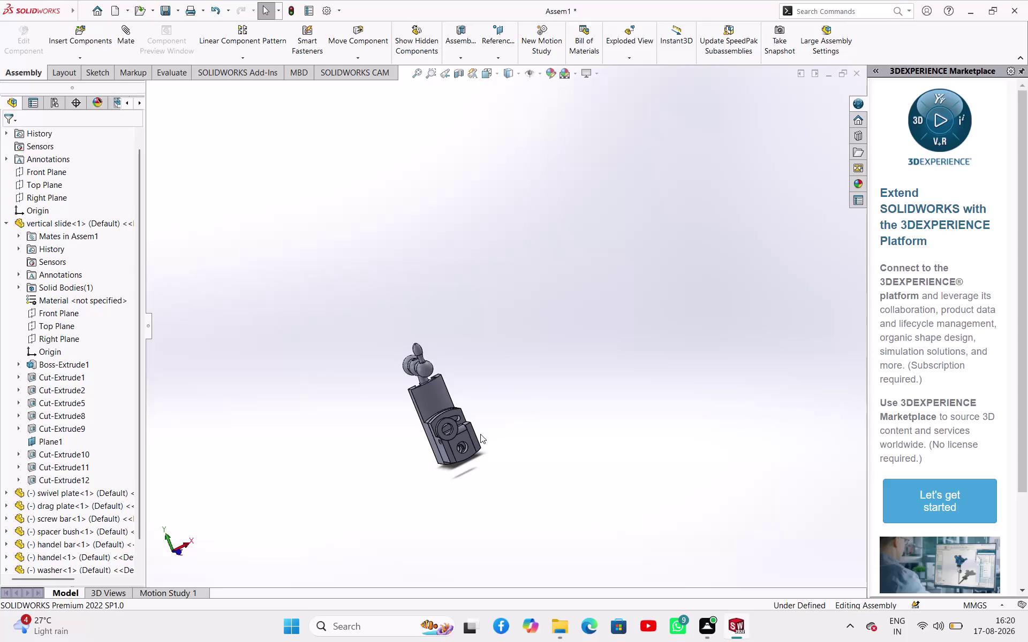
Delete the washer component, confirming the removal, then start a new document with Ctrl+N.
scroll(down, 3)
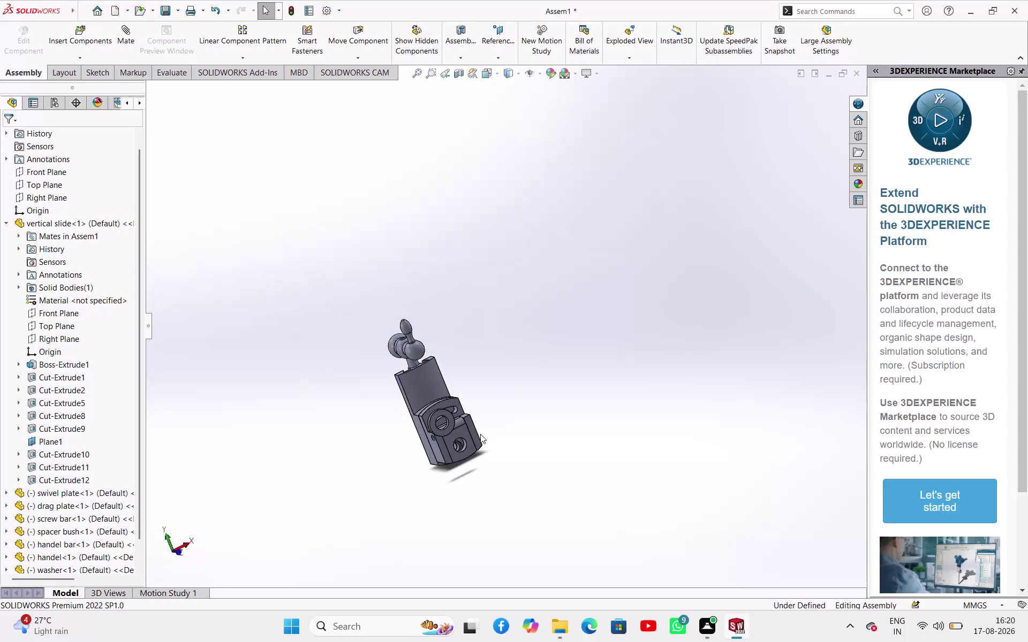
scroll(down, 3)
scroll(up, 3)
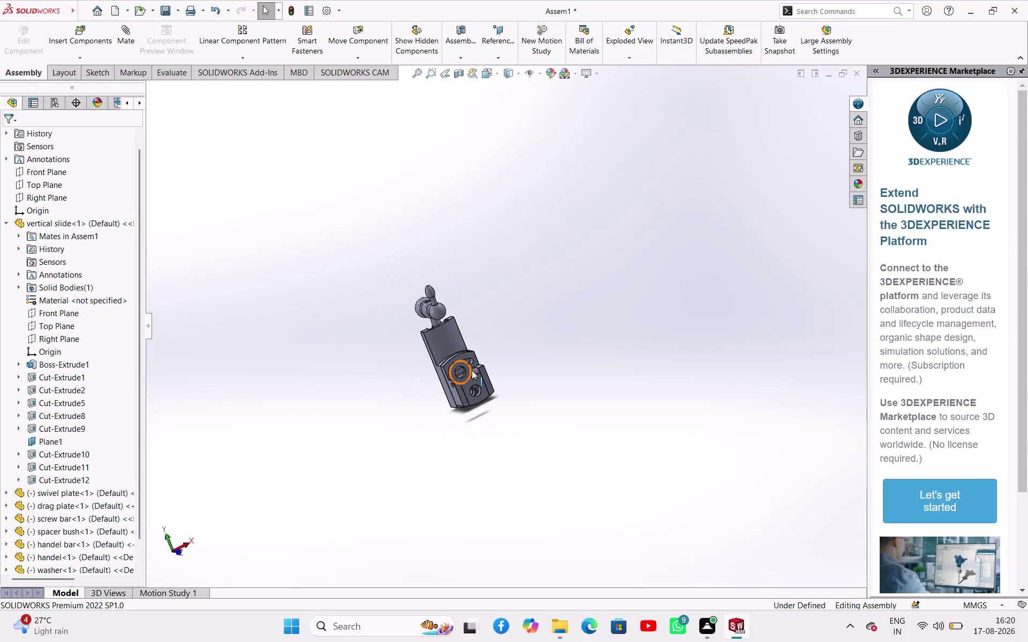
click(471, 370)
key(Delete)
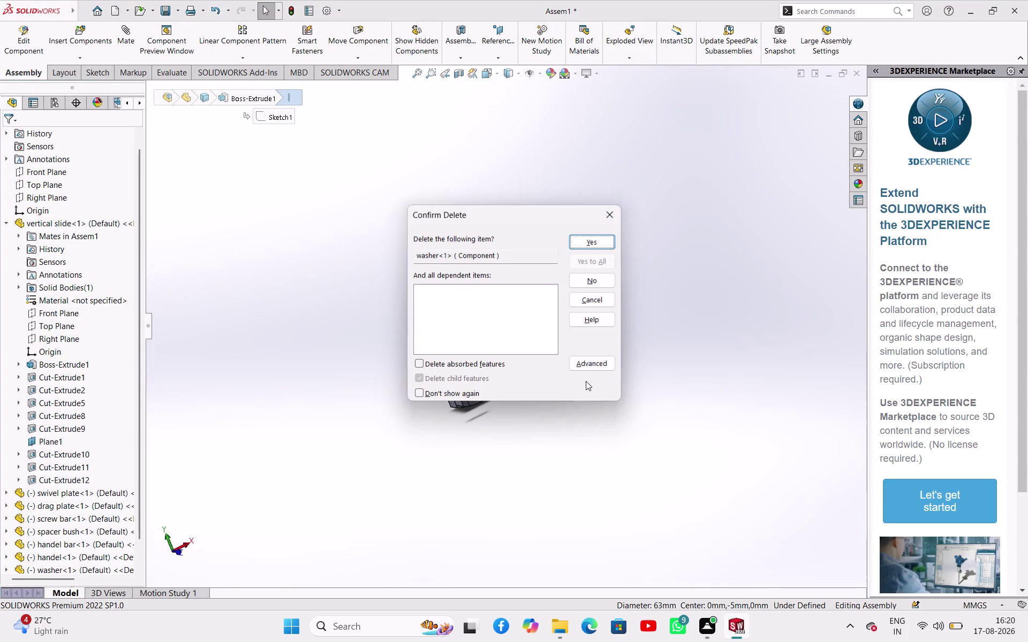
click(584, 241)
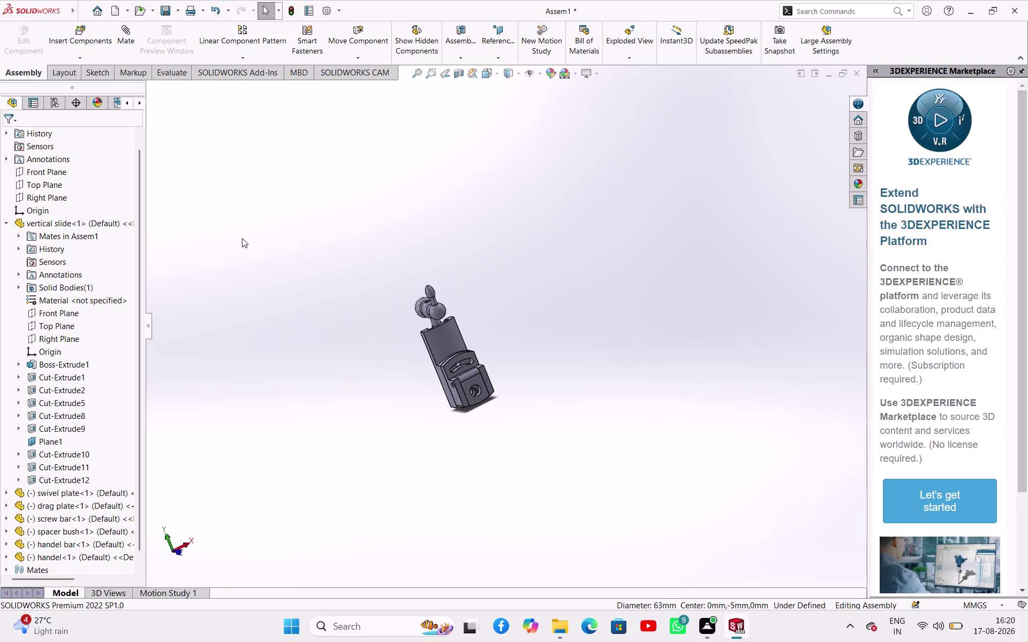
key(ctrl+n)
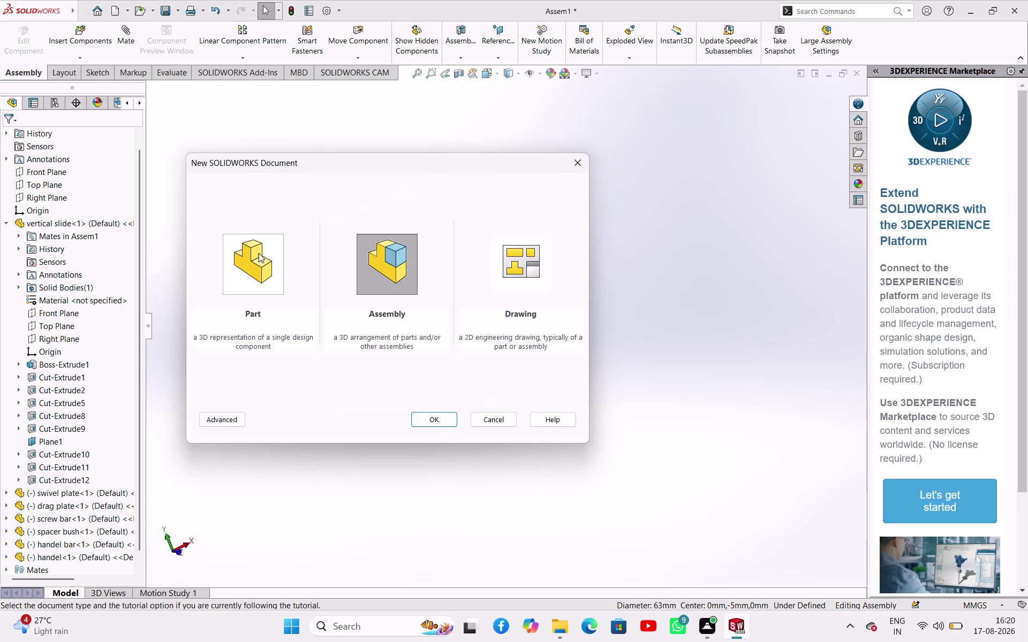
Create a new Part document (Part18) and begin a sketch on its Front Plane.
click(264, 262)
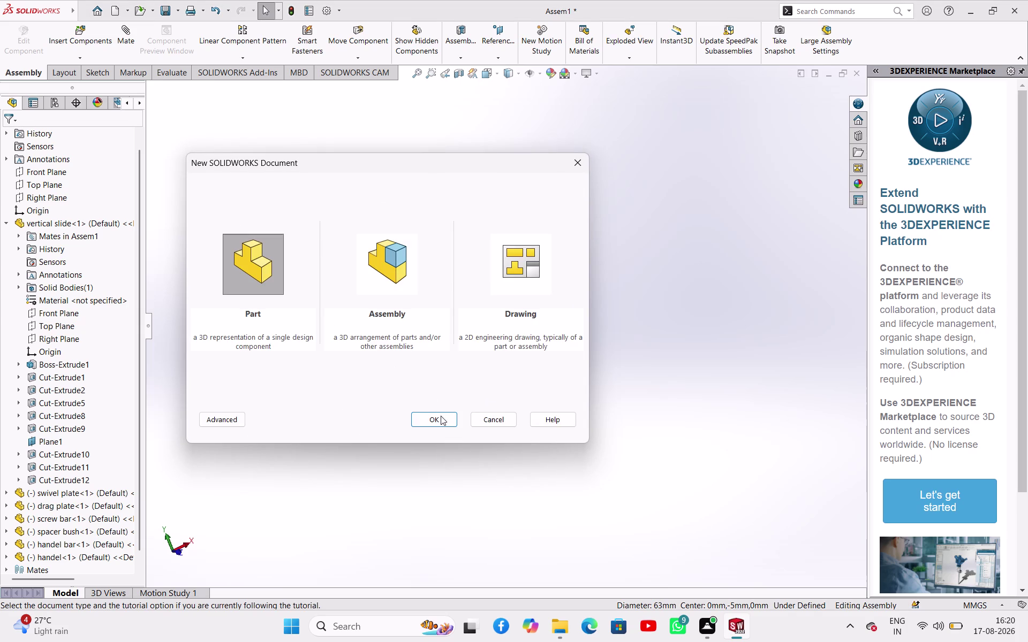
click(441, 416)
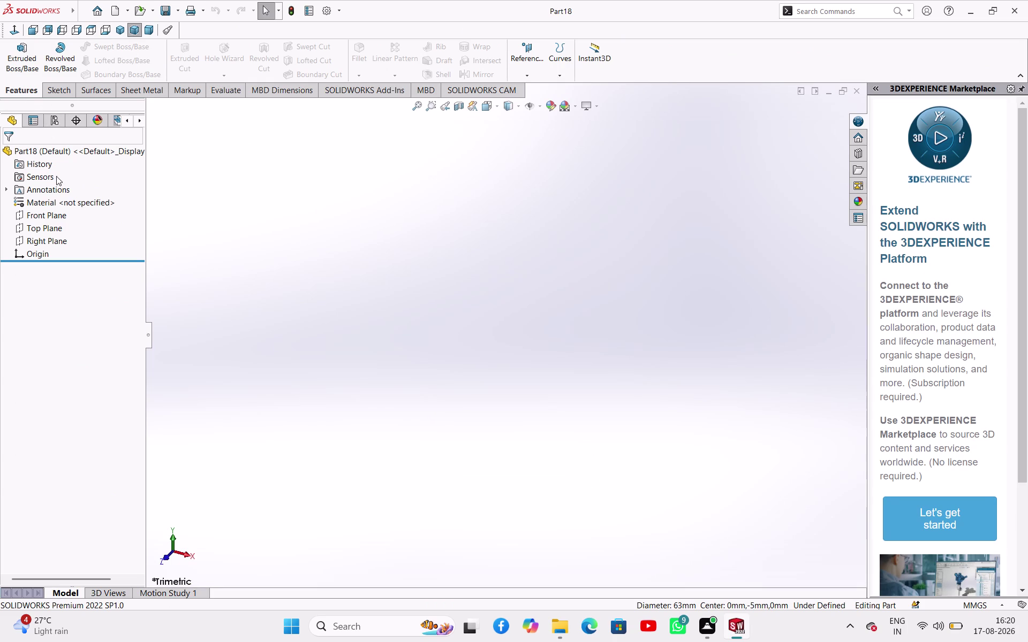
click(48, 219)
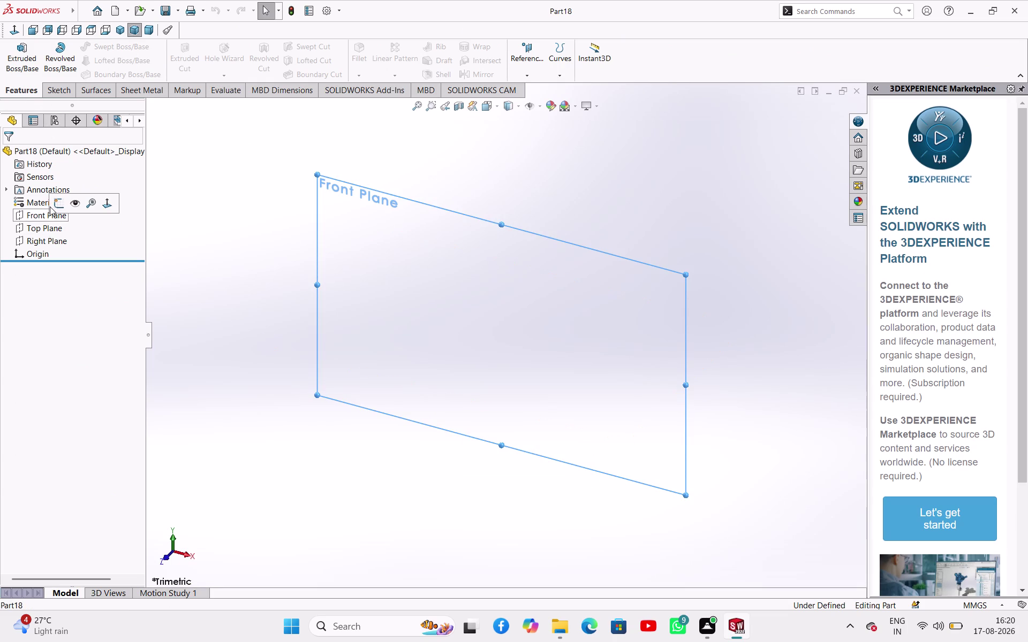
click(52, 205)
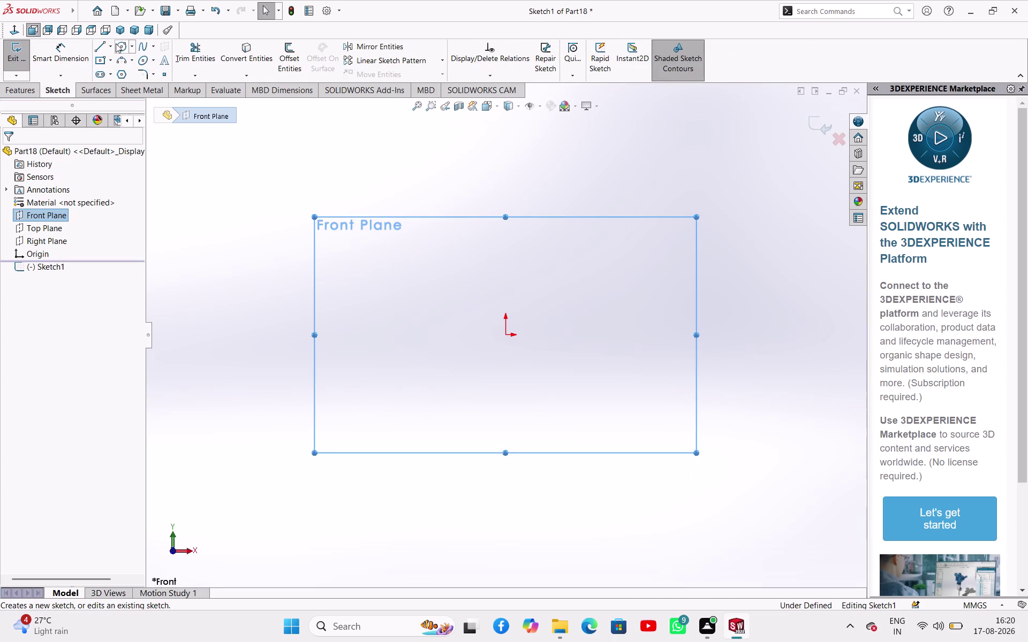
Draw a horizontal construction centreline with its midpoint on the origin.
click(112, 43)
click(108, 76)
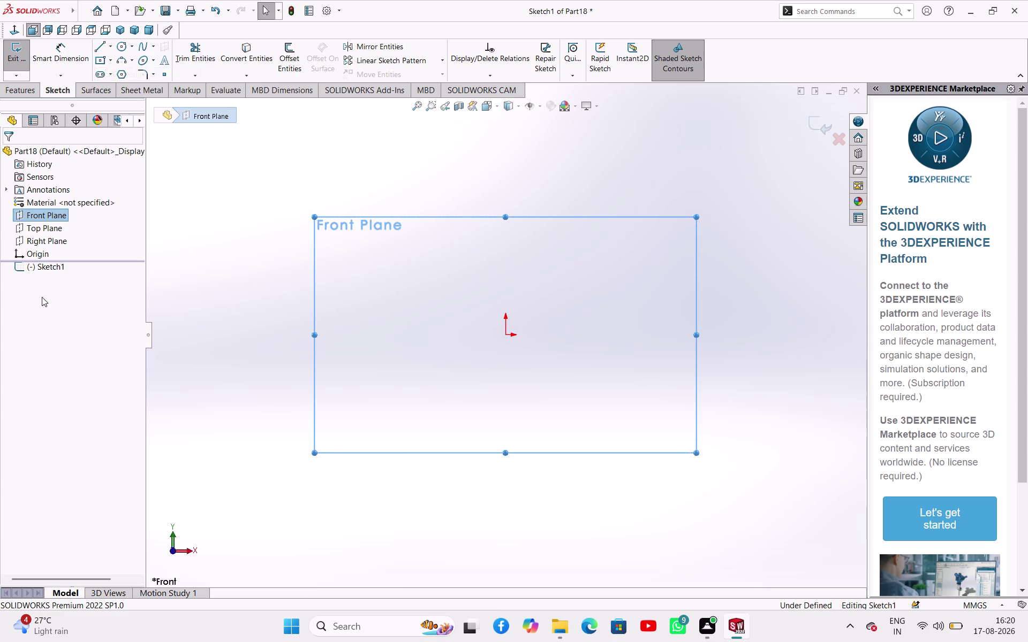
click(28, 328)
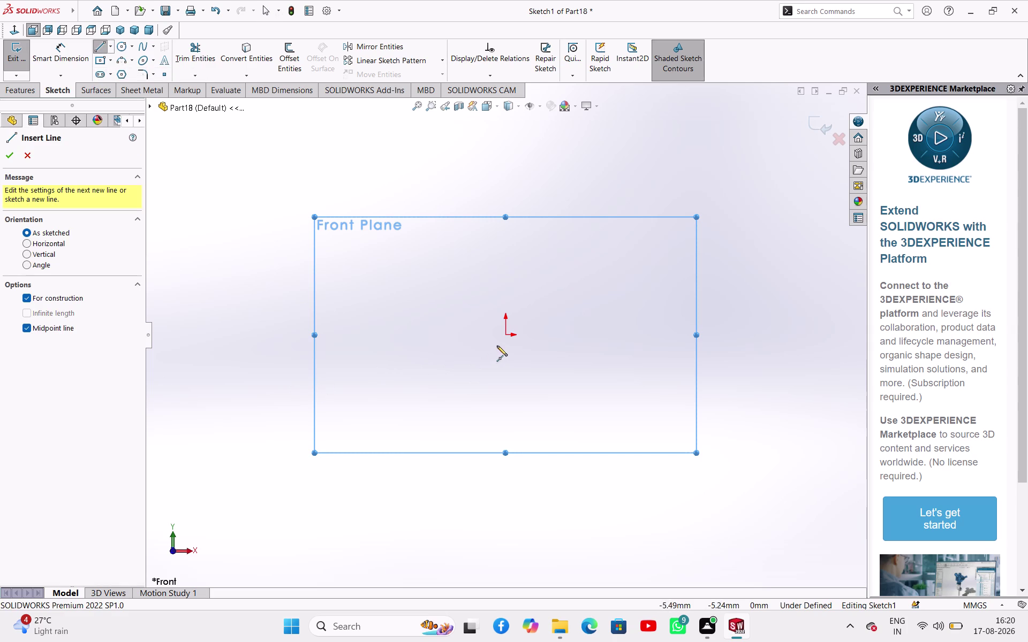
click(506, 338)
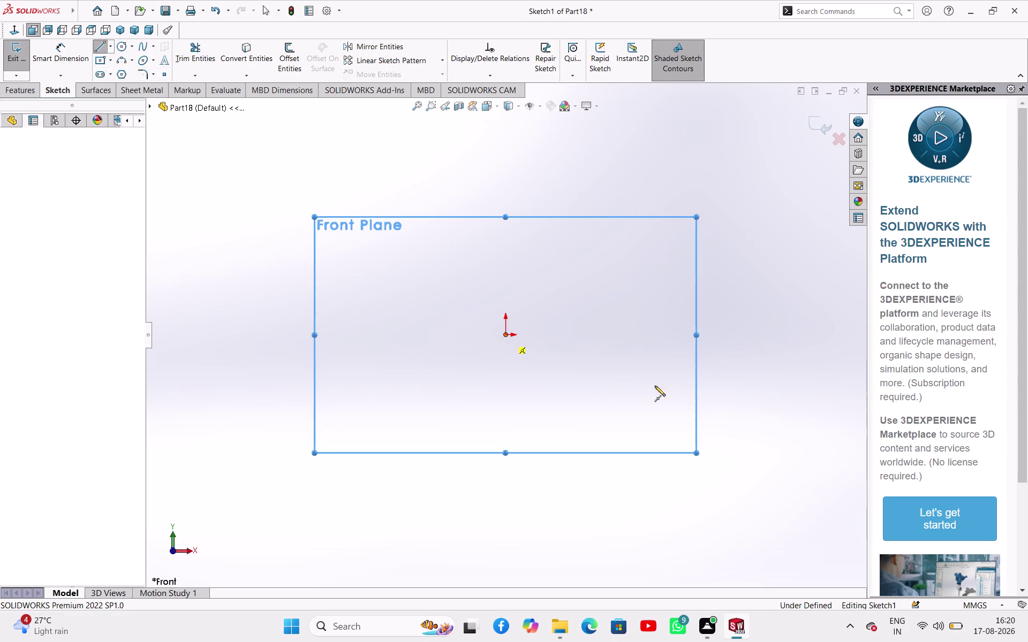
click(685, 333)
right_click(655, 355)
click(673, 367)
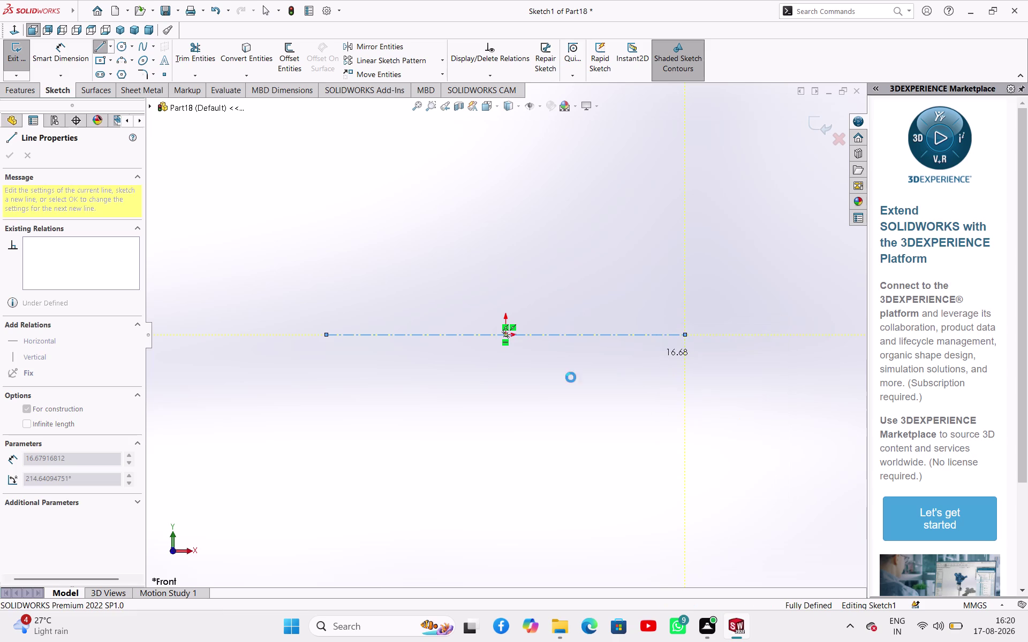
scroll(down, 3)
scroll(up, 3)
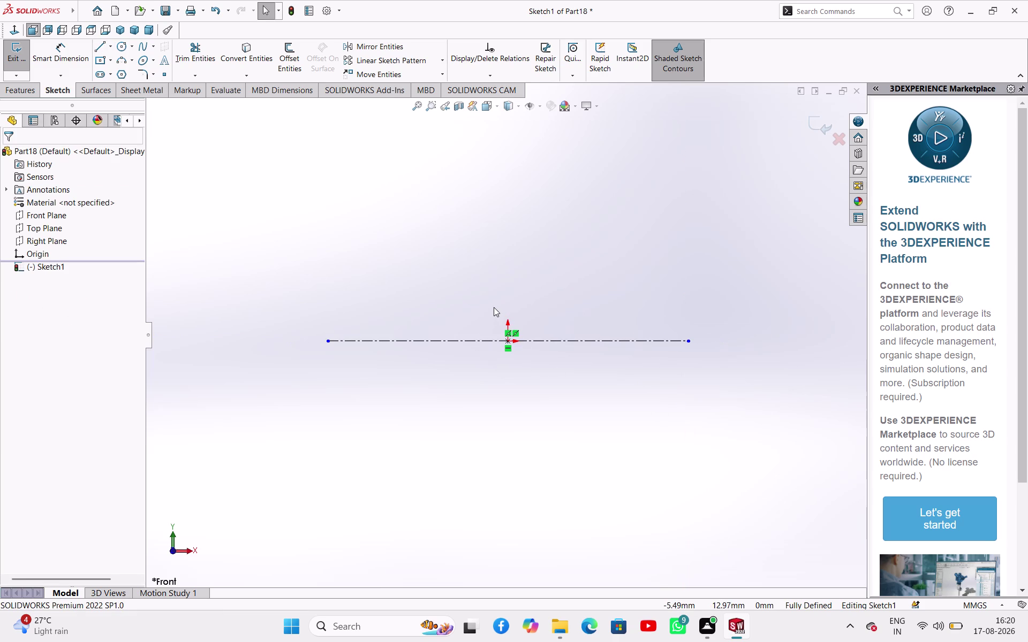
click(100, 50)
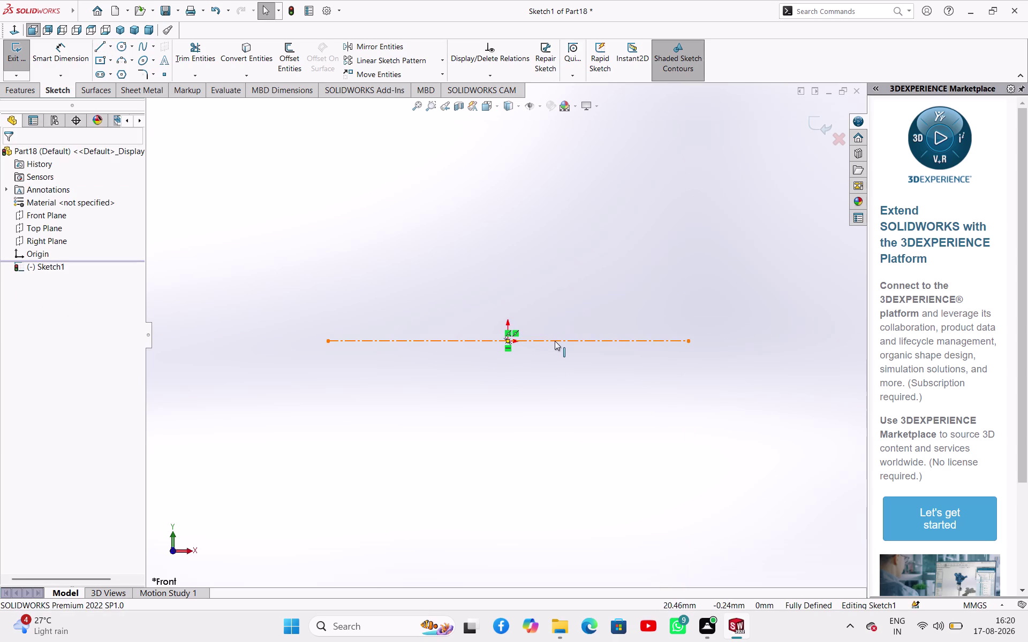
click(511, 339)
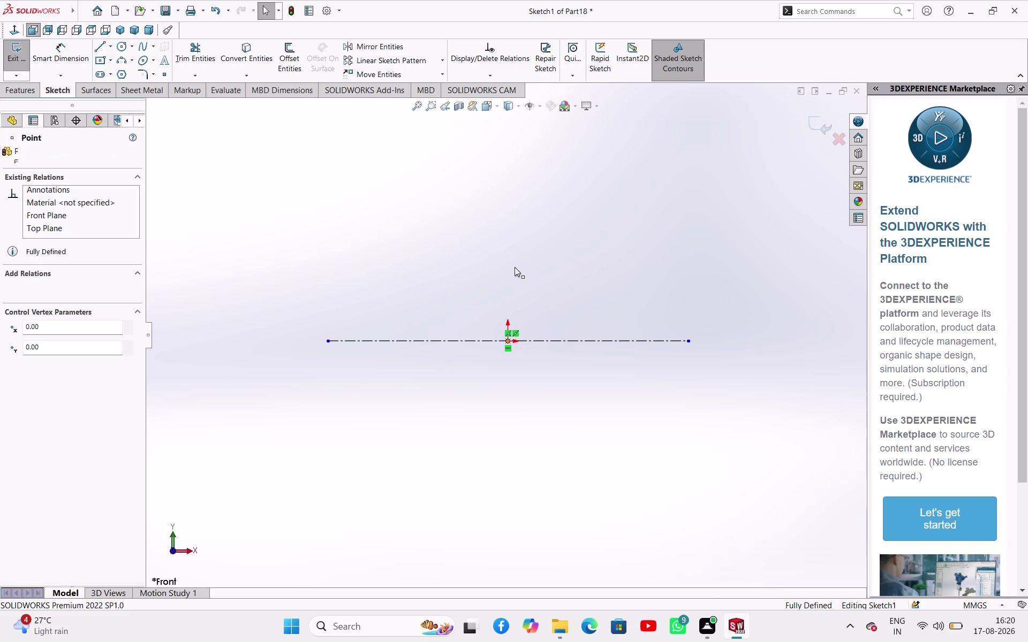
Start the outline at the origin with an upright edge, top edge and first down-step.
click(95, 46)
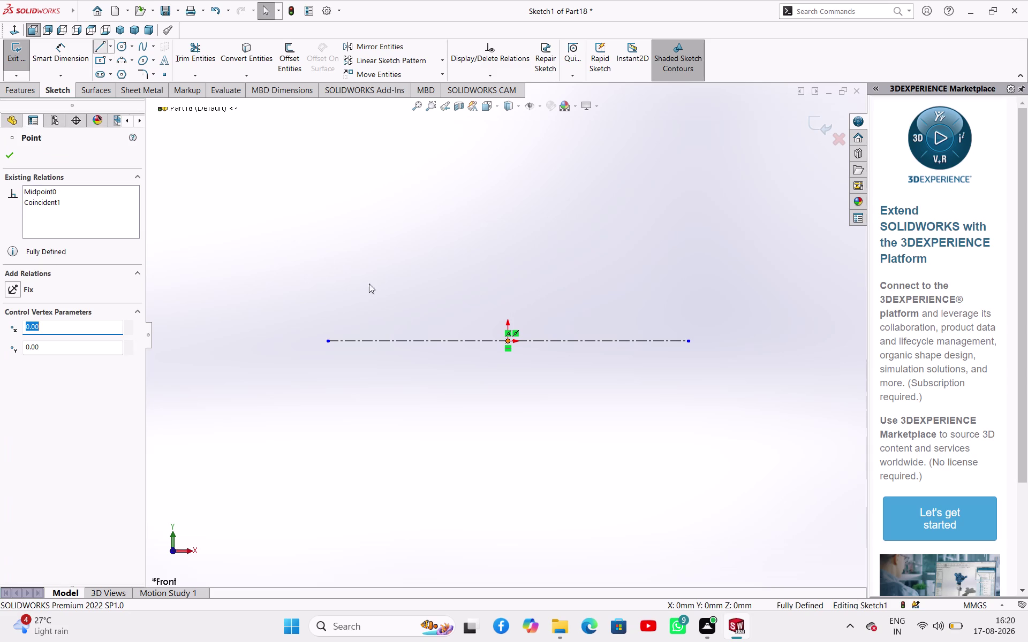
click(509, 341)
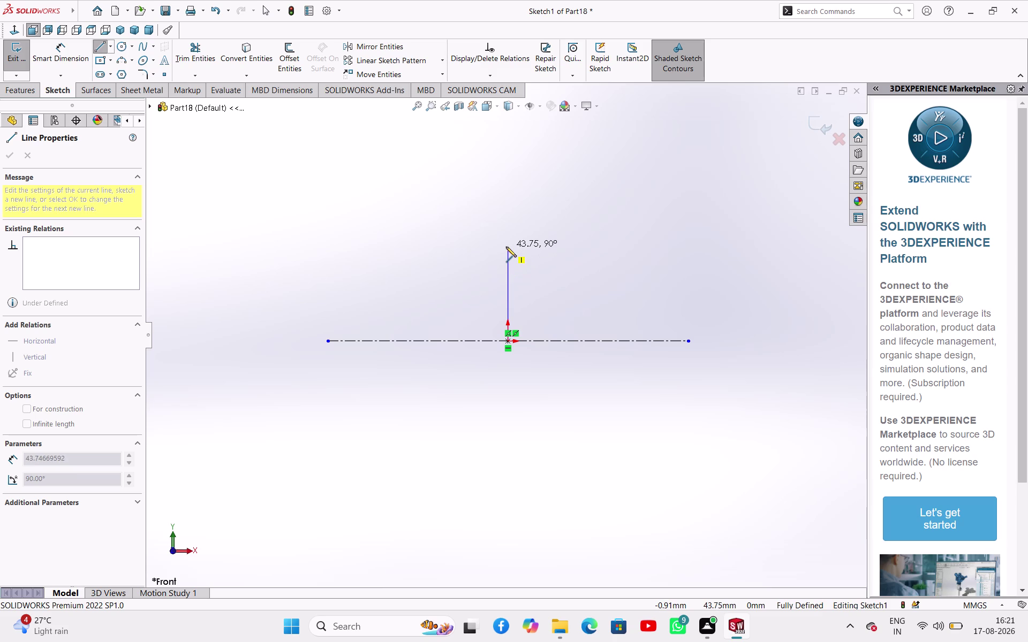
click(506, 246)
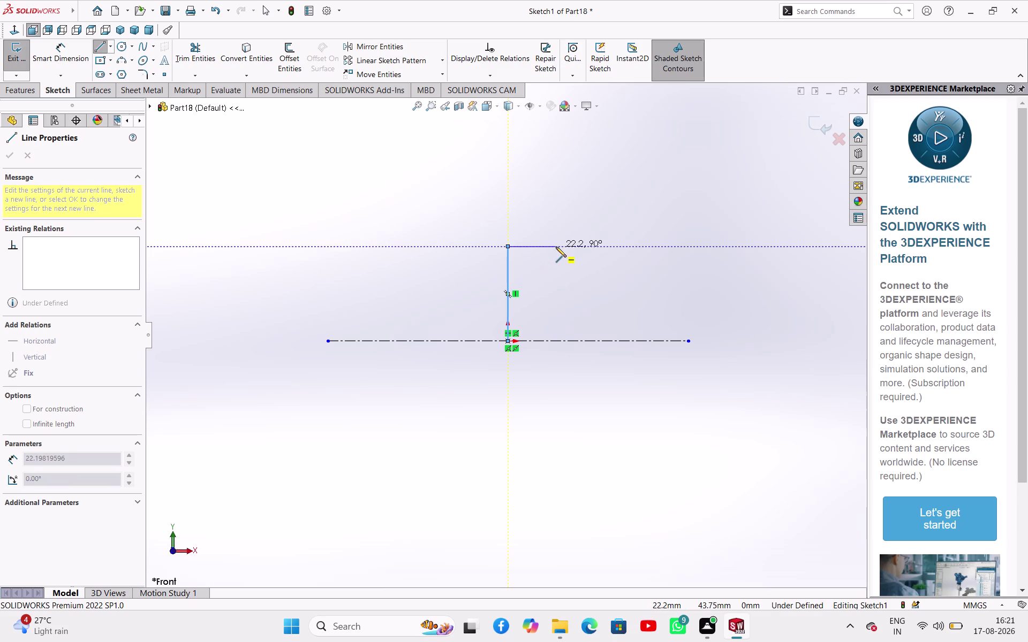
click(556, 247)
click(556, 274)
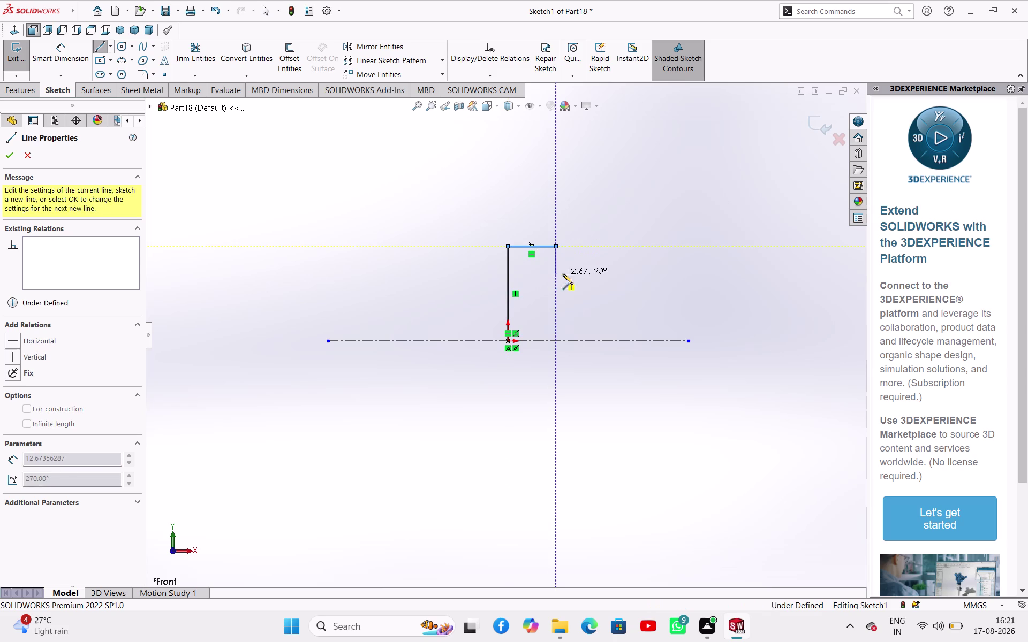
click(586, 275)
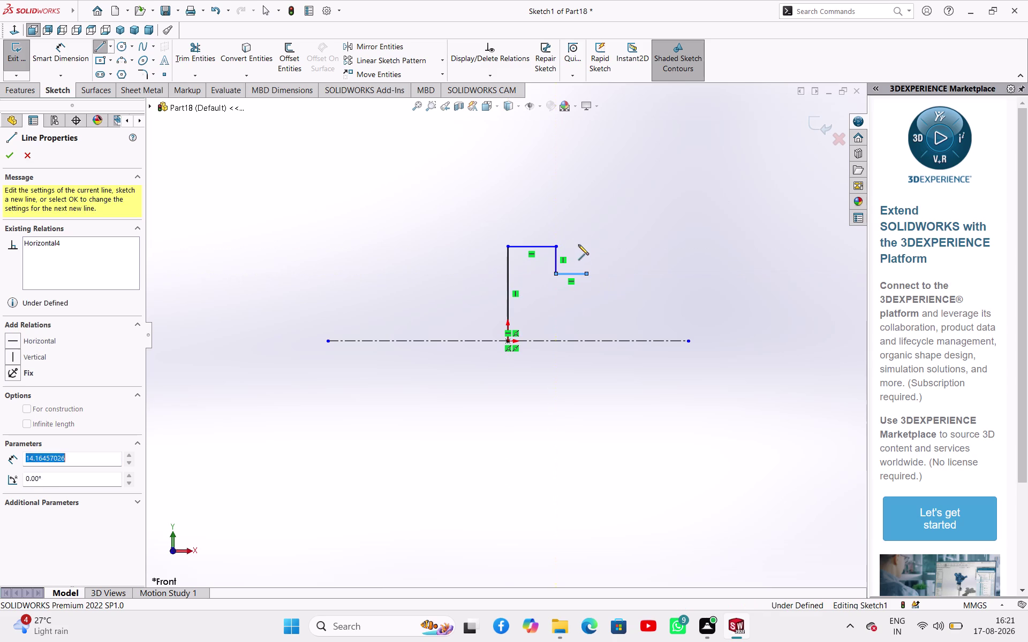
click(586, 233)
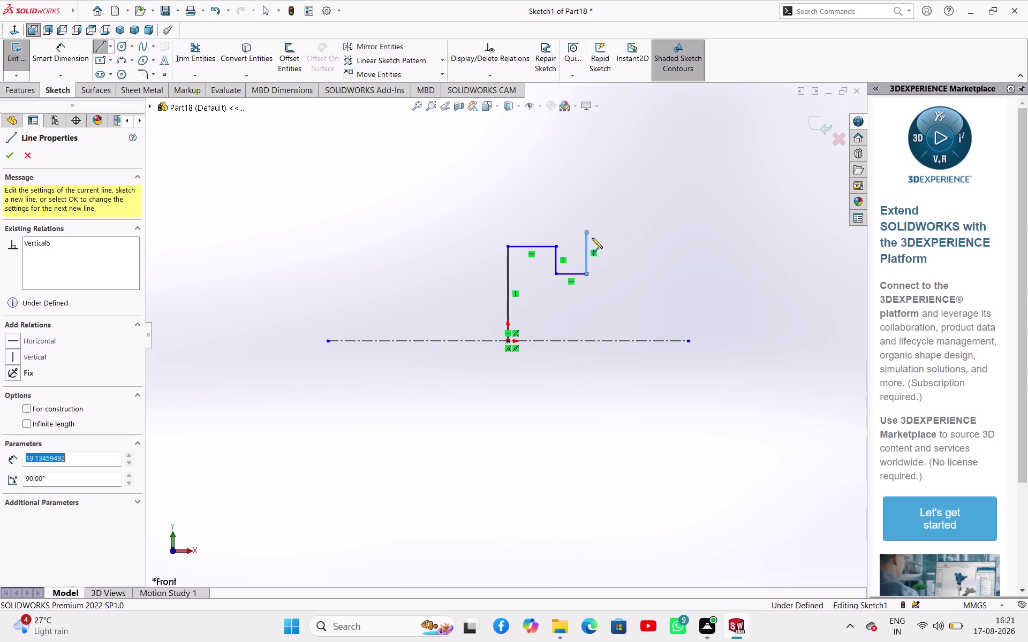
Add the higher steps and bring the last edge down to close the outline.
click(623, 233)
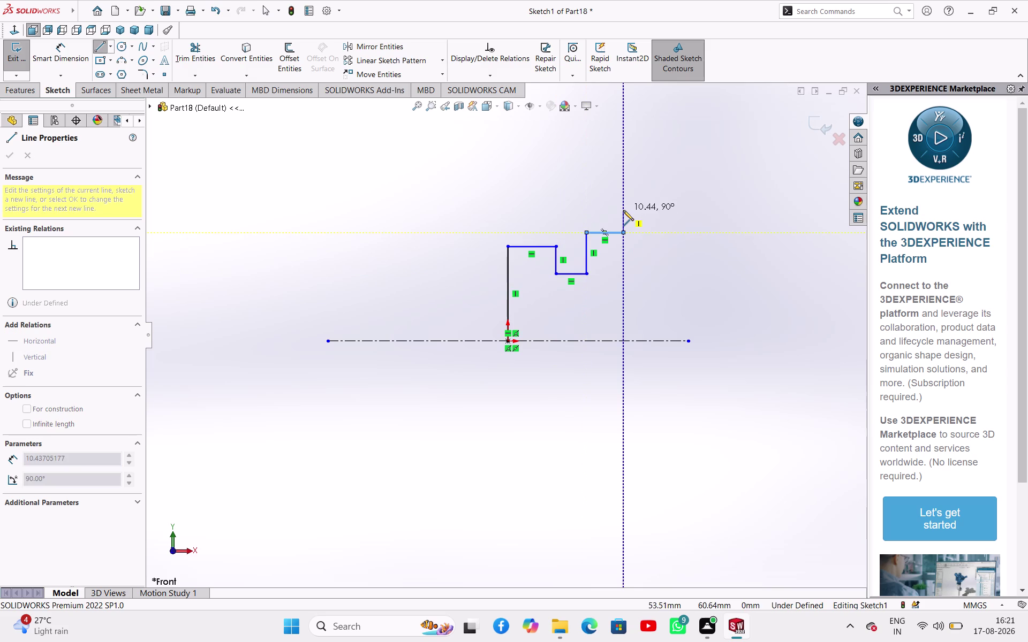
click(623, 210)
click(640, 210)
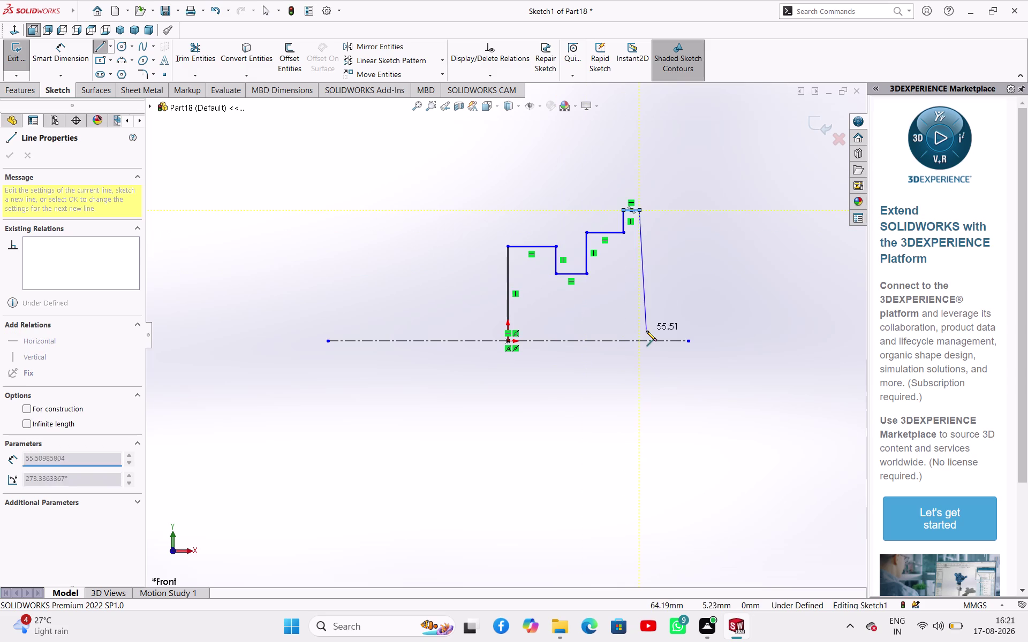
click(642, 340)
right_click(642, 355)
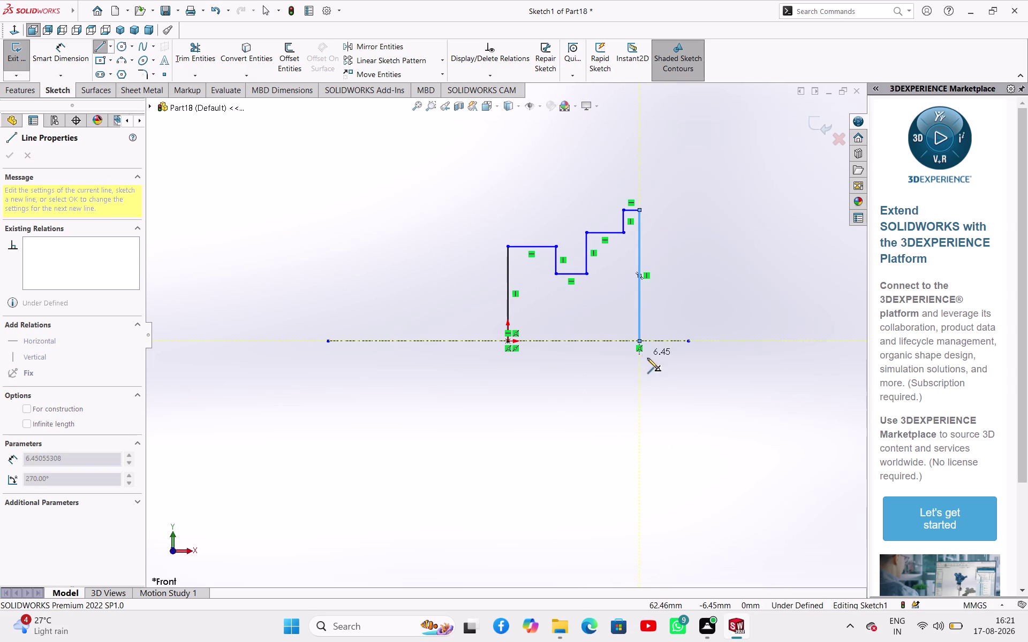
click(650, 359)
click(689, 207)
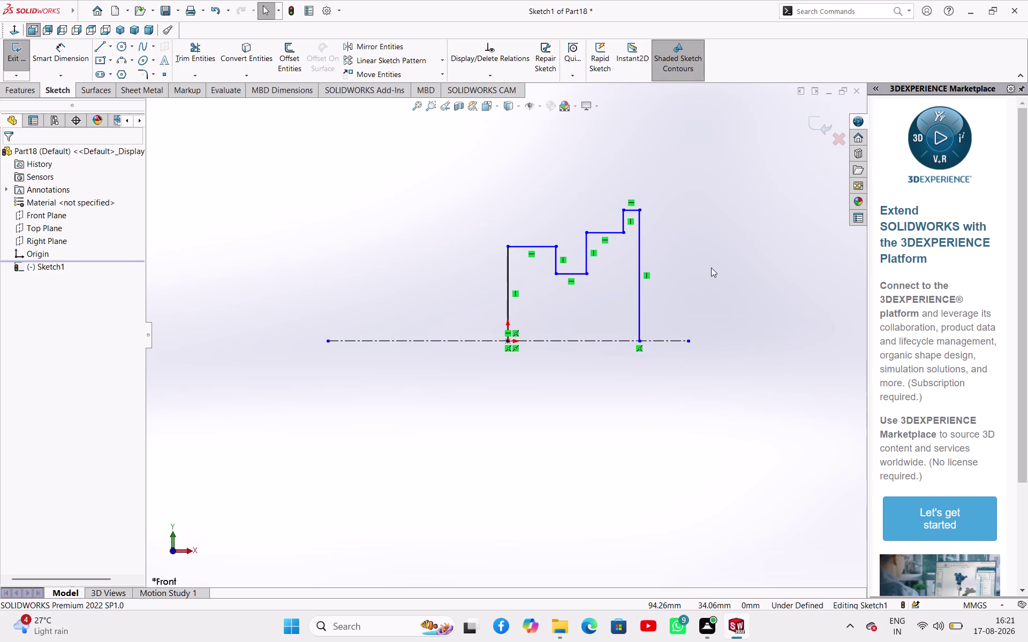
right_drag(711, 267, 720, 208)
Dimension the topmost short edge to 6 and the tall right-hand edge to 15.
click(635, 210)
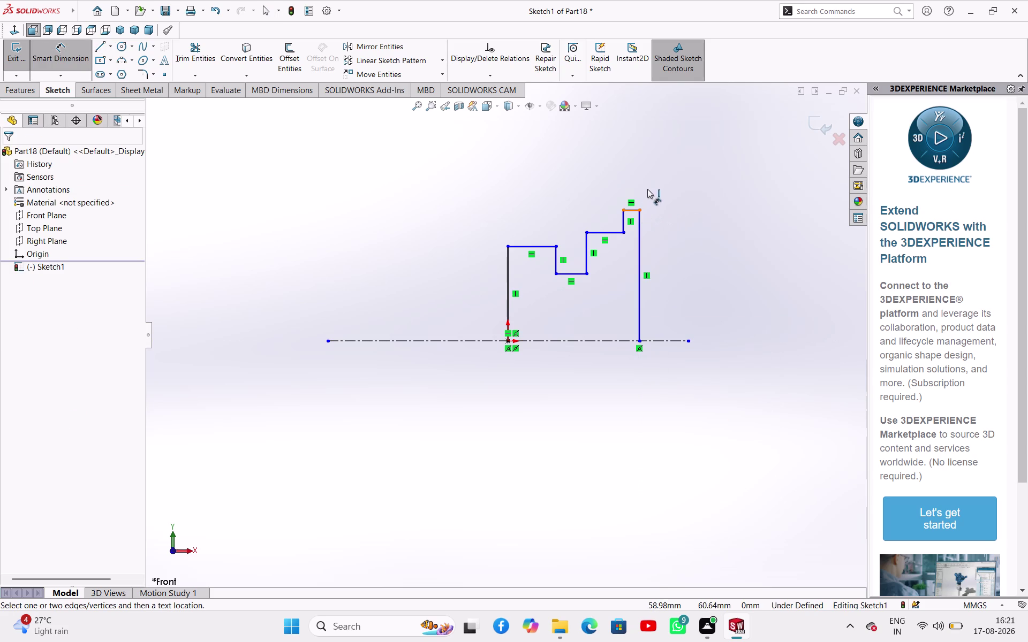
click(647, 187)
key(6)
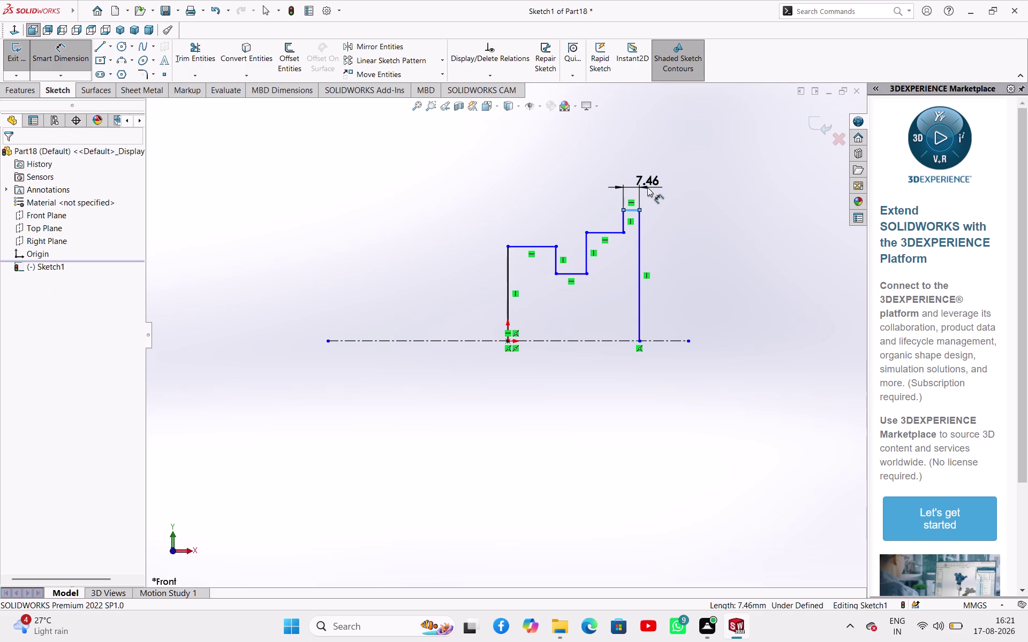
key(Return)
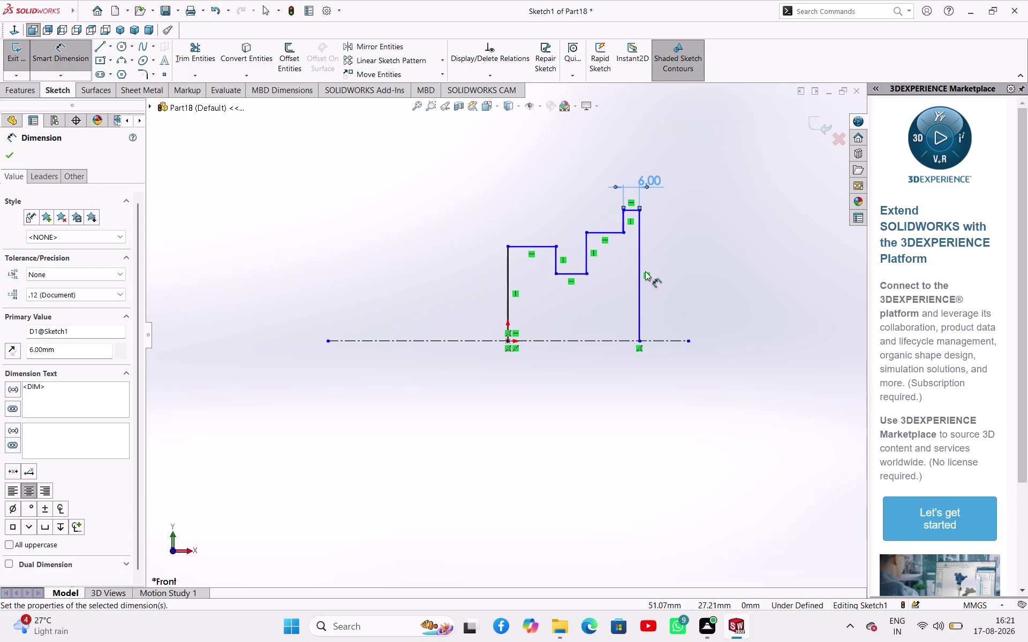
click(640, 254)
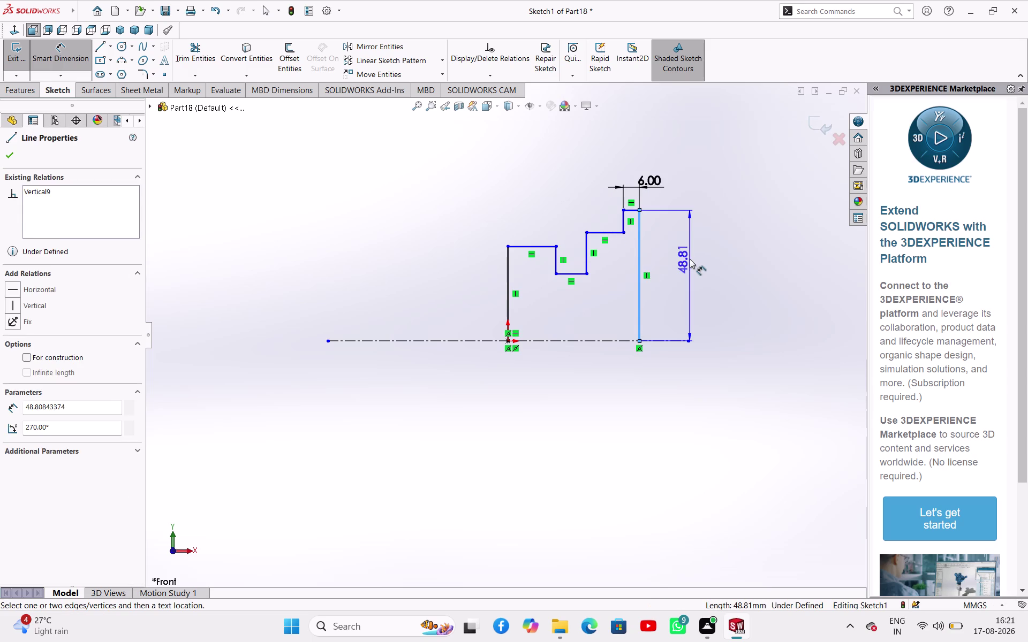
click(690, 259)
text(15)
key(Return)
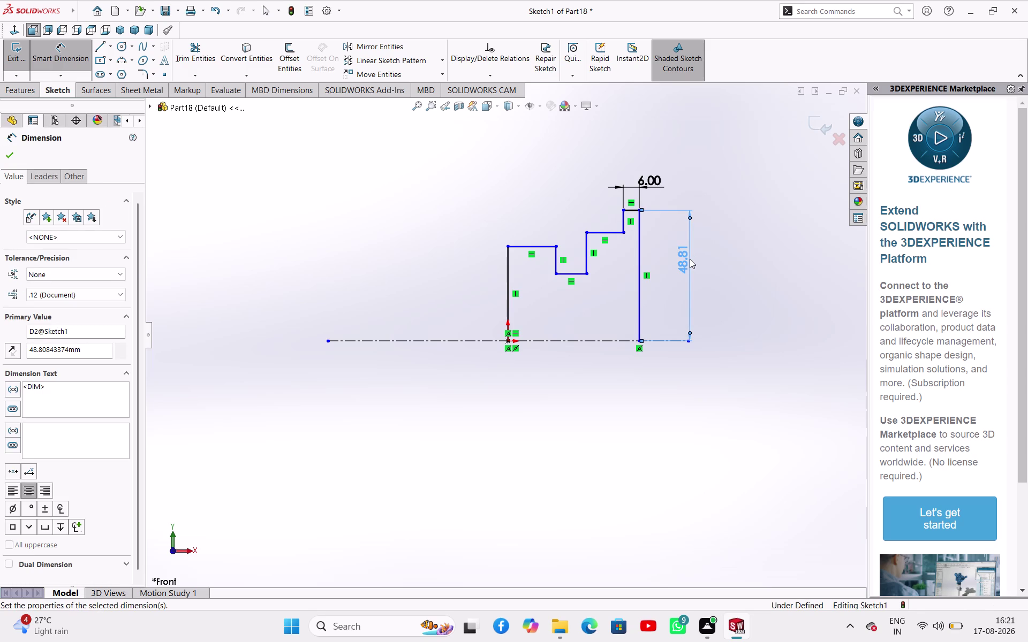
Drag the top, middle and top-left step lines downward to lower the outline.
right_click(670, 216)
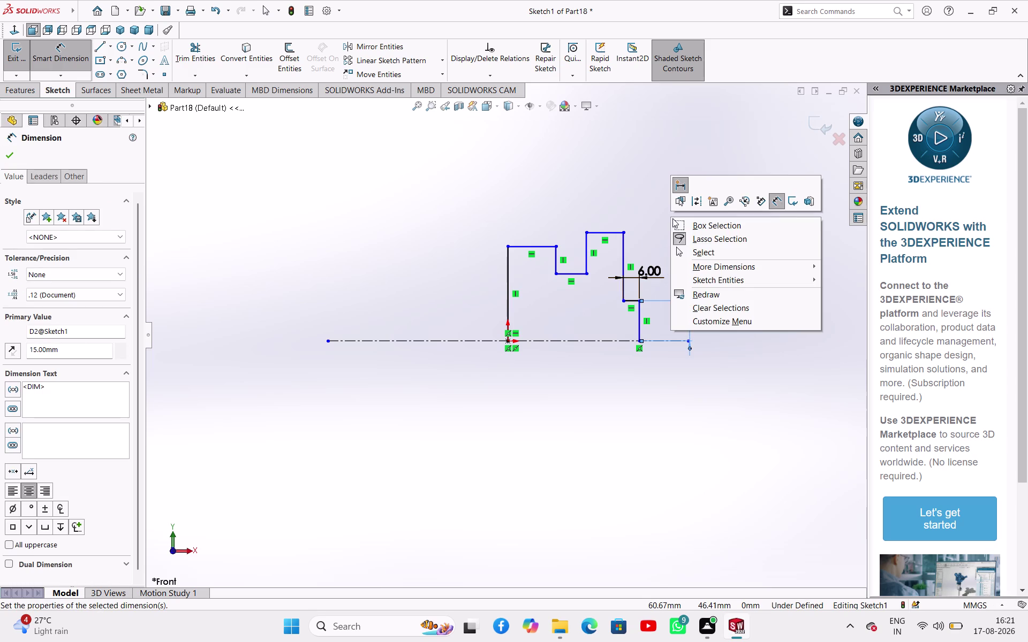
click(689, 248)
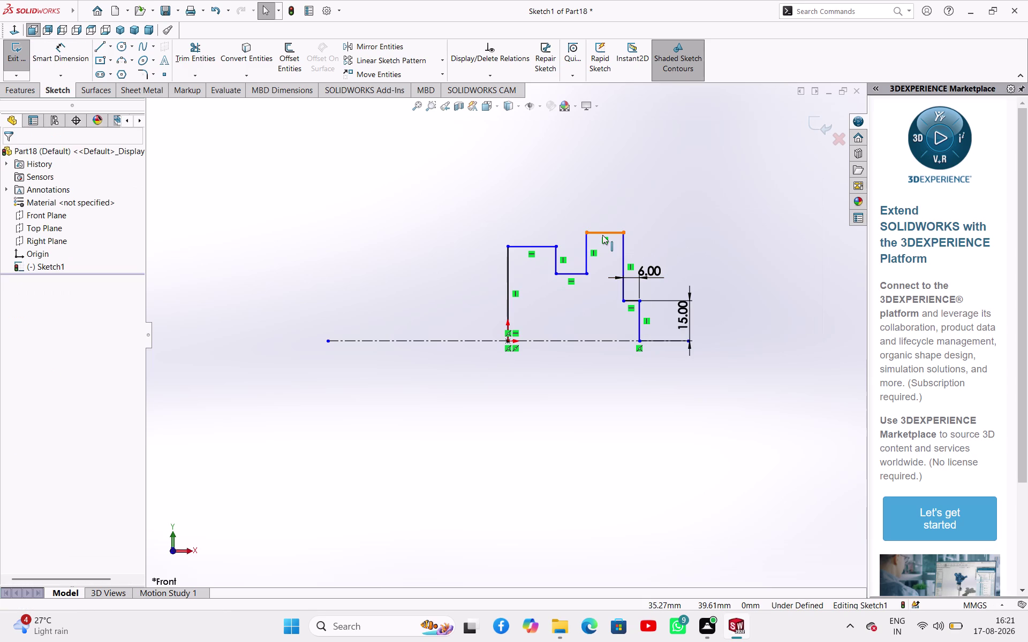
drag(602, 236, 605, 304)
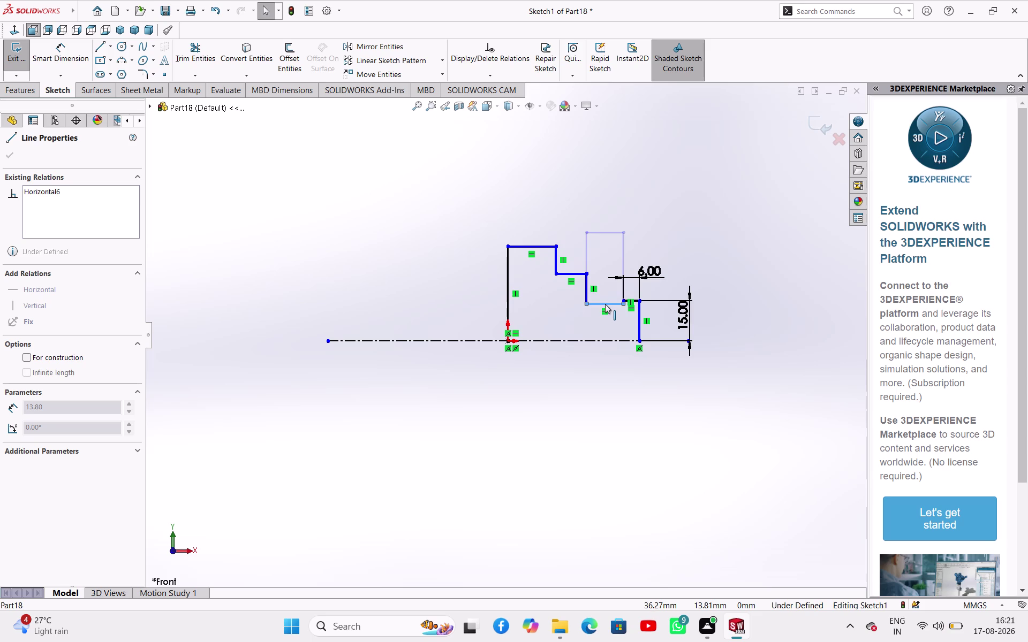
drag(605, 304, 608, 312)
drag(572, 275, 578, 323)
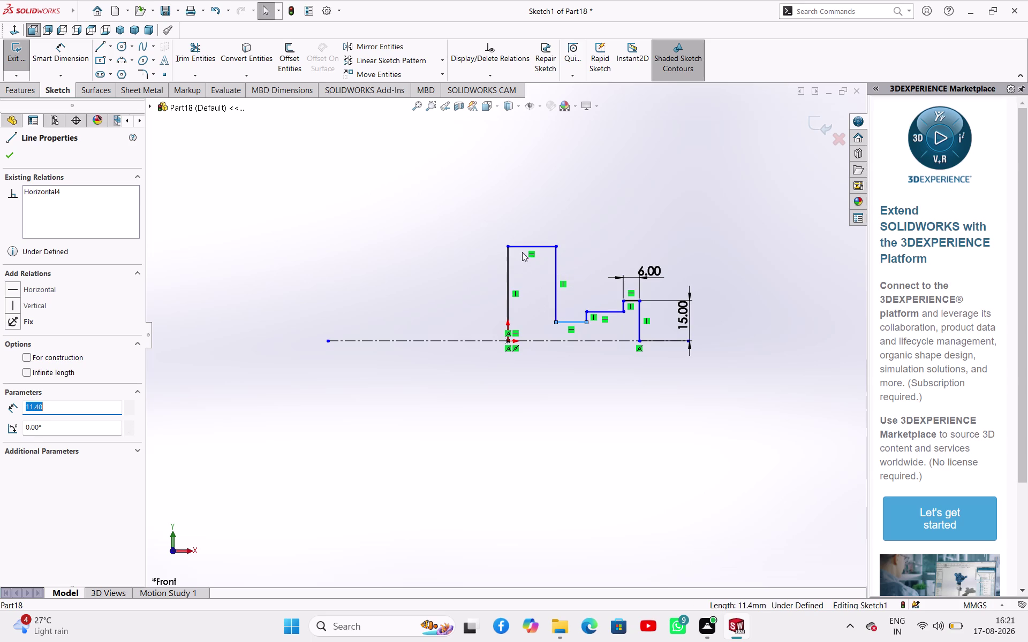
drag(524, 243, 530, 294)
click(441, 220)
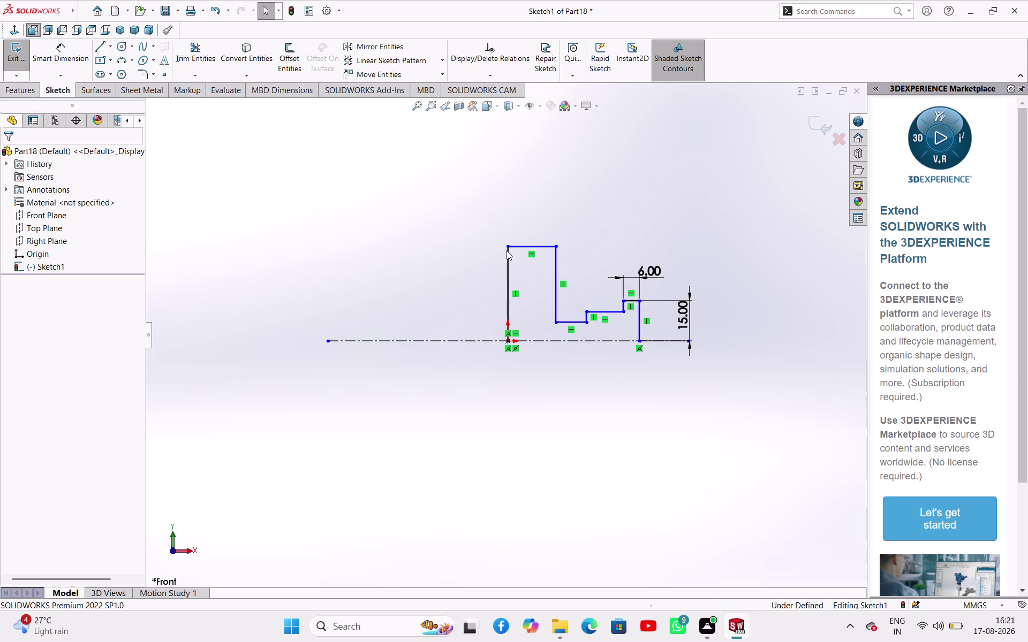
drag(522, 244, 525, 268)
drag(522, 249, 525, 303)
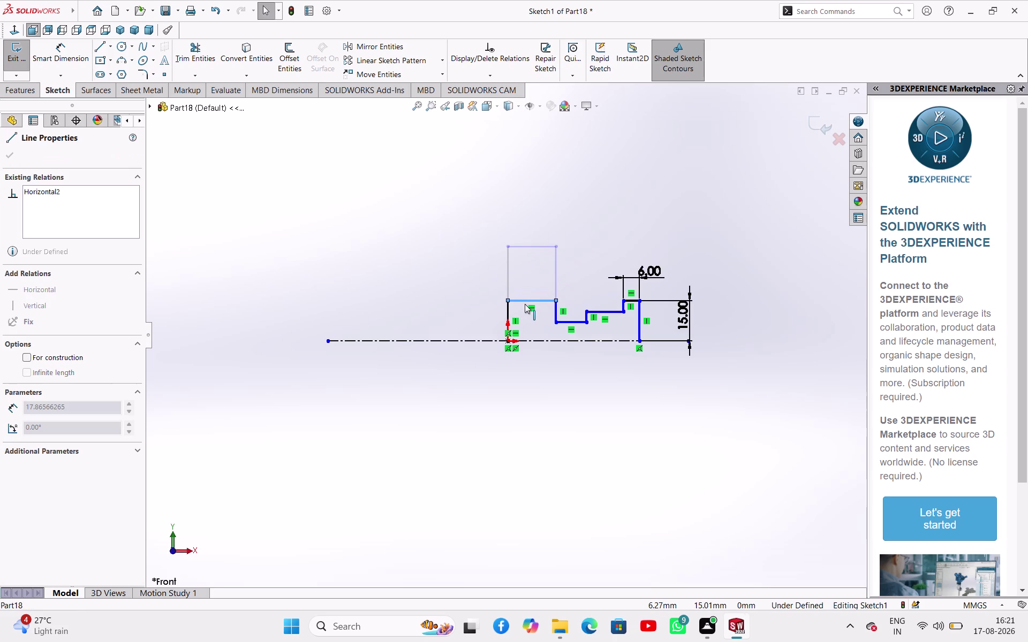
drag(525, 303, 523, 304)
click(458, 252)
Dimension the profile's top-left edge to a width of 17.
scroll(up, 3)
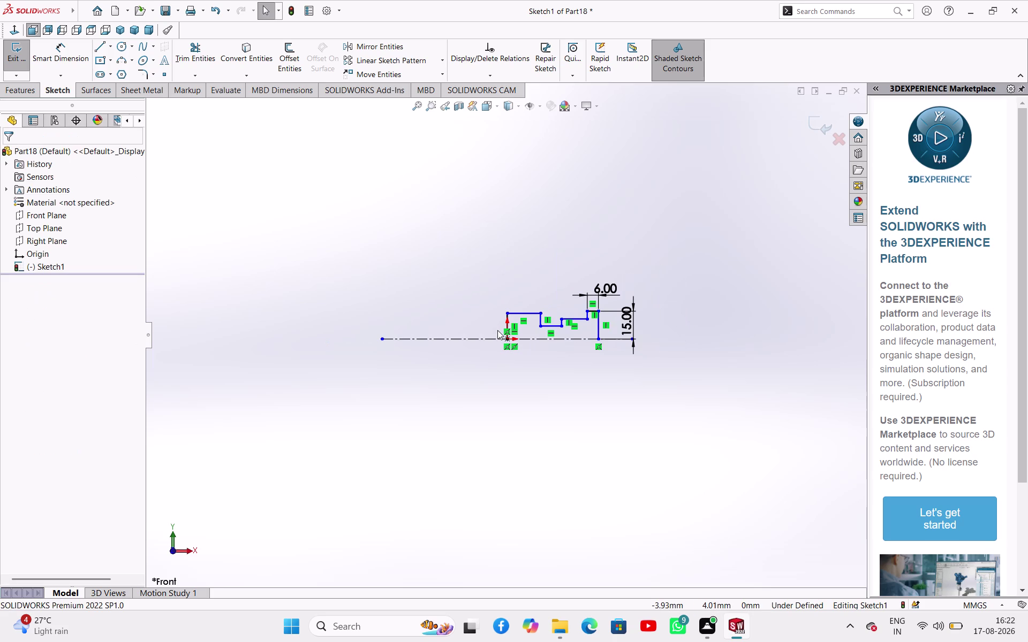
right_drag(455, 279, 459, 219)
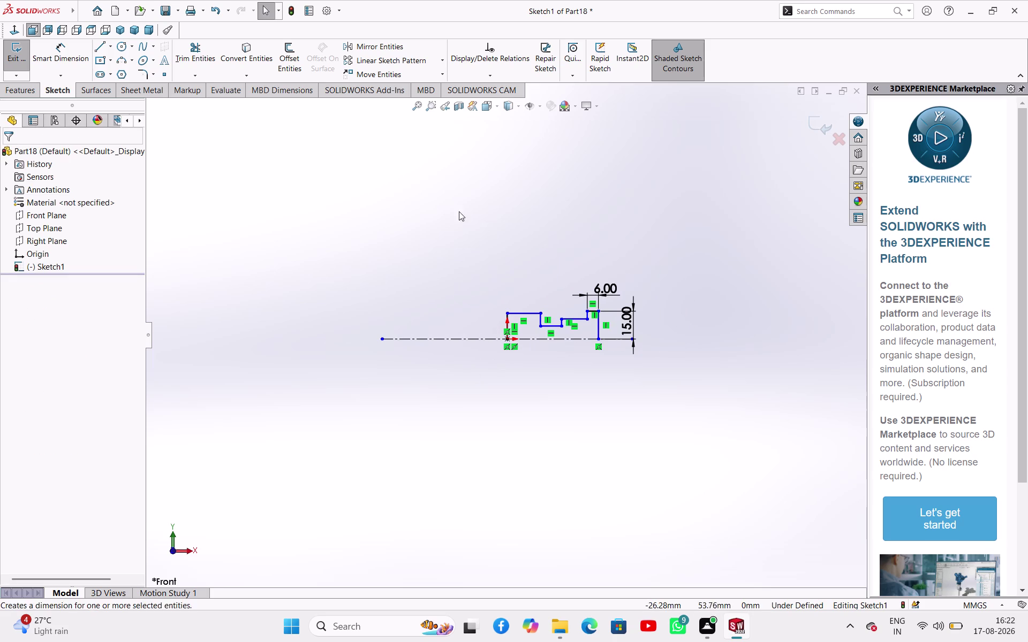
right_drag(459, 219, 459, 197)
click(525, 317)
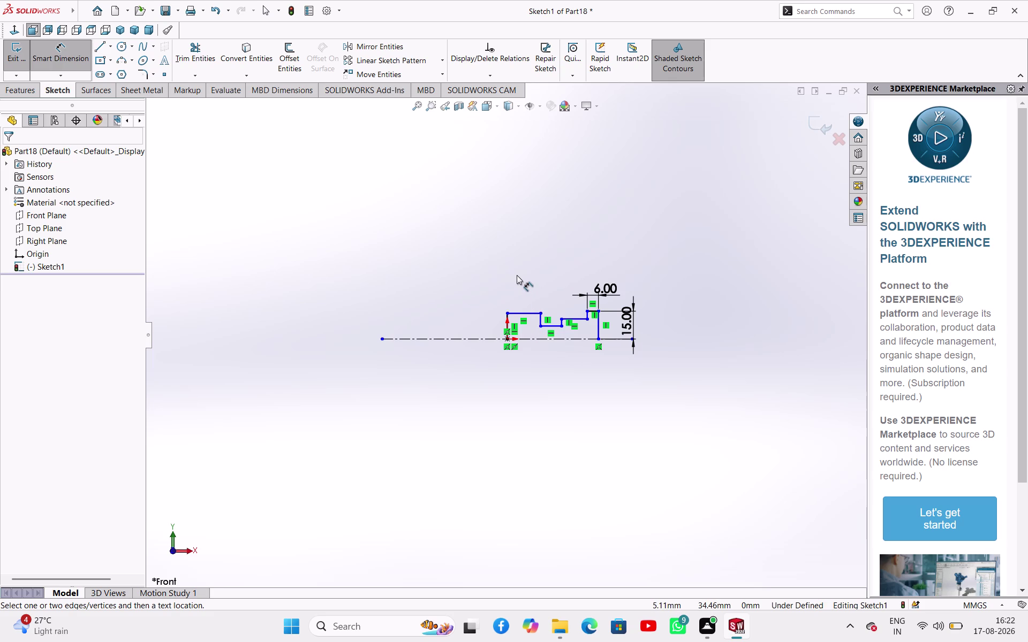
click(517, 275)
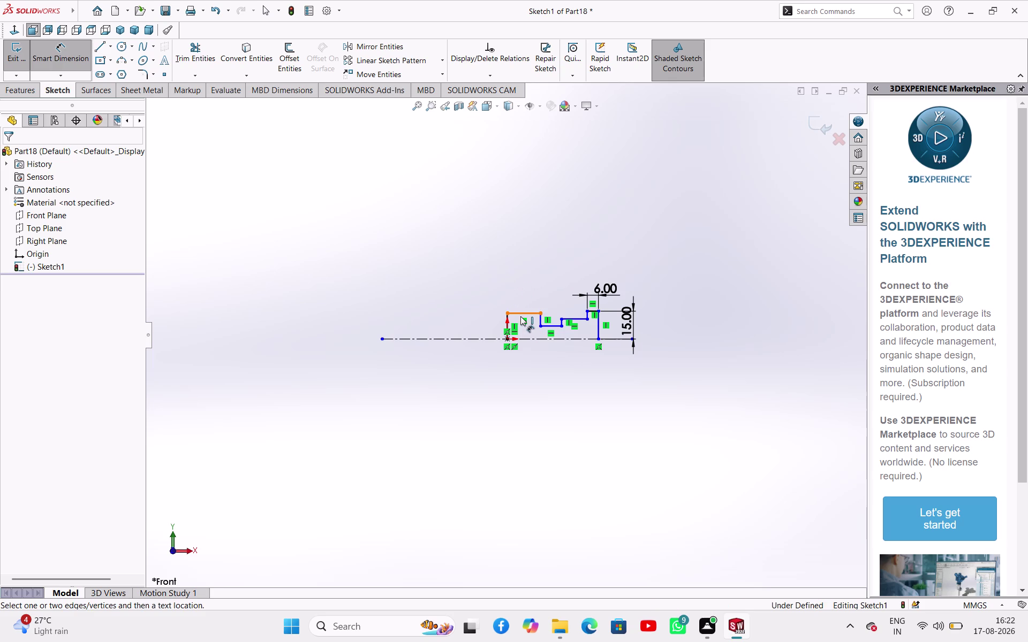
click(522, 312)
click(519, 280)
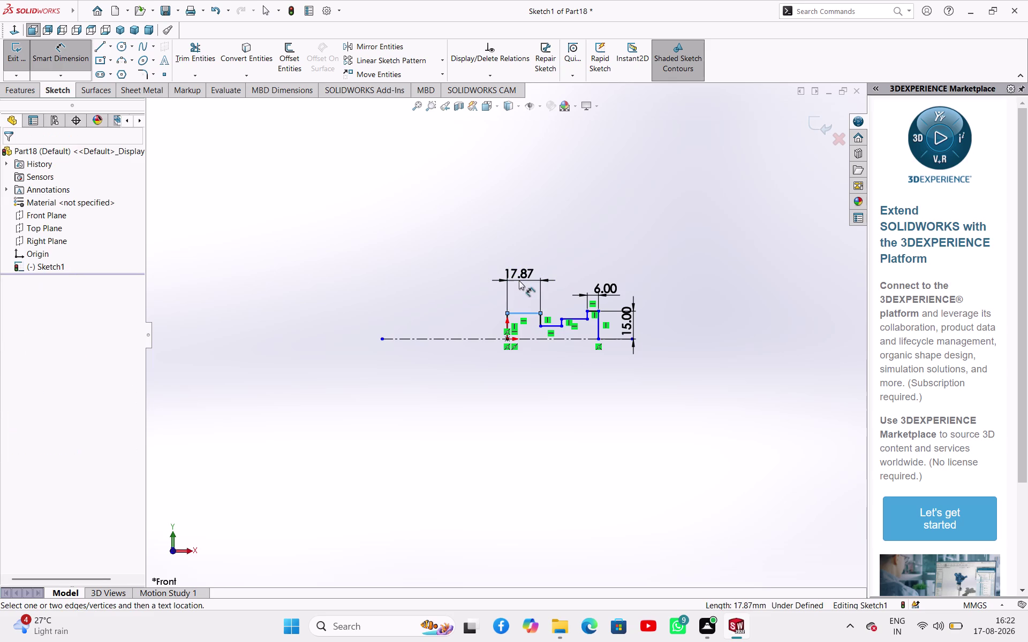
text(17)
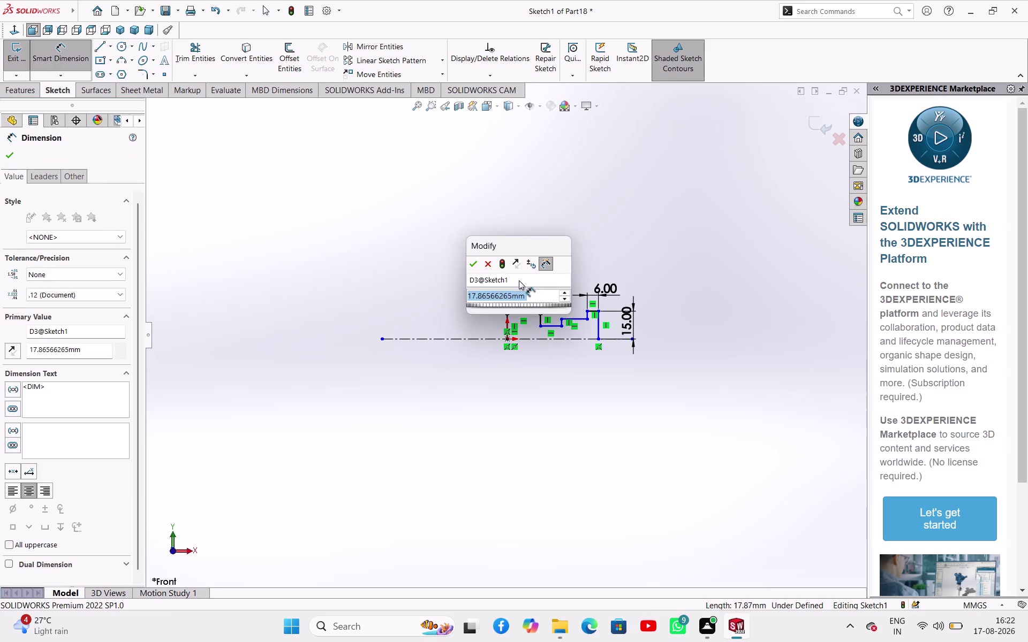
key(Return)
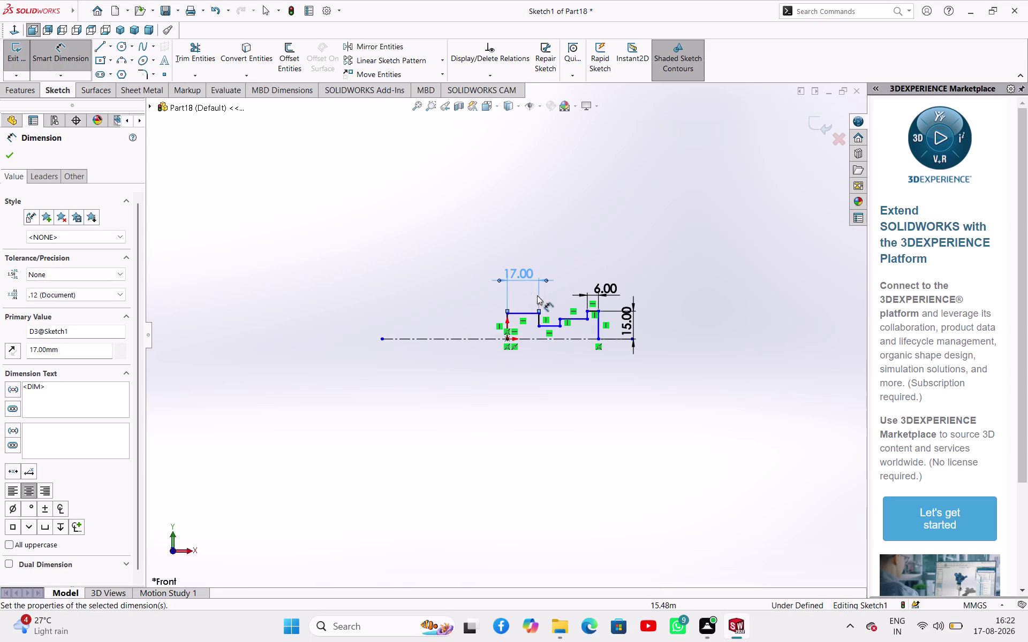
Pick a profile point and the centreline for a vertical distance dimension.
click(549, 327)
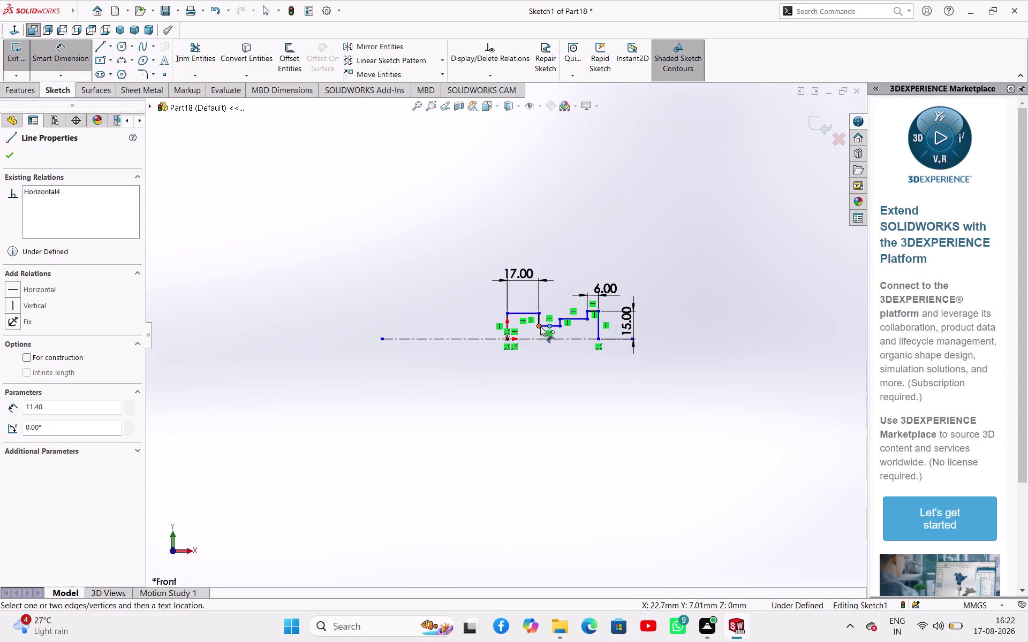
click(543, 326)
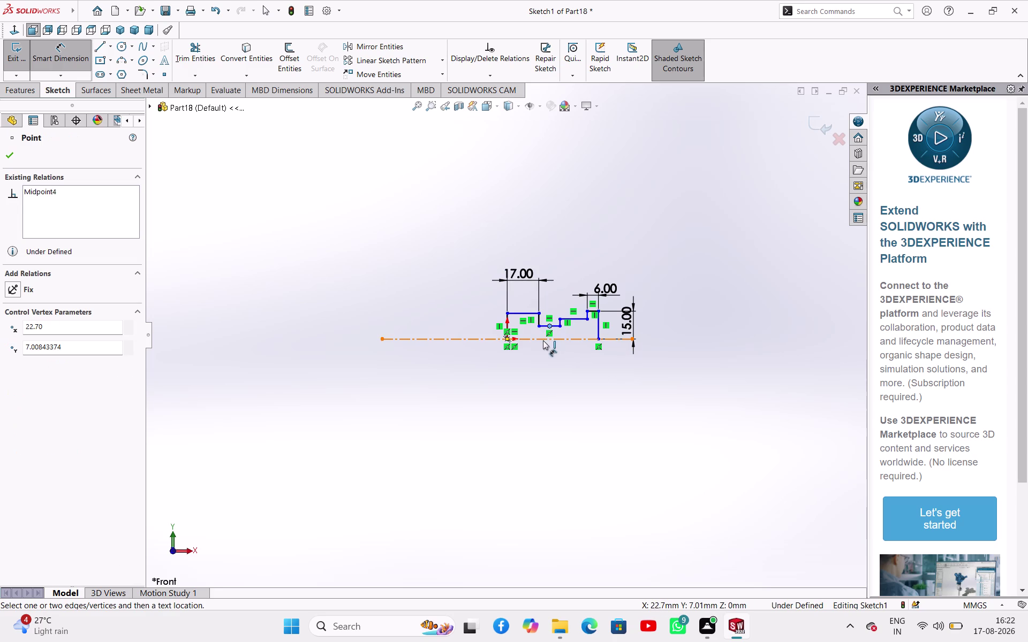
click(543, 340)
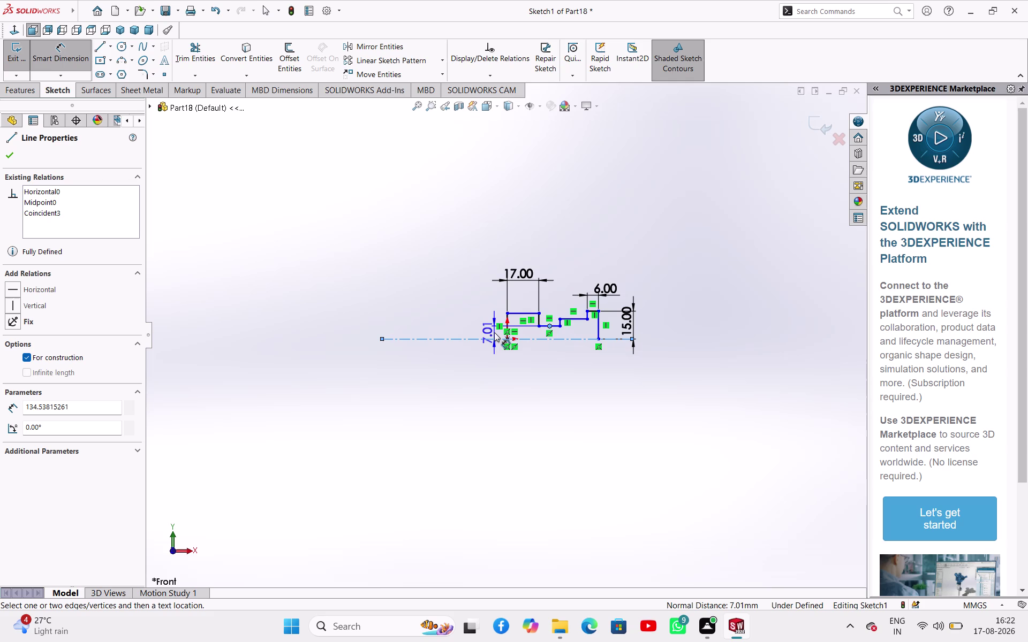
Place the centreline distance dimension to the left and set it to 8.
click(494, 332)
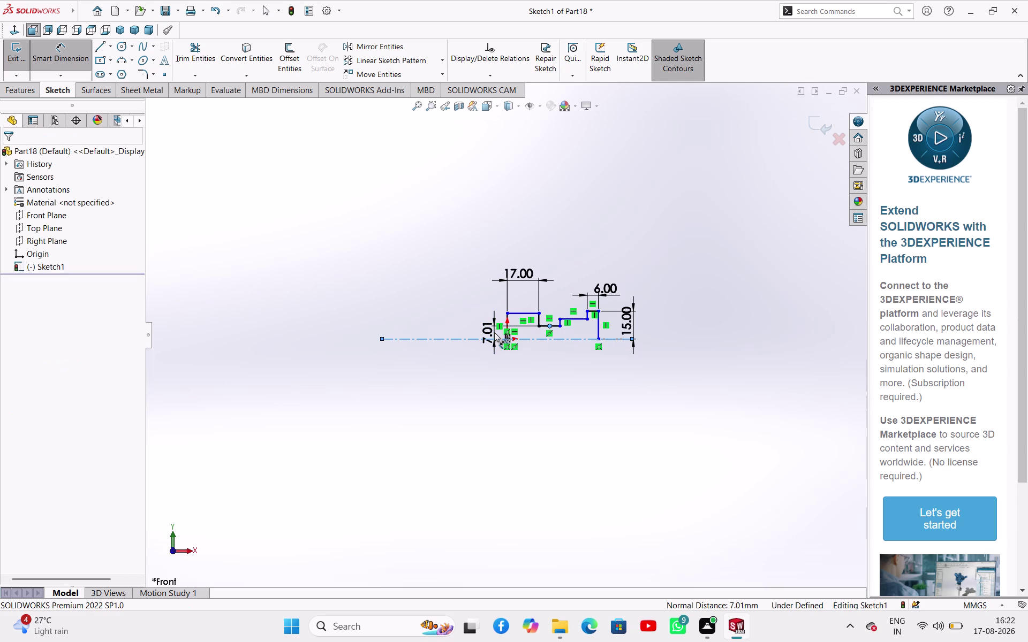
key(8)
key(Return)
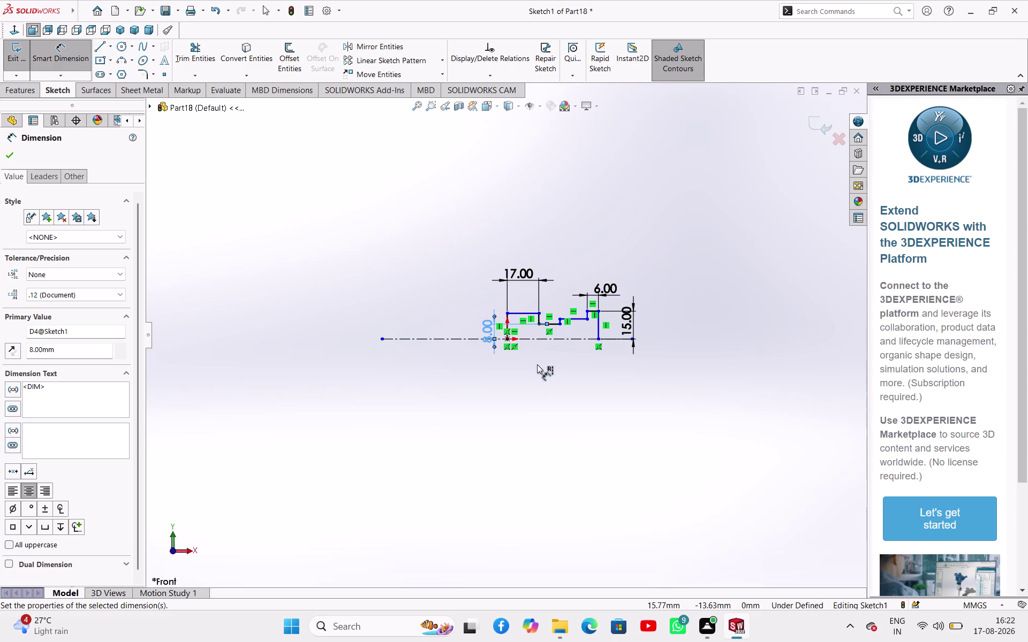
Dimension another edge's distance to the centreline as 10.
click(519, 313)
click(527, 339)
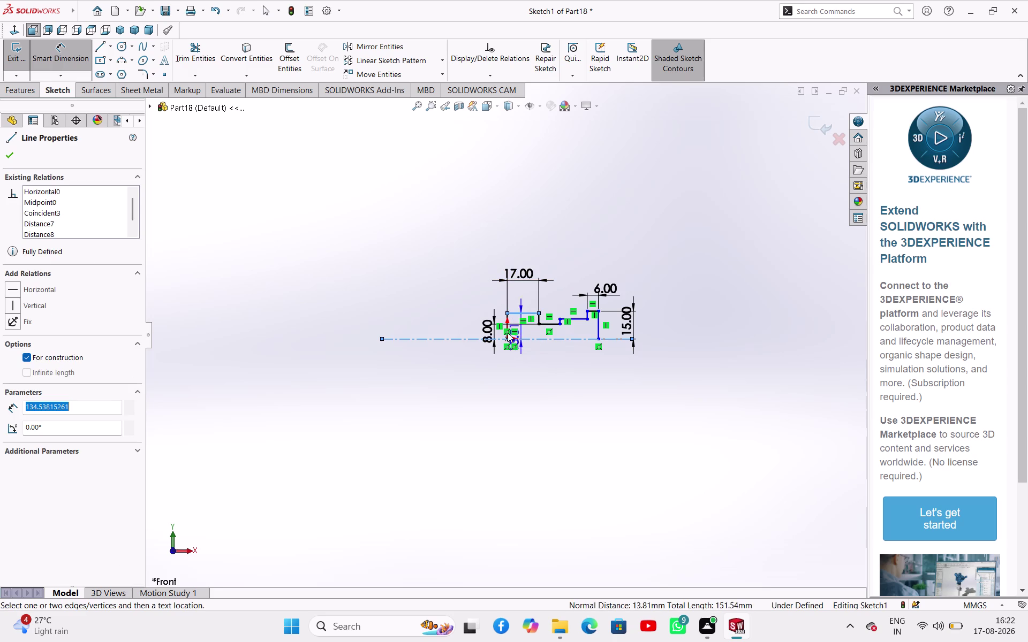
click(460, 331)
text(10)
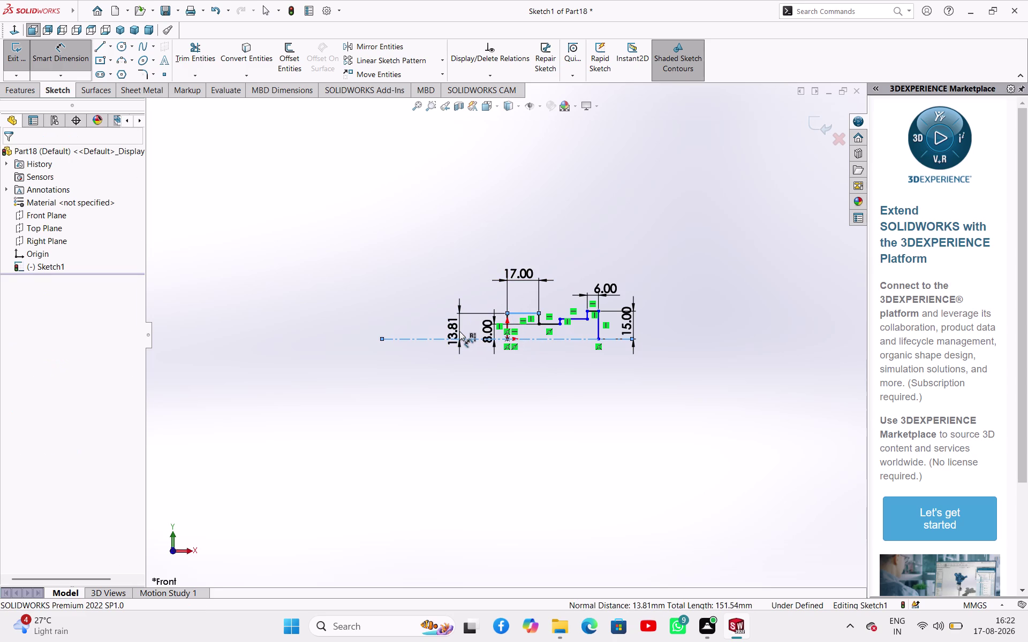
key(Return)
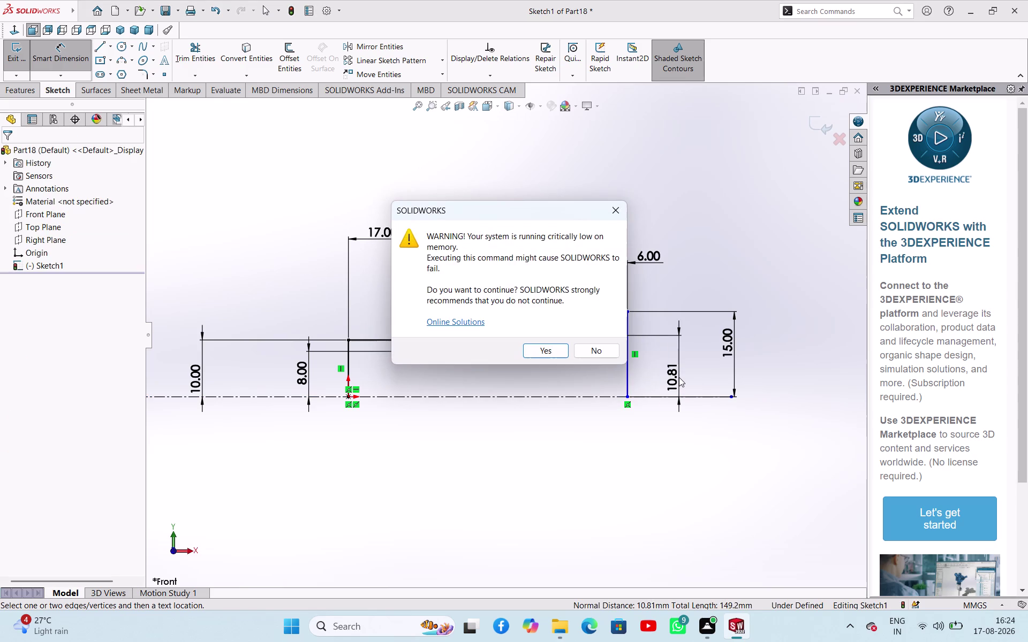
Dimension the raised step's height from the centreline to 11 mm.
click(544, 346)
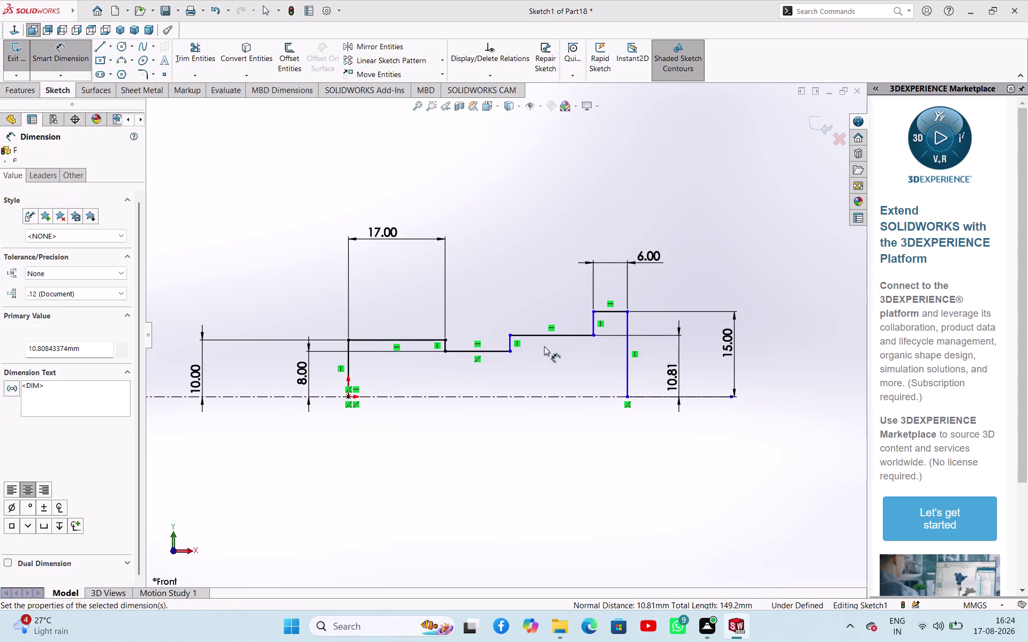
text(11)
key(Return)
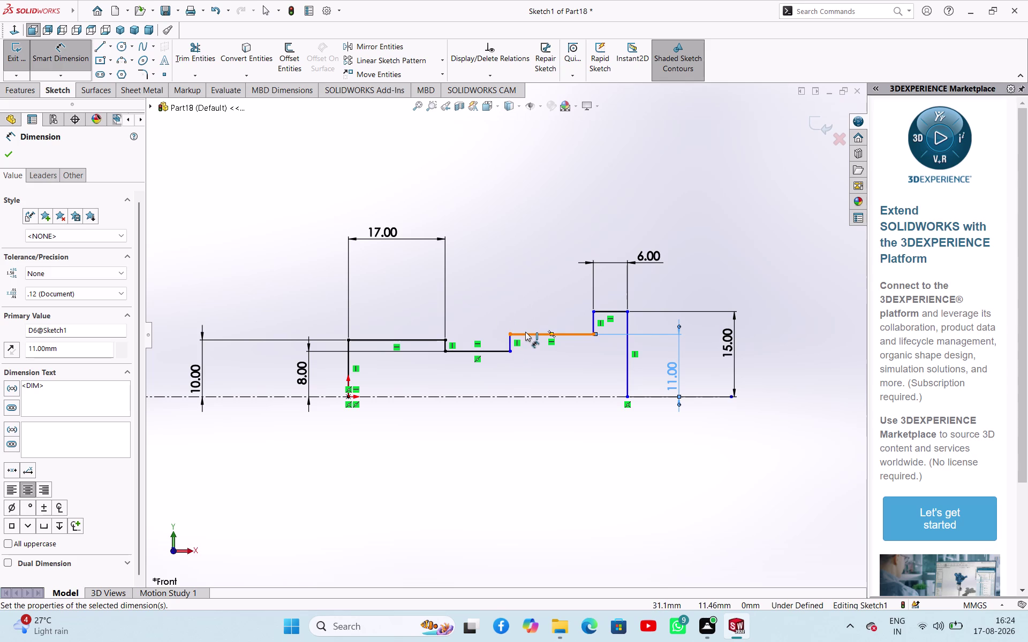
Set the overall length between the left and right vertical edges to 38 mm.
click(350, 363)
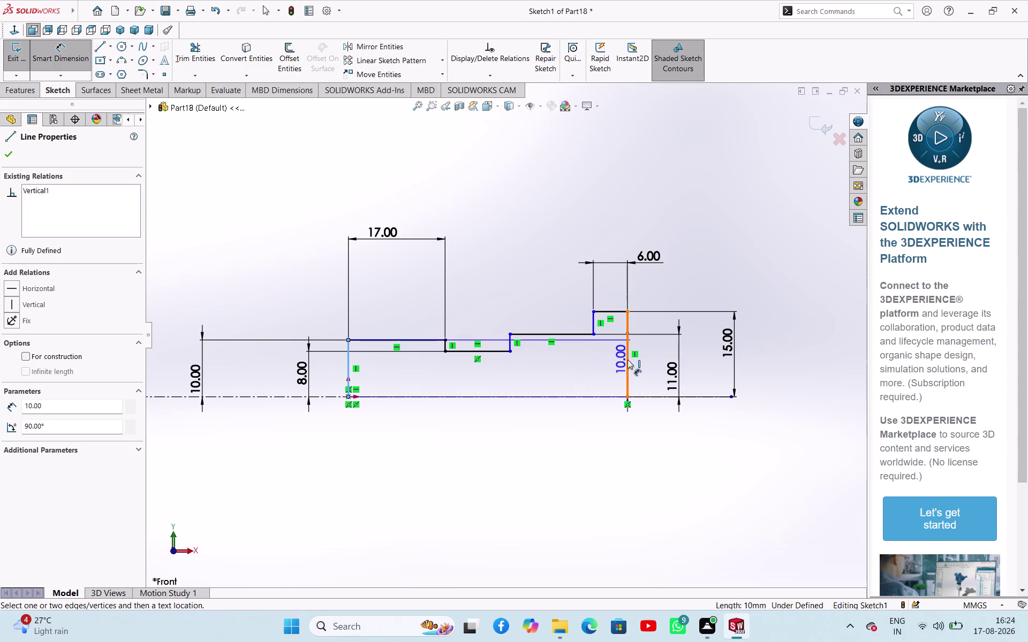
click(628, 359)
click(595, 206)
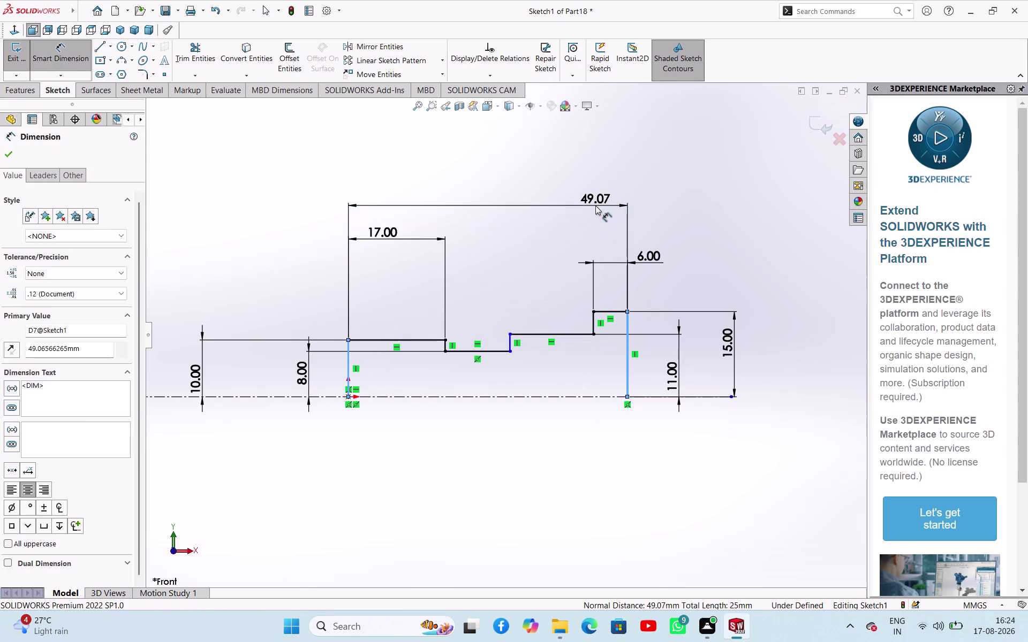
text(38)
key(Return)
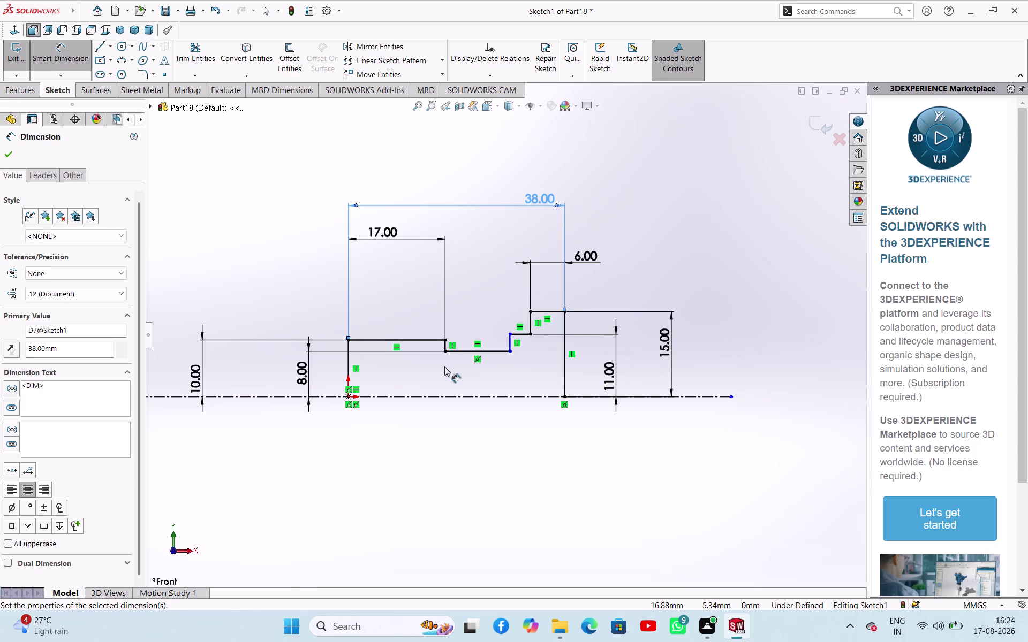
Change the groove width dimension to 3 mm and end dimensioning.
click(491, 352)
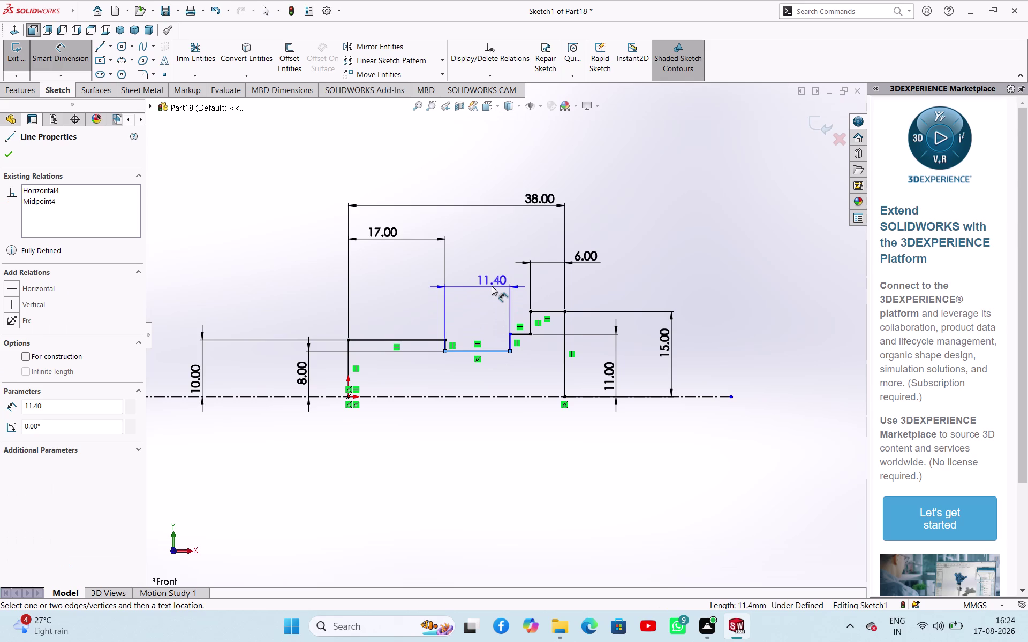
click(492, 286)
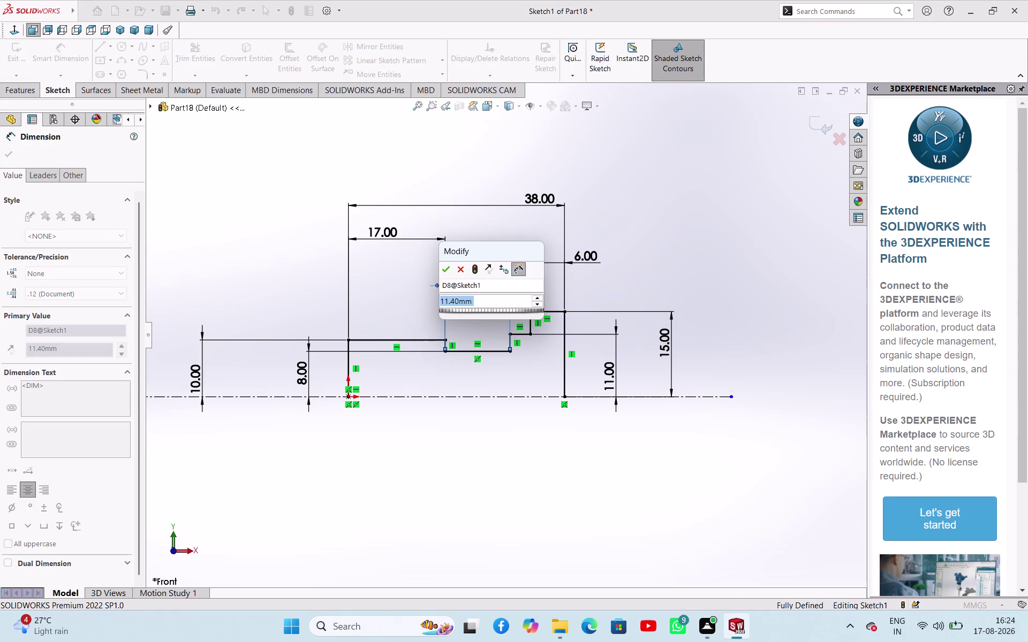
key(3)
key(Return)
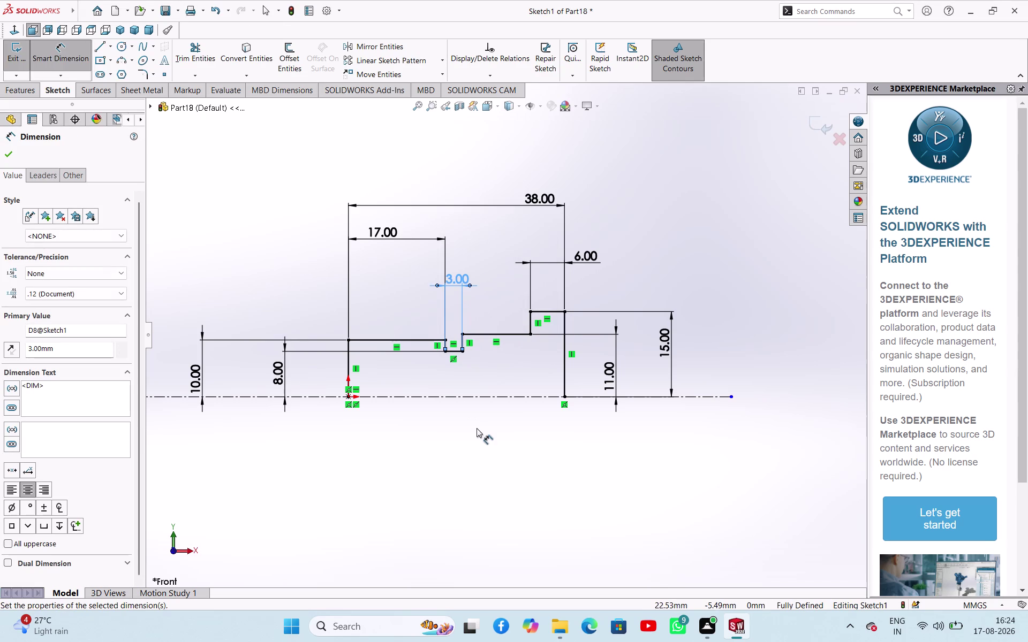
click(7, 153)
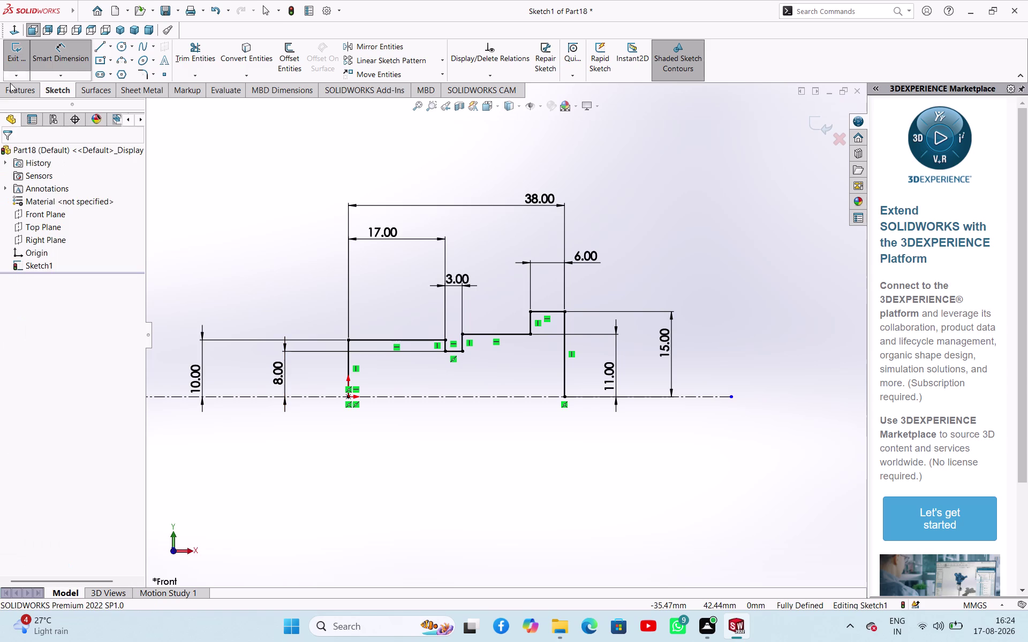
Revolve the profile 360° with Revolved Boss/Base, letting the sketch close automatically.
click(17, 59)
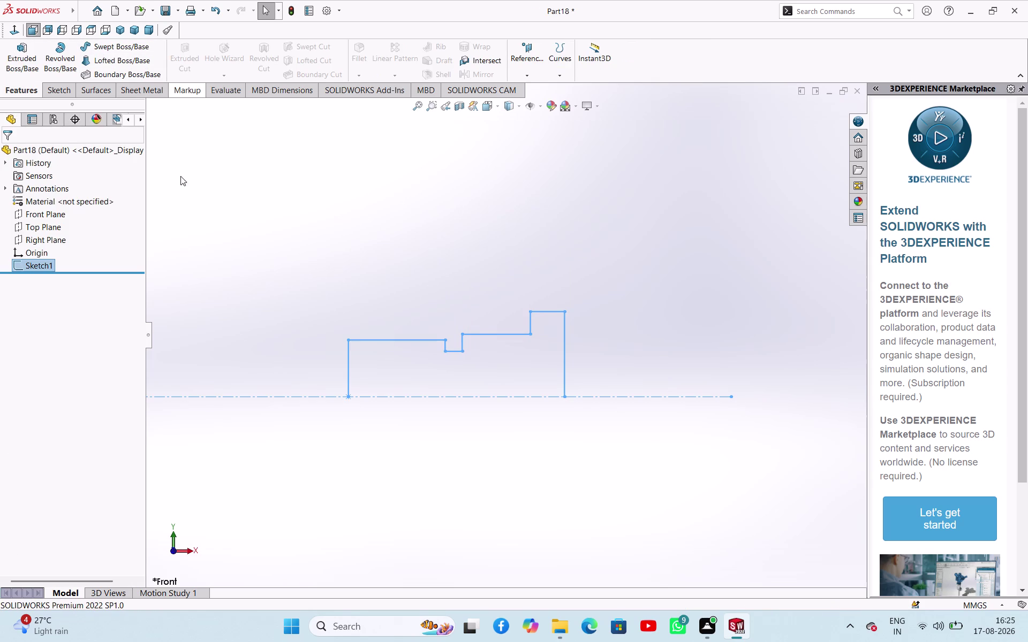
click(77, 60)
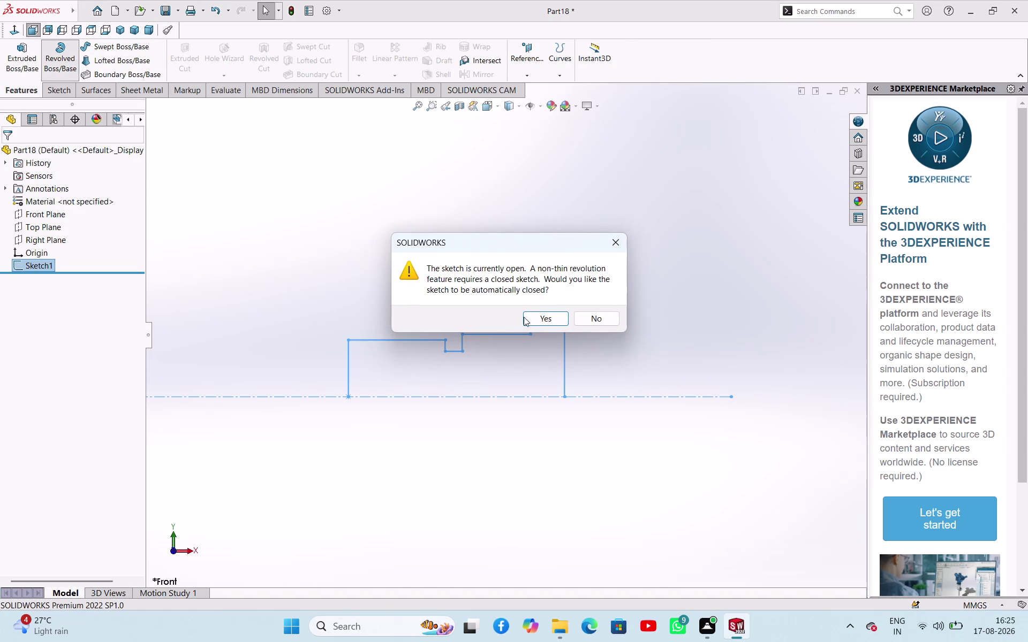
click(553, 324)
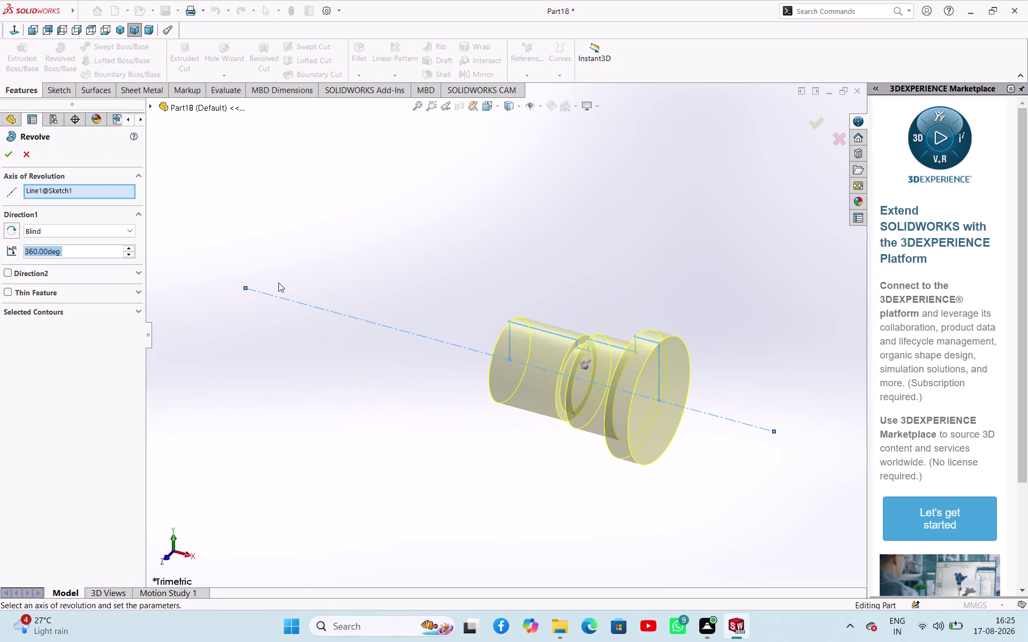
click(14, 152)
click(421, 223)
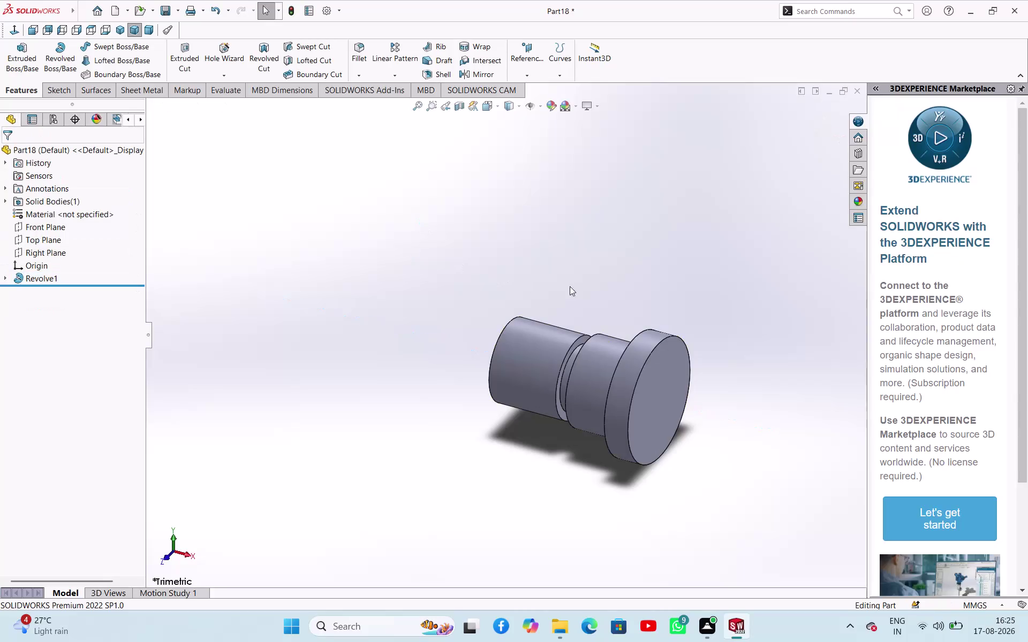
click(660, 373)
Start a sketch on the end face with a vertical centreline through its centre.
click(713, 344)
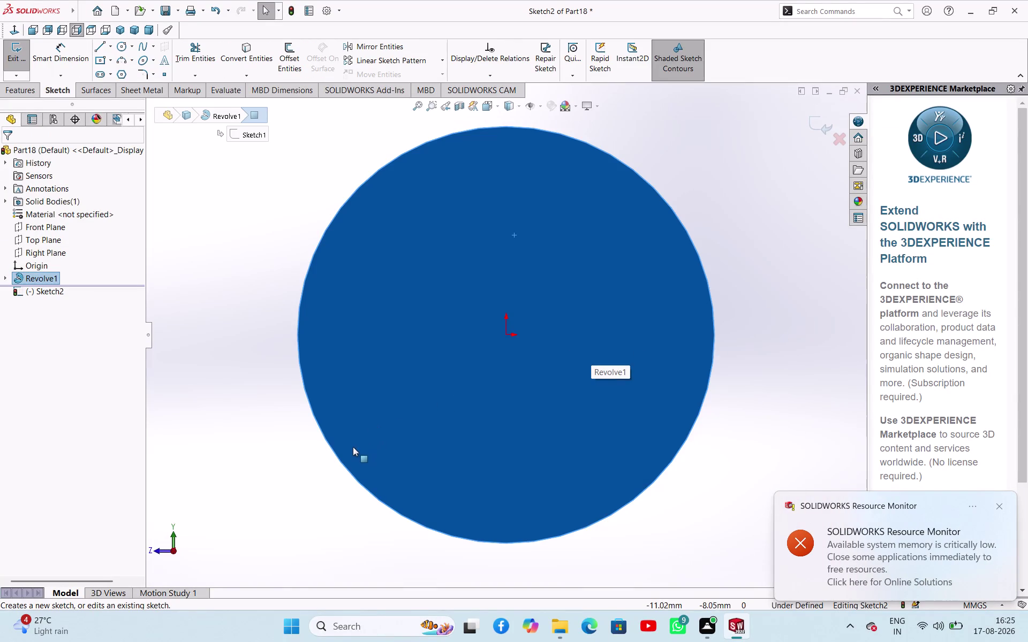
drag(266, 352, 260, 341)
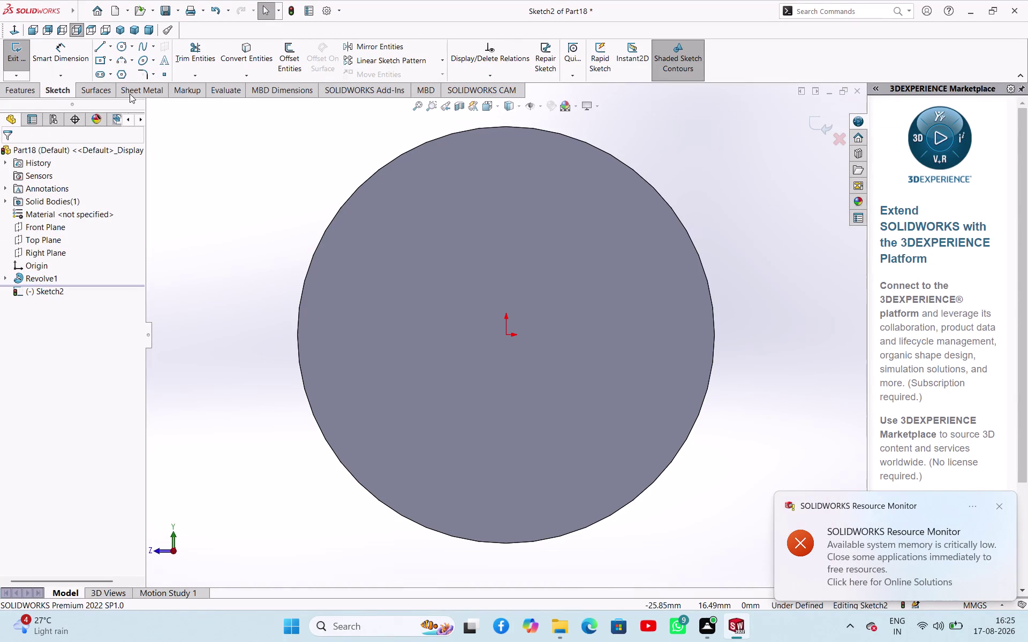
click(110, 45)
click(110, 72)
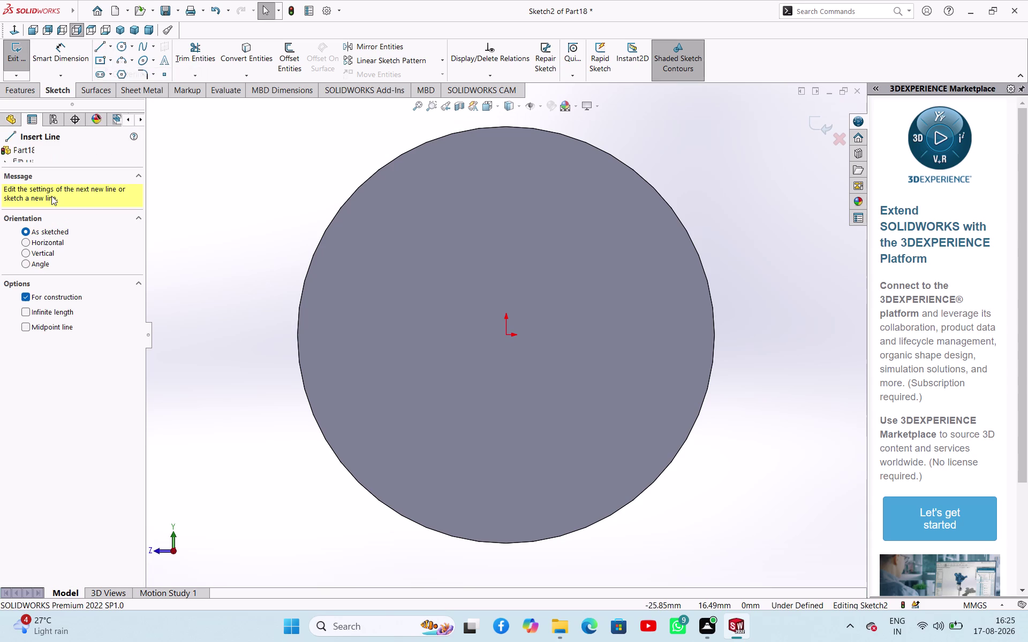
click(26, 325)
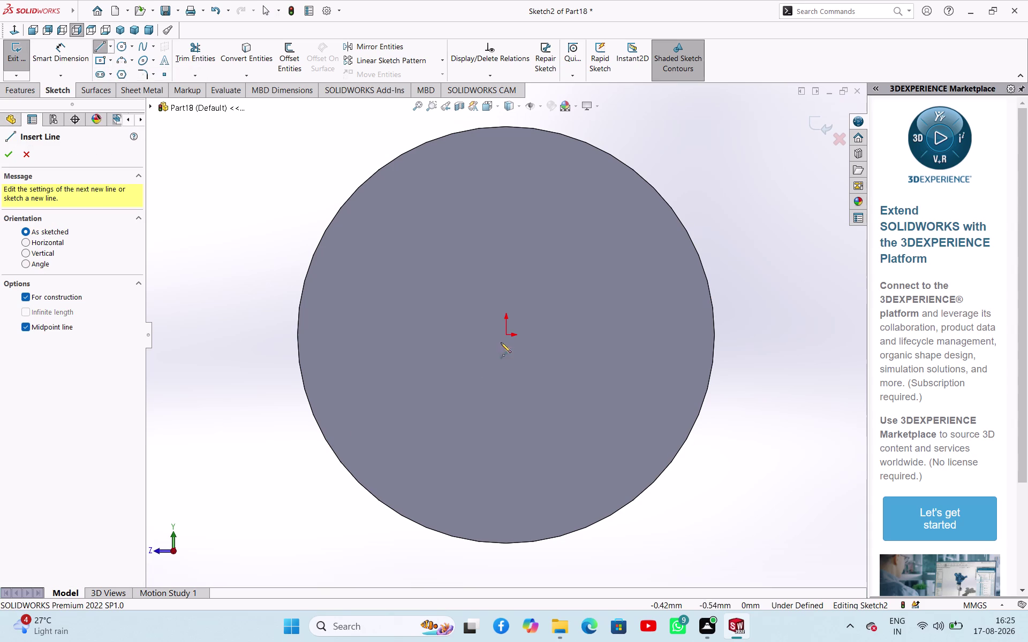
click(509, 339)
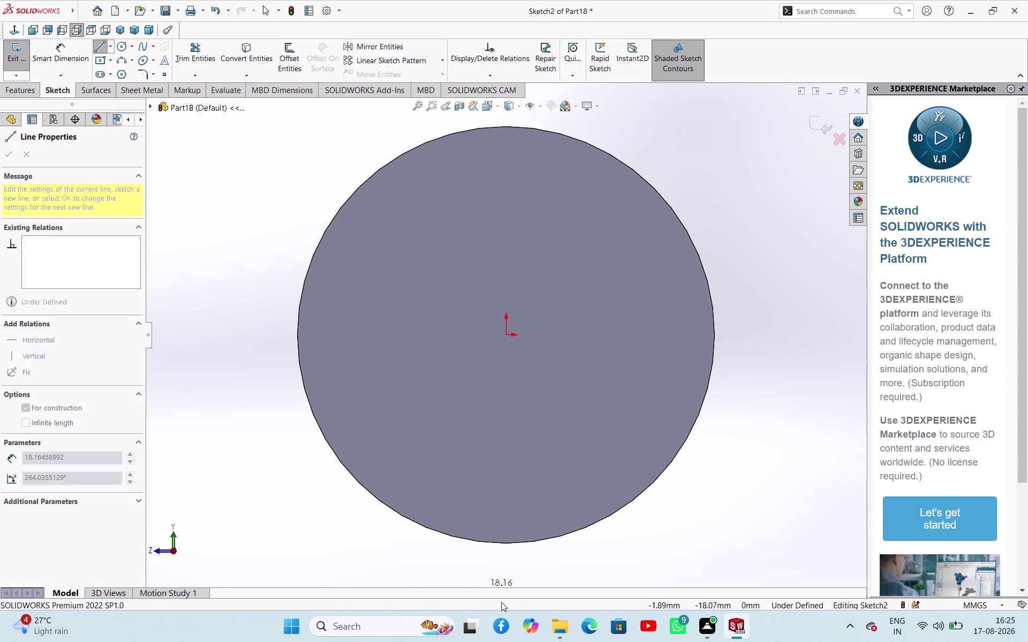
click(505, 568)
right_click(678, 534)
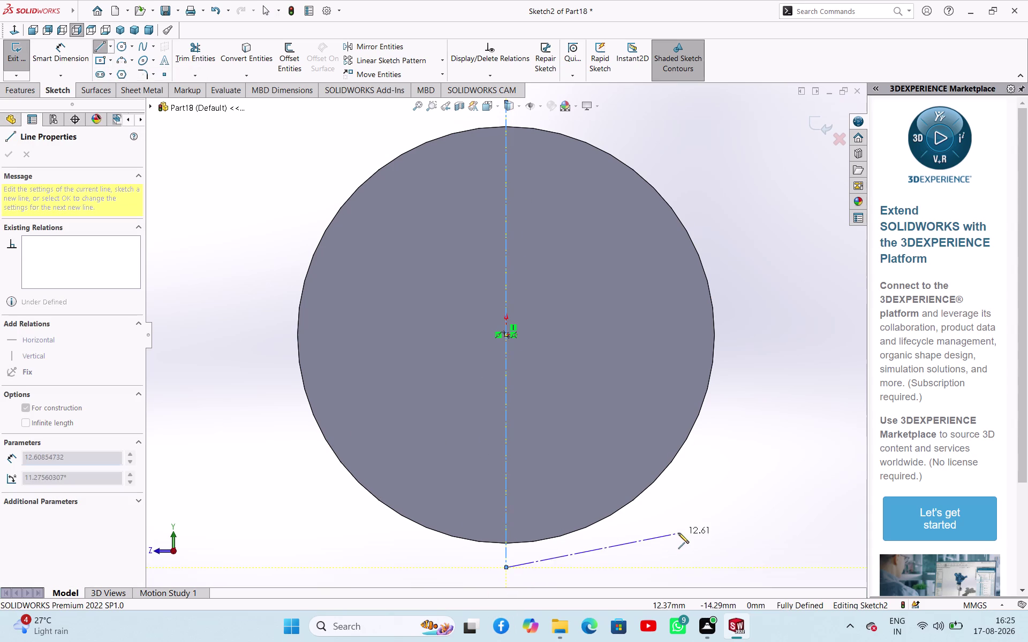
click(711, 510)
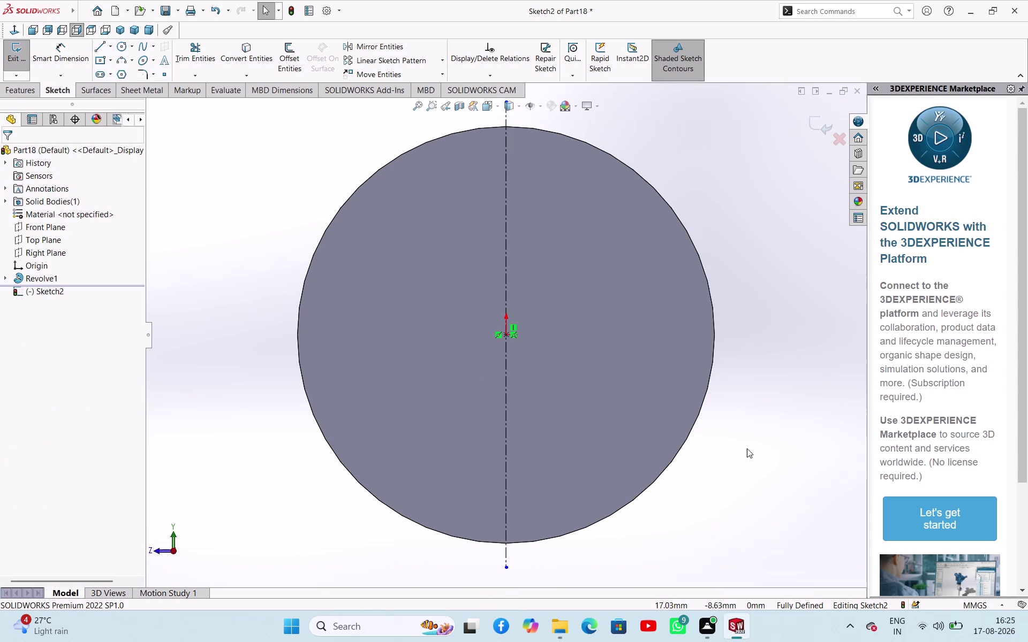
scroll(up, 3)
scroll(down, 3)
scroll(down, 3)
scroll(up, 3)
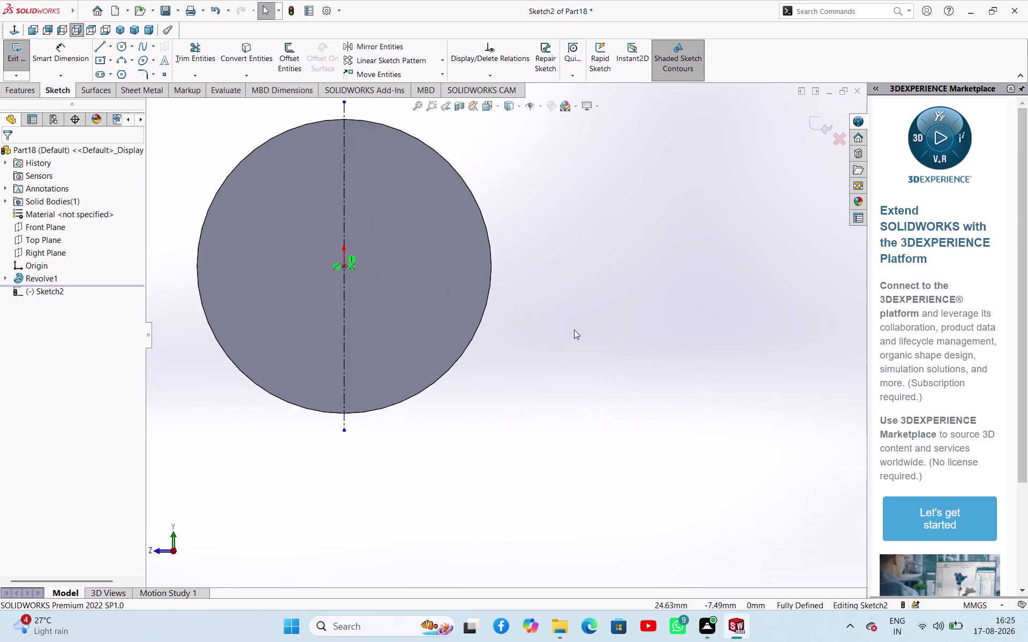
scroll(up, 3)
scroll(down, 3)
drag(99, 51, 99, 57)
click(435, 196)
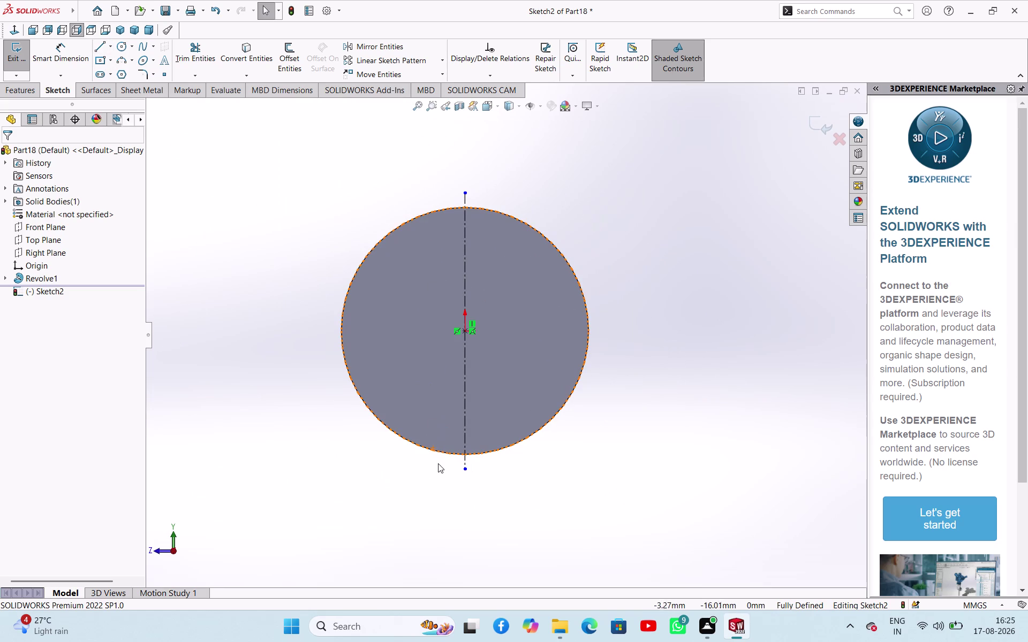
Draw a vertical line across the circle, left of the centreline.
click(101, 51)
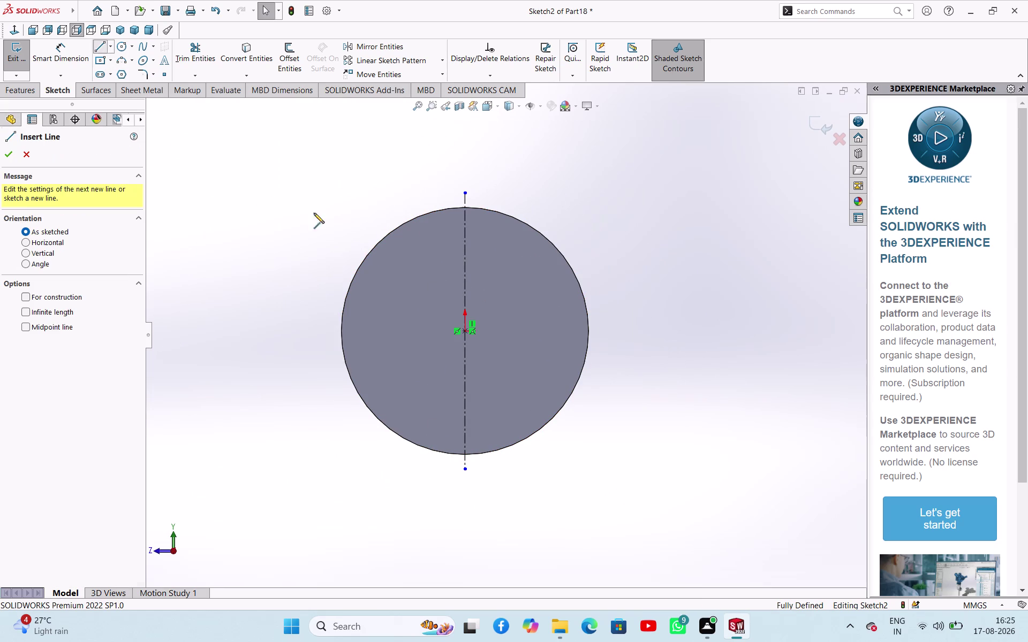
click(439, 190)
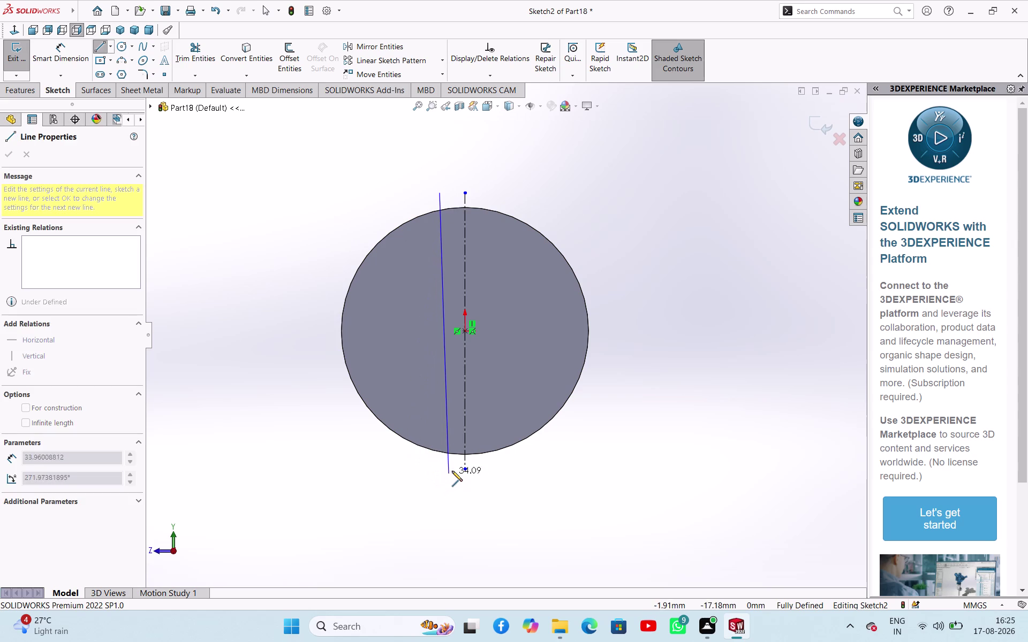
click(441, 470)
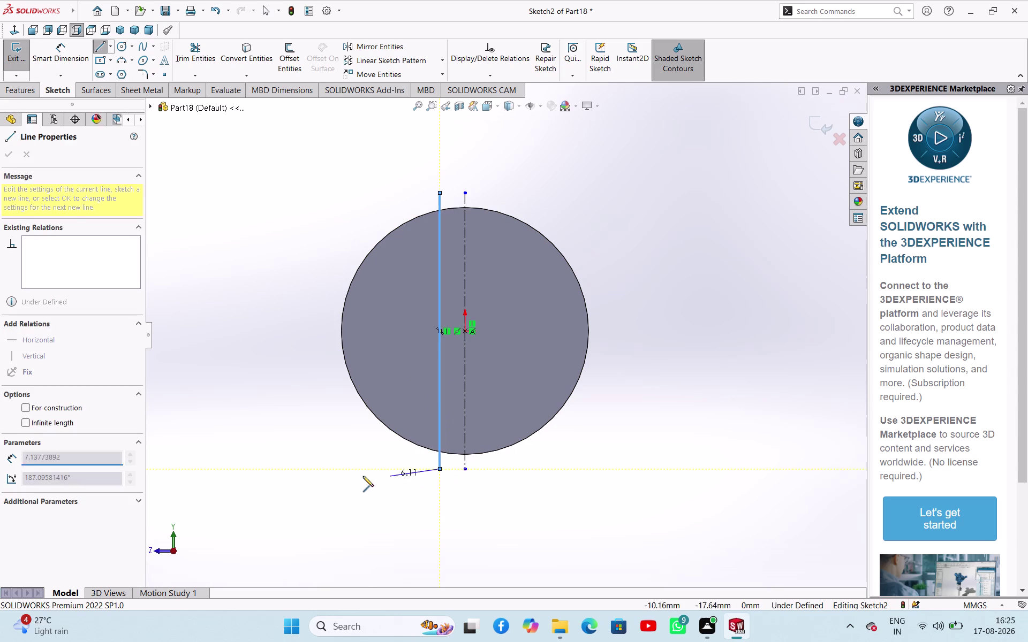
right_click(357, 476)
click(388, 485)
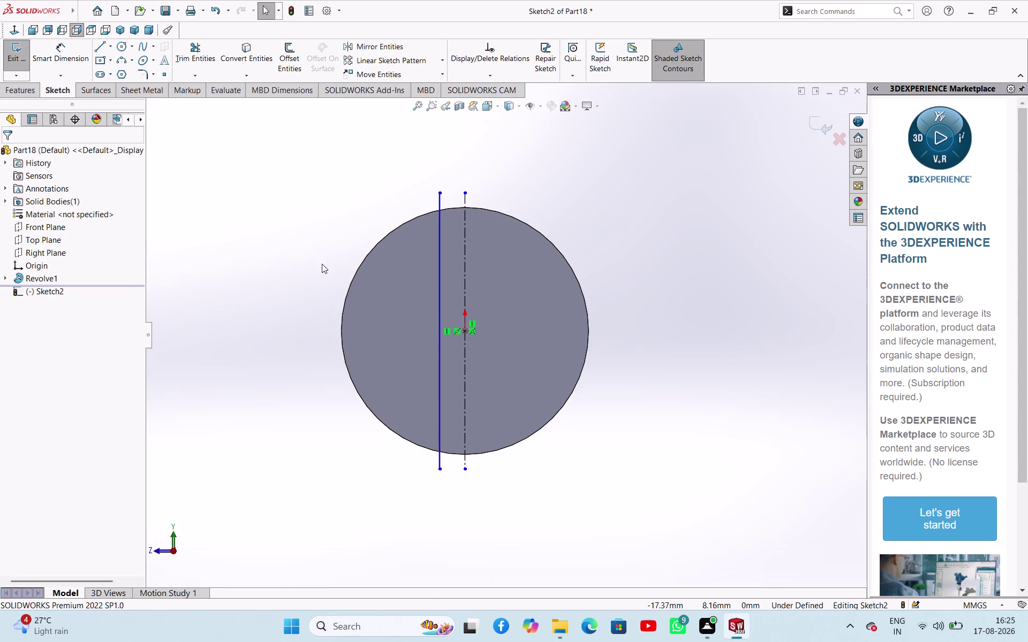
Dimension the left line 1.50 mm from the centreline.
right_drag(321, 259, 323, 194)
click(443, 202)
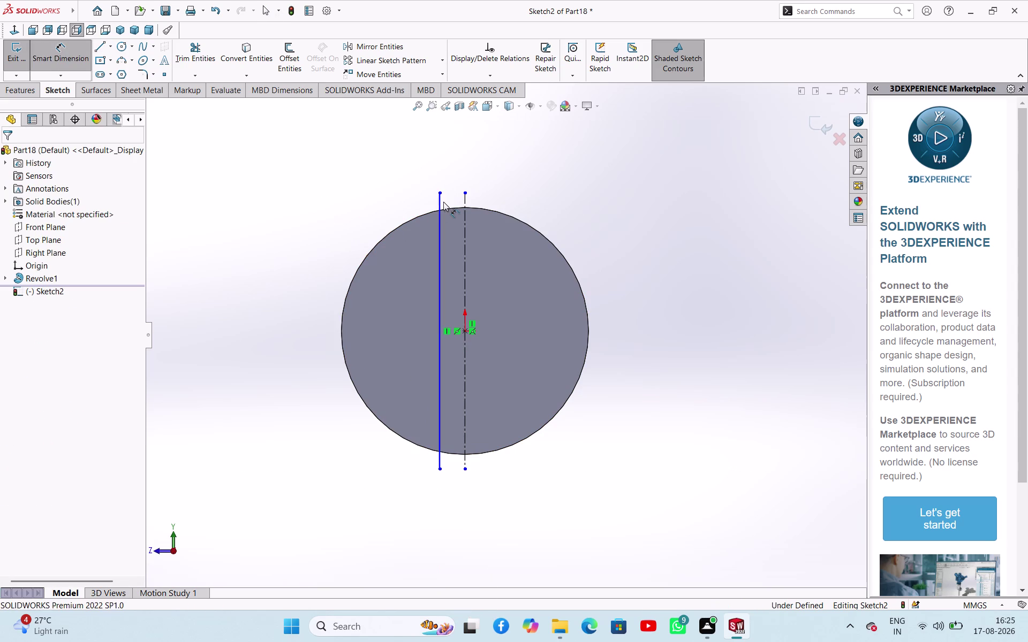
click(465, 201)
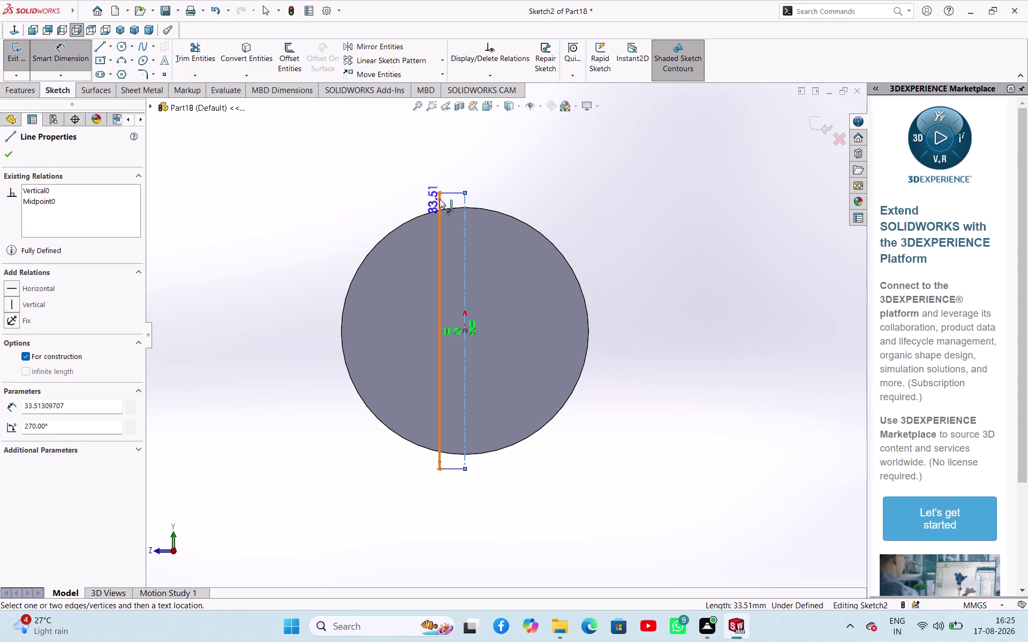
click(439, 199)
click(451, 183)
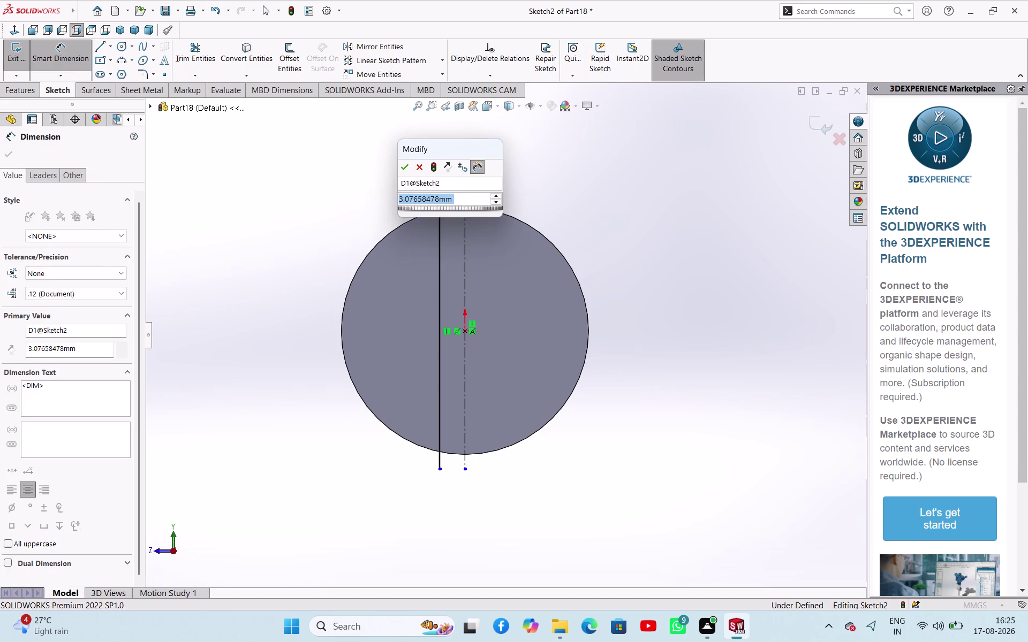
key(1)
key(period)
key(5)
key(Return)
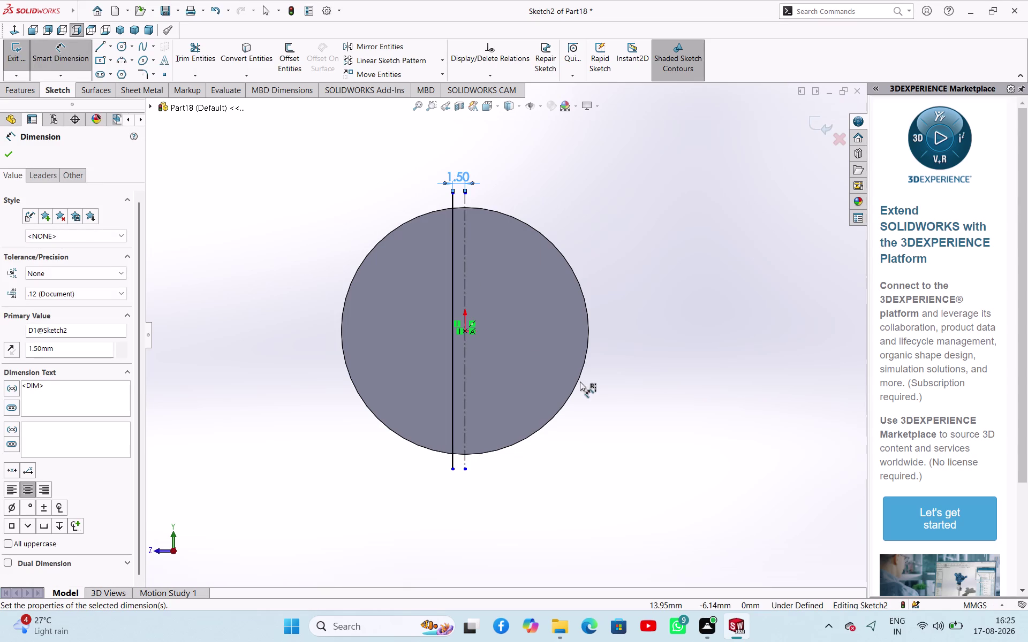
Draw a second vertical line across the circle, right of the centreline.
right_drag(700, 180, 638, 229)
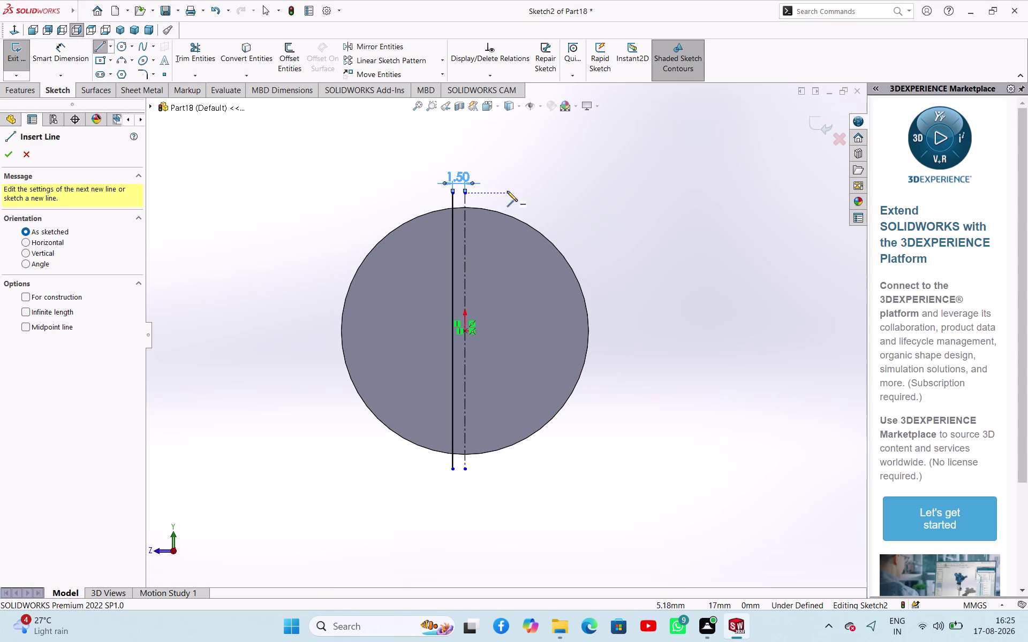
click(495, 193)
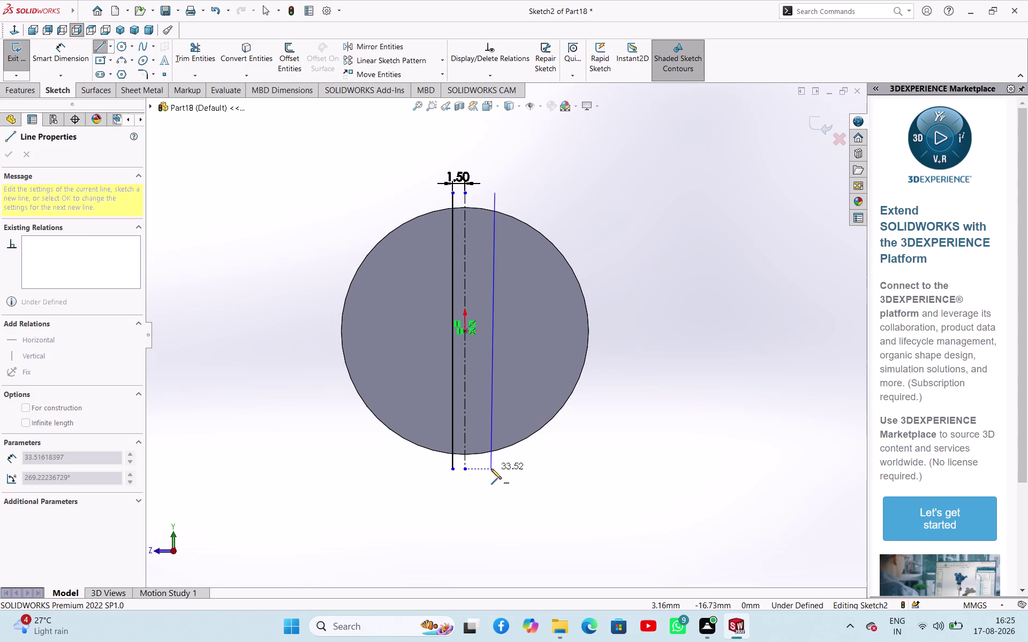
click(491, 469)
right_click(570, 466)
click(601, 471)
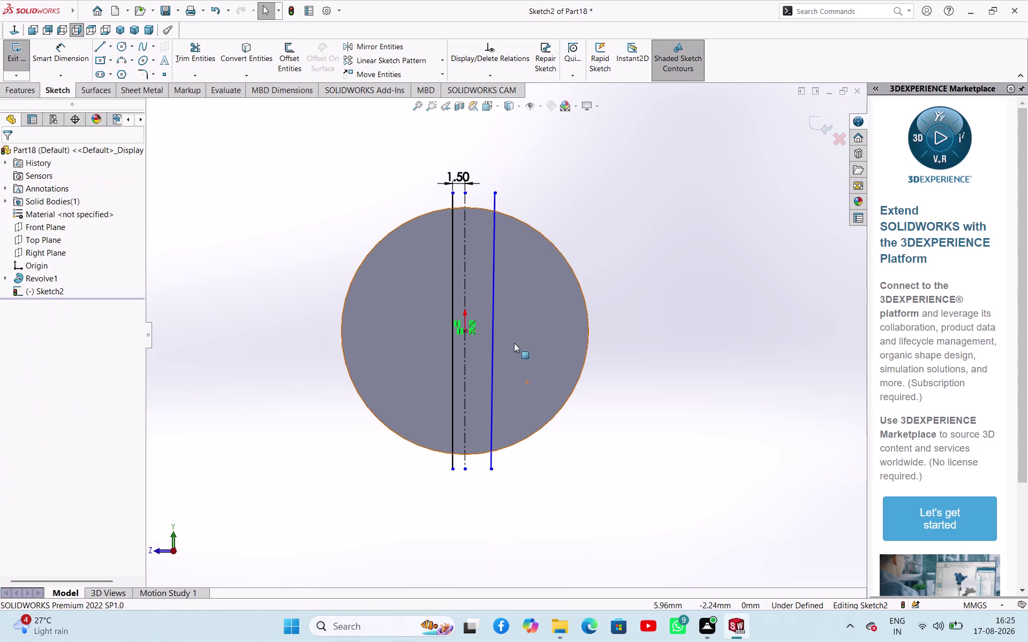
click(494, 309)
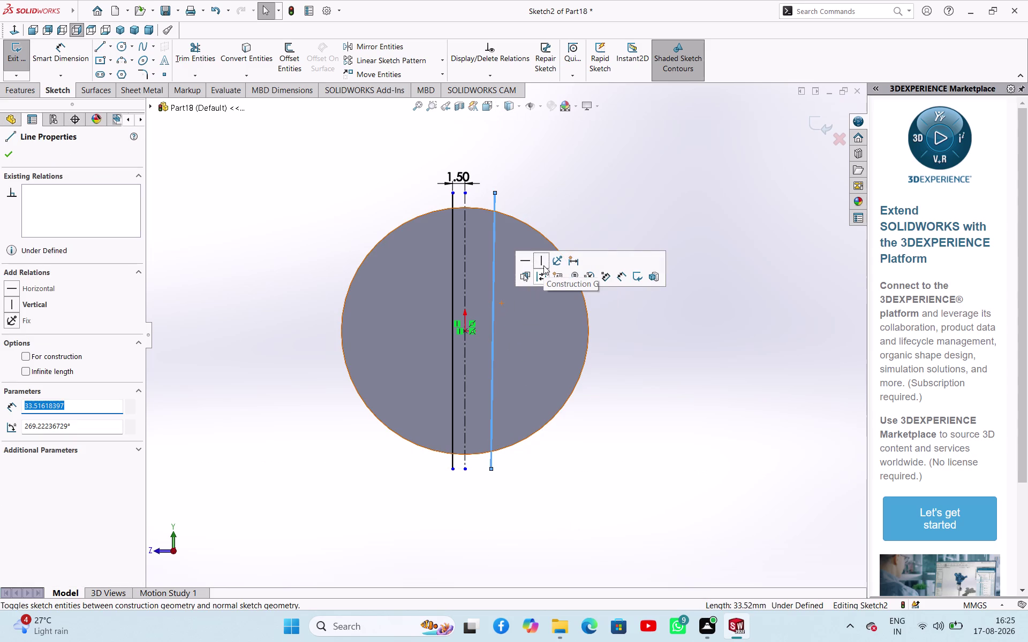
click(543, 266)
click(672, 344)
Dimension the right line 1.50 mm from the centreline.
right_drag(696, 334, 741, 218)
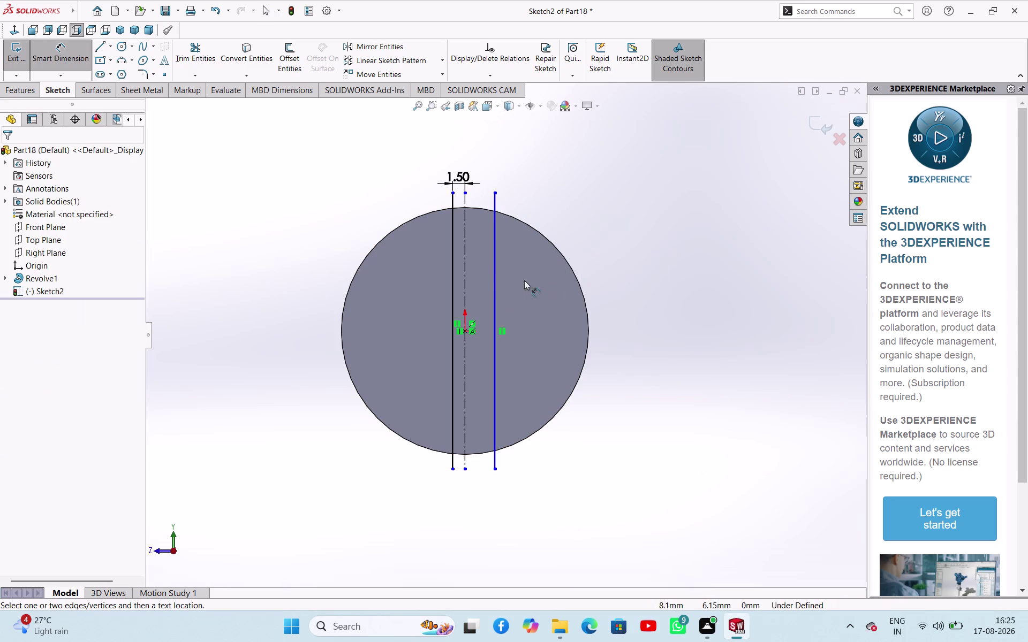
click(466, 263)
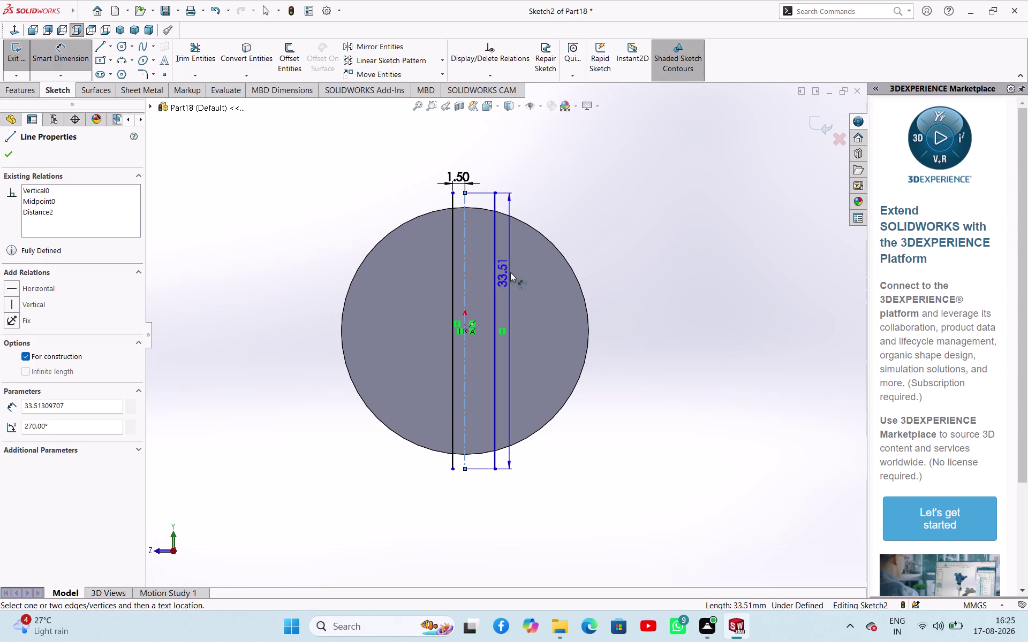
click(495, 272)
click(620, 213)
text(1)
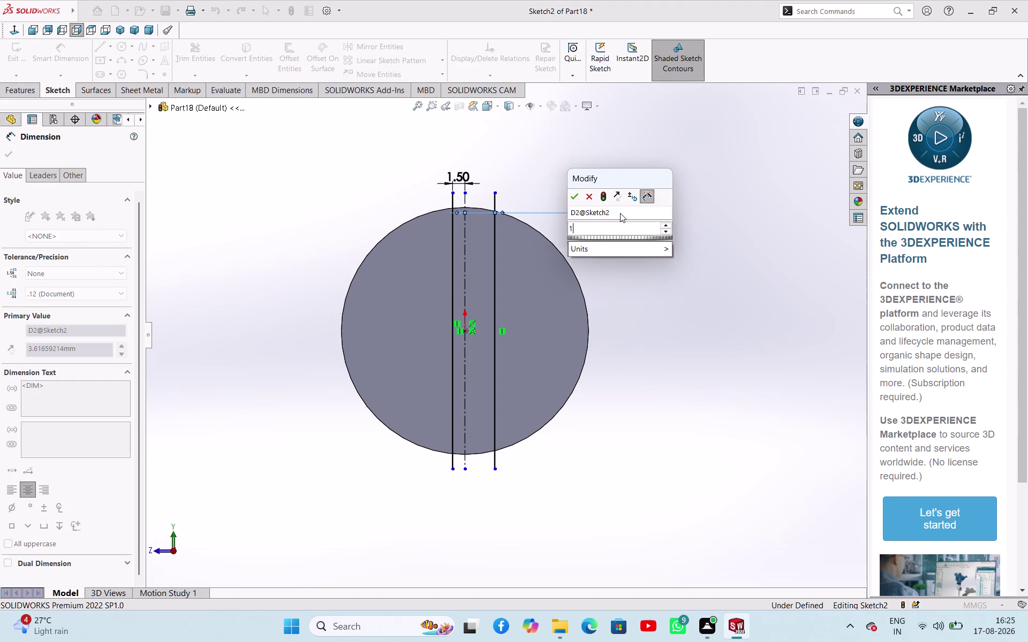
text(.5)
key(Return)
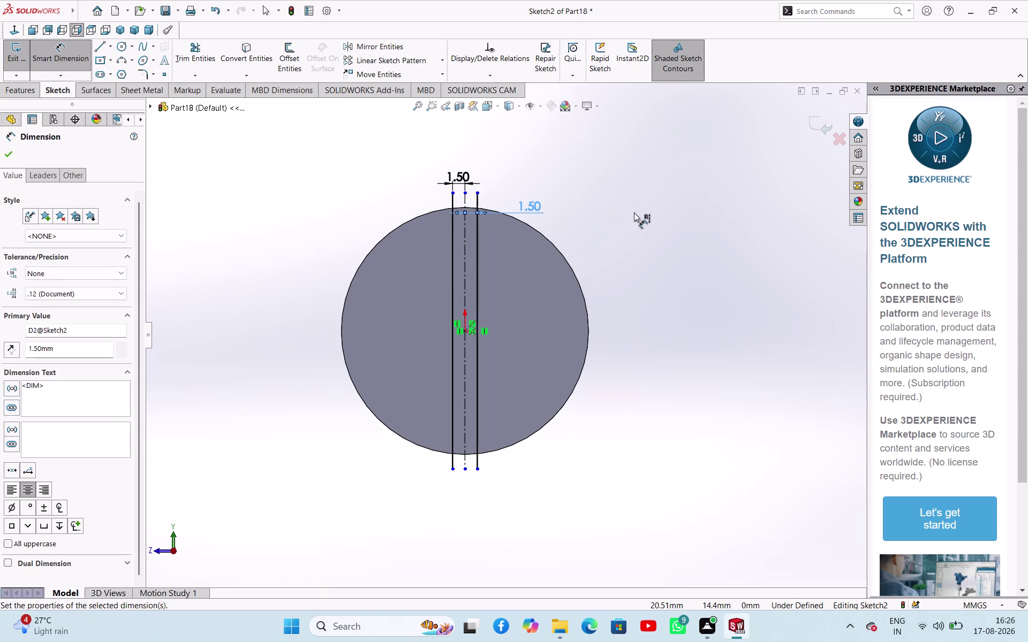
right_click(634, 212)
click(656, 247)
click(664, 256)
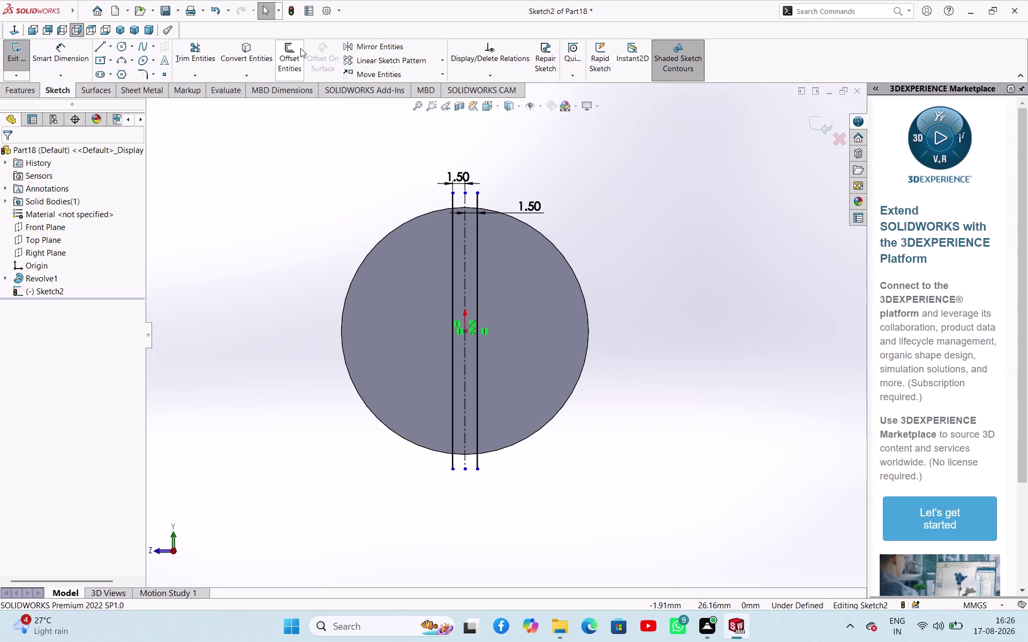
click(193, 54)
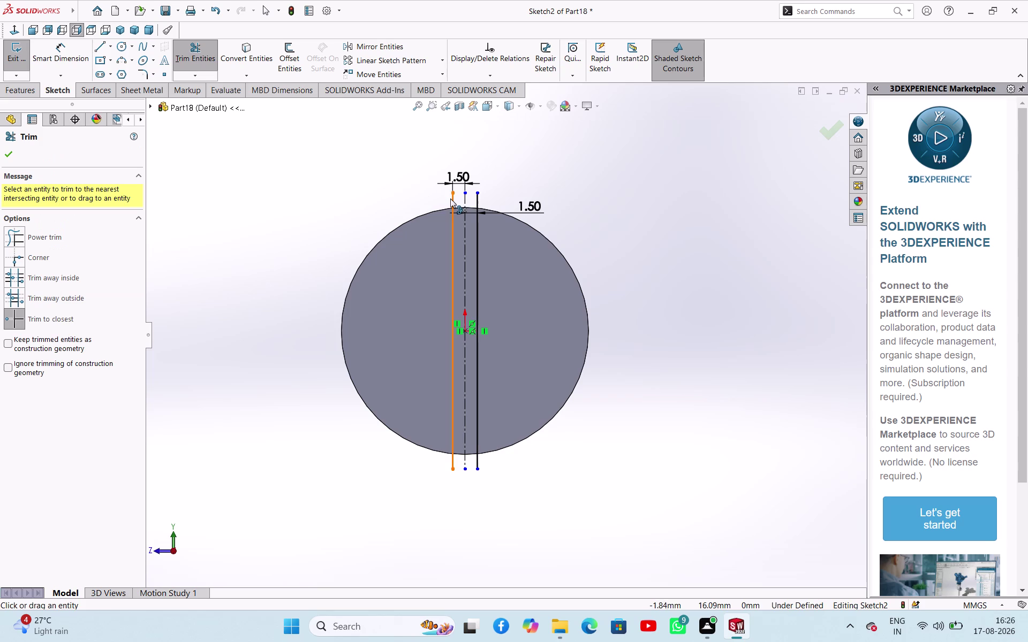
Undo a stray trim and convert the top face's circular edge into the sketch.
click(450, 199)
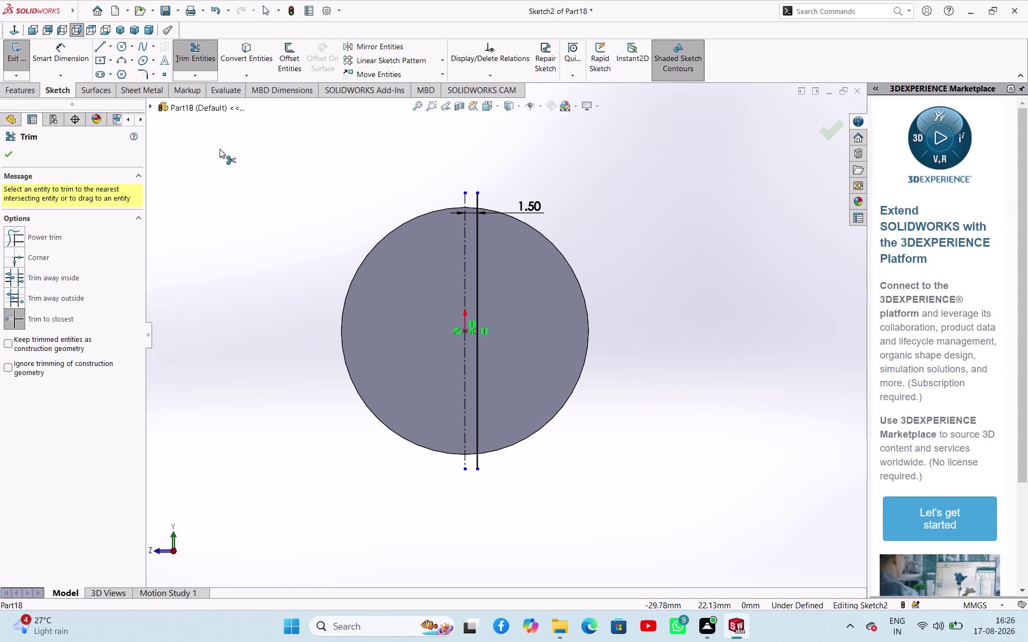
key(Escape)
key(ctrl+z)
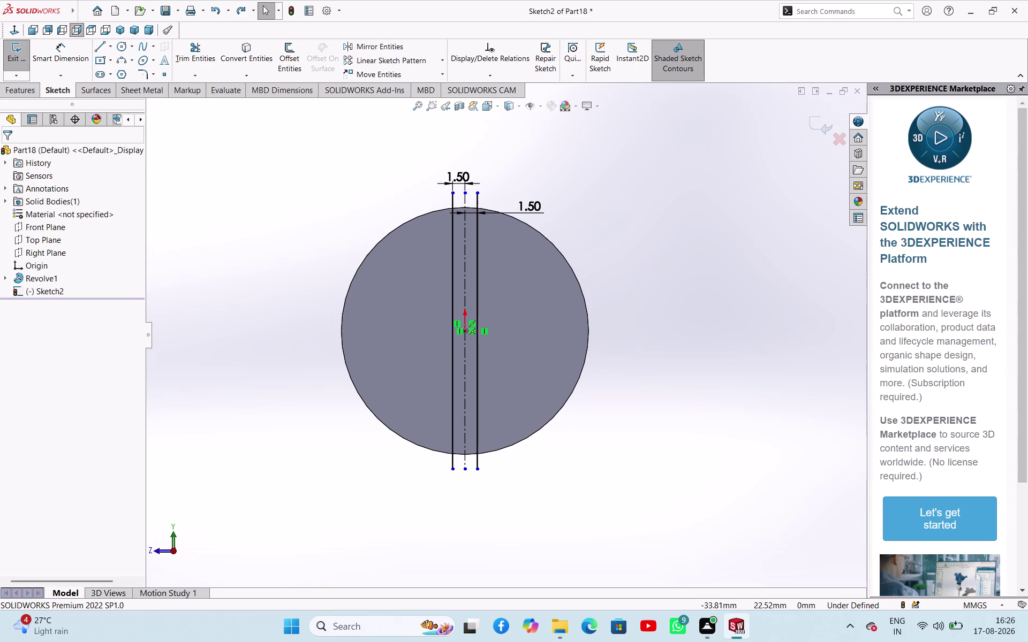
click(243, 59)
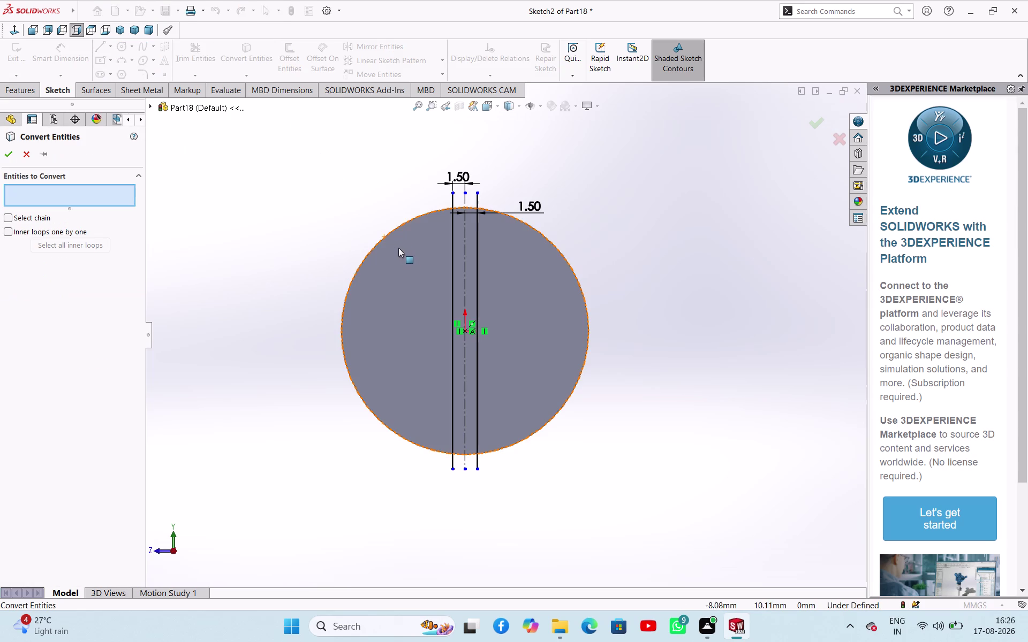
click(389, 233)
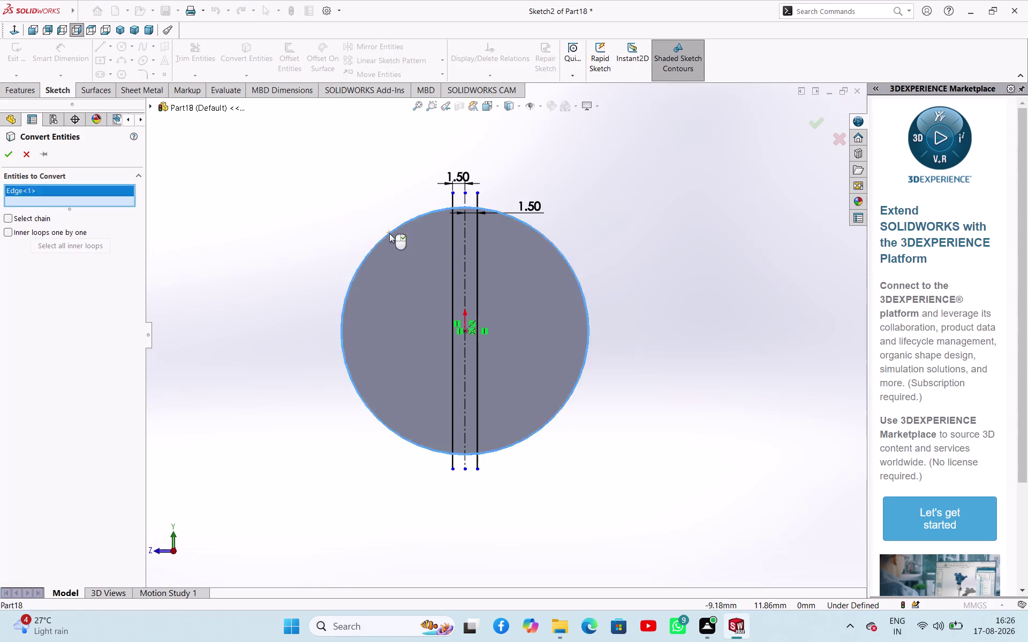
click(7, 157)
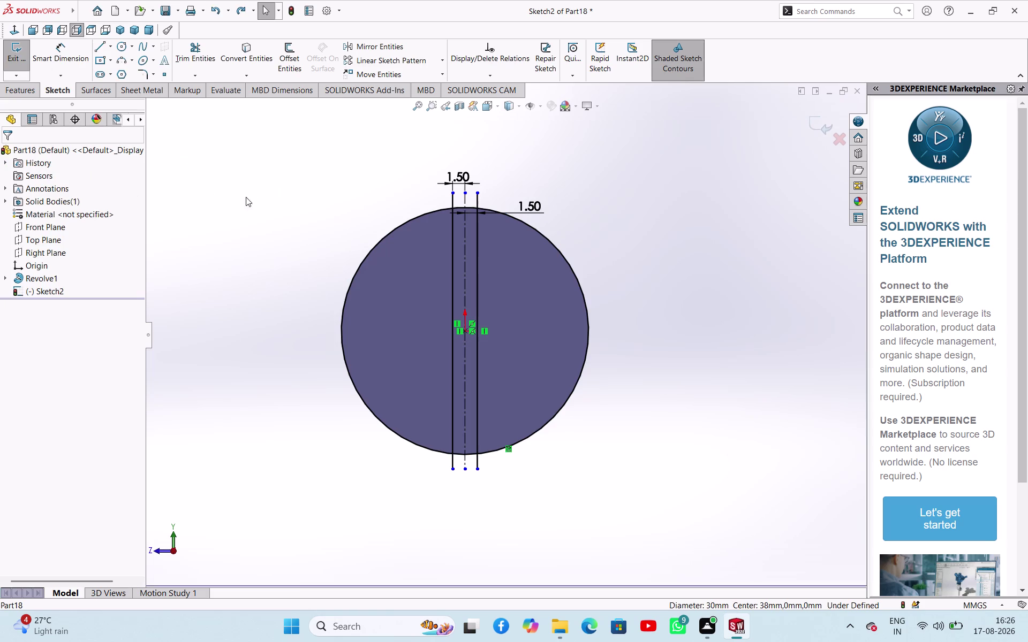
Trim both lines and the copied circle into a closed slot, then exit the sketch.
click(249, 197)
click(191, 55)
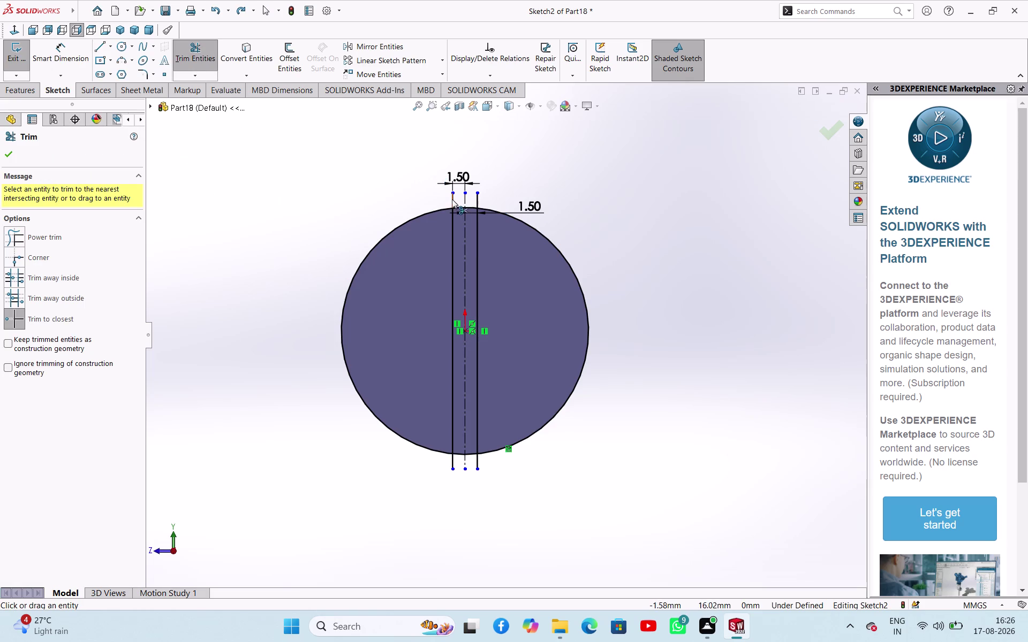
click(452, 199)
click(479, 198)
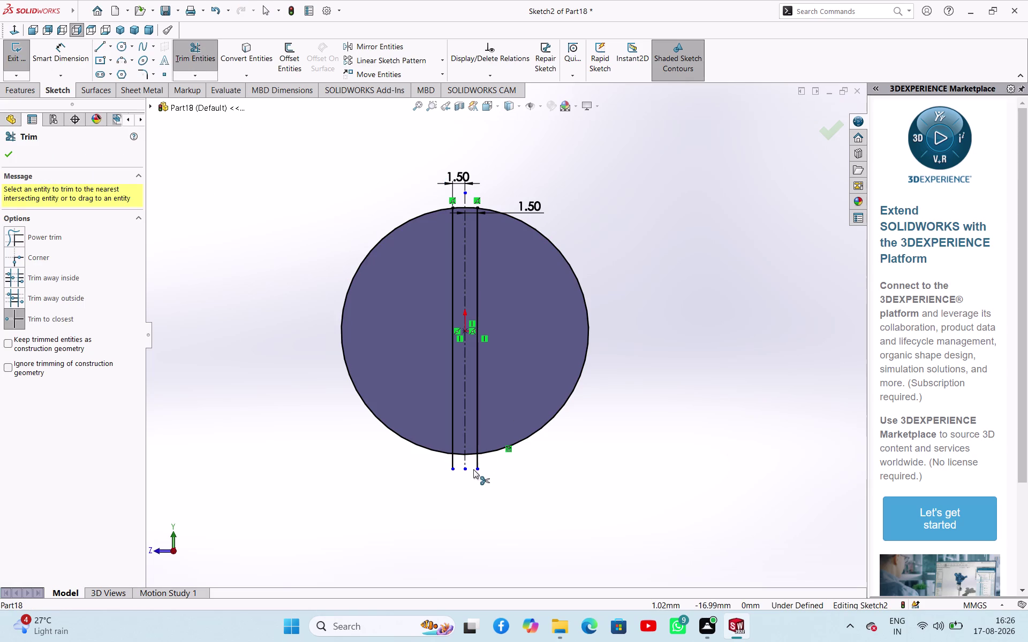
click(477, 463)
click(453, 458)
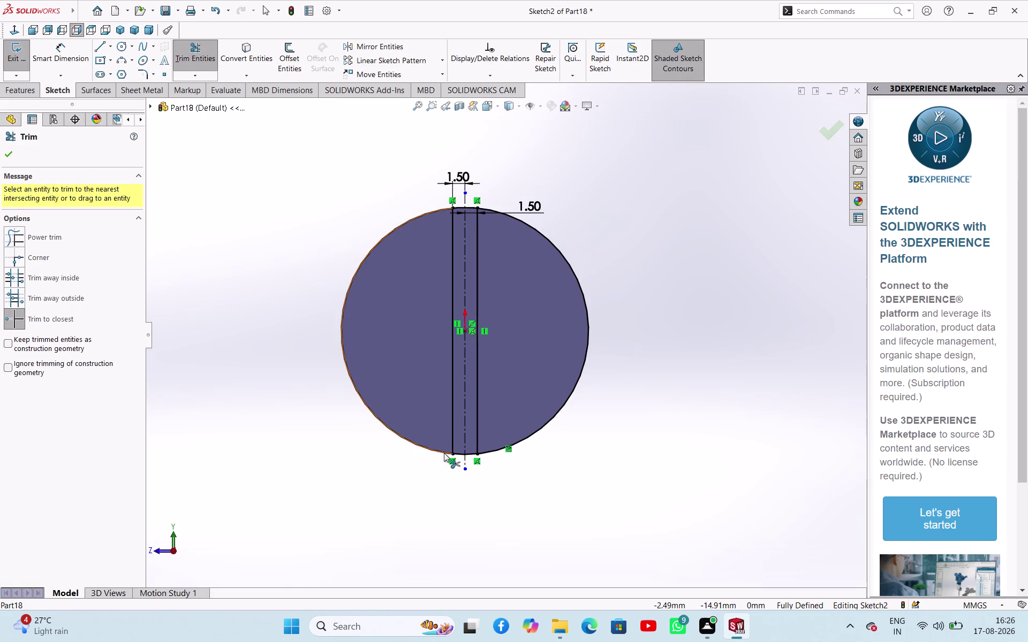
click(440, 449)
click(540, 430)
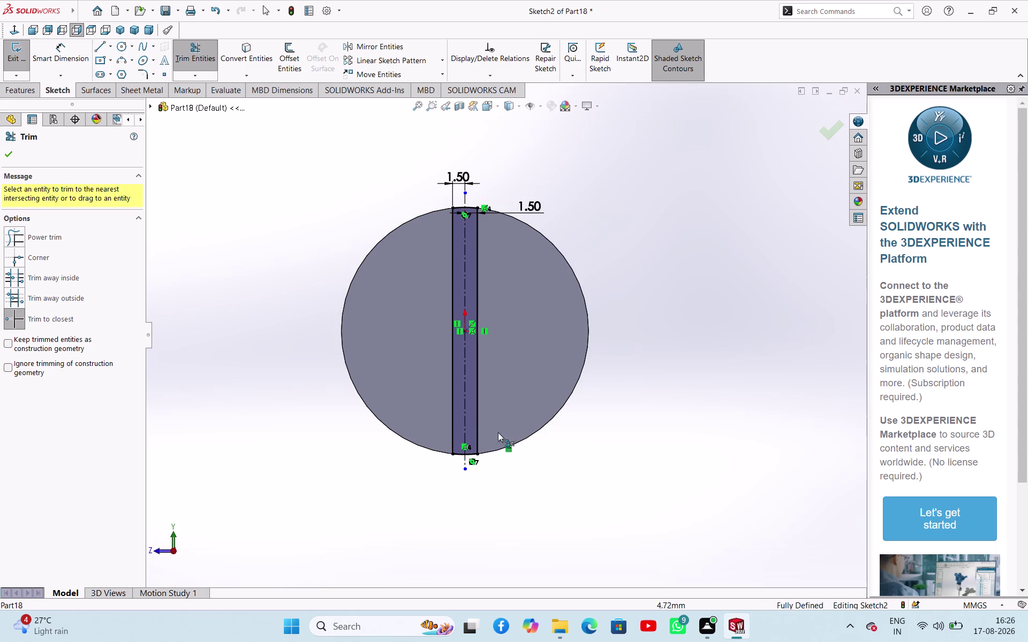
click(14, 161)
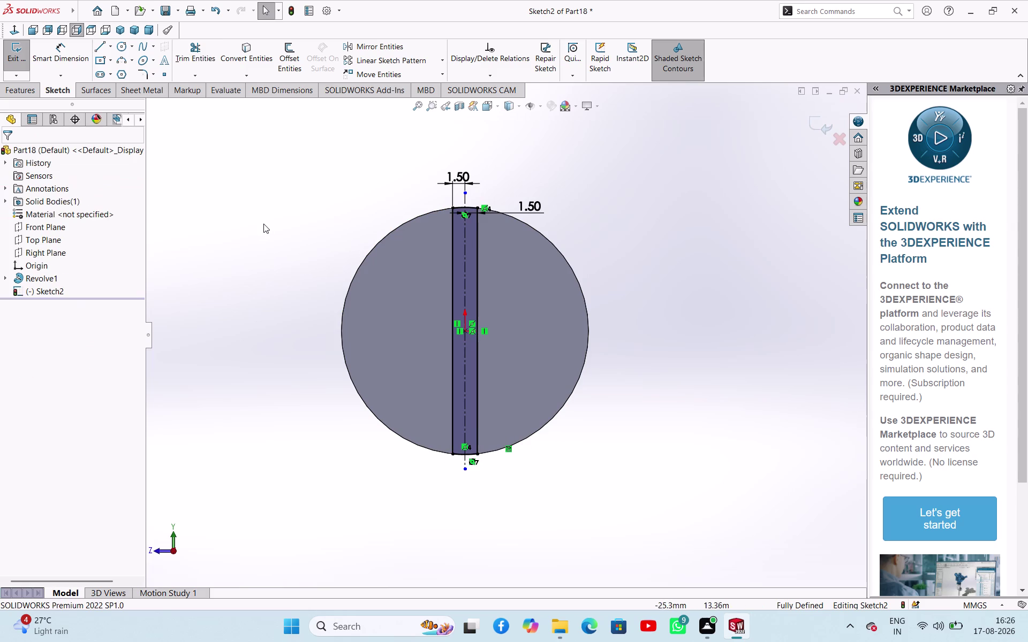
middle_drag(265, 225, 264, 121)
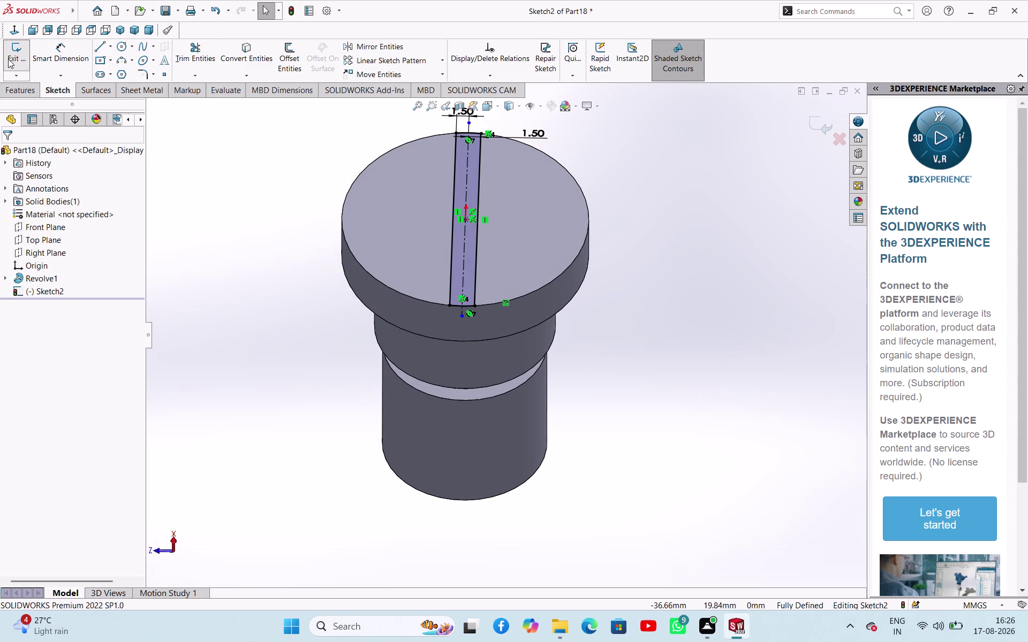
click(8, 59)
click(193, 65)
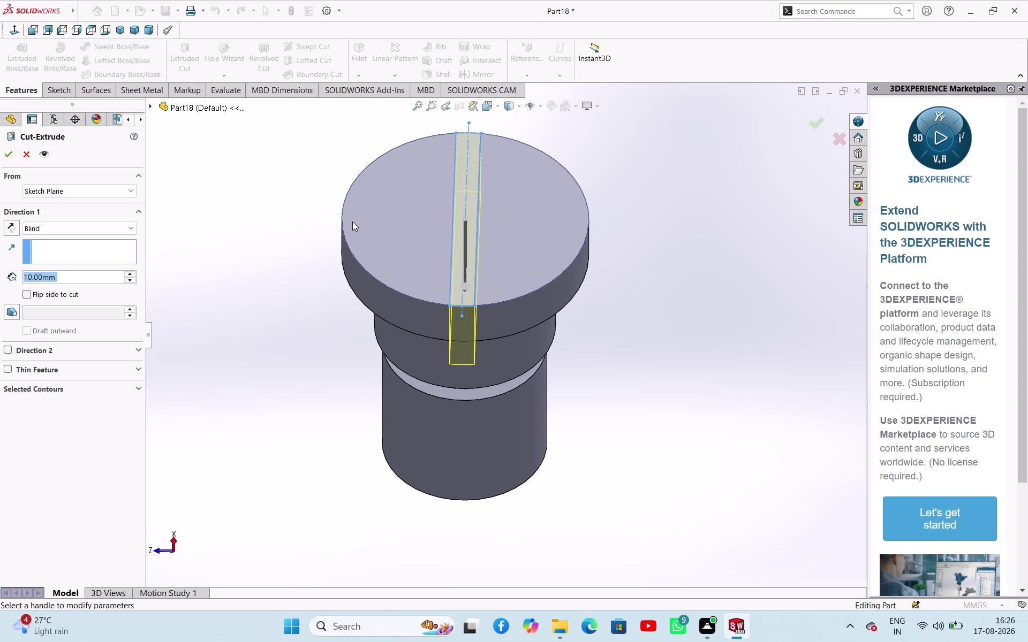
Cut the slot 3.5 mm deep across the head and start saving the part.
text(3.5)
key(Return)
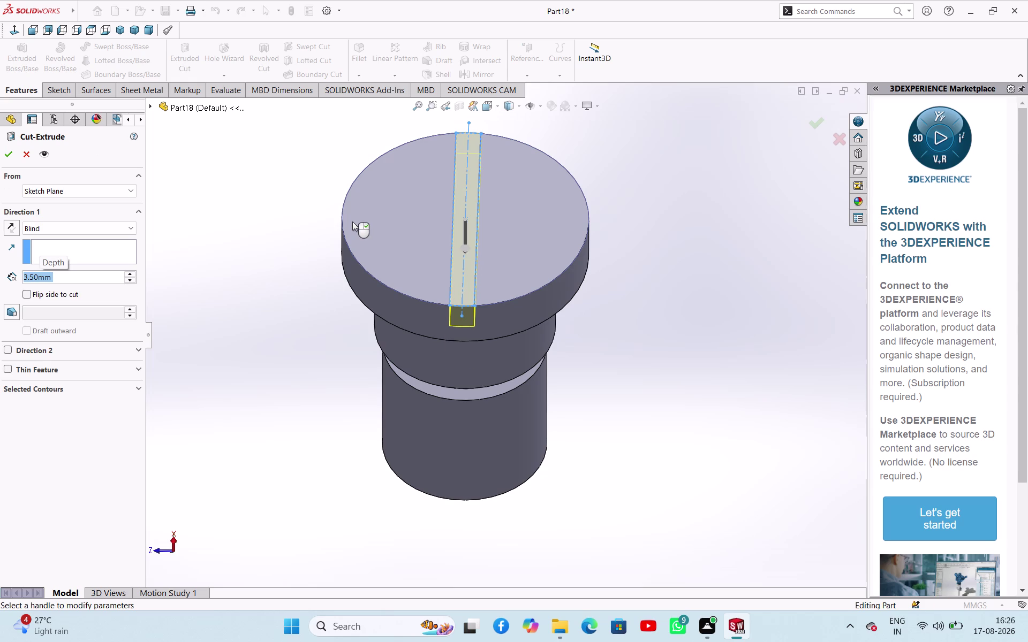
click(13, 156)
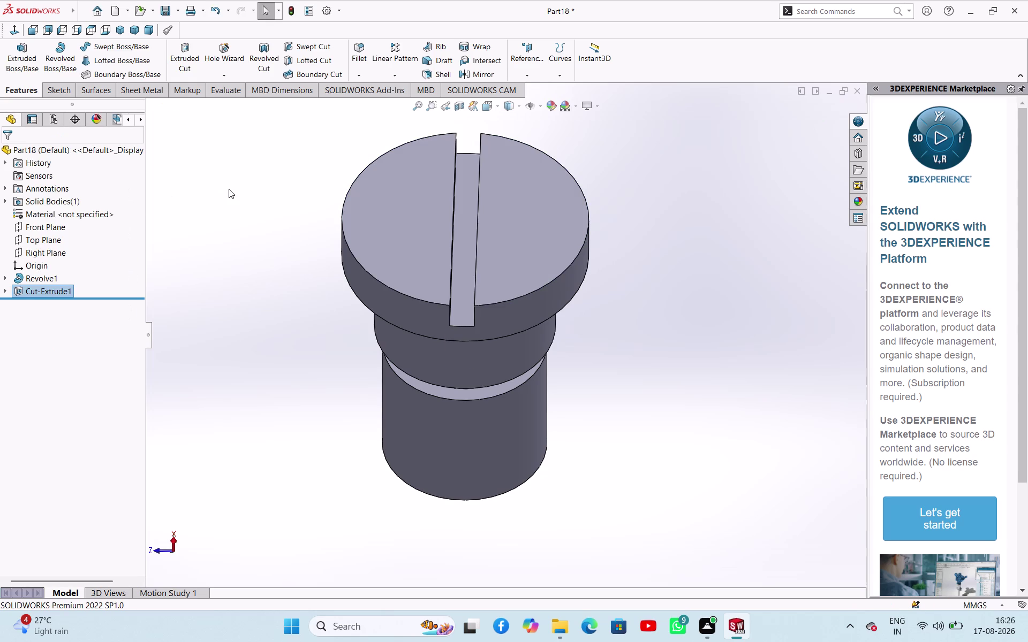
click(229, 189)
key(ctrl+s)
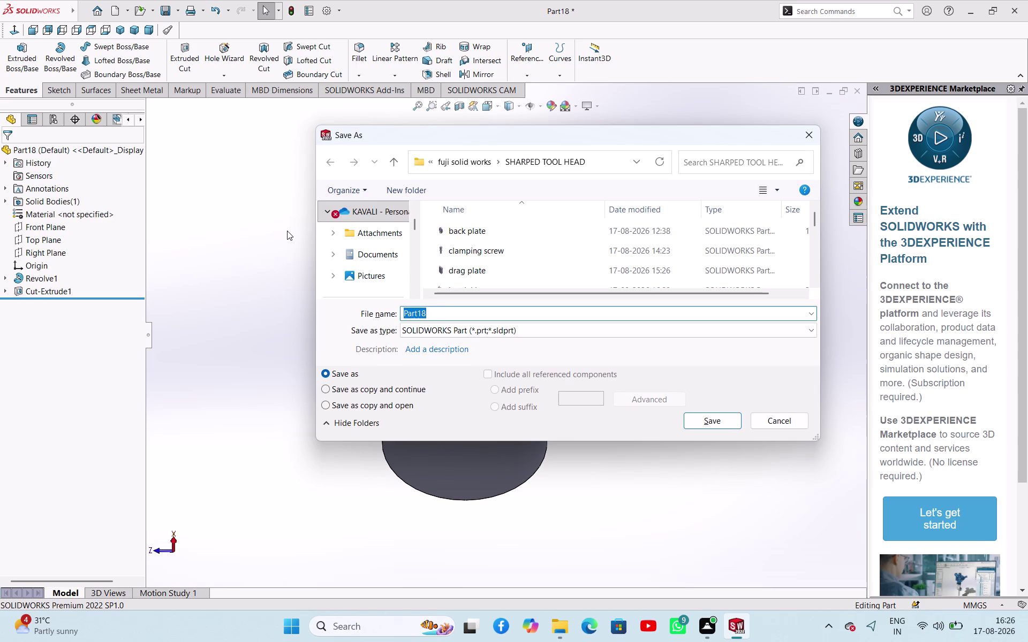
Save the part with the file name 'swivel screw pin'.
text(sw)
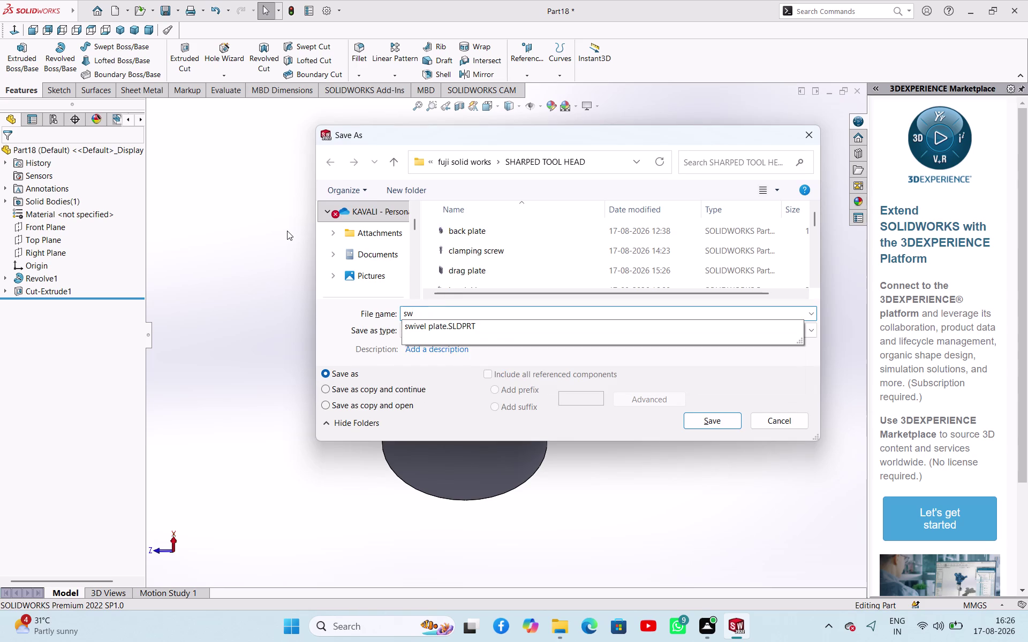
text(ive)
text(l)
key(space)
text(s)
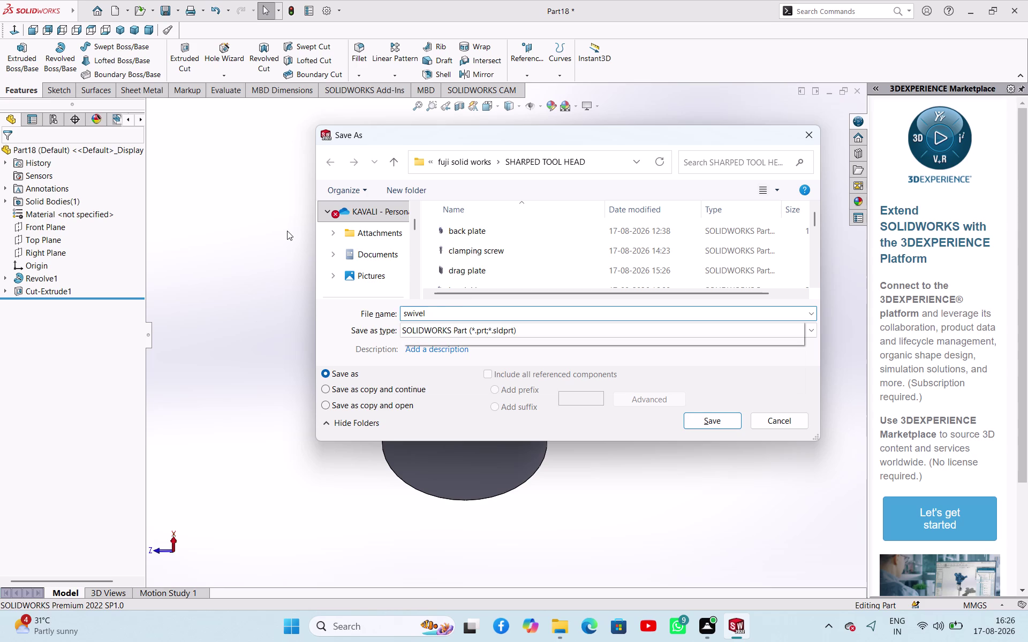
text(crew)
key(space)
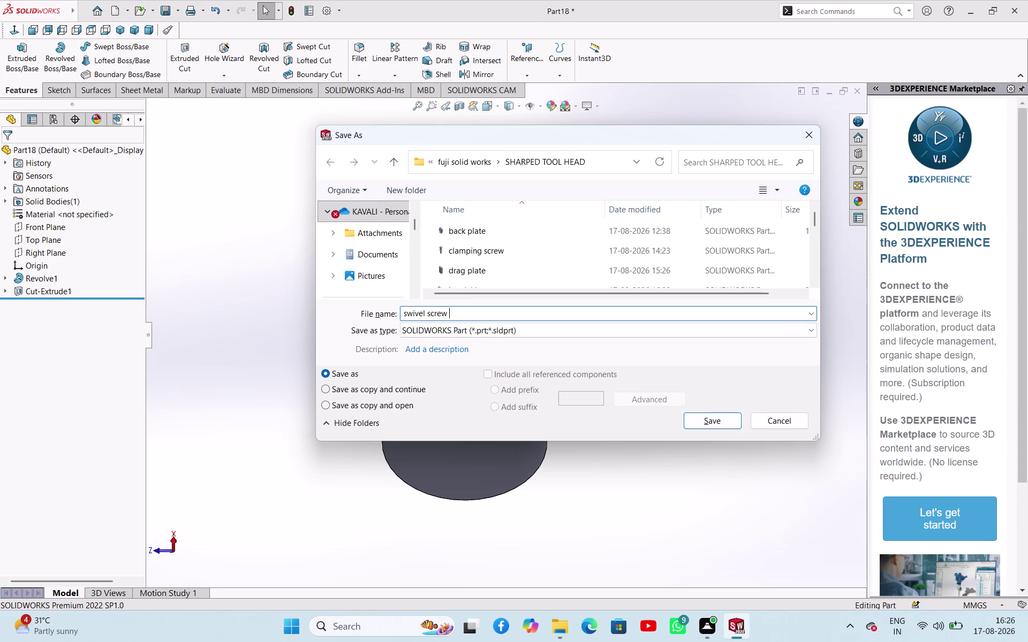
text(pin)
click(717, 418)
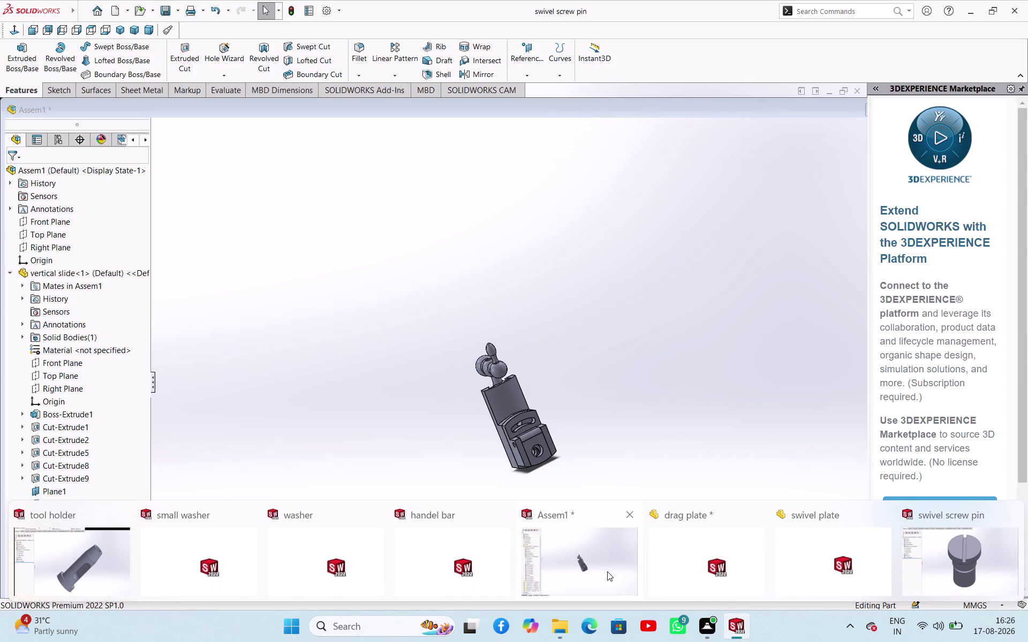
Switch back to the assembly and orbit it upright.
click(607, 571)
click(698, 389)
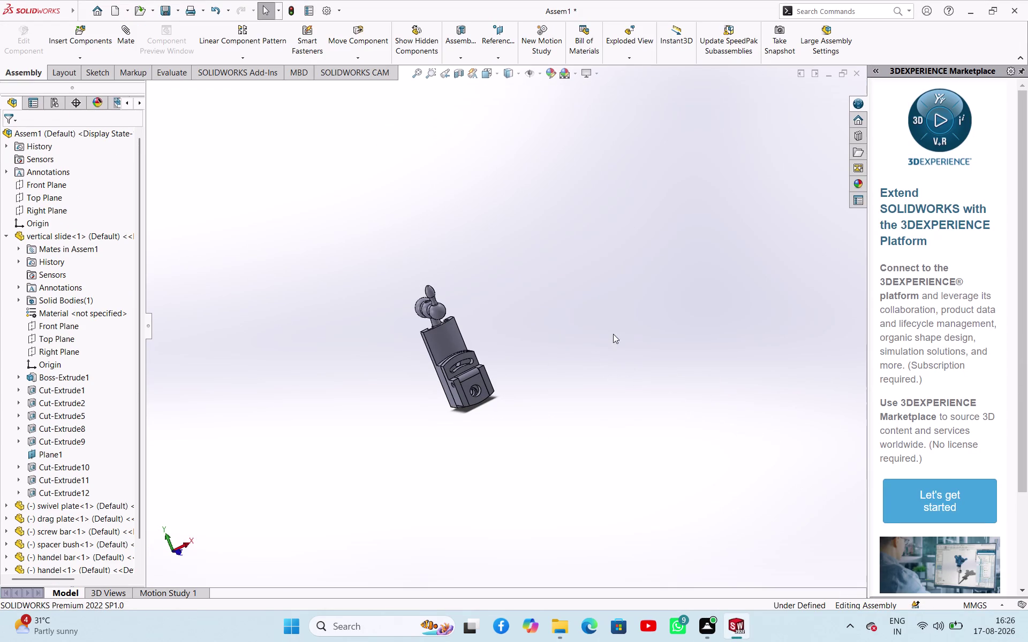
middle_drag(613, 334, 574, 373)
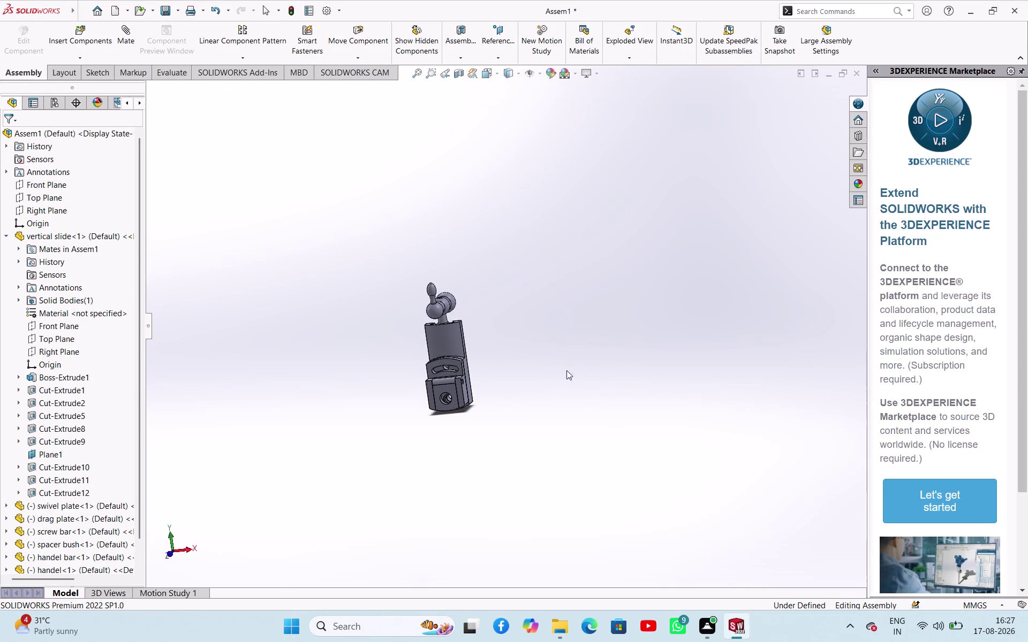
Insert the small washer part, rotating it in 90-degree steps before placing.
click(94, 57)
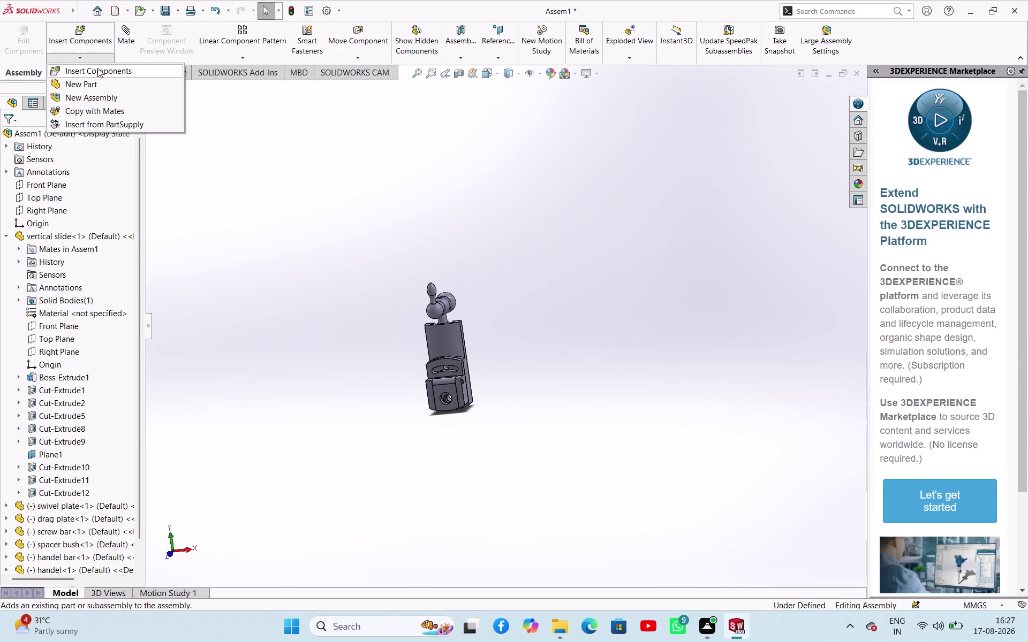
click(97, 68)
click(80, 369)
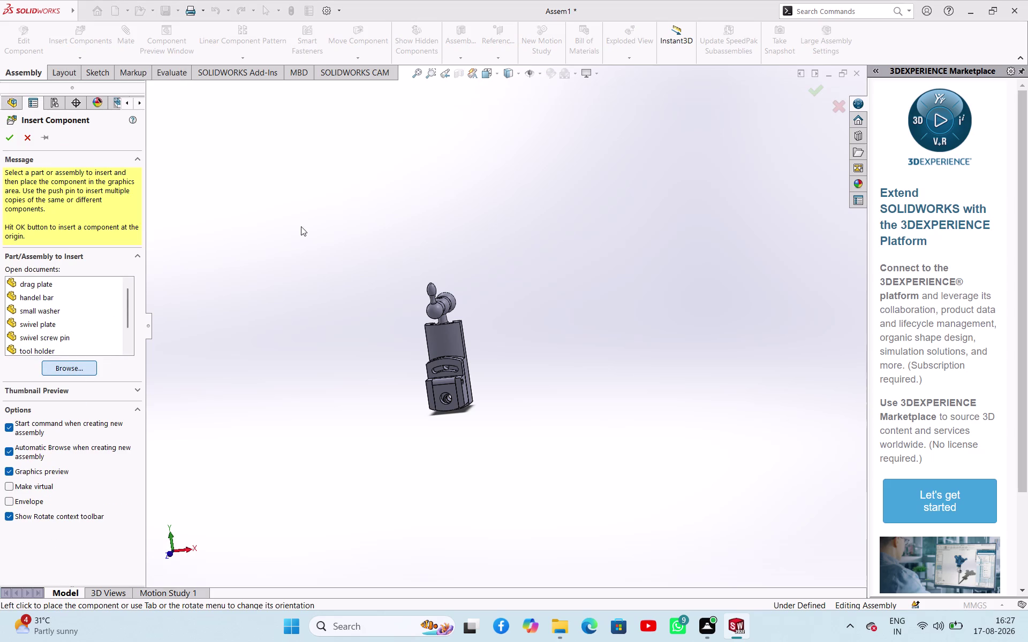
scroll(down, 3)
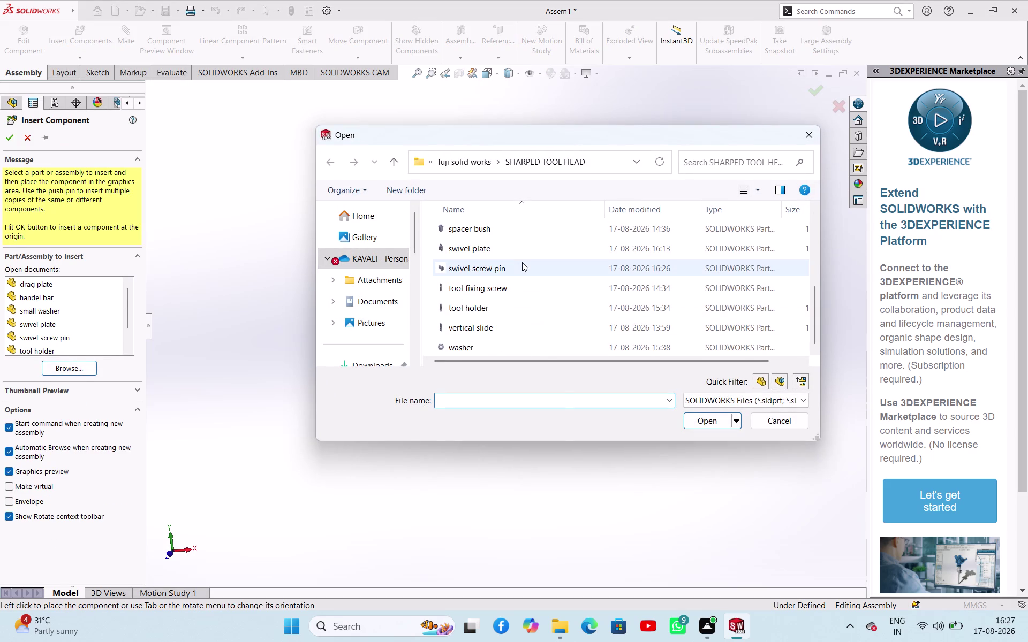
scroll(up, 3)
scroll(up, 3)
scroll(up, 3)
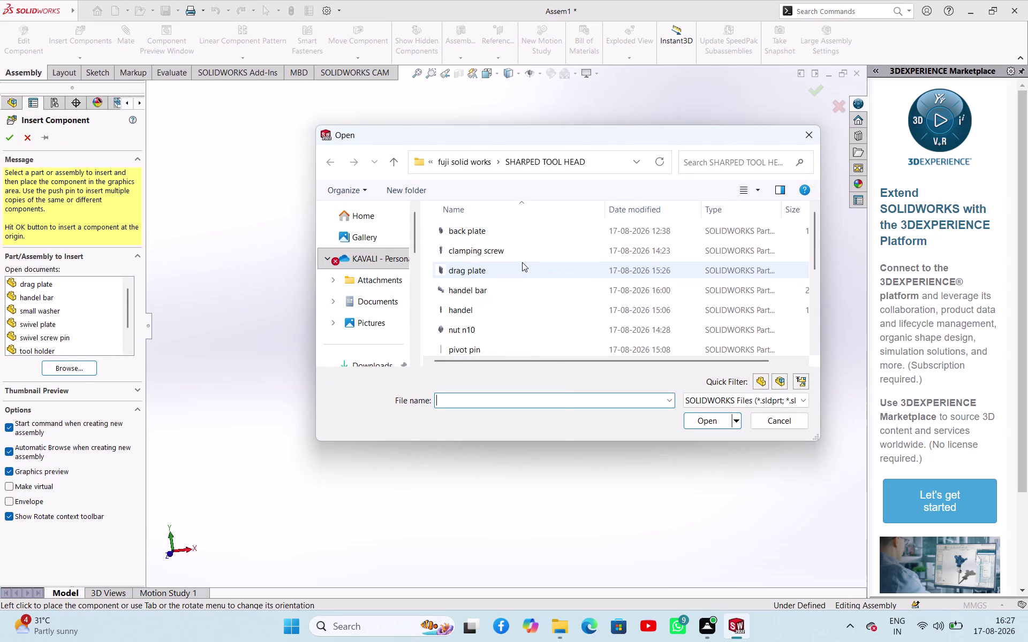
scroll(up, 3)
scroll(down, 3)
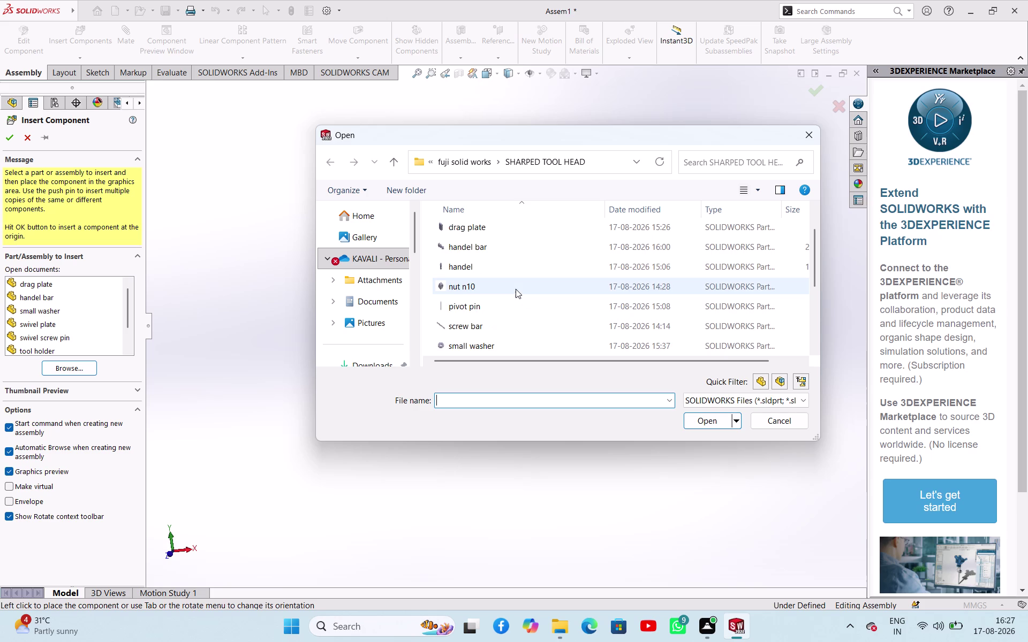
click(501, 343)
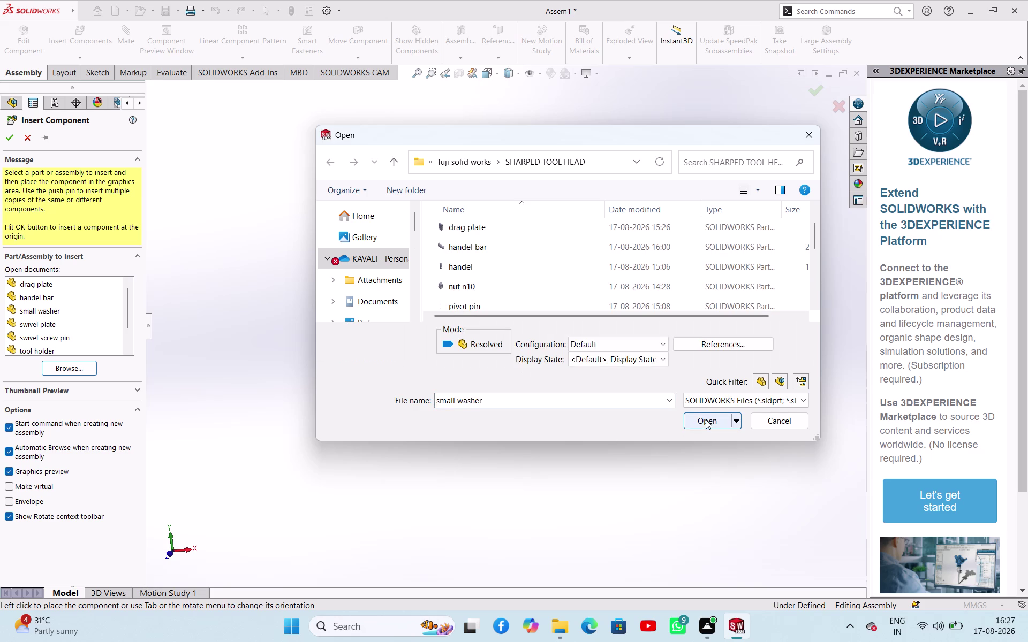
click(706, 420)
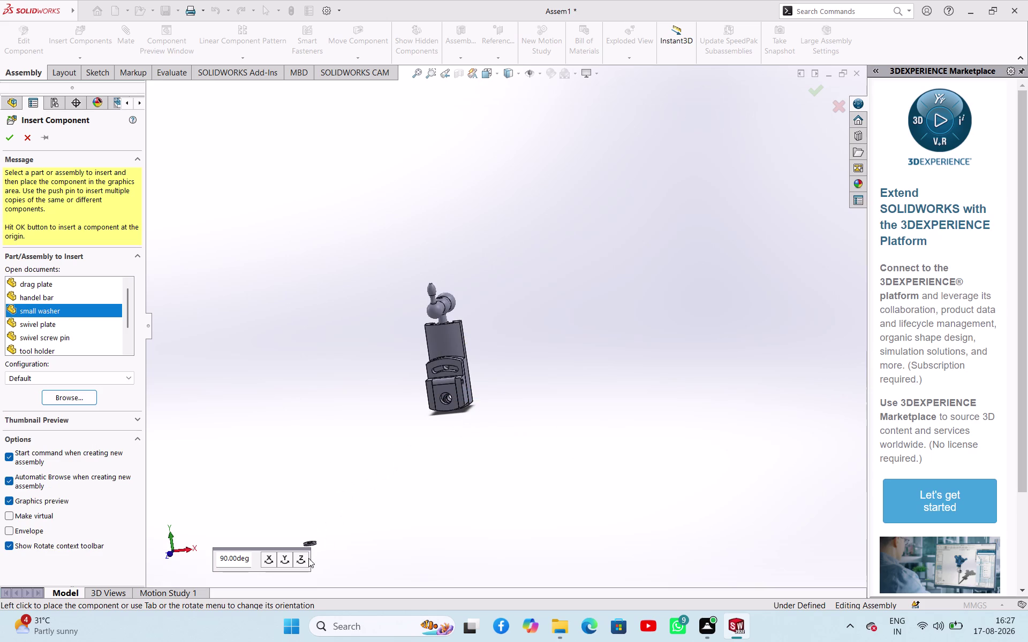
click(306, 559)
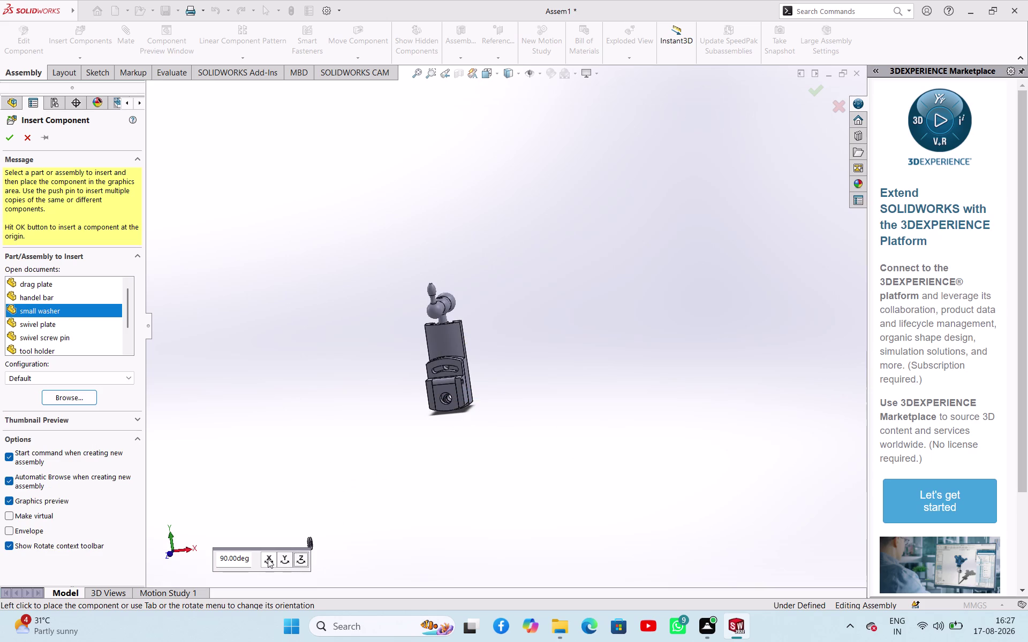
click(268, 559)
click(281, 561)
Place the washer, select its inner hole edge, and frame the swivel plate slot.
click(391, 423)
middle_drag(662, 367, 670, 368)
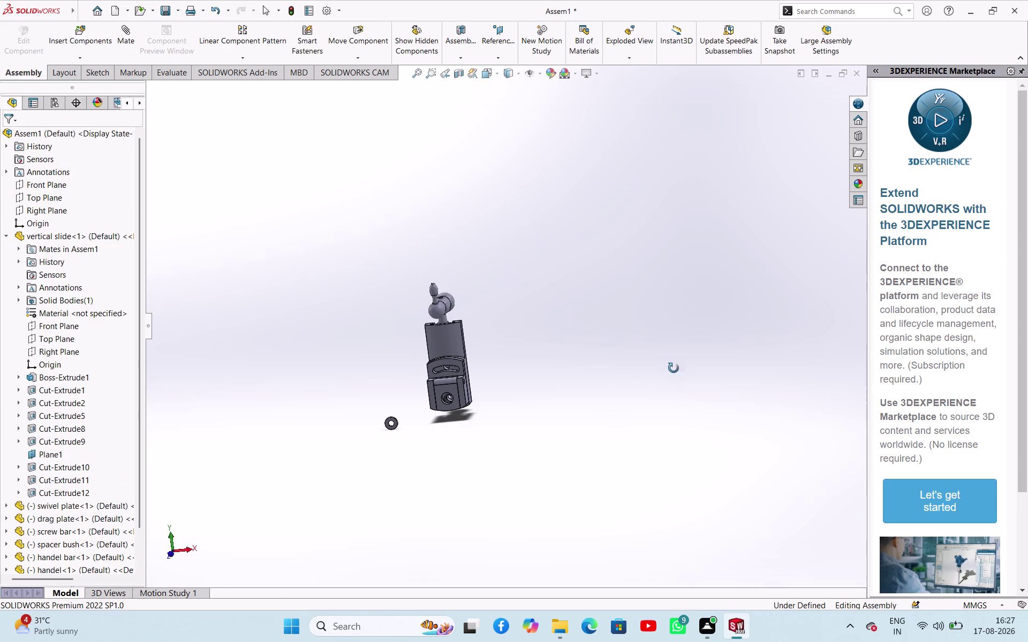
middle_drag(671, 368, 697, 335)
scroll(down, 3)
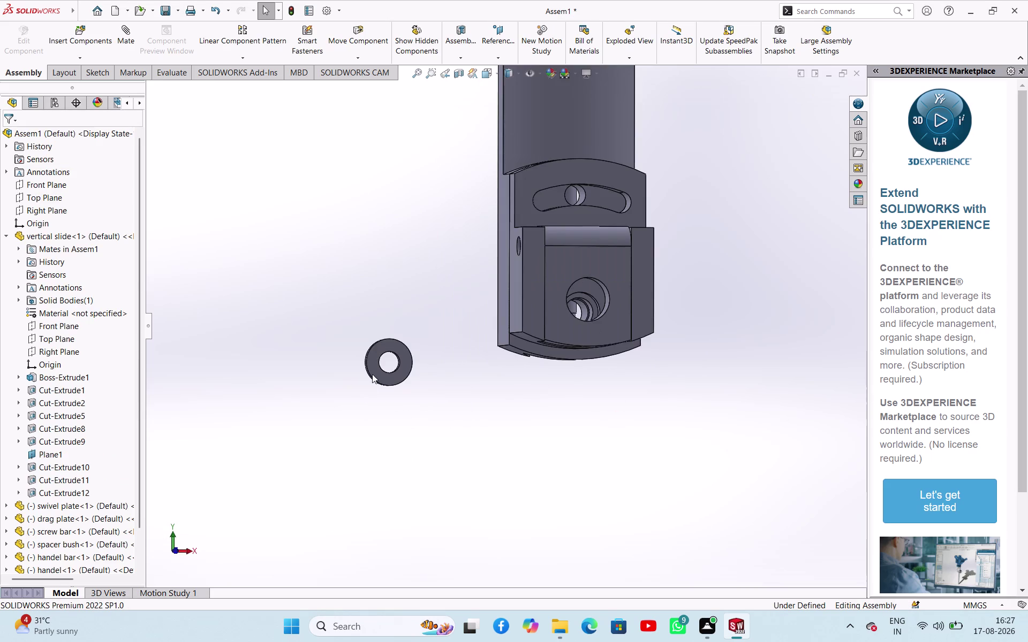
scroll(down, 3)
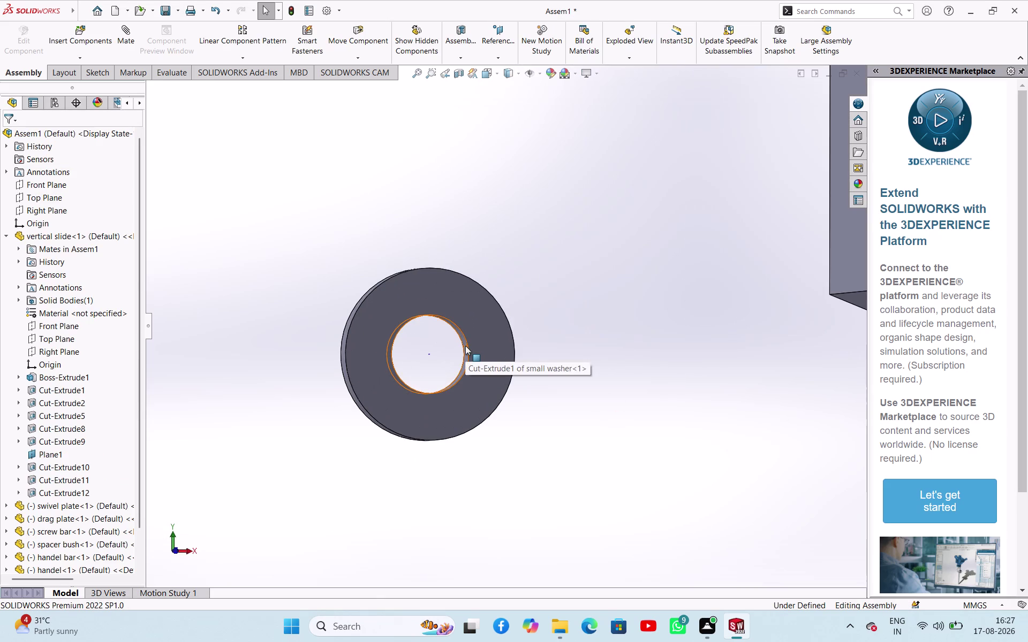
click(466, 346)
scroll(up, 3)
scroll(up, 3)
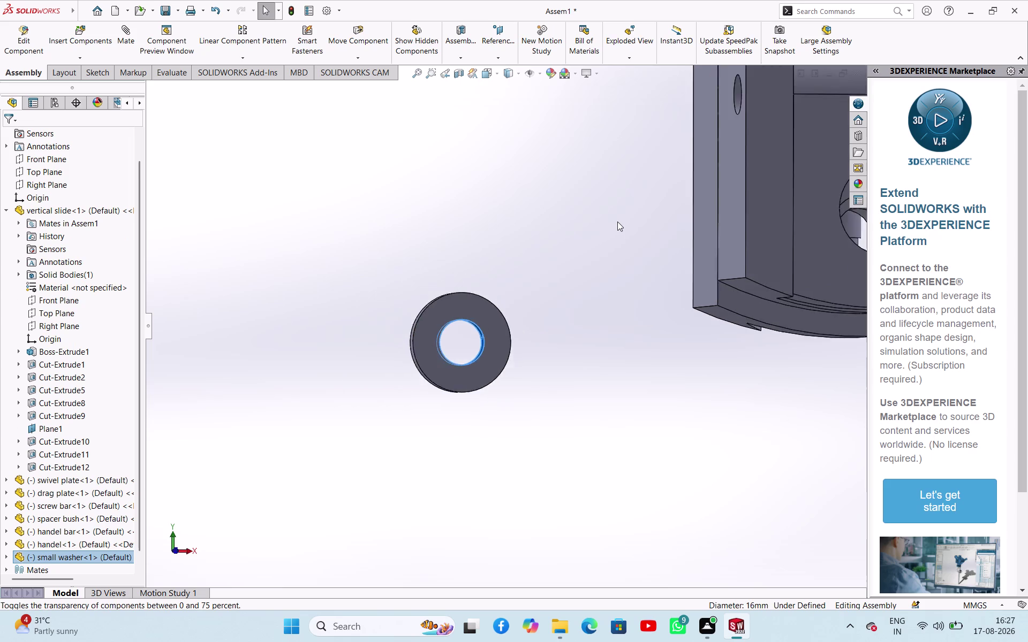
scroll(up, 3)
middle_drag(623, 218, 612, 236)
scroll(down, 3)
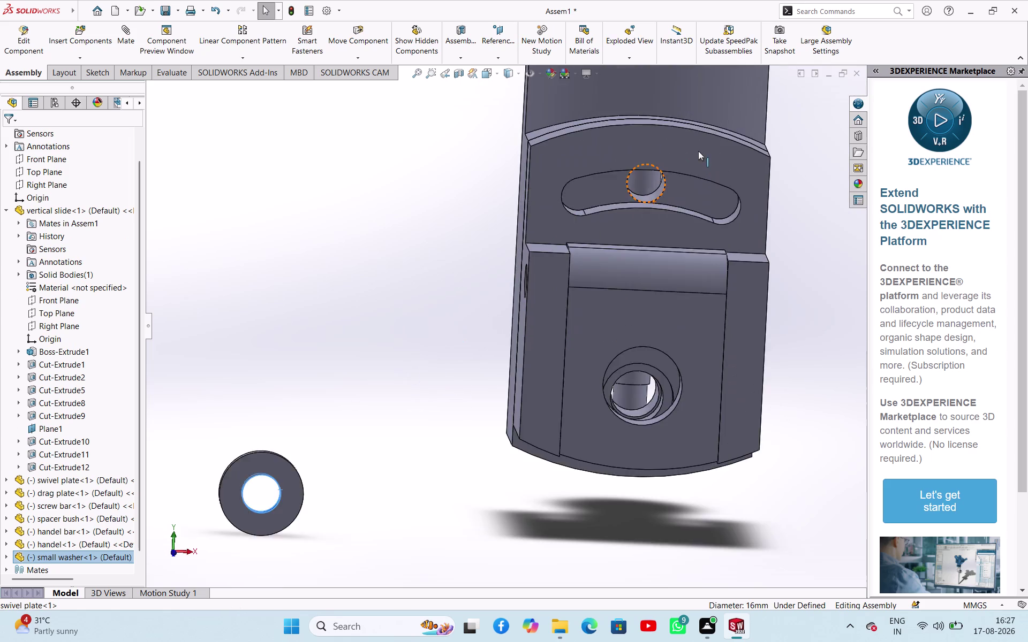
scroll(down, 3)
Mate the washer concentric with the swivel plate's curved slot.
click(585, 251)
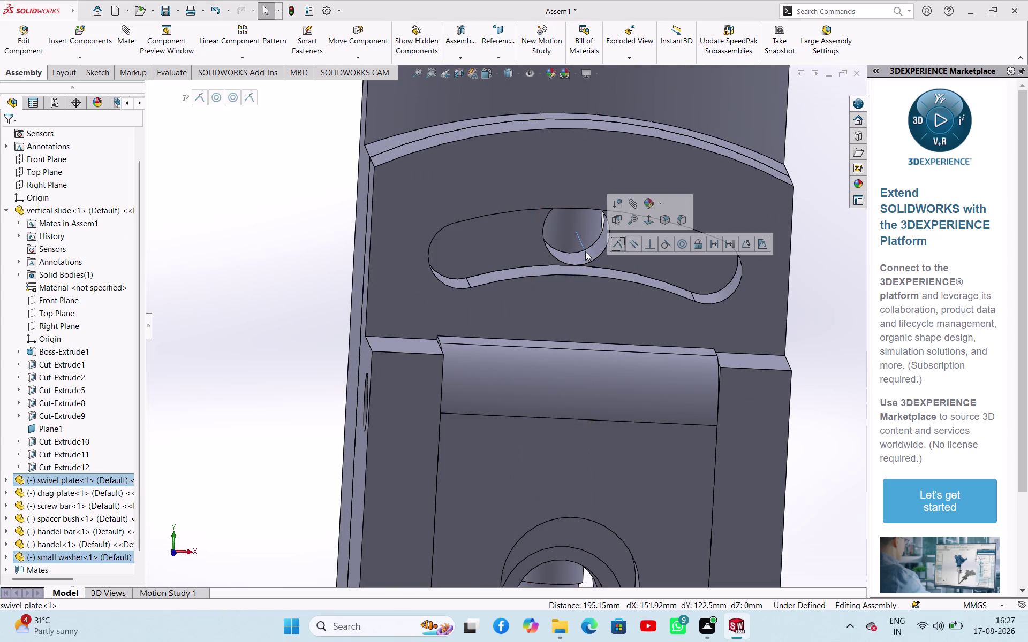
click(679, 245)
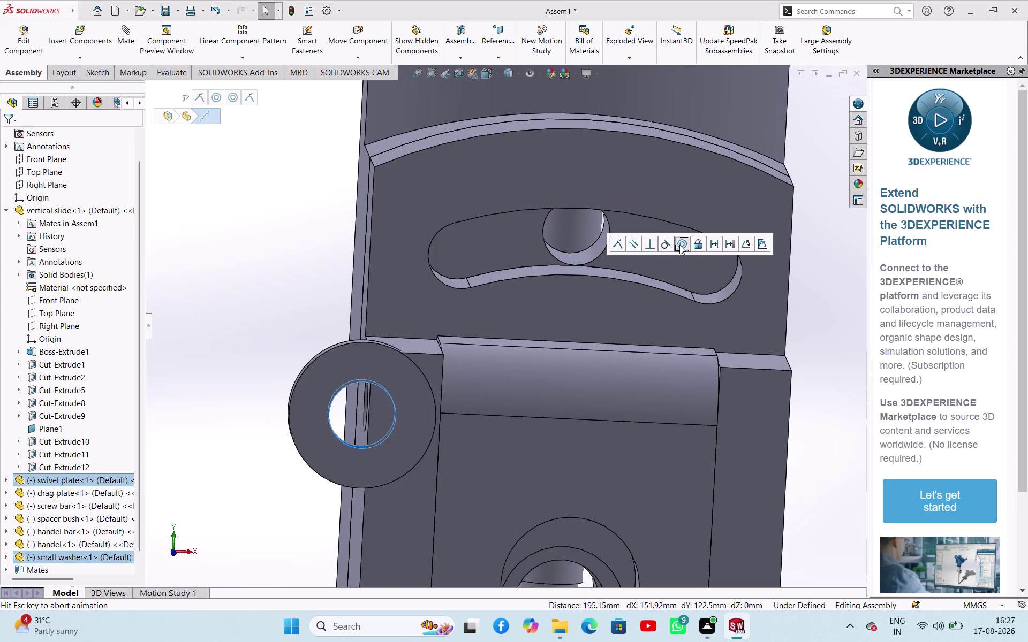
click(800, 153)
middle_drag(785, 260, 779, 265)
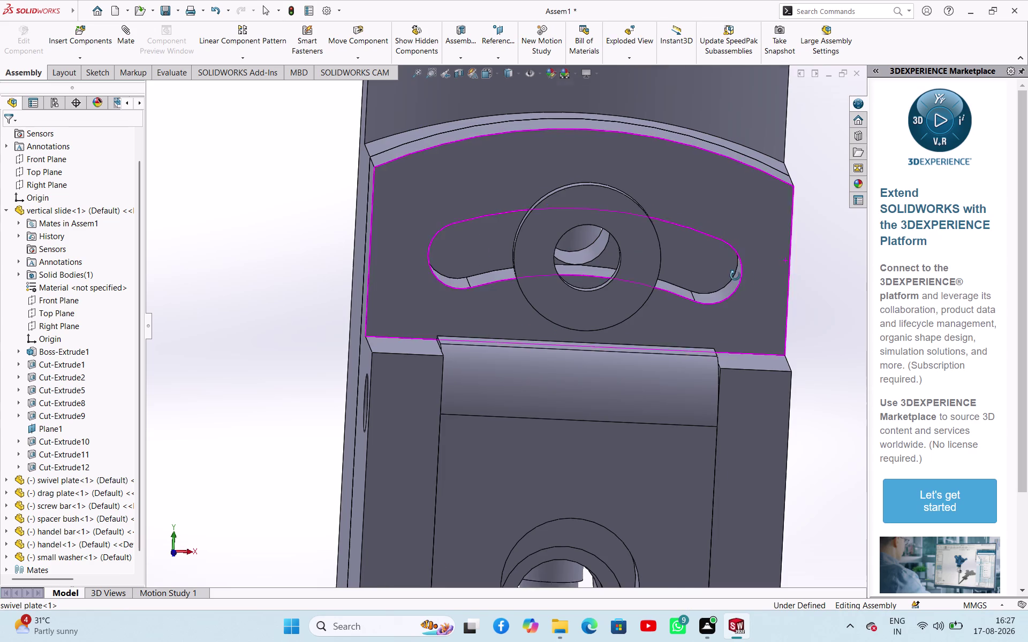
middle_drag(779, 265, 649, 304)
click(708, 276)
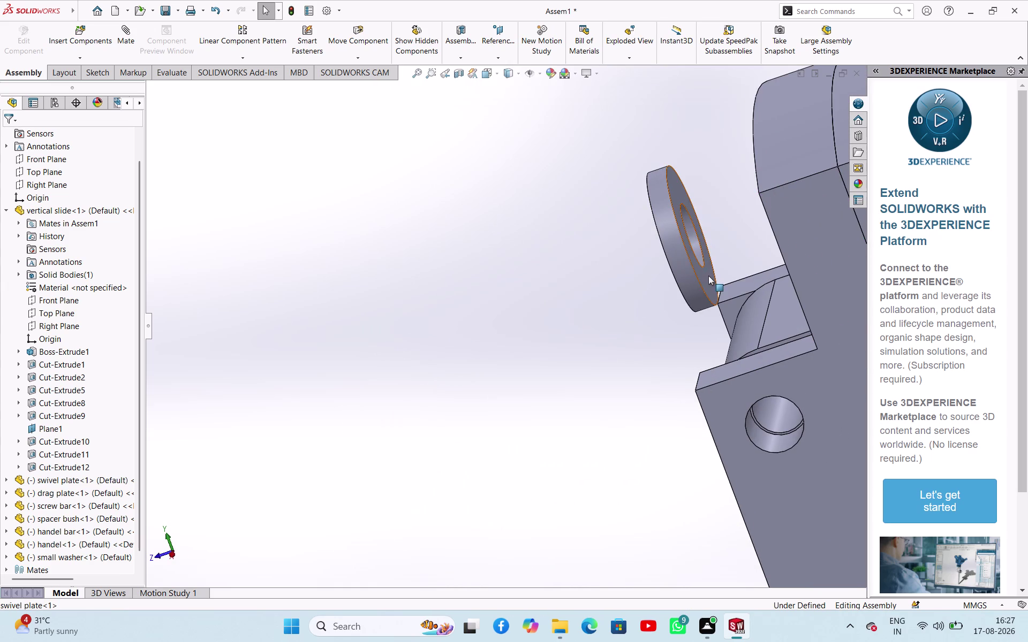
middle_drag(534, 262, 598, 279)
Mate the washer's flat face coincident with the plate's front face and inspect it.
click(771, 153)
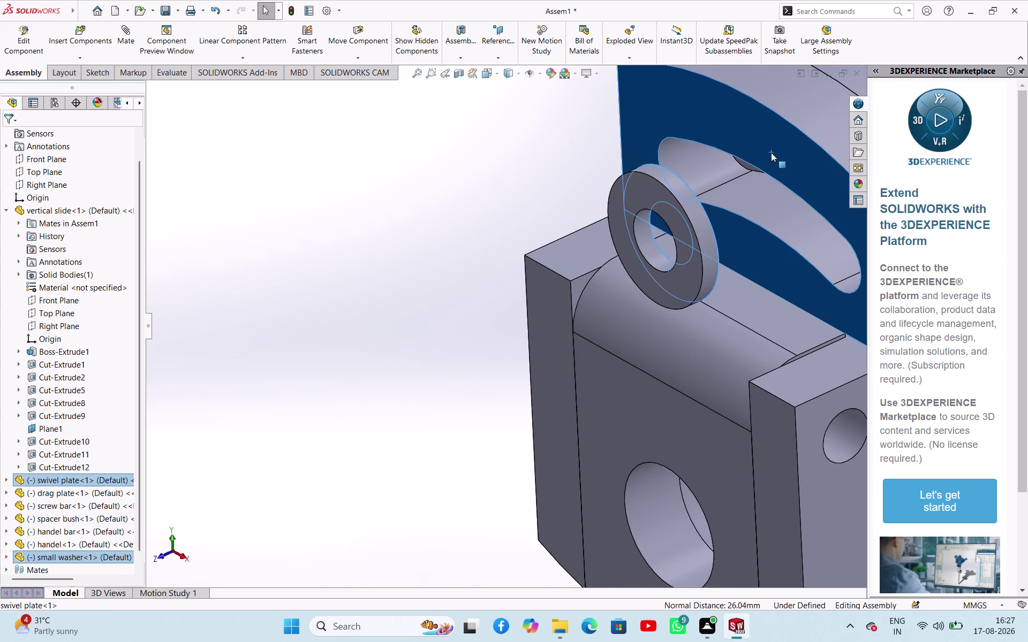
click(807, 143)
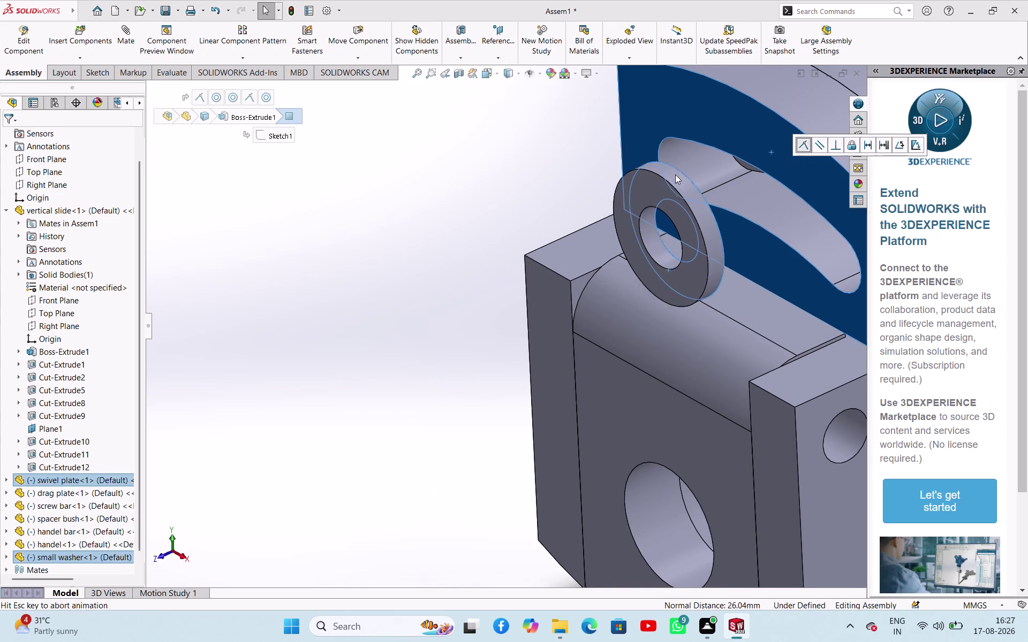
click(453, 188)
middle_drag(465, 190, 491, 175)
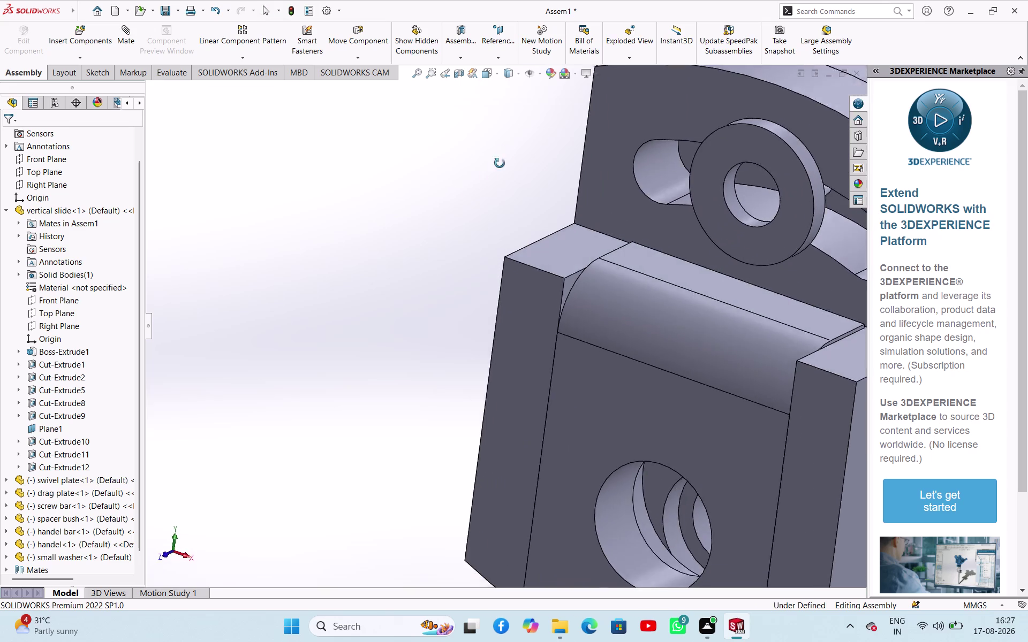
middle_drag(490, 175, 520, 147)
scroll(up, 3)
middle_drag(524, 161, 525, 162)
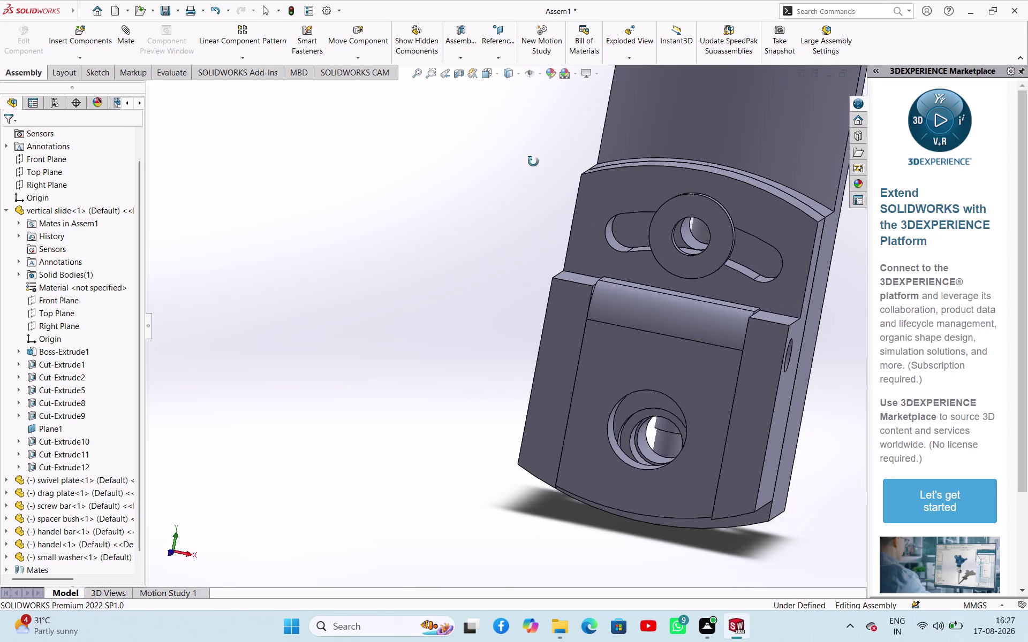
middle_drag(525, 162, 420, 195)
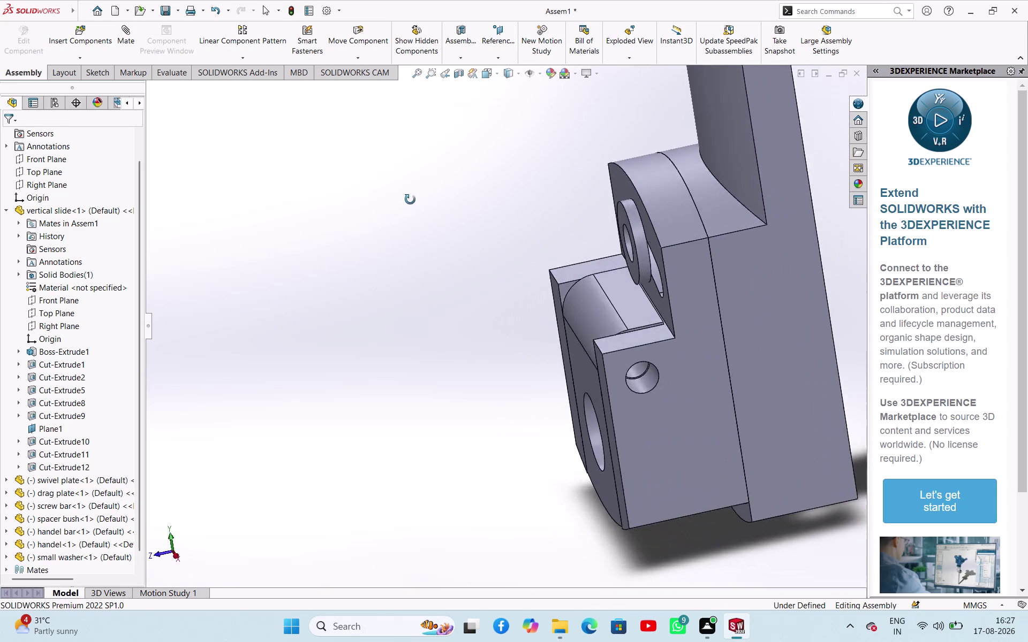
middle_drag(420, 195, 404, 237)
scroll(up, 3)
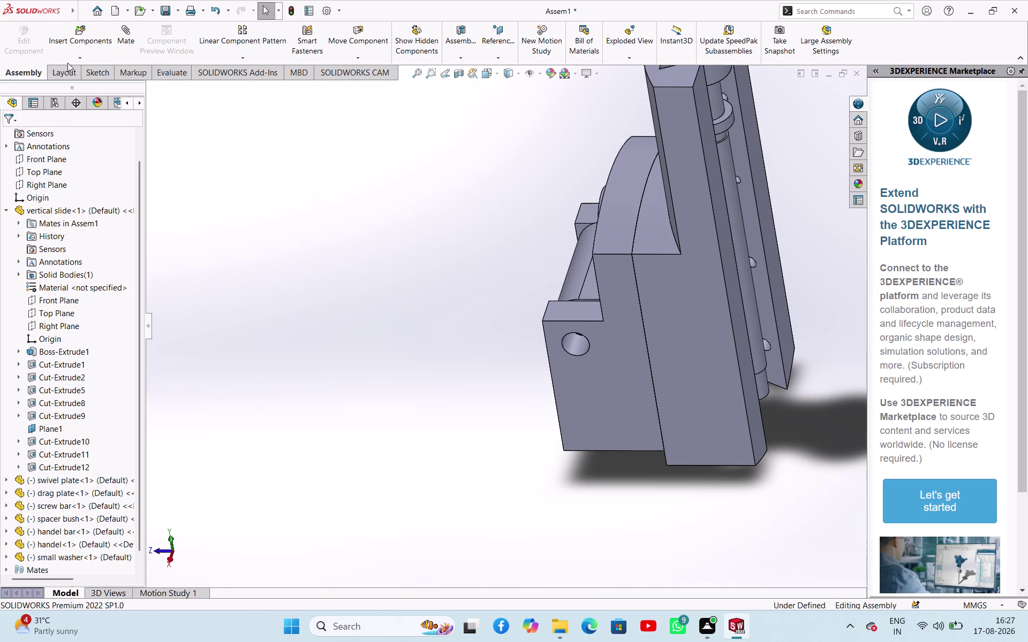
click(71, 58)
Browse to the clamping screw part and open it for insertion.
click(82, 76)
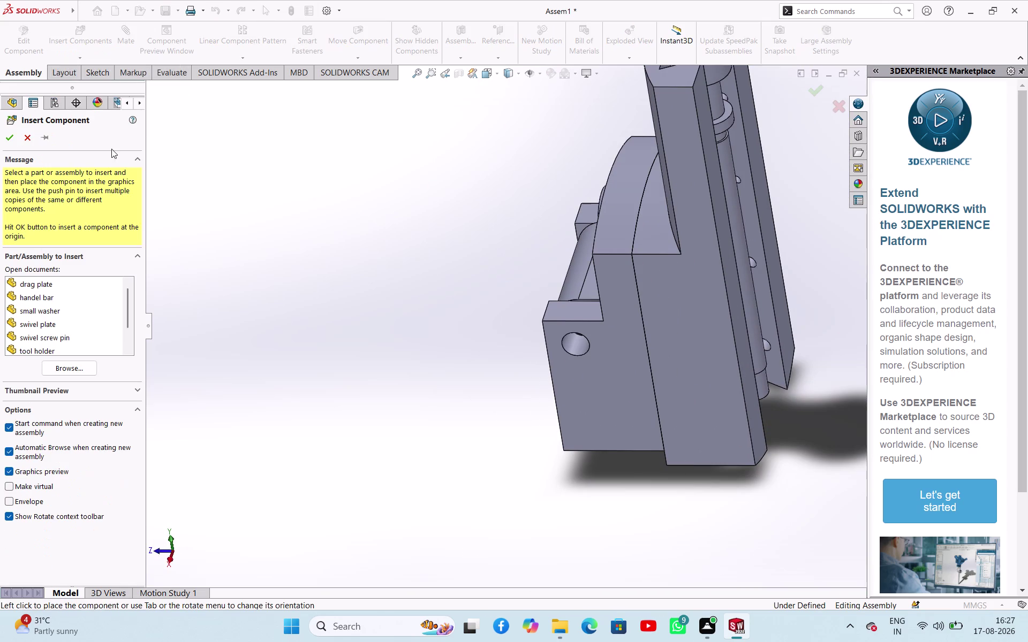
click(75, 372)
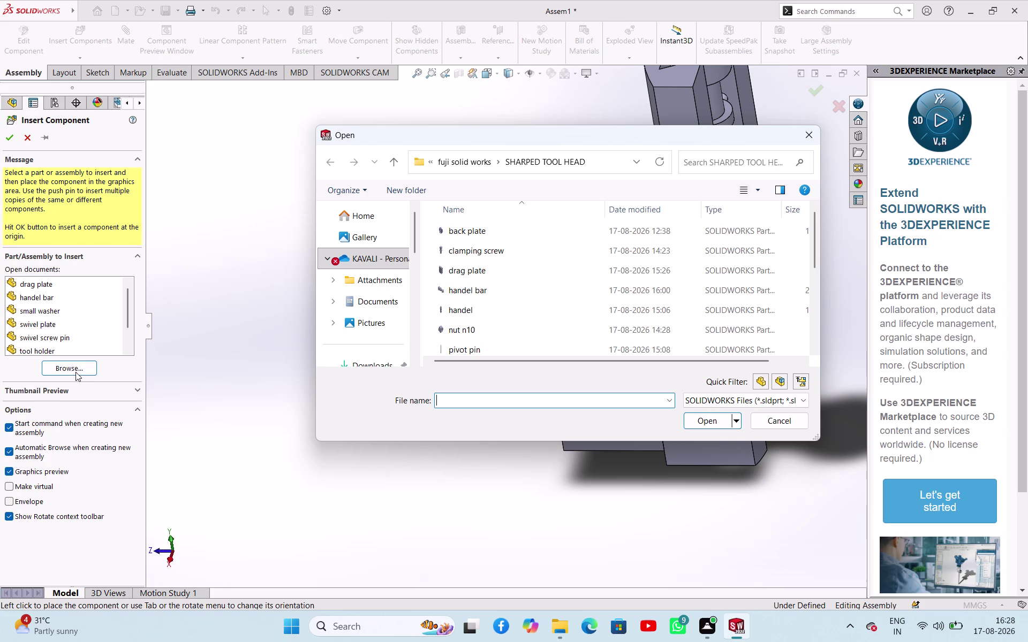
click(498, 253)
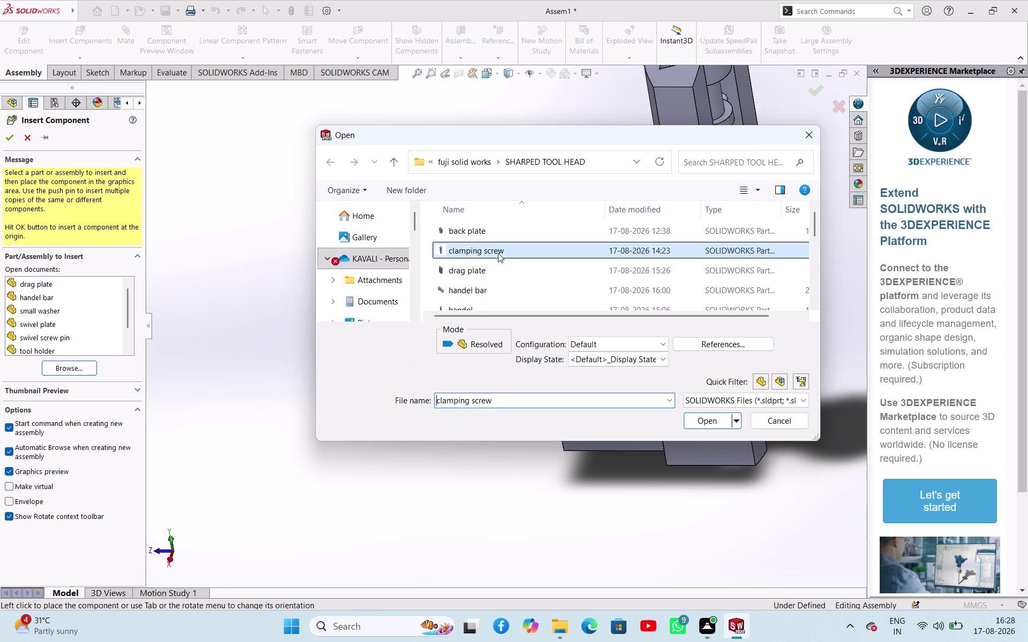
click(709, 426)
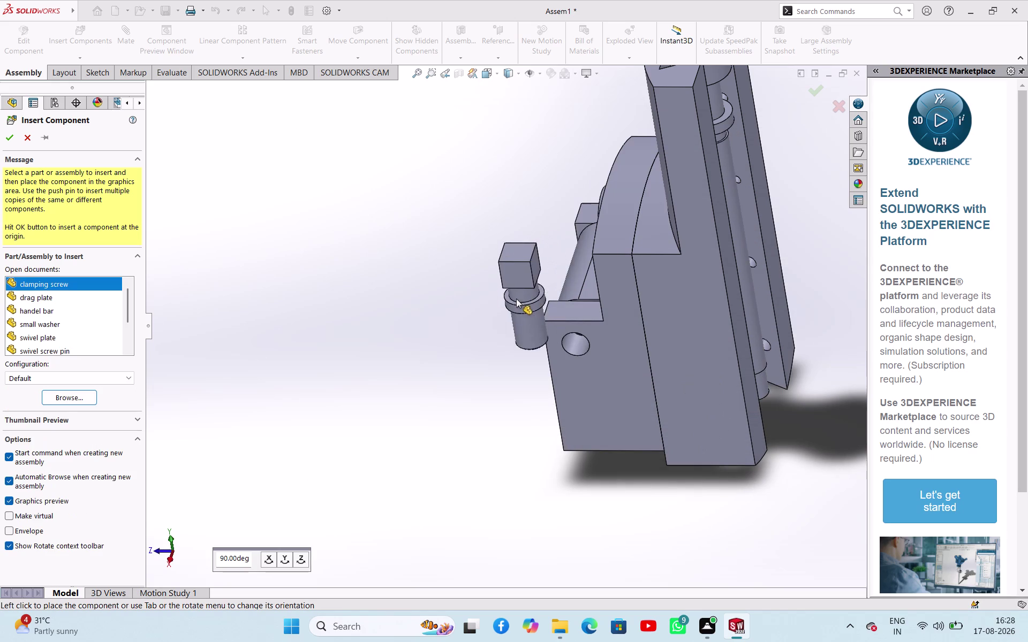
Rotate the clamping screw 90° about X so it lies horizontal, and place it beside the slide.
click(301, 556)
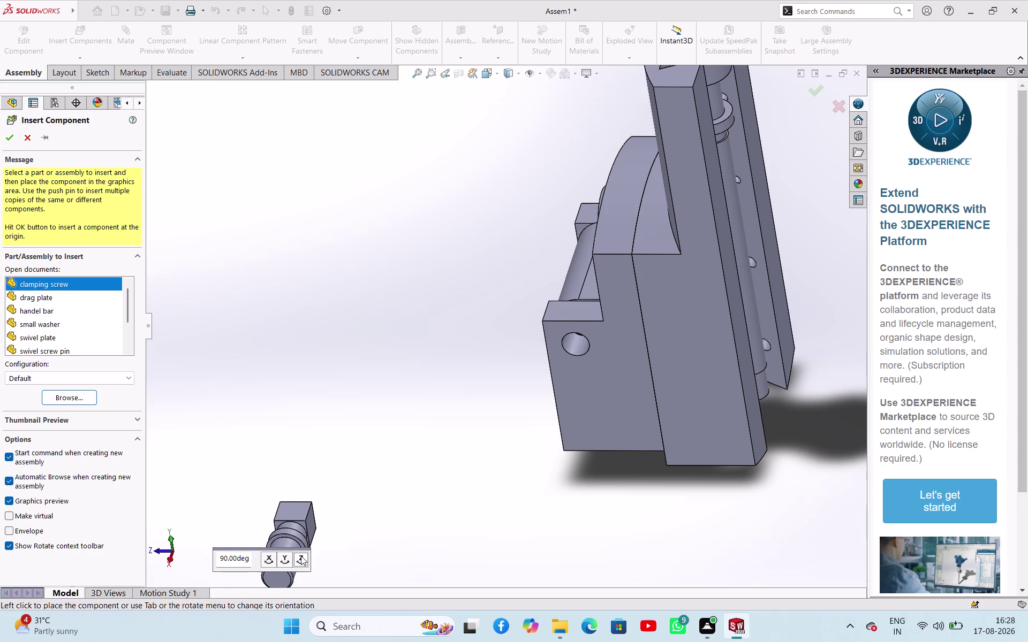
click(301, 556)
click(301, 556)
click(301, 557)
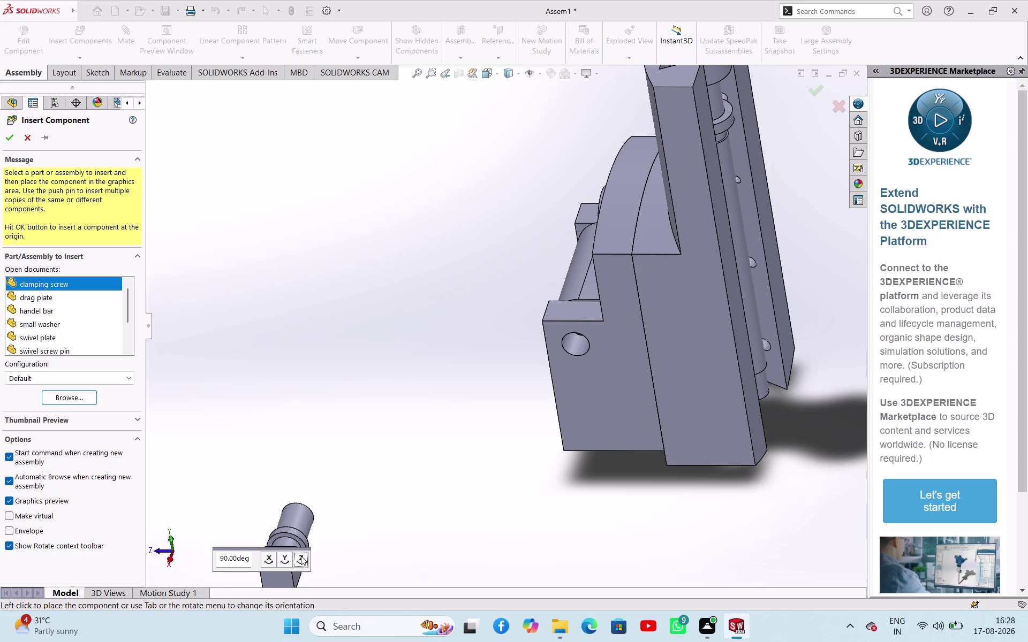
click(301, 561)
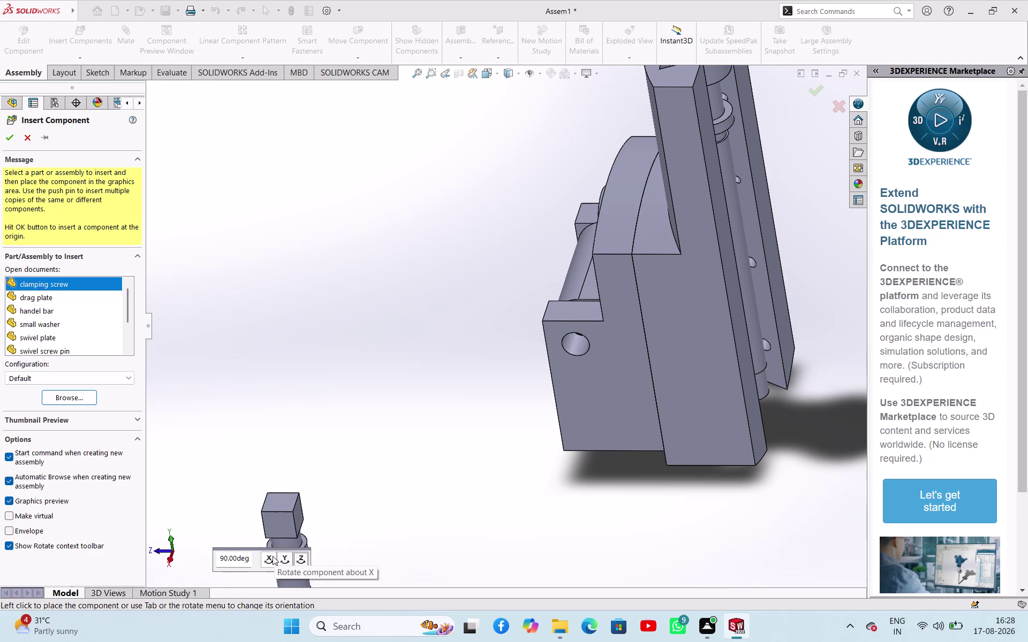
click(272, 556)
click(336, 306)
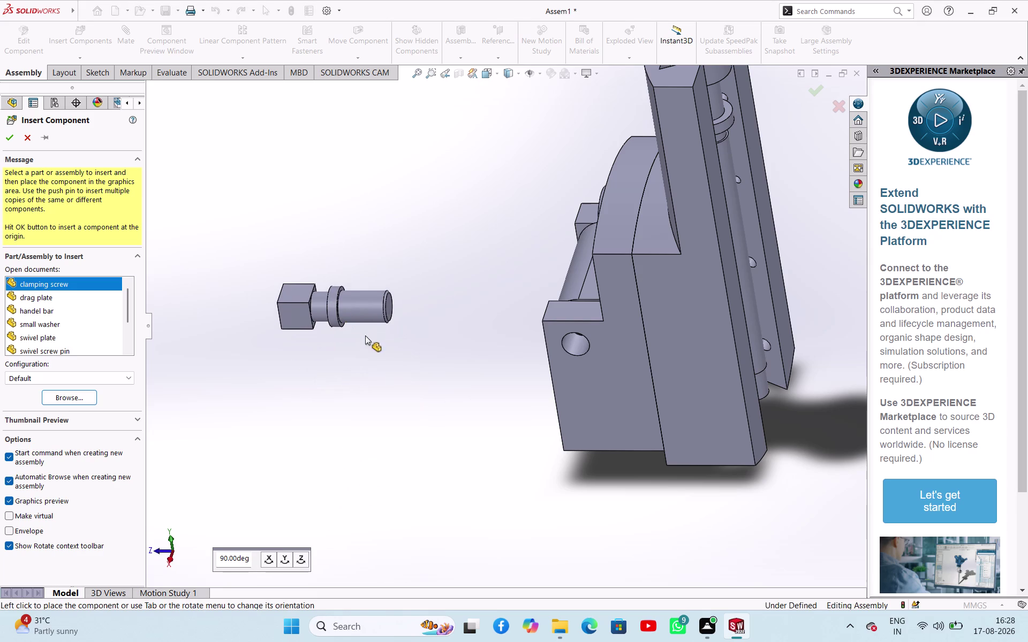
middle_drag(364, 349, 413, 351)
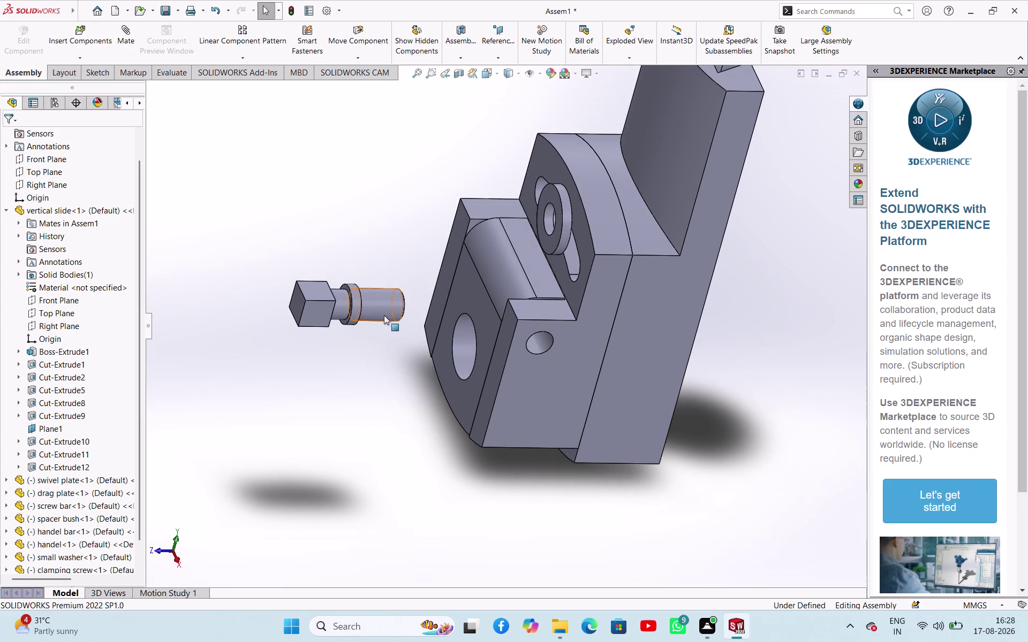
Make the clamping screw concentric with the swivel plate hole.
click(383, 315)
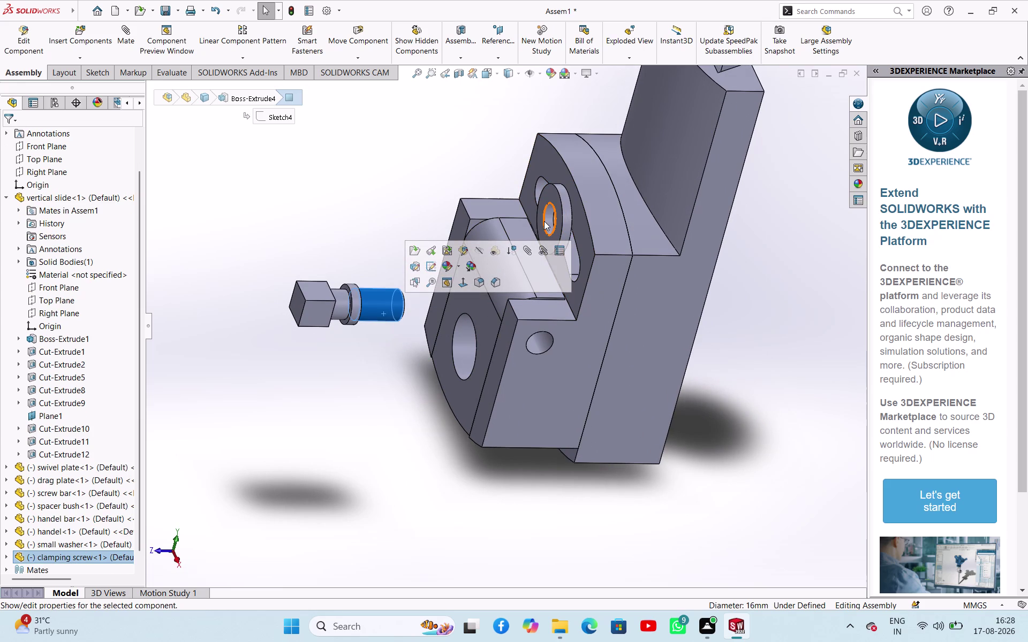
click(549, 222)
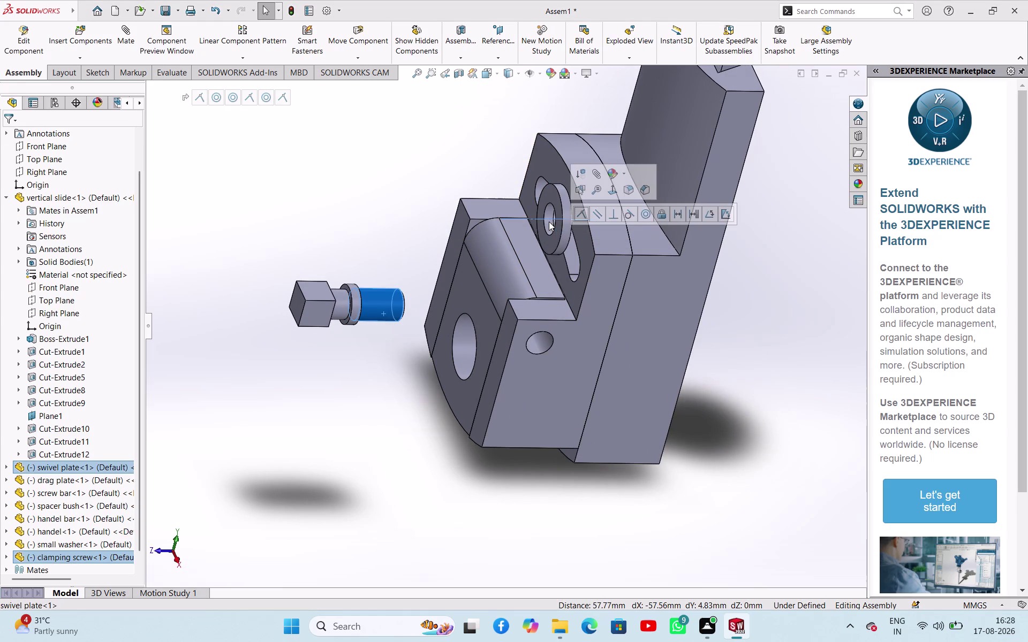
click(646, 210)
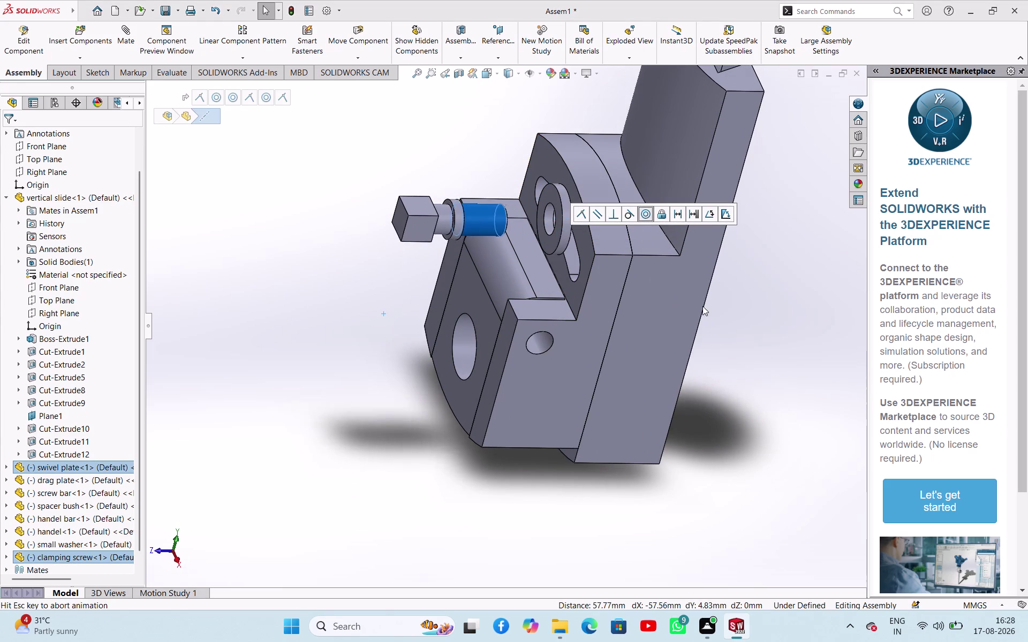
click(761, 336)
Mate the screw shoulder coincident with the small washer face.
middle_drag(762, 323, 737, 332)
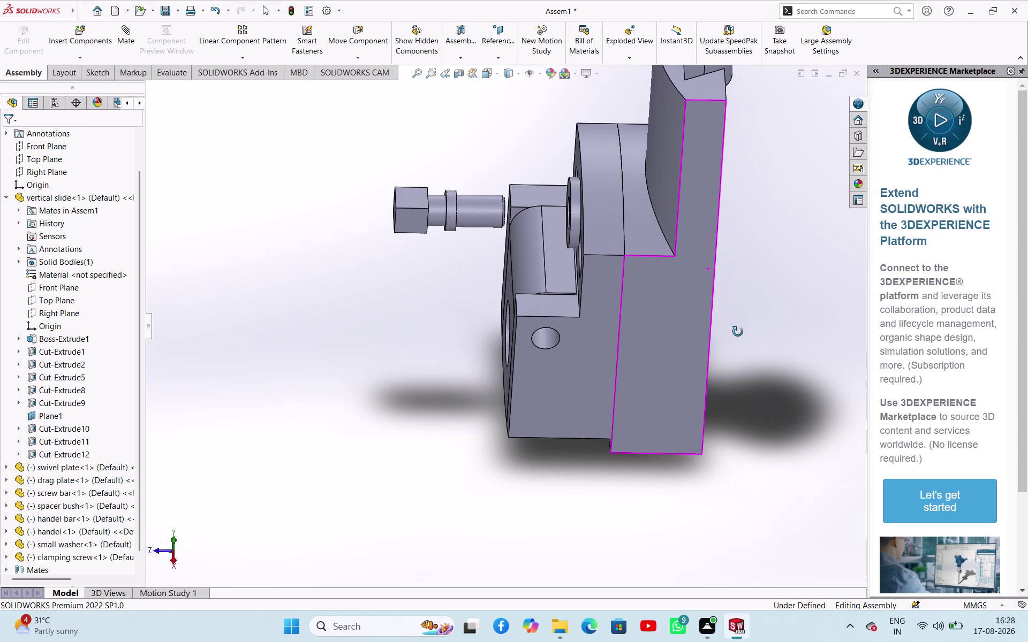
middle_drag(738, 332, 697, 331)
scroll(down, 3)
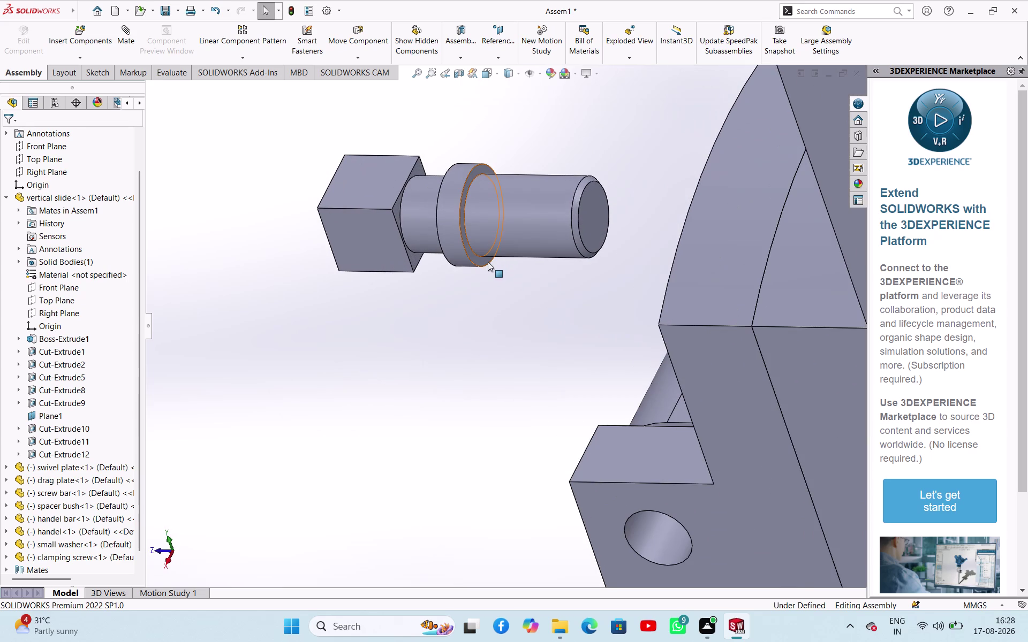
click(488, 262)
middle_drag(431, 313, 511, 320)
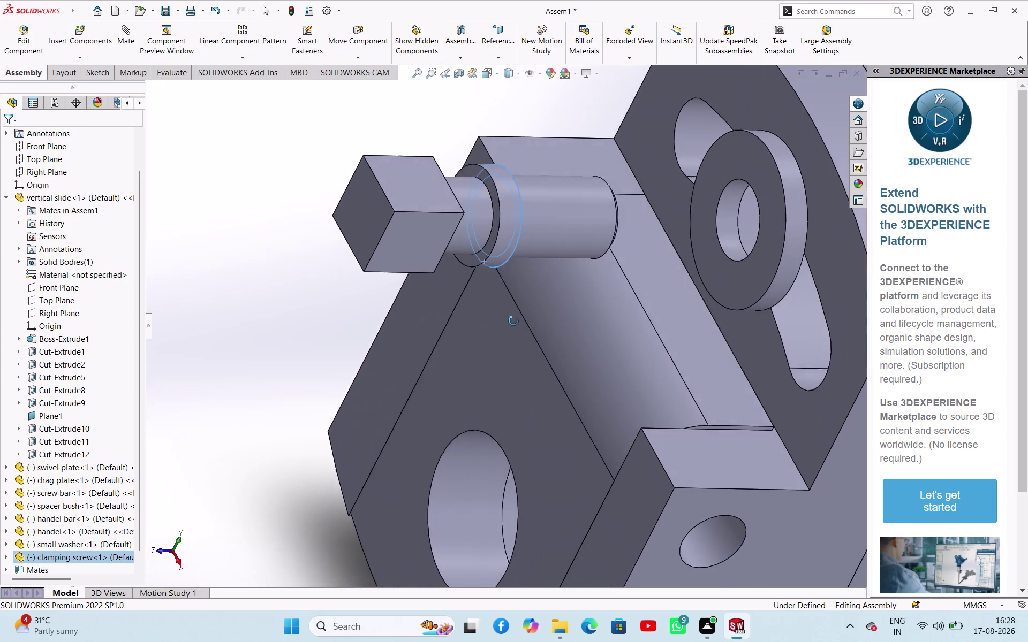
middle_drag(510, 320, 524, 323)
click(703, 271)
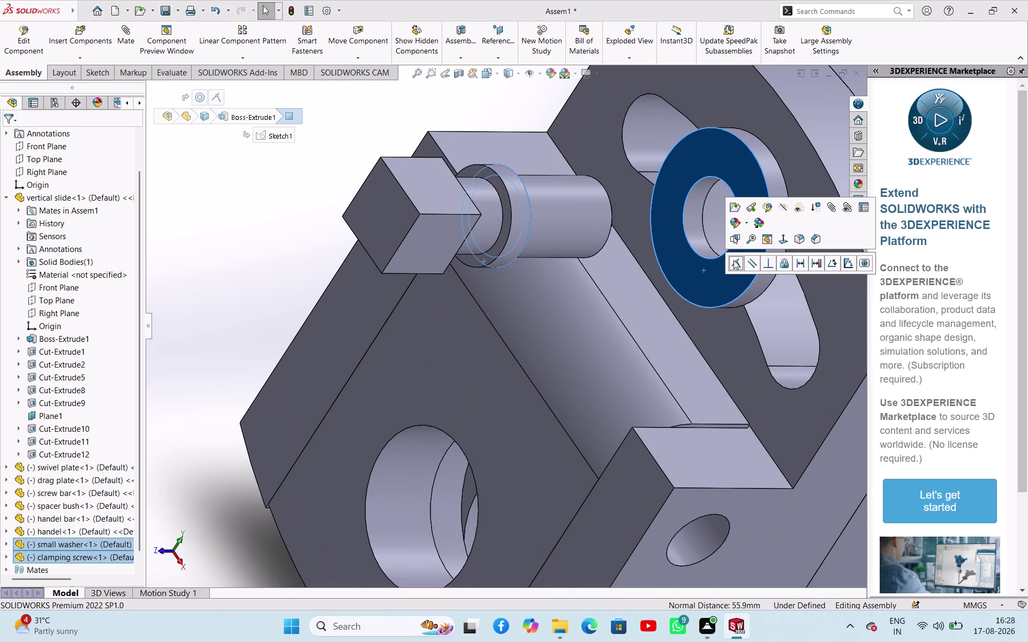
click(733, 261)
click(315, 197)
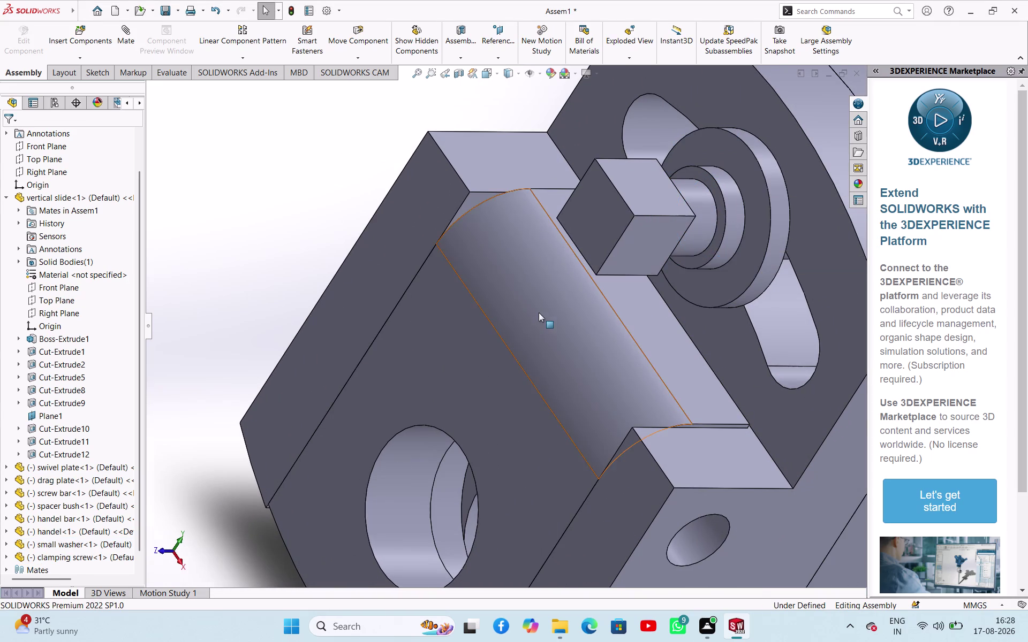
Inspect the fitted screw from several angles, then start inserting another component.
scroll(up, 3)
middle_drag(734, 372, 564, 364)
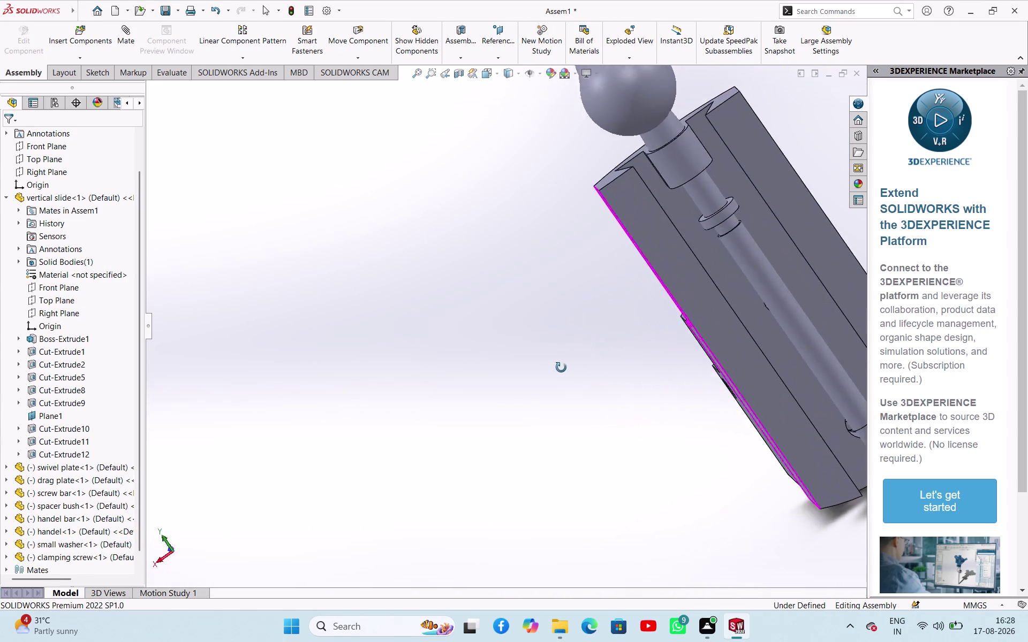
middle_drag(564, 364, 774, 434)
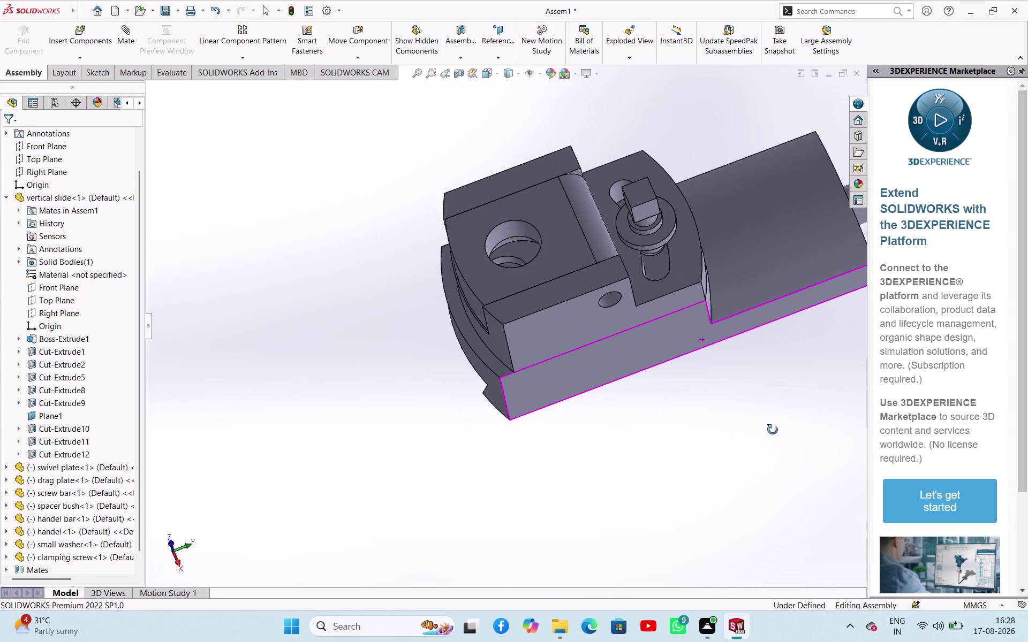
middle_drag(774, 434, 780, 431)
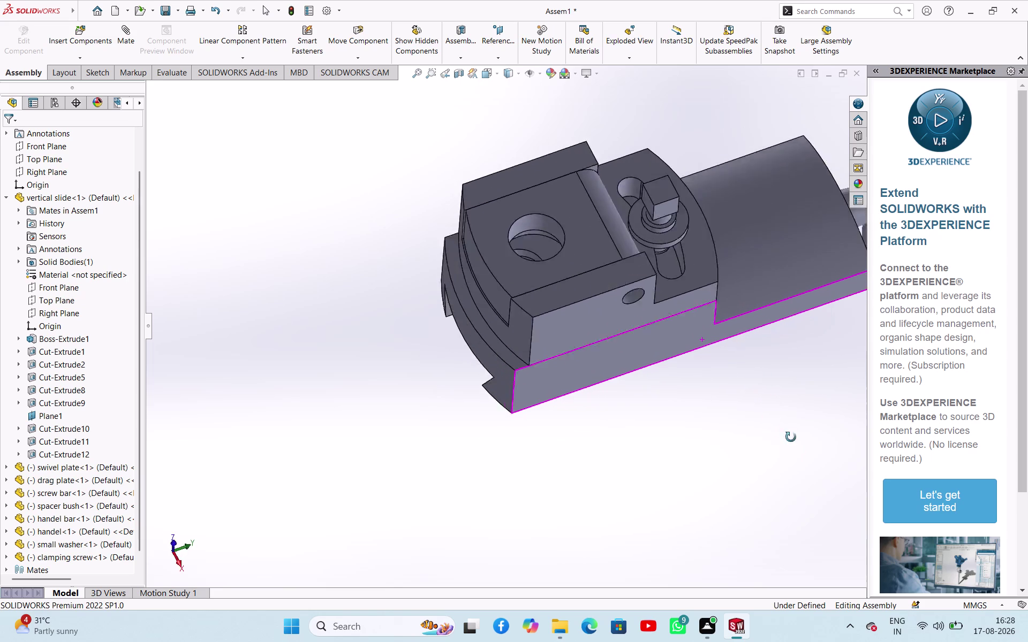
middle_drag(780, 431, 786, 414)
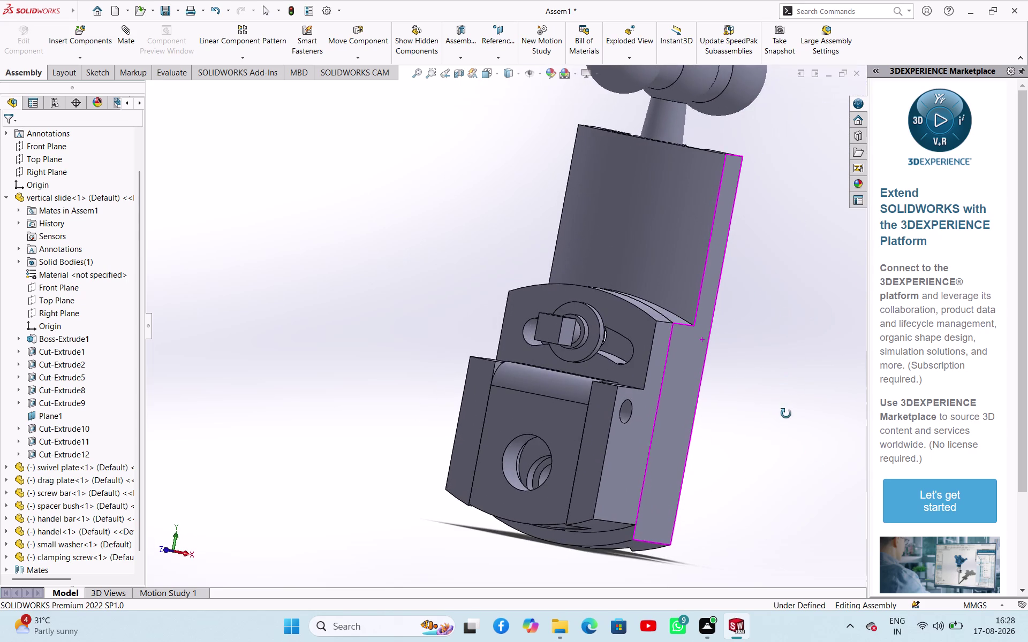
middle_drag(786, 414, 752, 438)
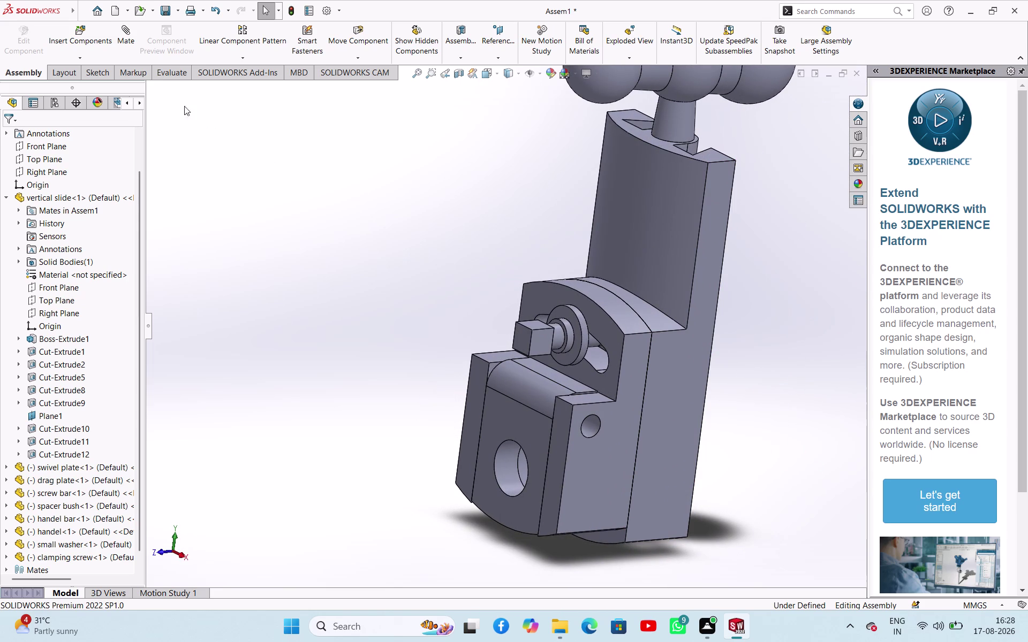
click(90, 55)
Browse to the washer part and open it for insertion.
click(101, 72)
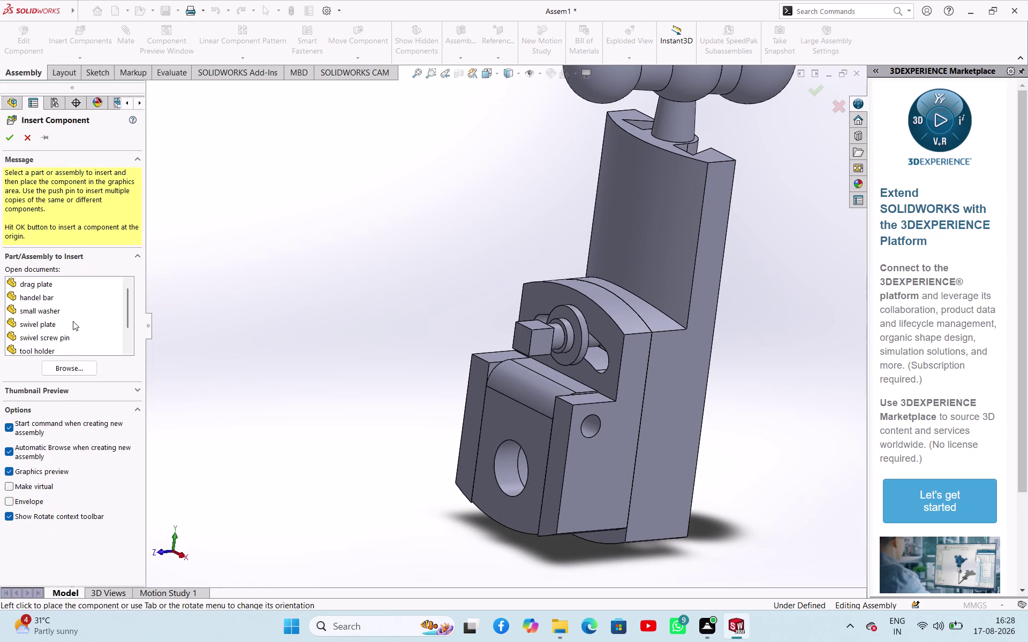
click(67, 367)
scroll(down, 3)
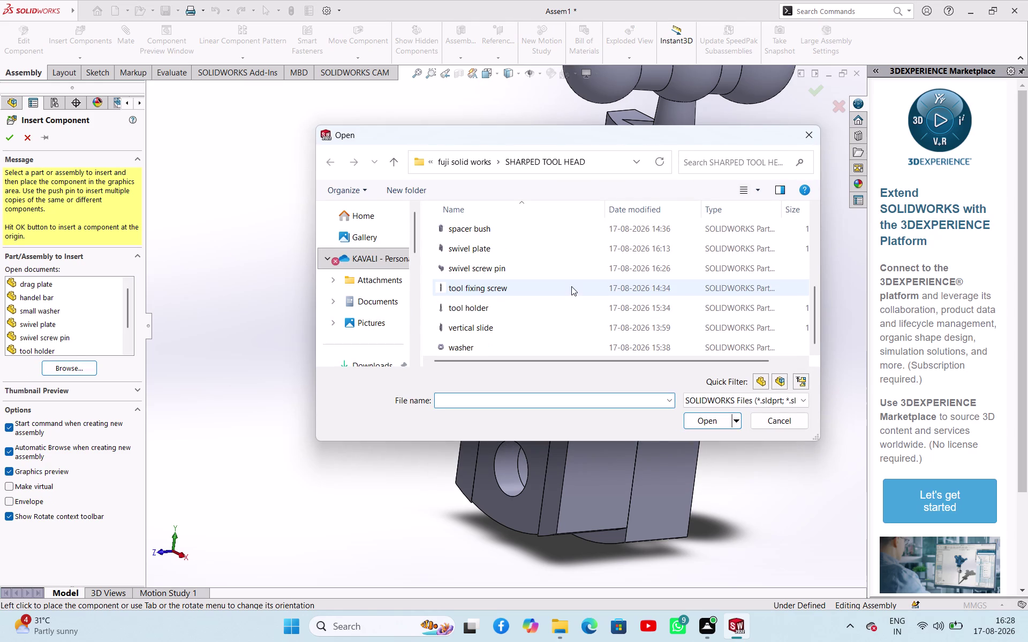
scroll(down, 3)
click(486, 341)
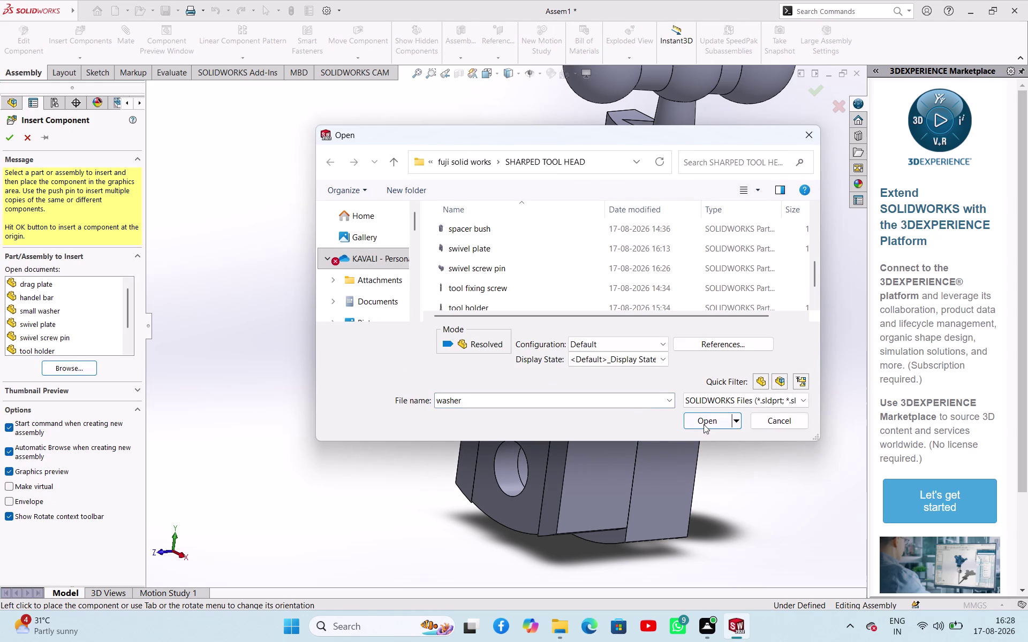
click(704, 424)
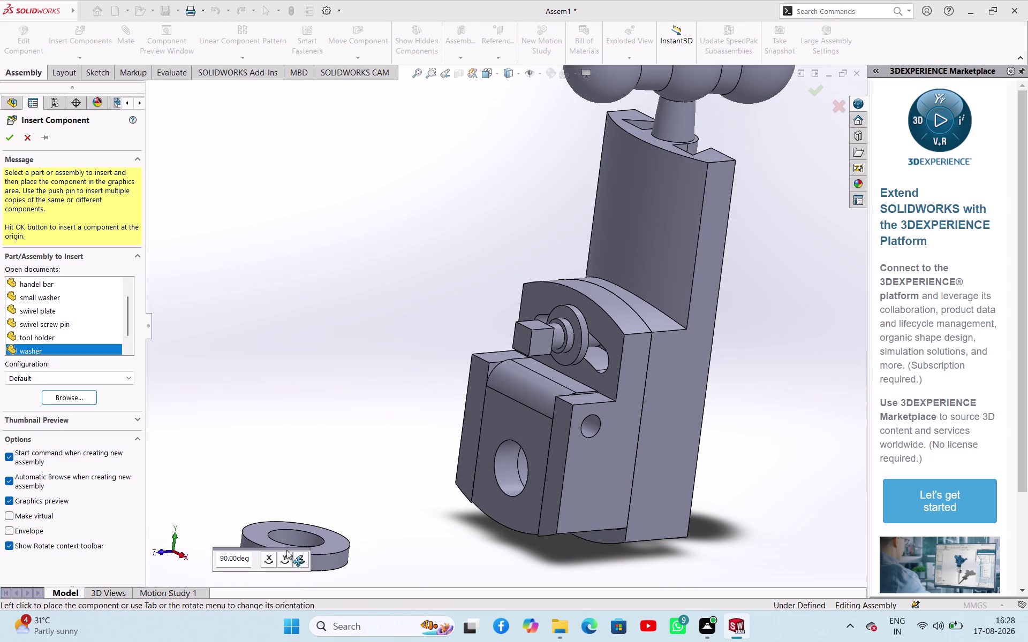
Rotate the washer preview 90° upright and place it in the assembly.
click(266, 559)
click(289, 485)
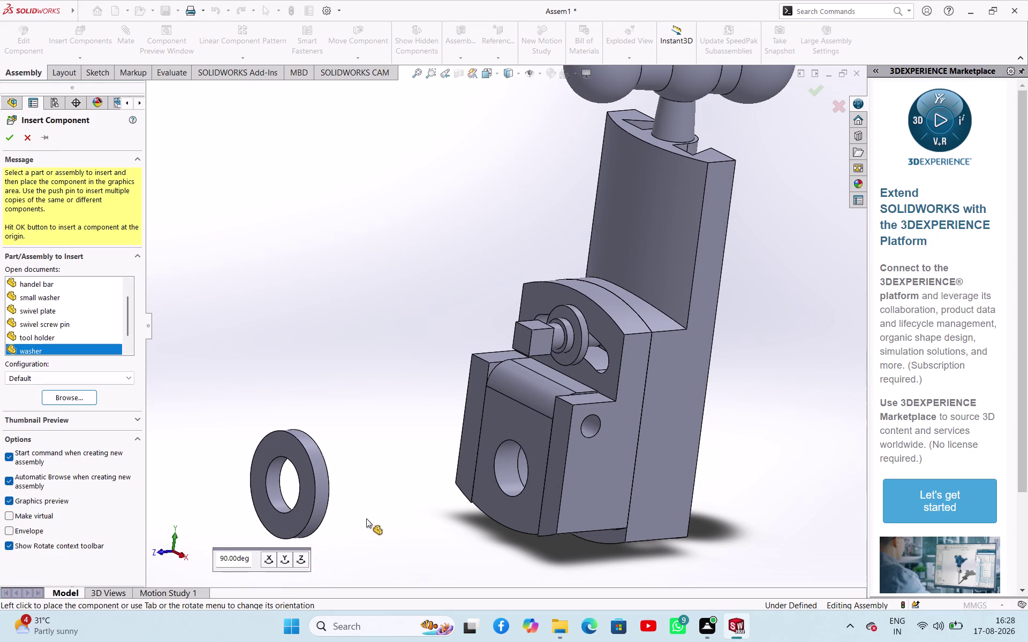
scroll(up, 3)
click(343, 445)
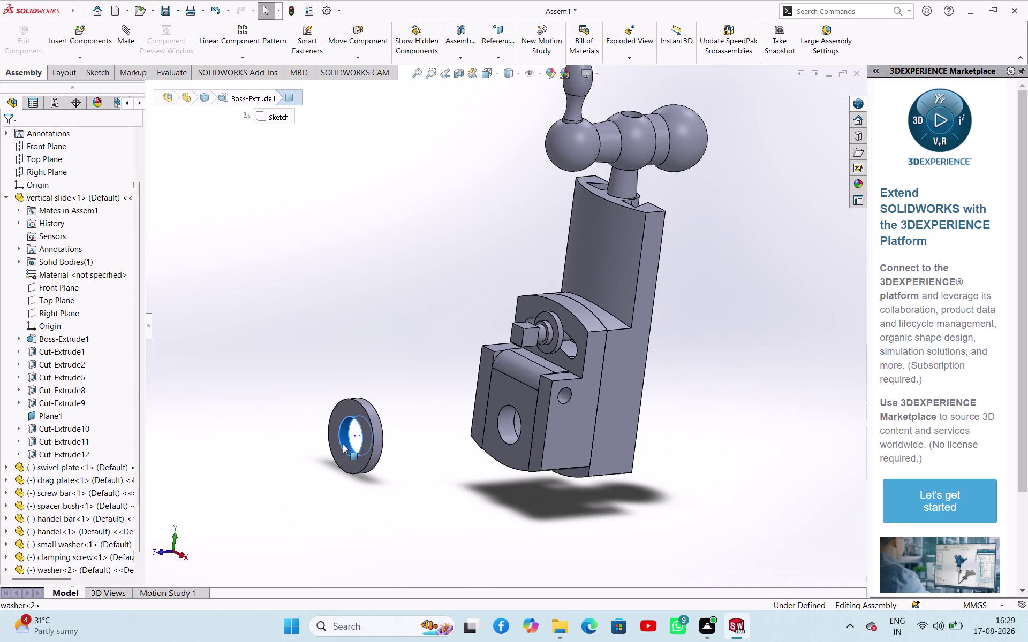
Make the washer bore concentric with the drag plate hole and slide it toward the plate.
click(504, 425)
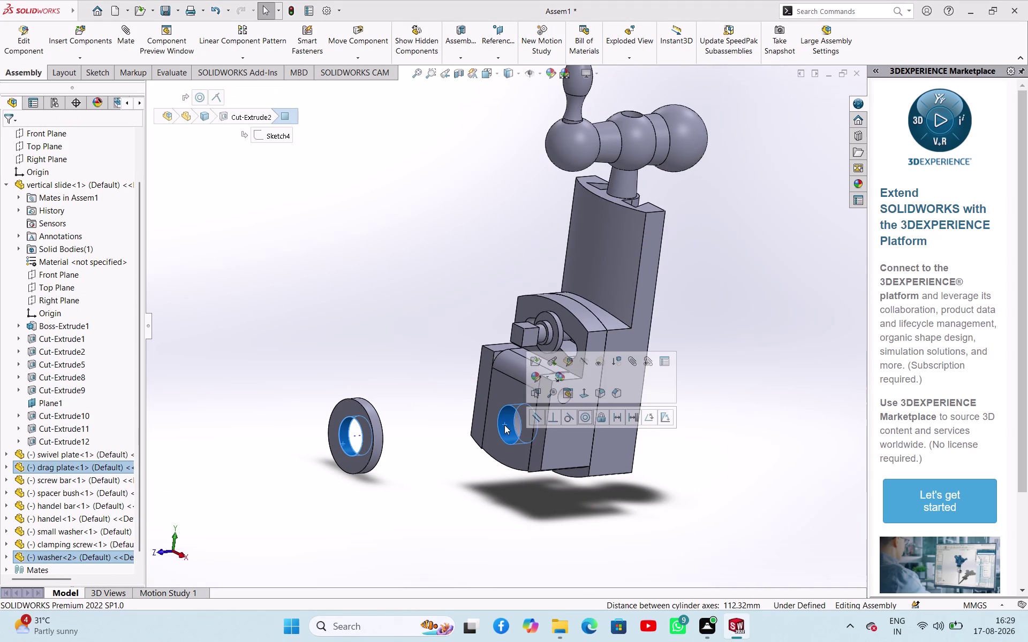
click(589, 419)
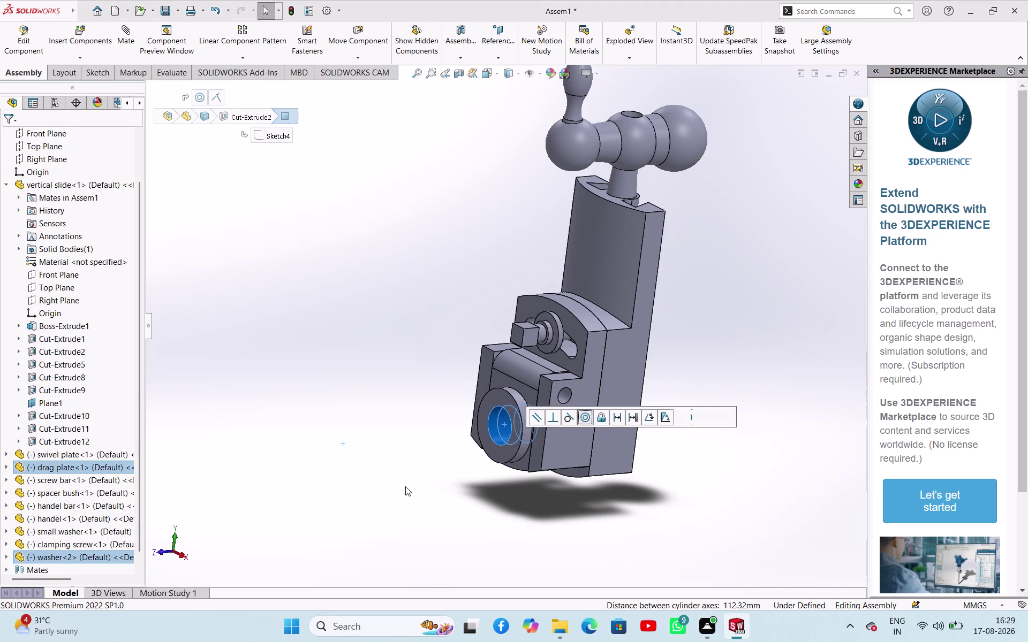
click(402, 487)
drag(516, 434, 465, 445)
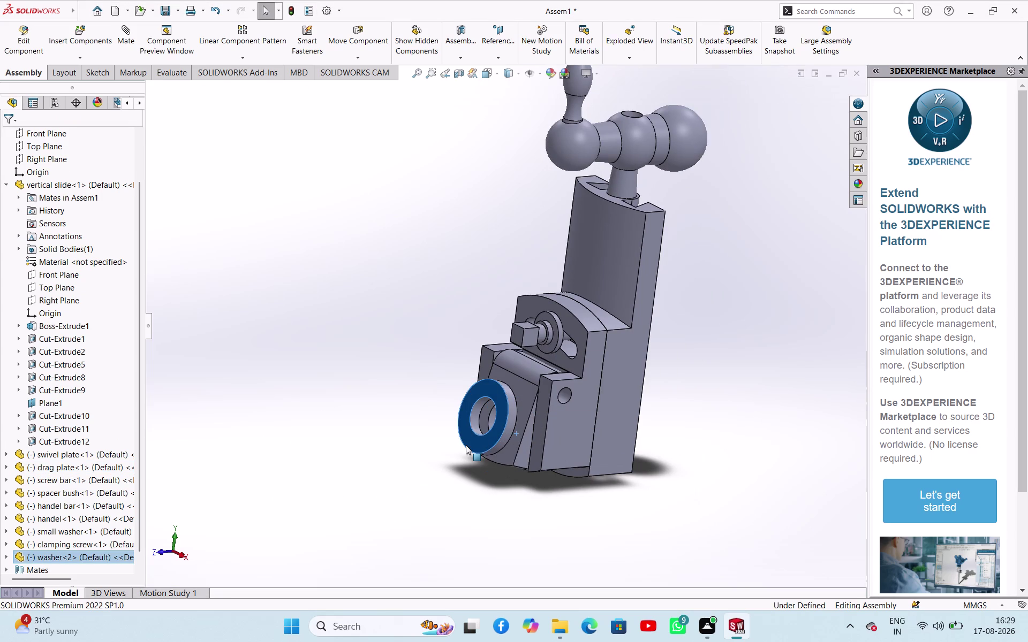
drag(466, 446, 470, 448)
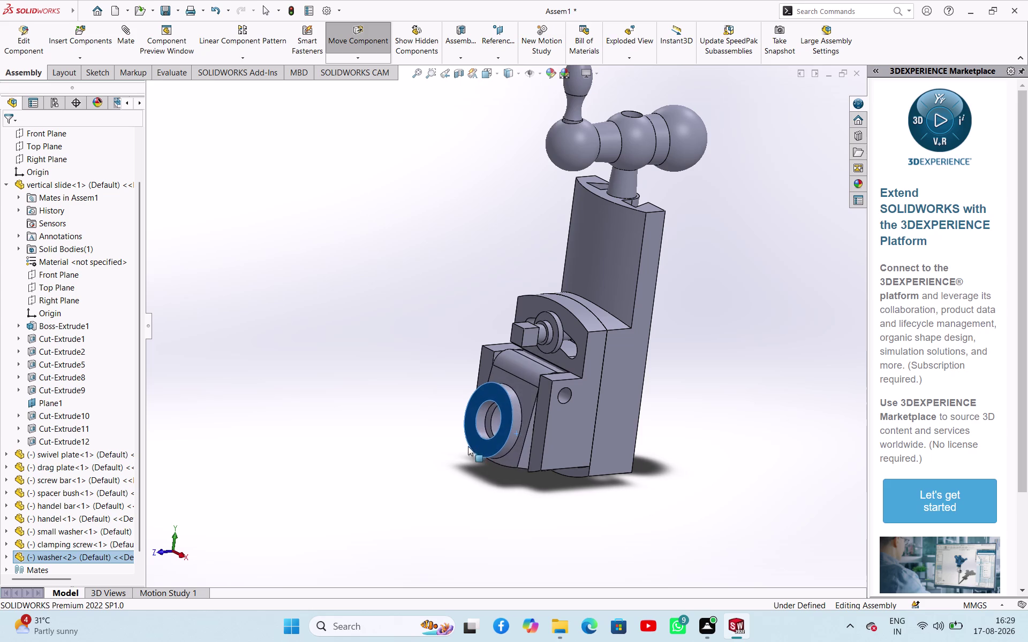
drag(470, 448, 462, 429)
middle_drag(495, 480, 503, 440)
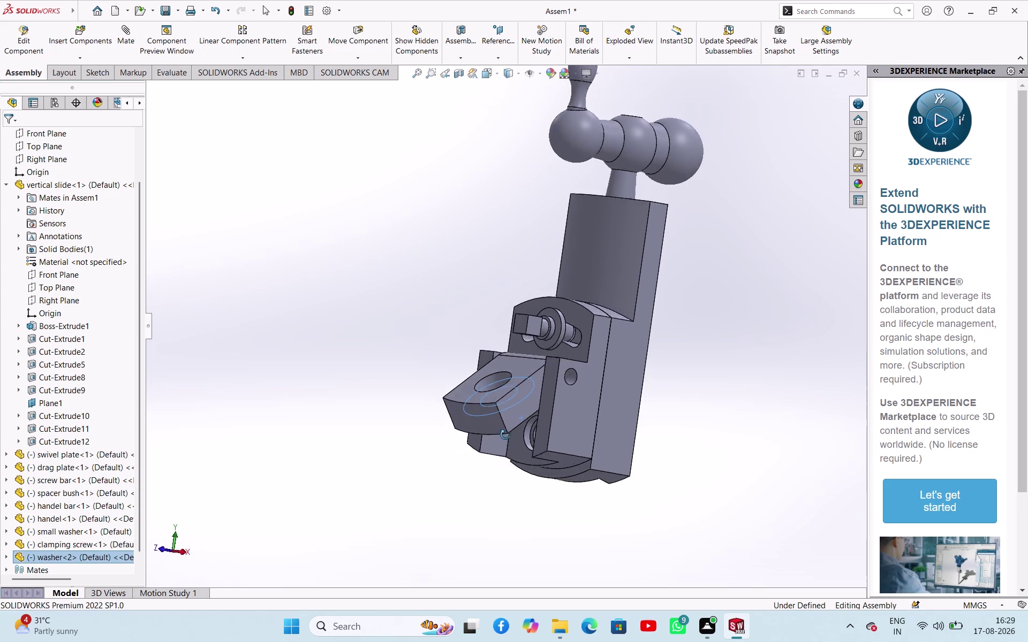
Try selecting the drag plate top face and a swivel plate face, then clear the selection.
middle_drag(502, 440, 524, 301)
click(408, 286)
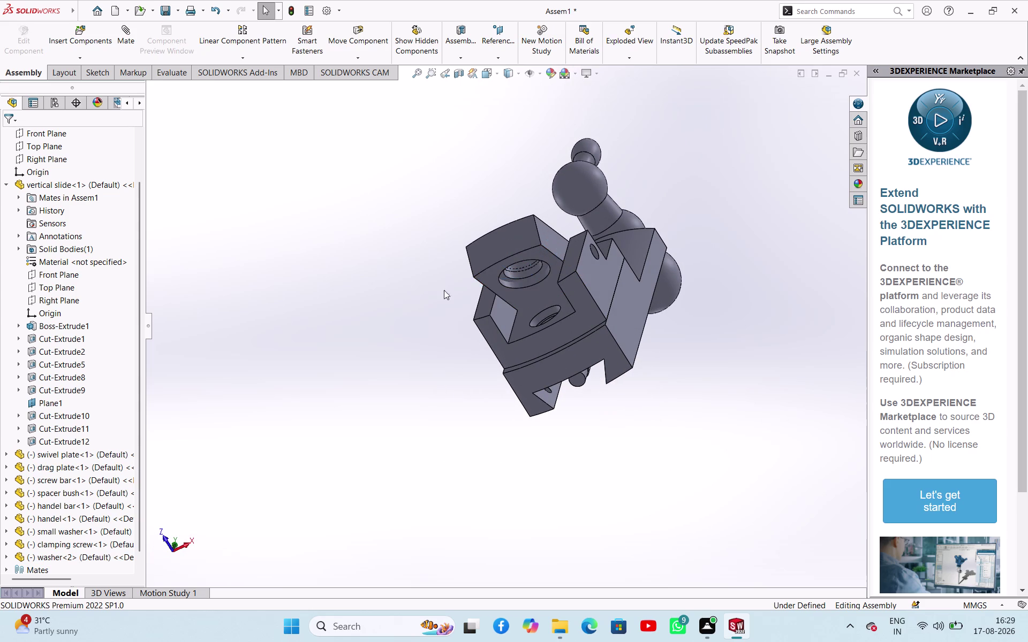
click(485, 273)
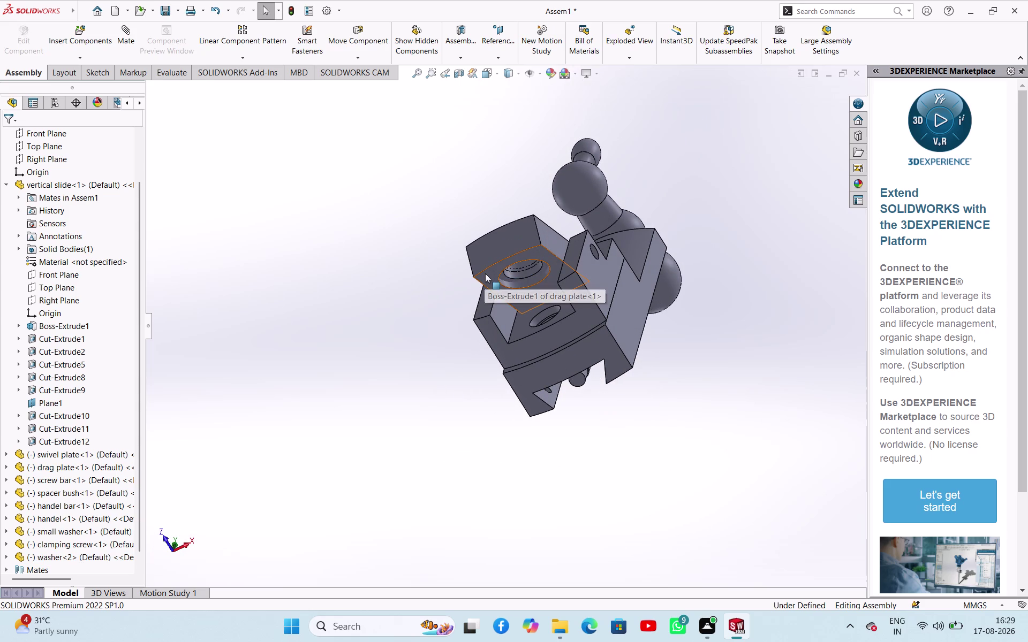
click(526, 324)
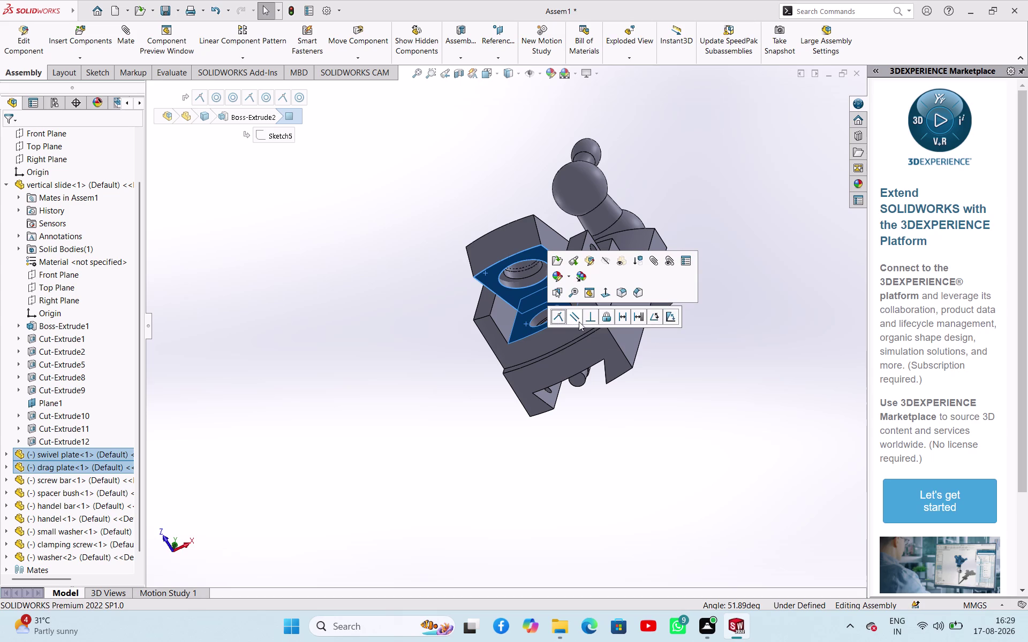
click(557, 316)
click(496, 412)
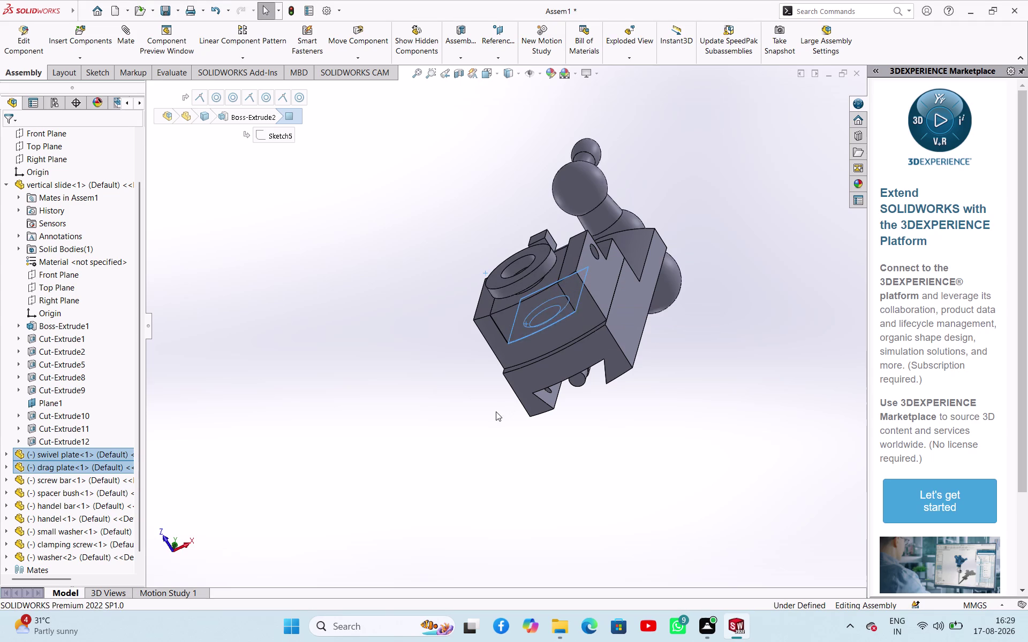
drag(531, 267, 444, 261)
click(317, 315)
Mate the swivel plate's top face coincident with the matching vertical slide face.
middle_drag(776, 389, 730, 468)
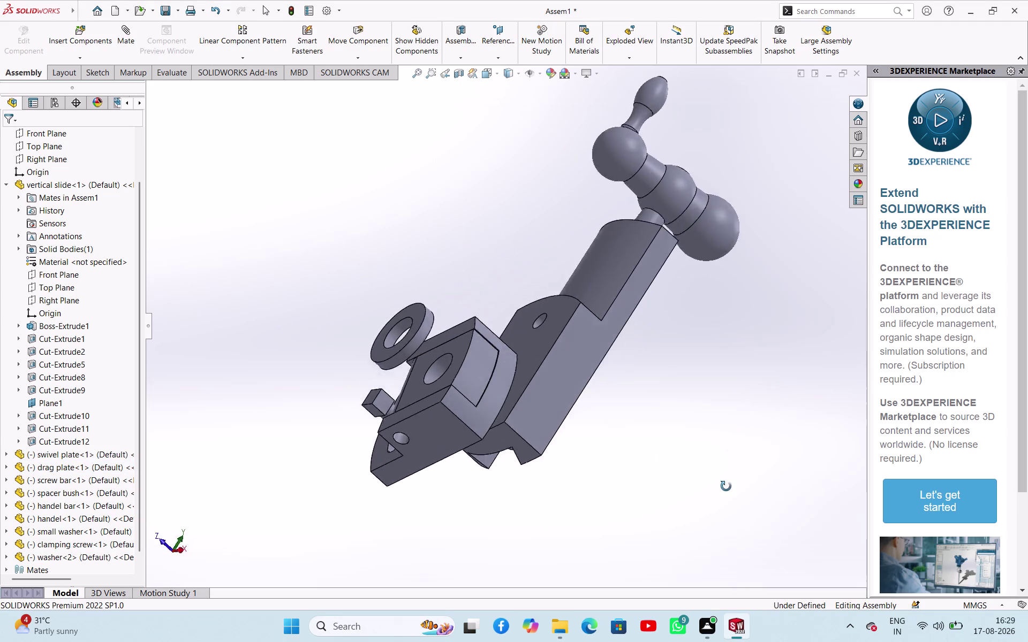
middle_drag(730, 468, 732, 641)
middle_drag(443, 195, 458, 238)
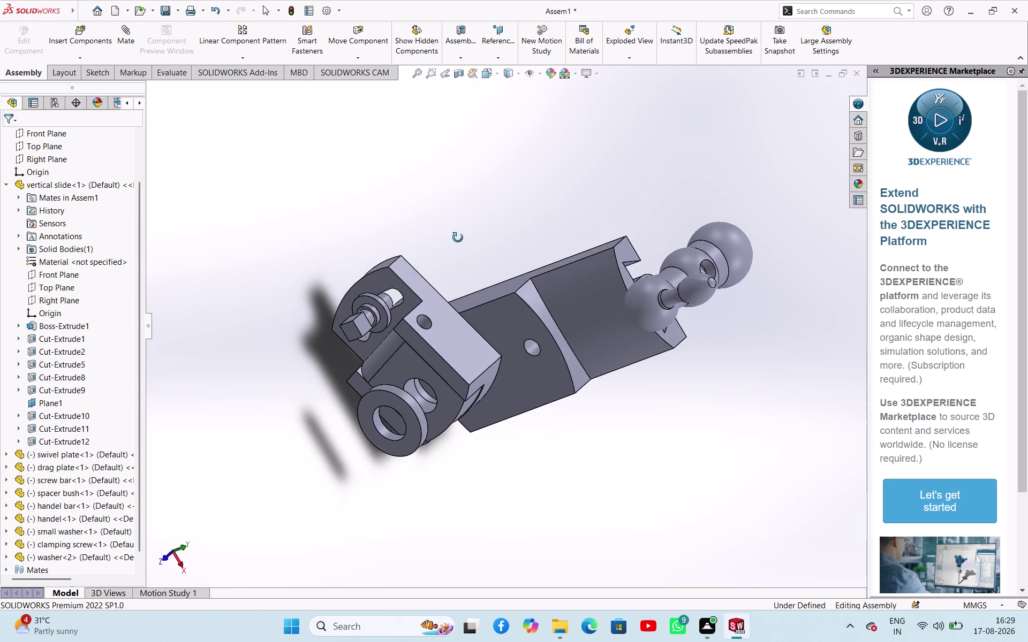
middle_drag(458, 238, 458, 222)
click(452, 346)
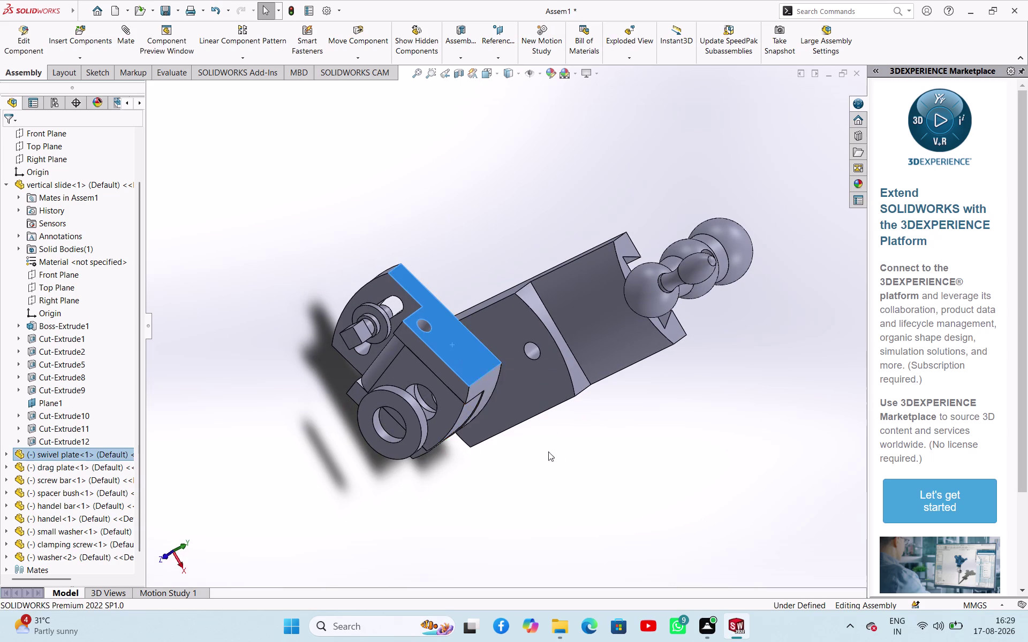
middle_drag(601, 460, 540, 387)
click(582, 419)
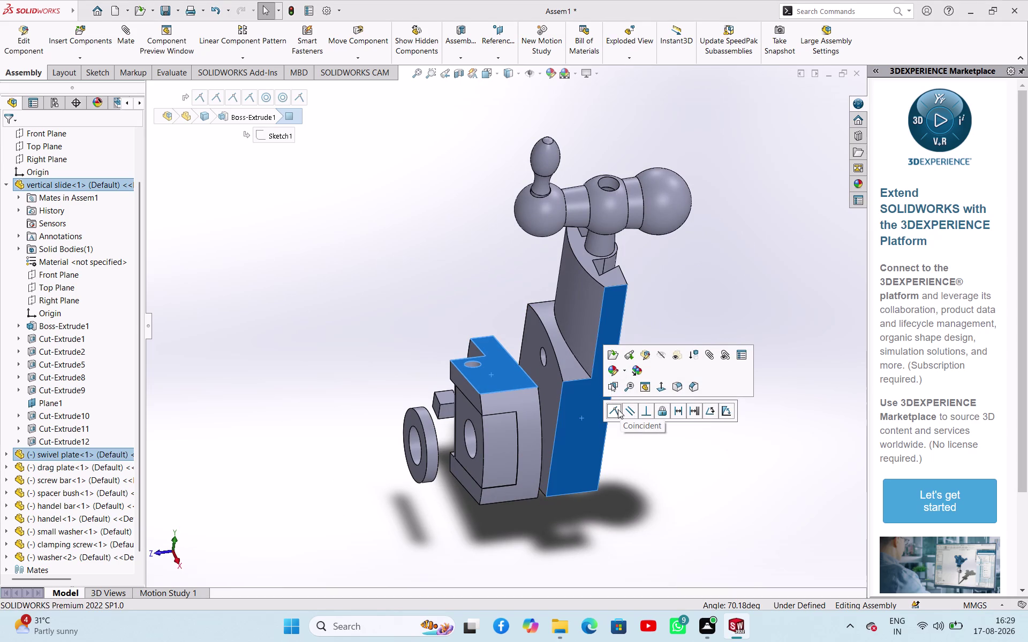
click(617, 409)
click(620, 441)
middle_drag(691, 433, 705, 427)
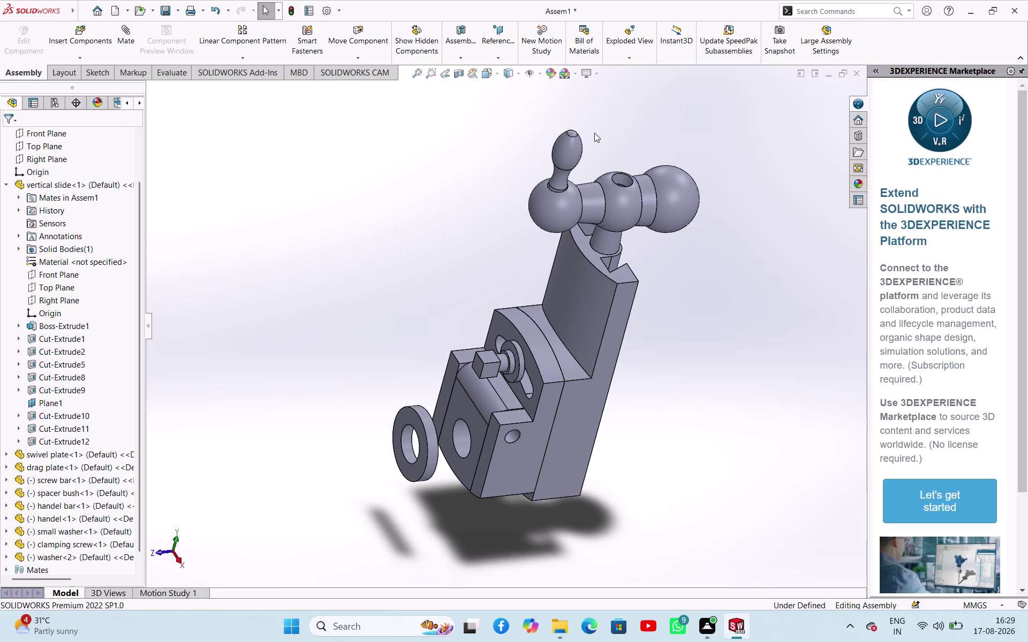
drag(570, 147, 646, 199)
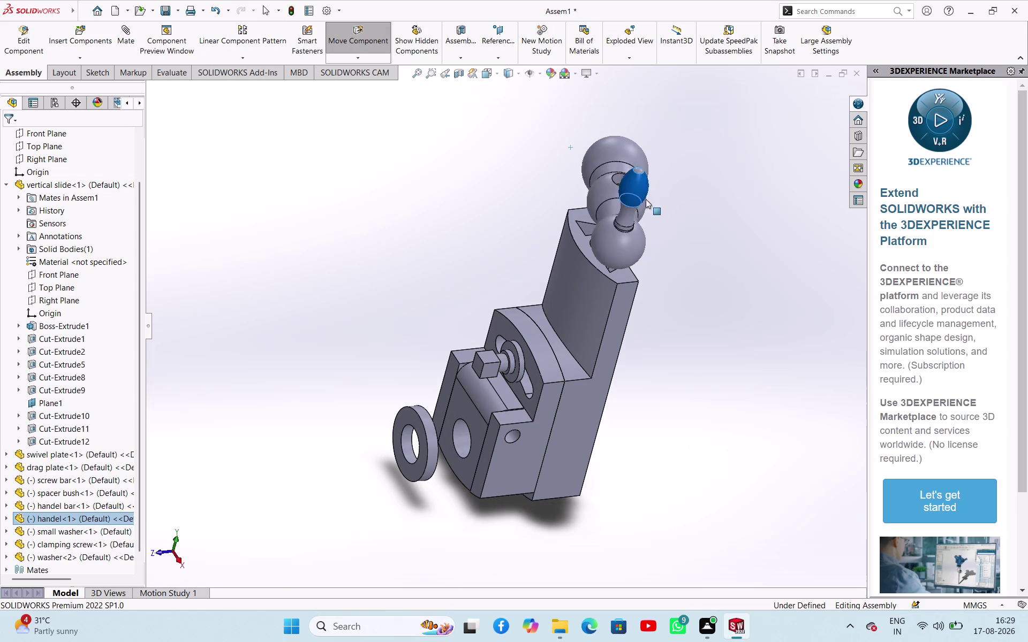
drag(645, 199, 596, 130)
click(499, 222)
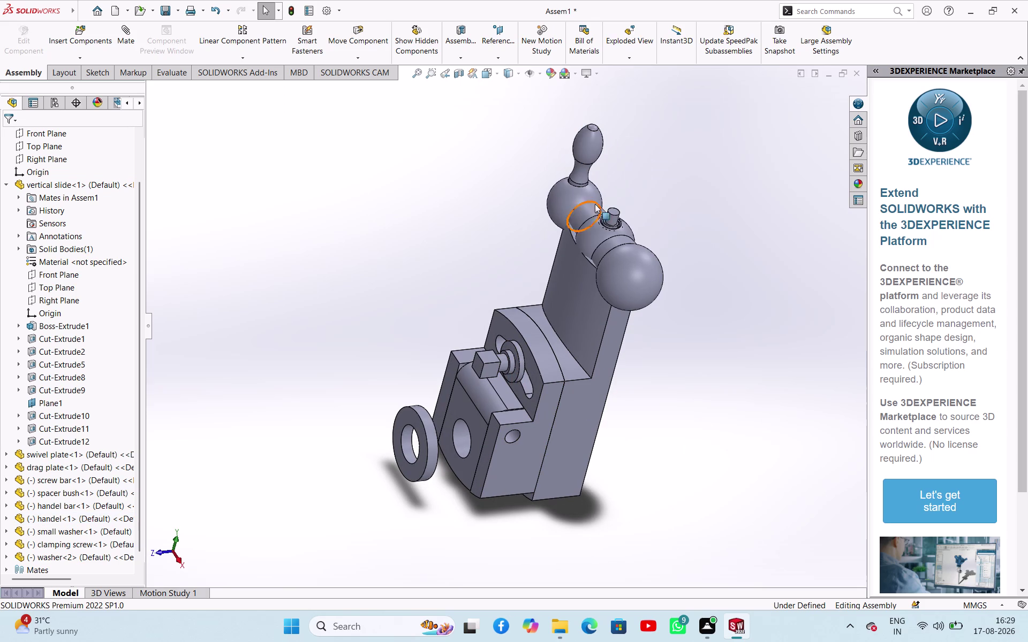
click(615, 208)
middle_drag(690, 206, 678, 231)
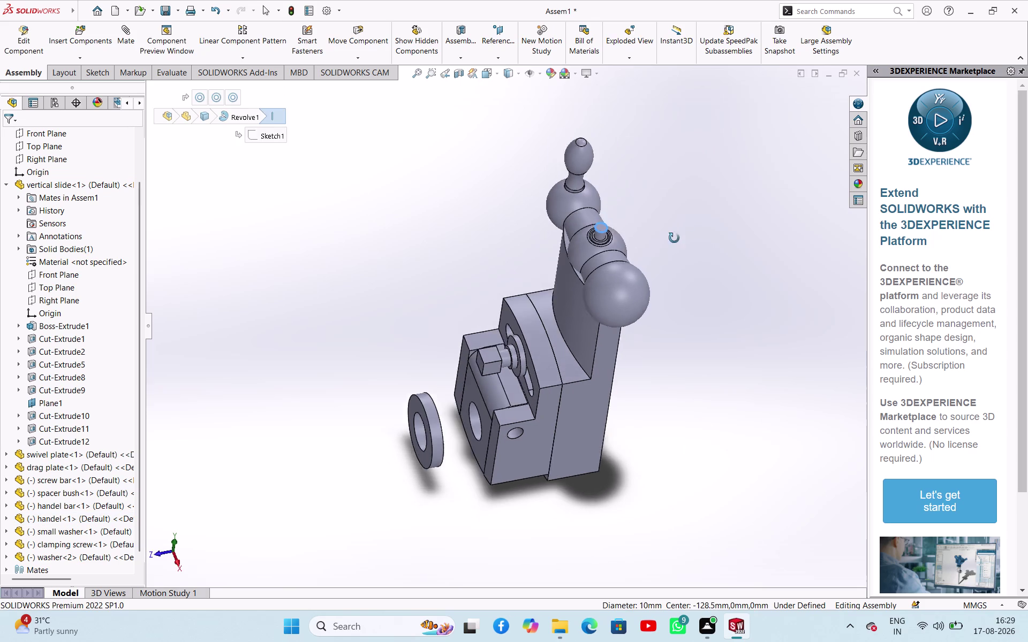
middle_drag(679, 231, 663, 264)
click(593, 255)
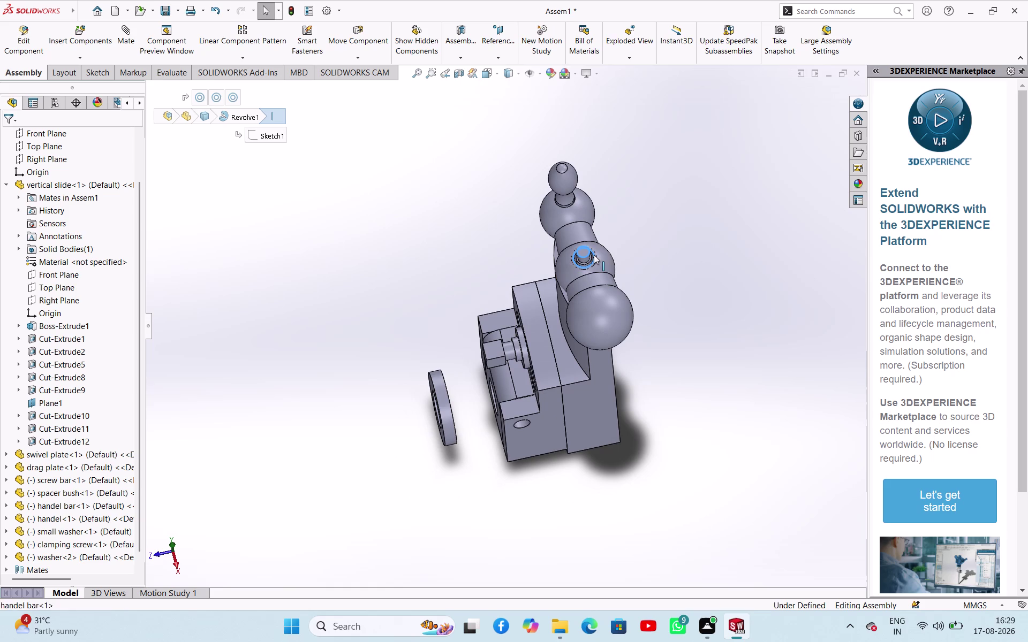
click(641, 249)
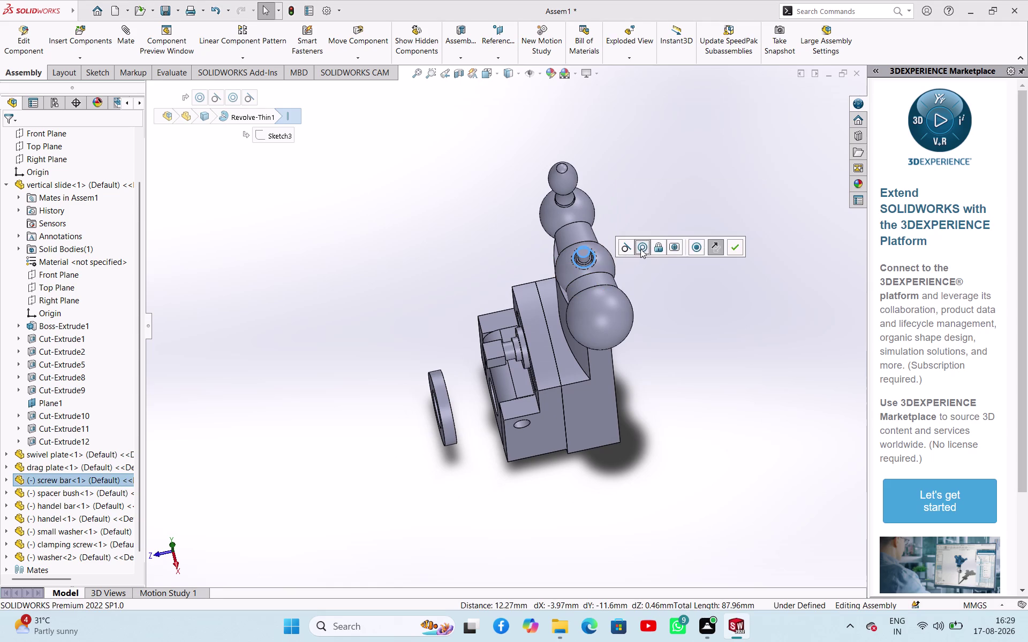
middle_drag(654, 268, 688, 272)
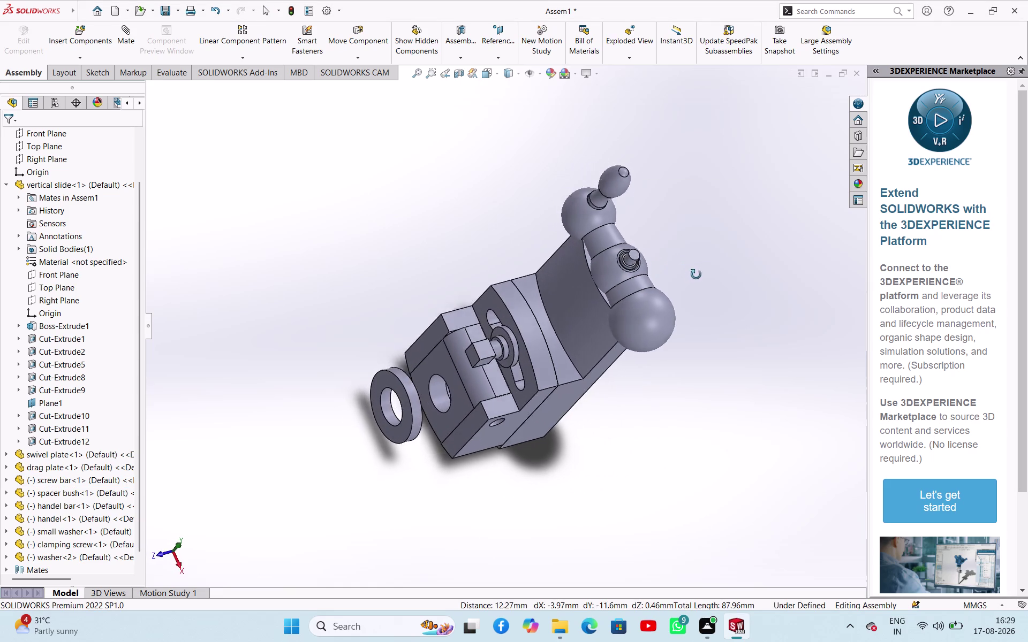
middle_drag(689, 271, 737, 195)
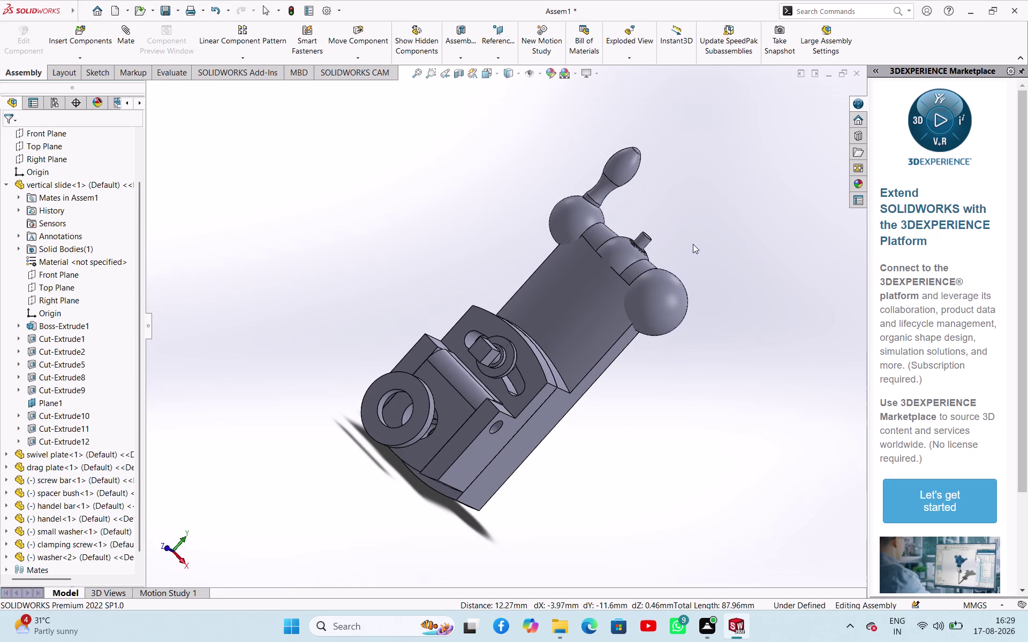
drag(657, 288, 742, 204)
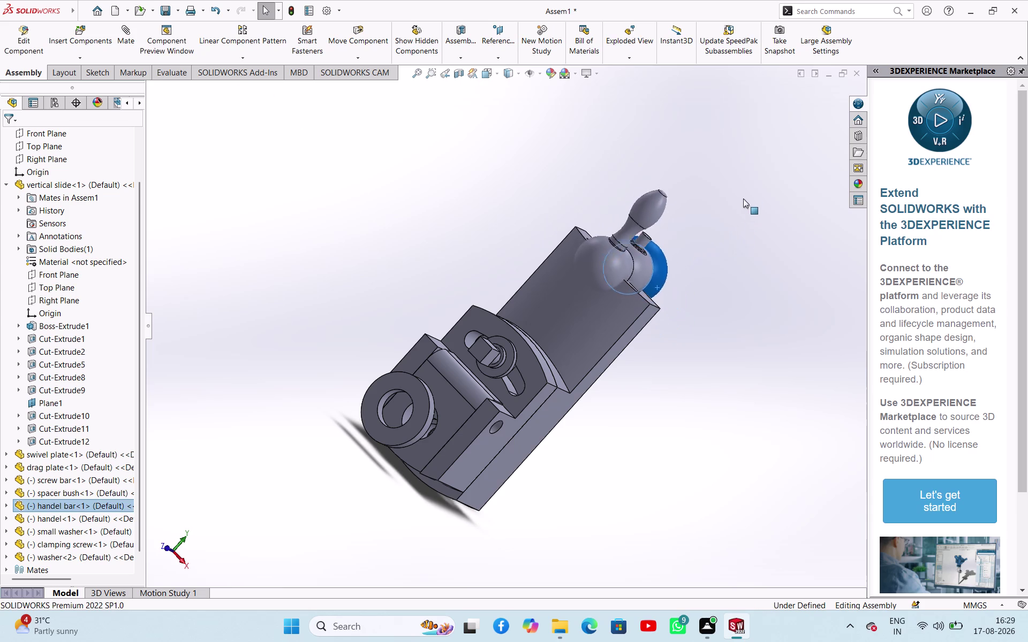
drag(742, 205, 761, 154)
click(722, 247)
key(ctrl+z)
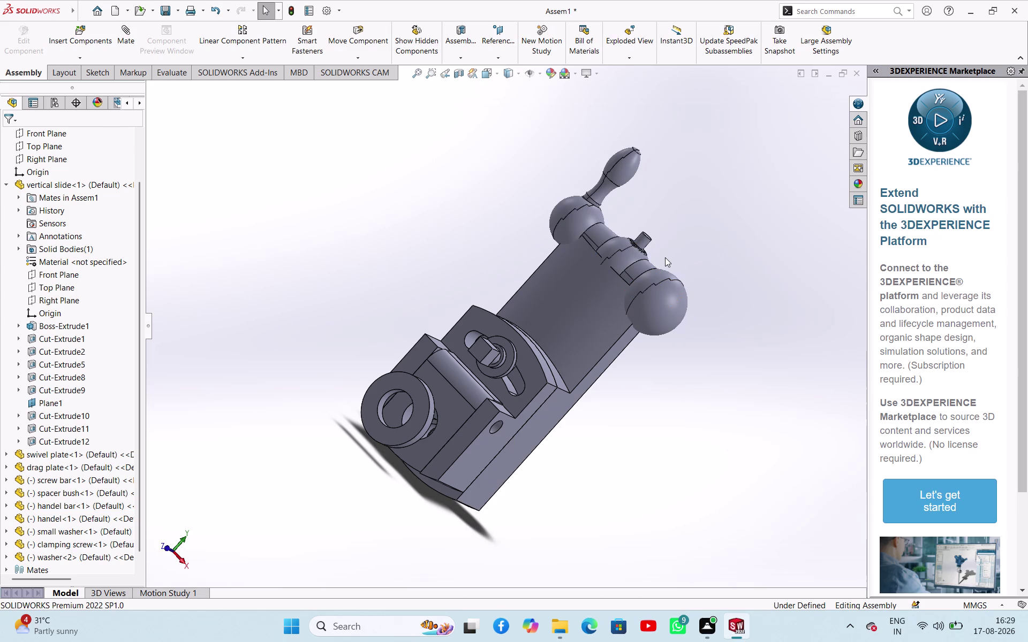
key(ctrl+z)
key(ctrl+z)
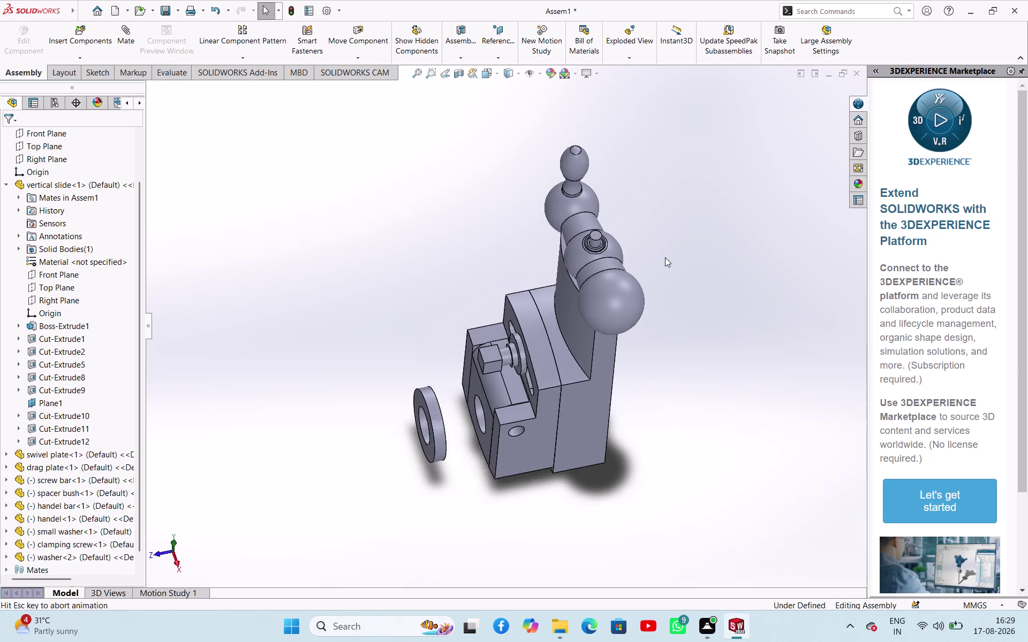
click(668, 246)
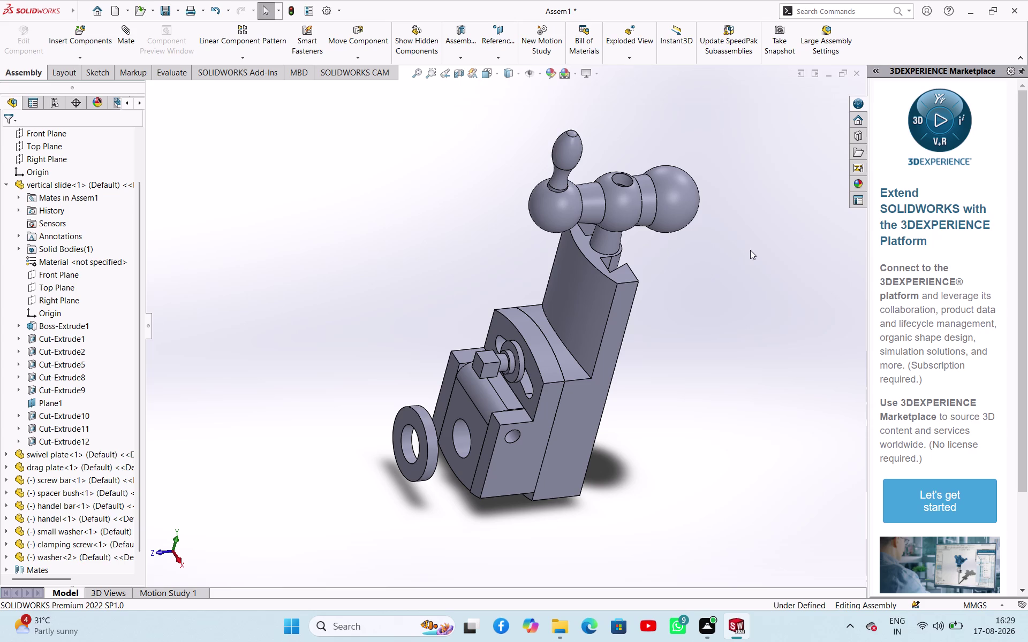
middle_drag(750, 249, 713, 304)
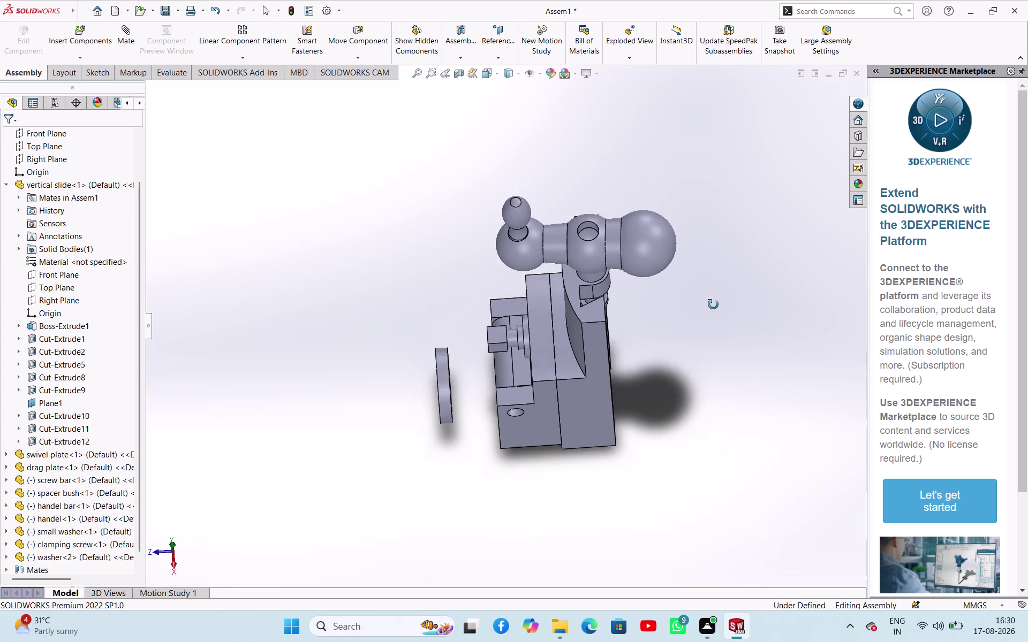
middle_drag(713, 304, 617, 179)
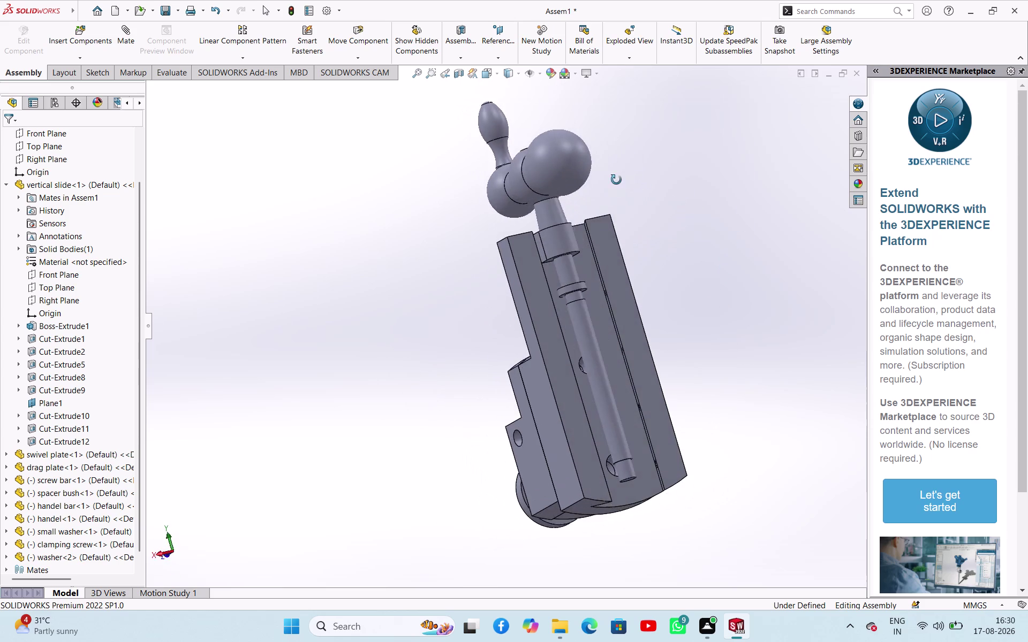
middle_drag(616, 180, 652, 92)
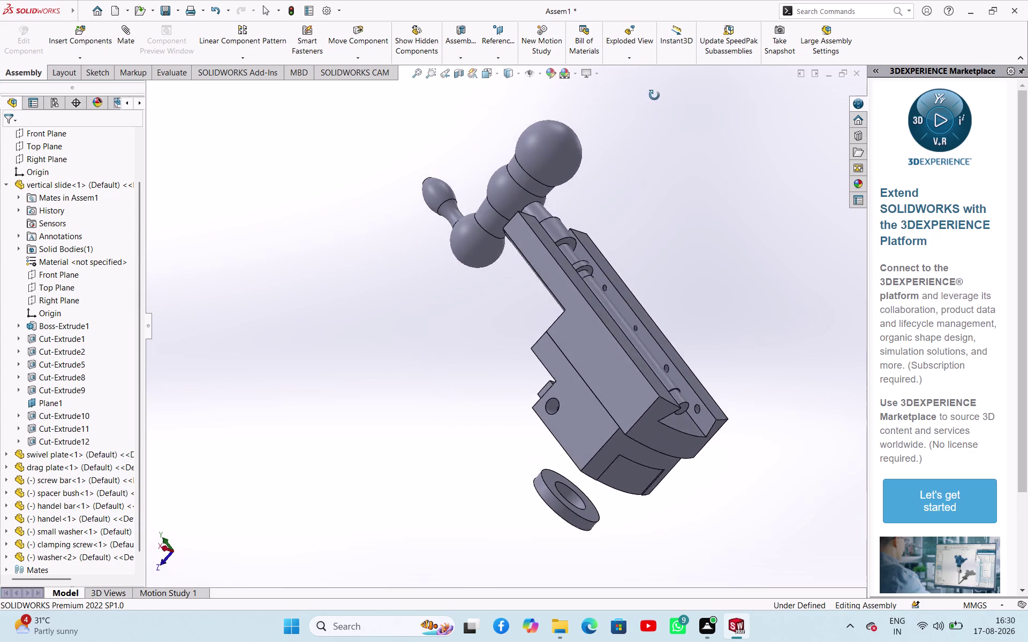
middle_drag(651, 92, 677, 133)
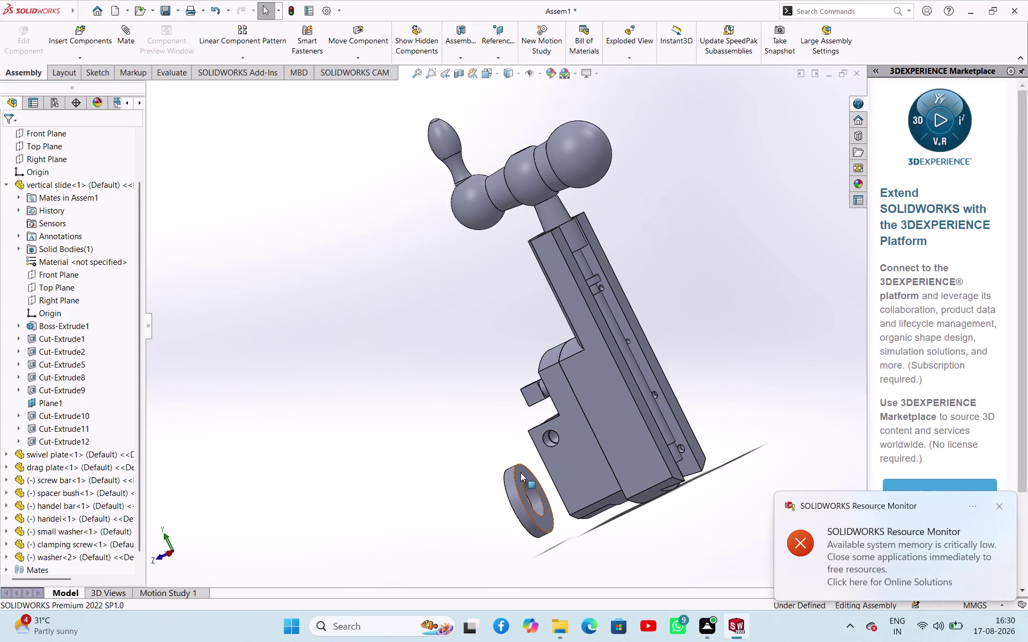
click(520, 472)
middle_drag(336, 318, 436, 313)
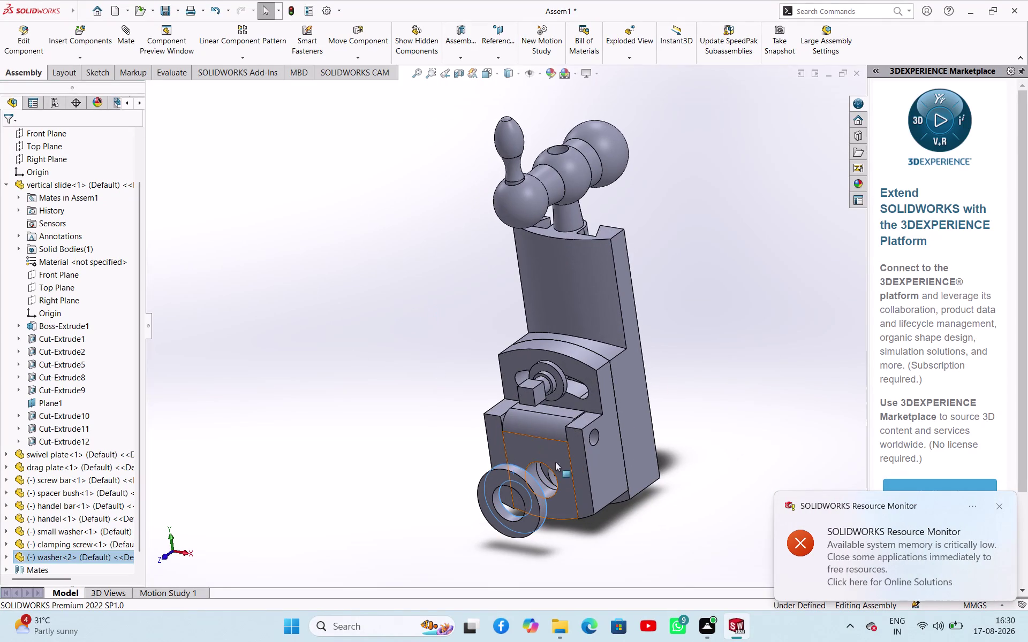
Mate the washer flush against the drag plate's front face and drag components around.
click(561, 460)
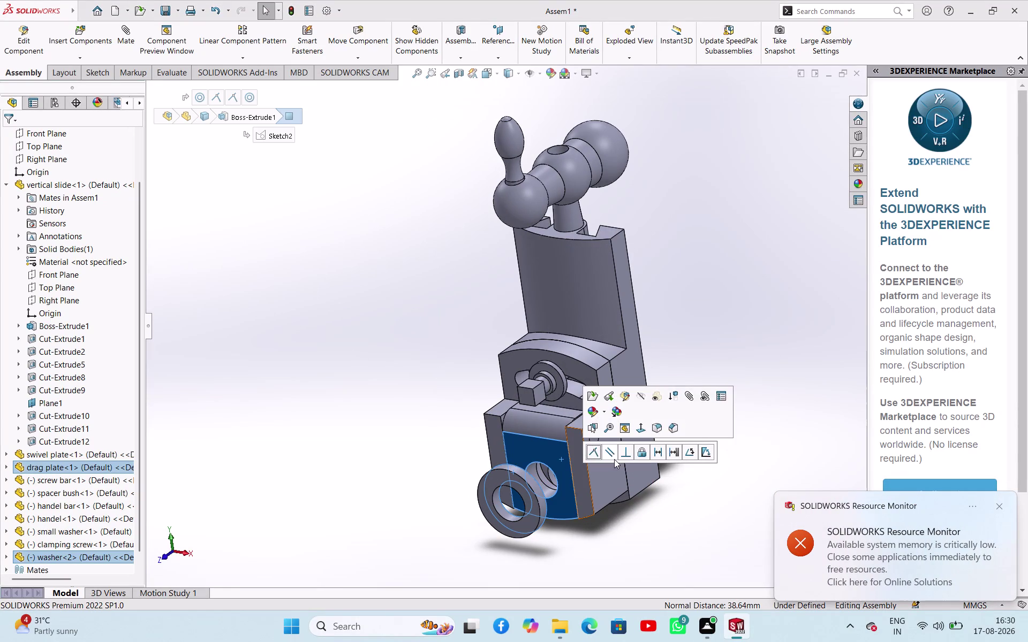
click(590, 449)
click(706, 506)
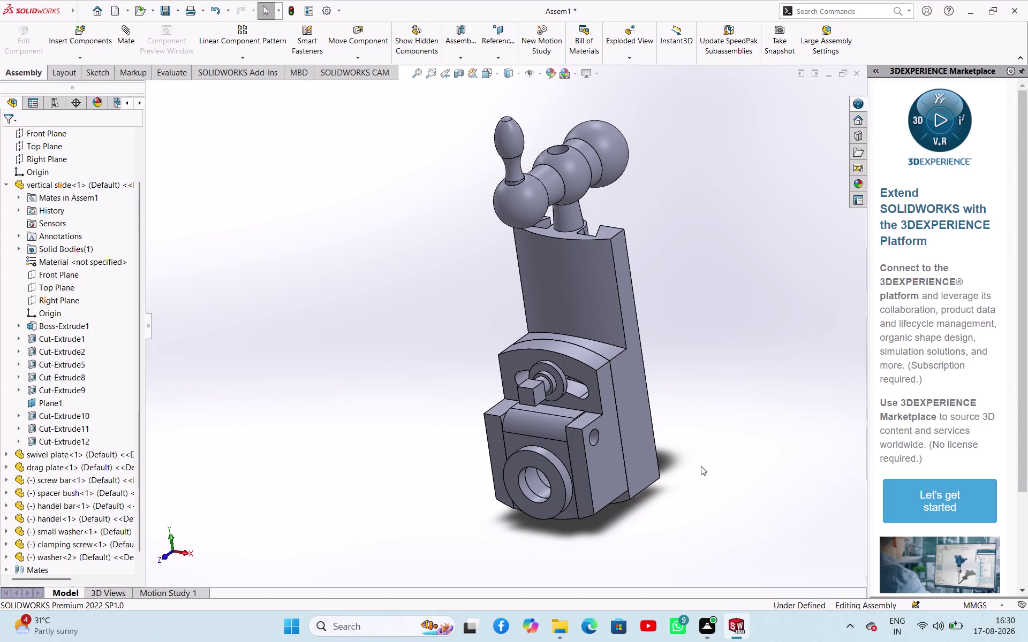
drag(566, 469, 569, 486)
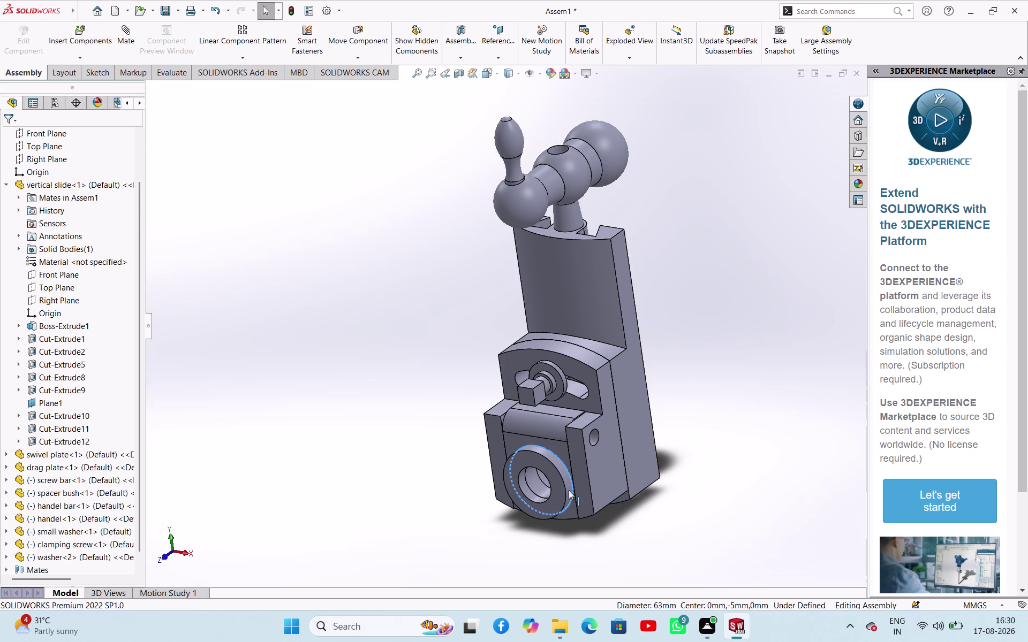
drag(568, 486, 491, 582)
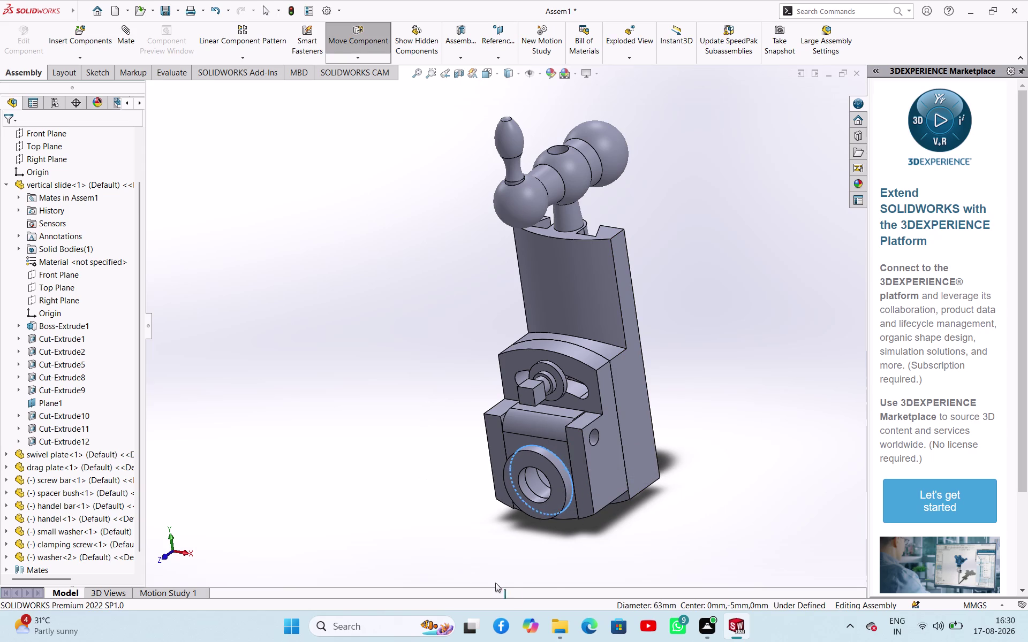
drag(492, 581, 569, 454)
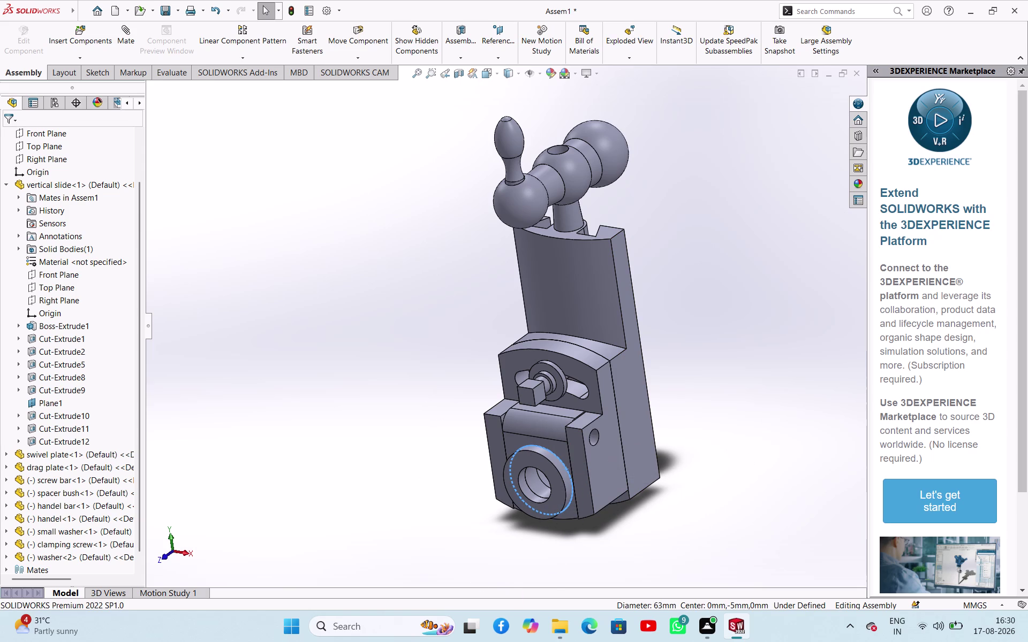
click(711, 282)
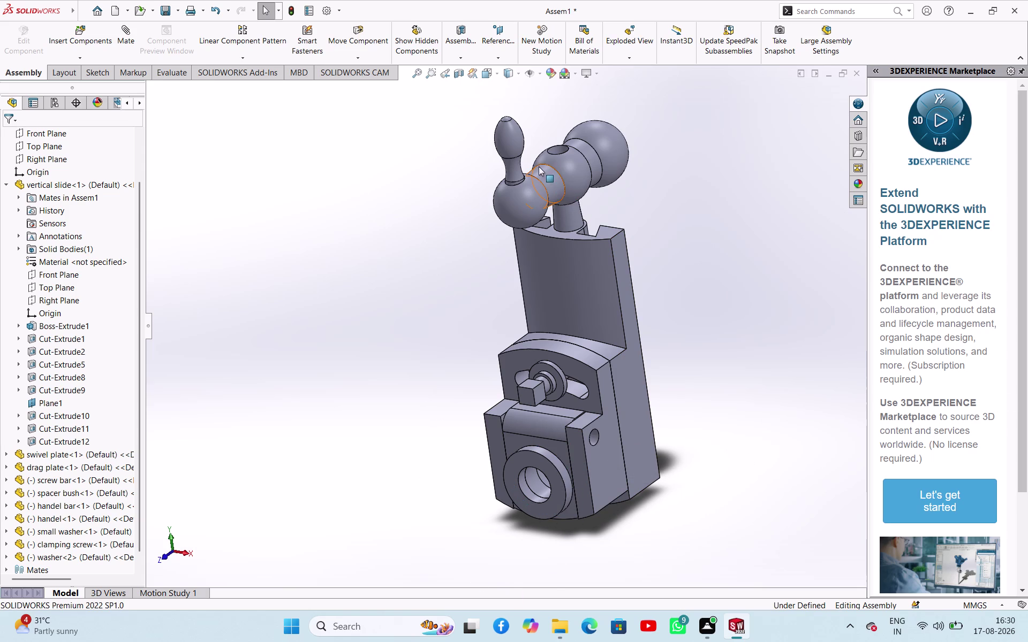
Swing the handle bar around its screw until it lies horizontally atop the slide.
drag(572, 162, 576, 216)
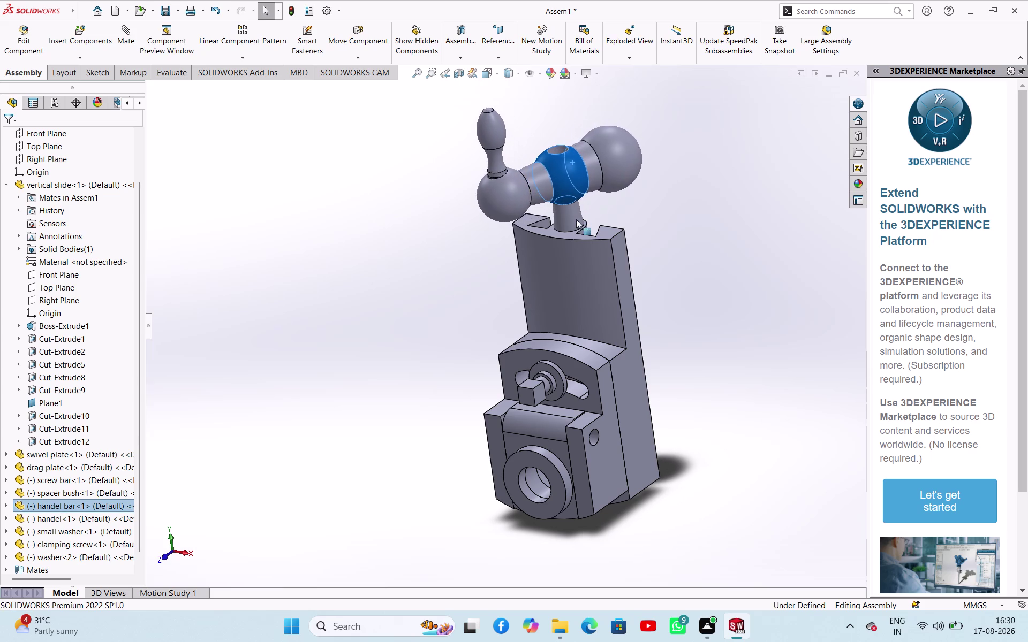
drag(576, 217, 577, 250)
drag(604, 178, 617, 123)
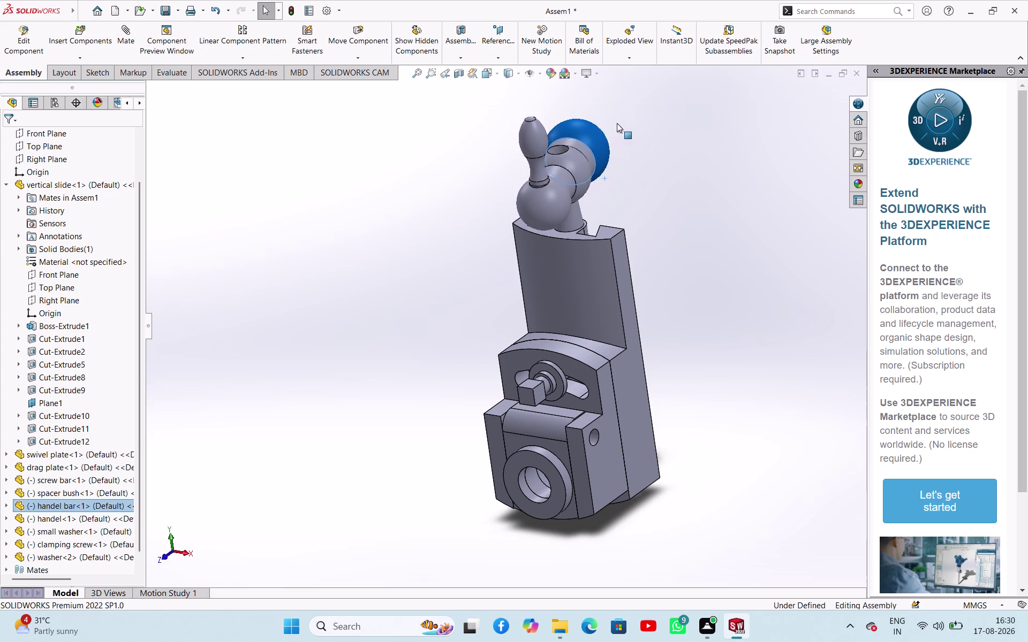
drag(617, 123, 518, 128)
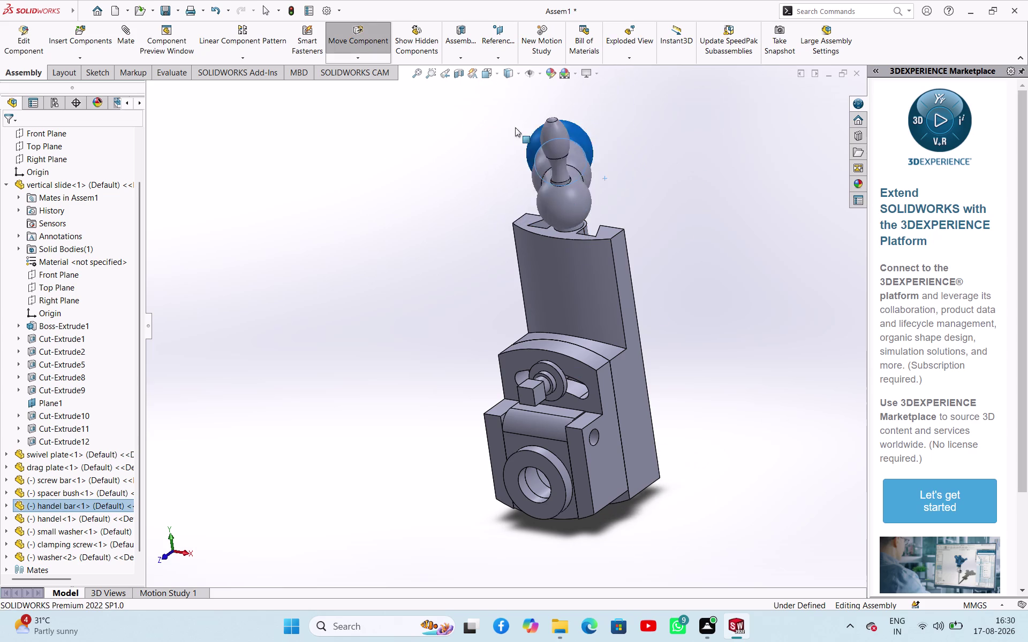
drag(517, 127, 652, 223)
click(708, 323)
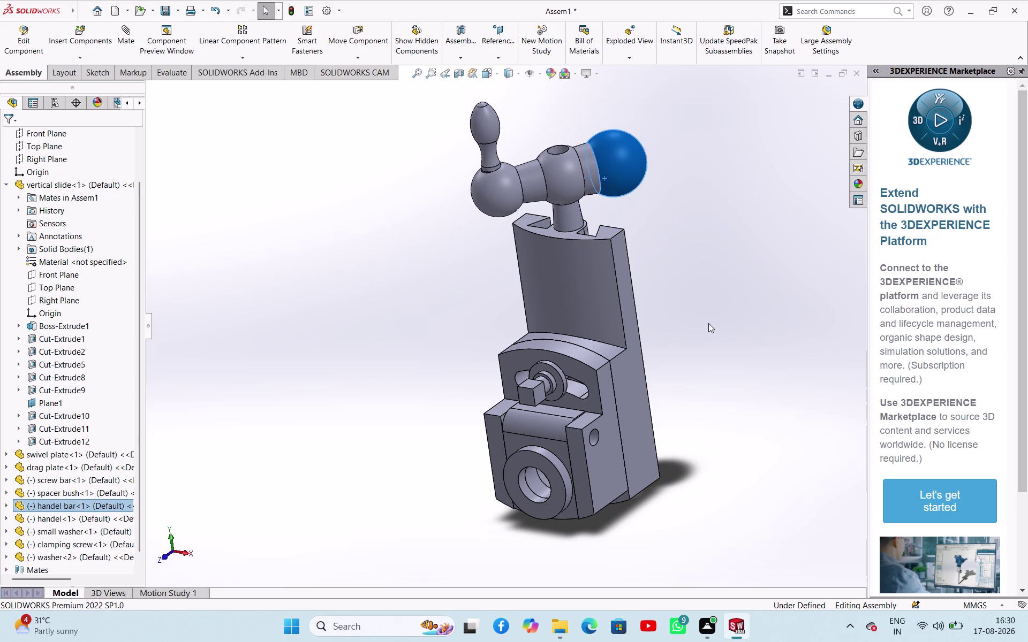
Adjust the zoom and open the Insert Components options.
scroll(up, 3)
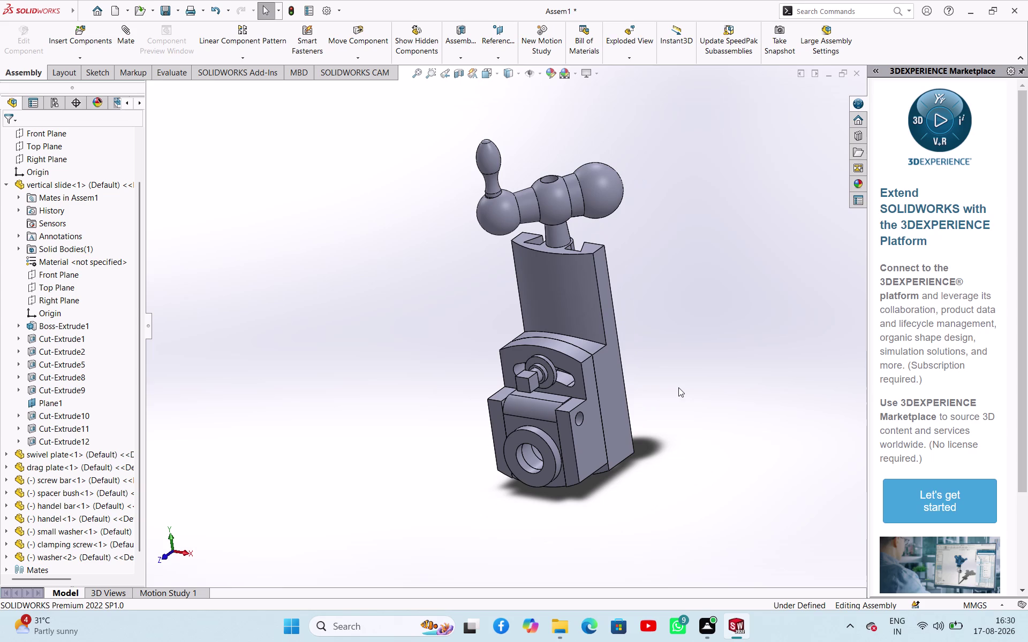
scroll(up, 3)
scroll(down, 3)
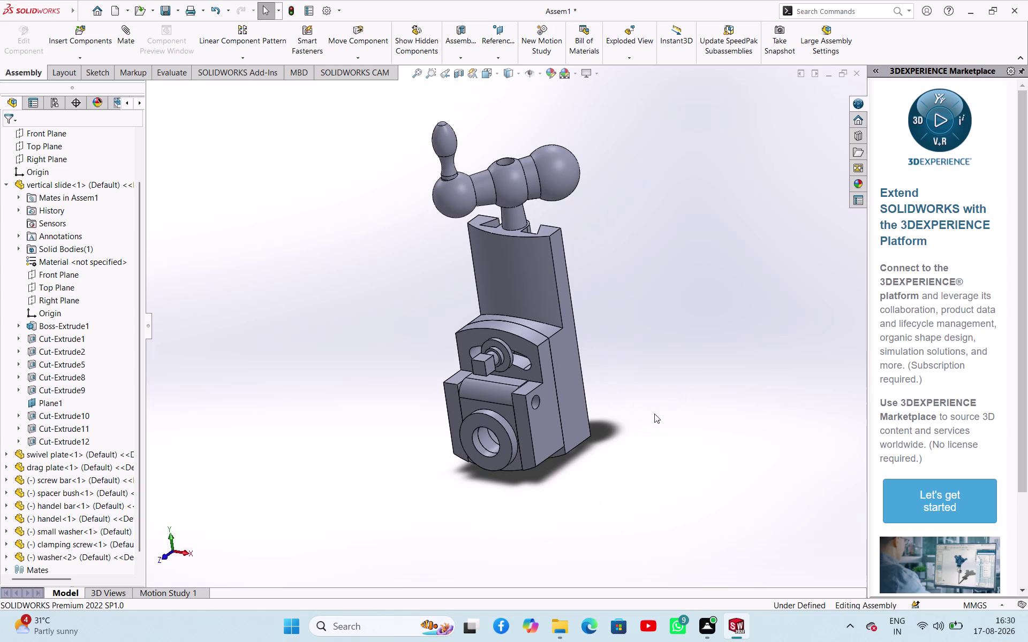
click(97, 58)
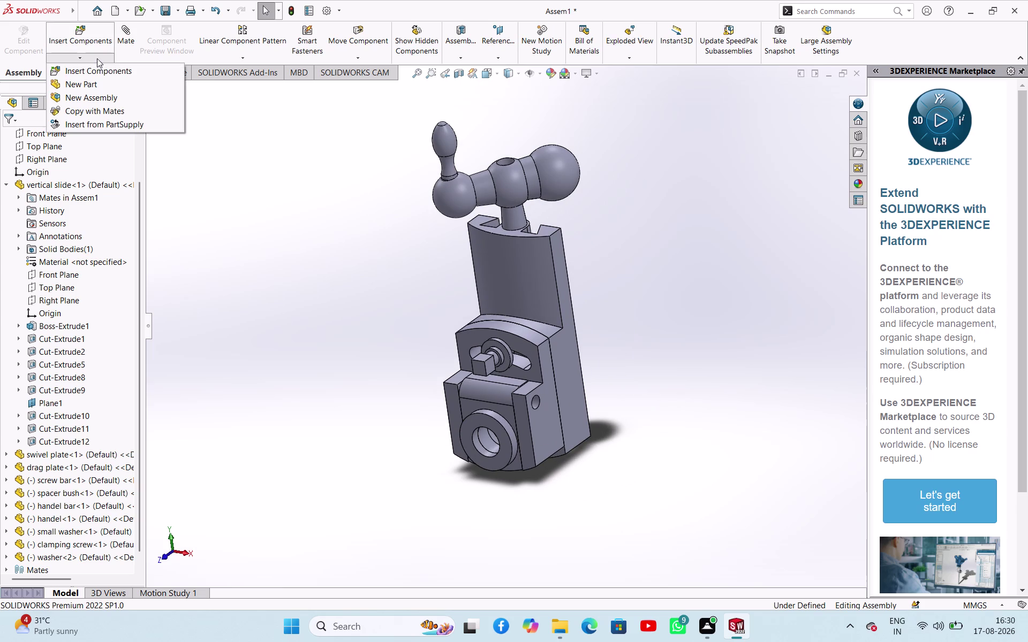
Scroll the Open dialog to the tool holder part and open it for insertion.
click(104, 76)
click(77, 366)
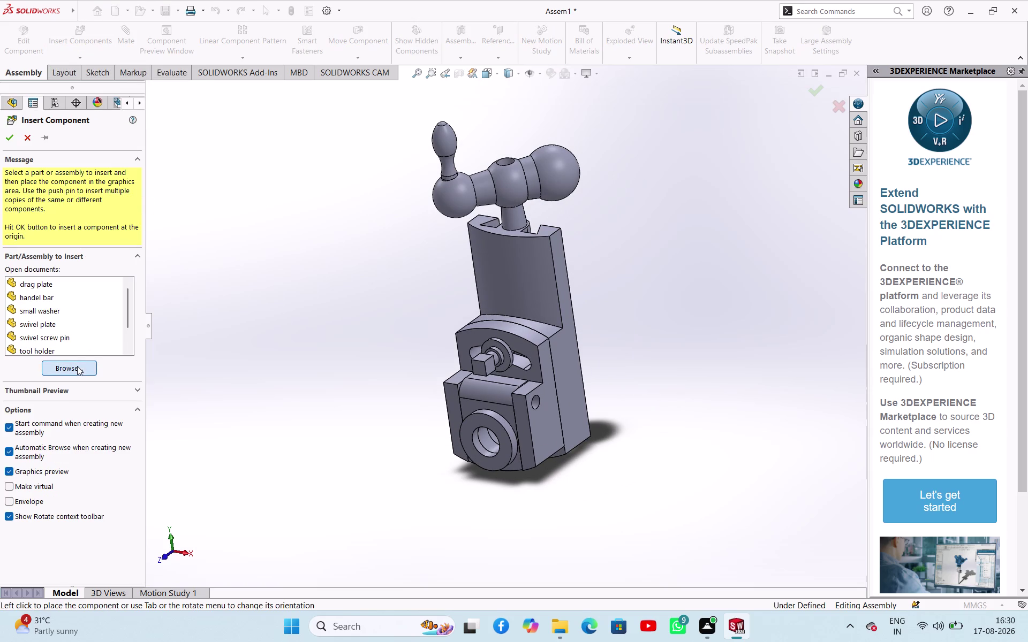
scroll(down, 3)
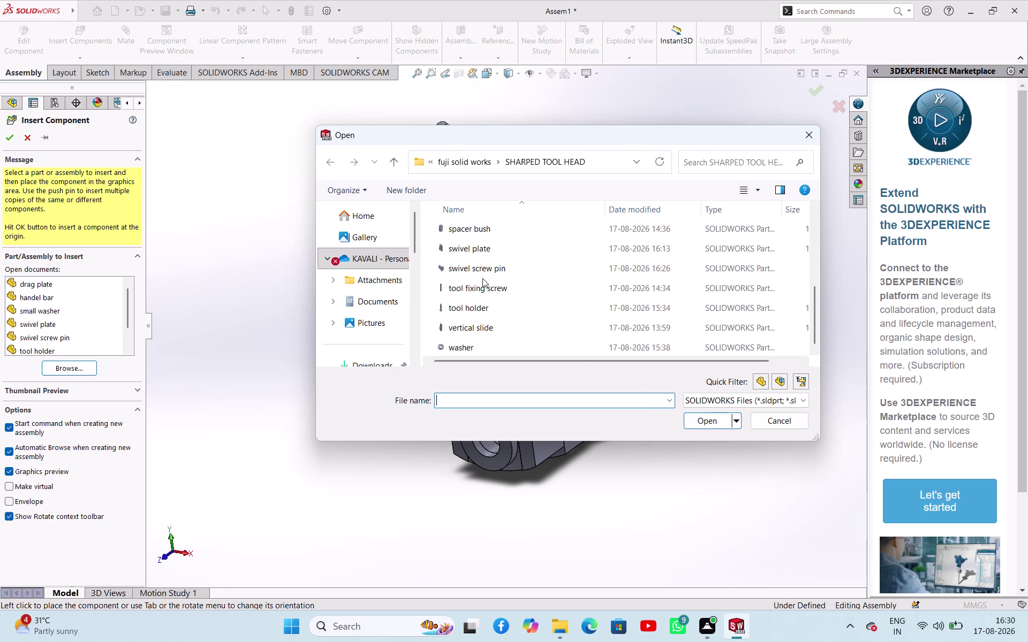
scroll(down, 3)
scroll(down, 3)
scroll(up, 3)
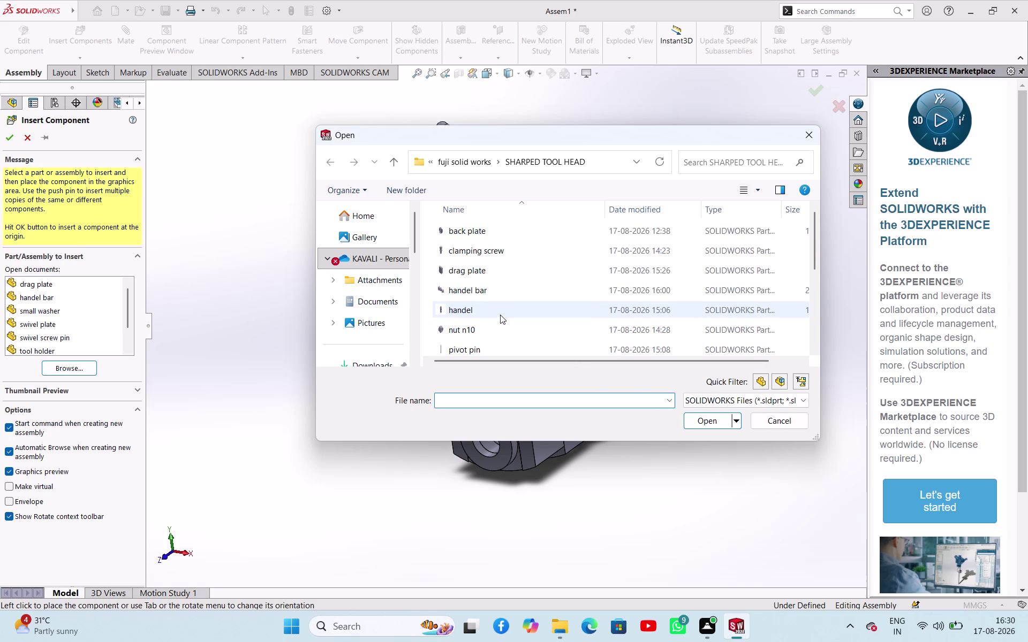
scroll(up, 3)
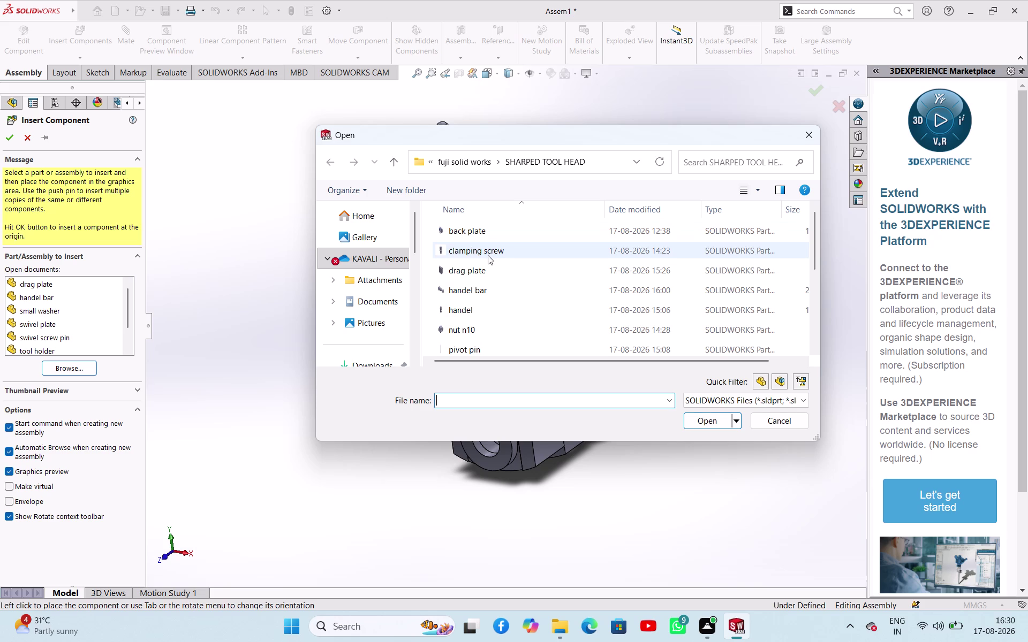
scroll(down, 3)
scroll(down, 3)
scroll(down, 3)
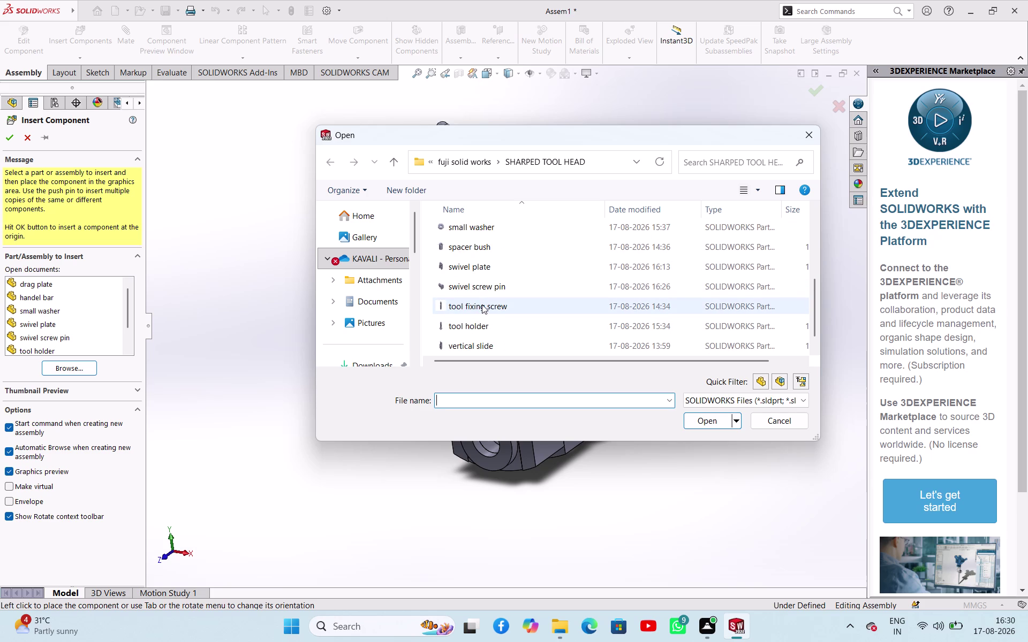
scroll(down, 3)
click(485, 313)
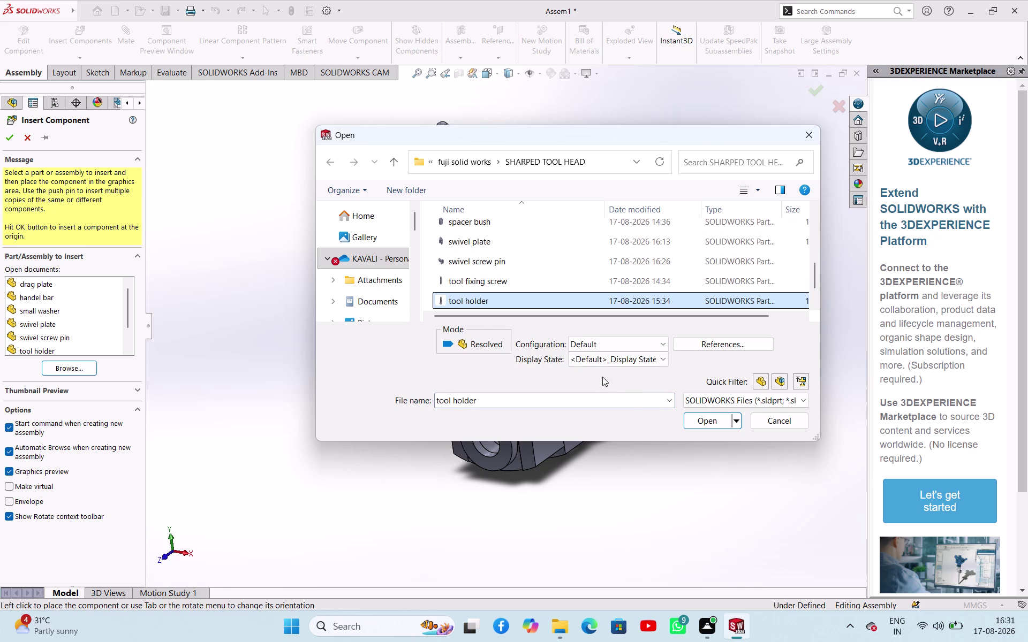
click(706, 421)
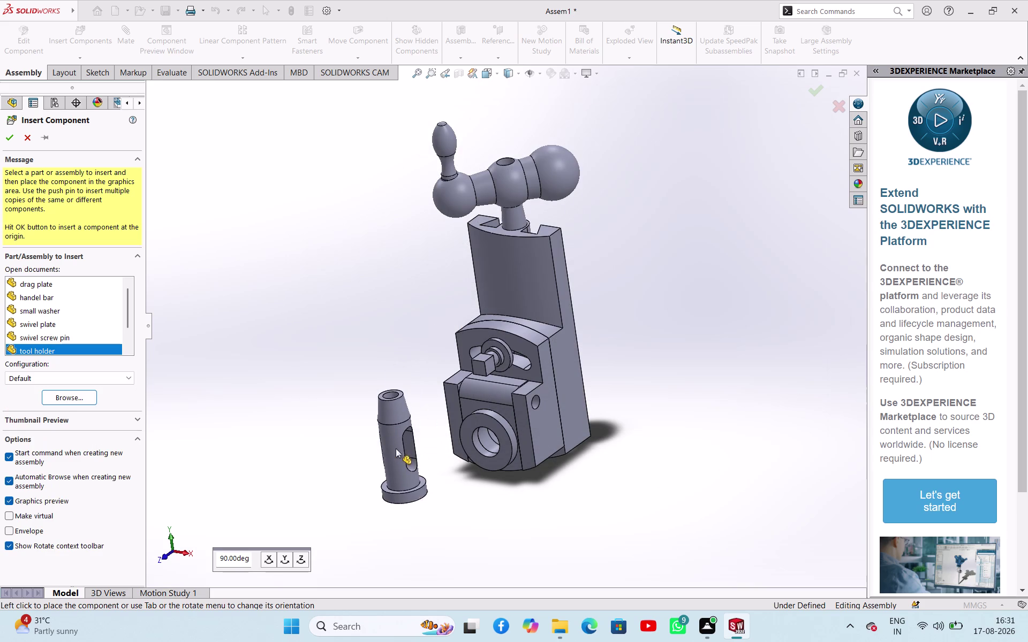
Rotate the tool holder preview in 90° turns and place it in the assembly.
click(266, 557)
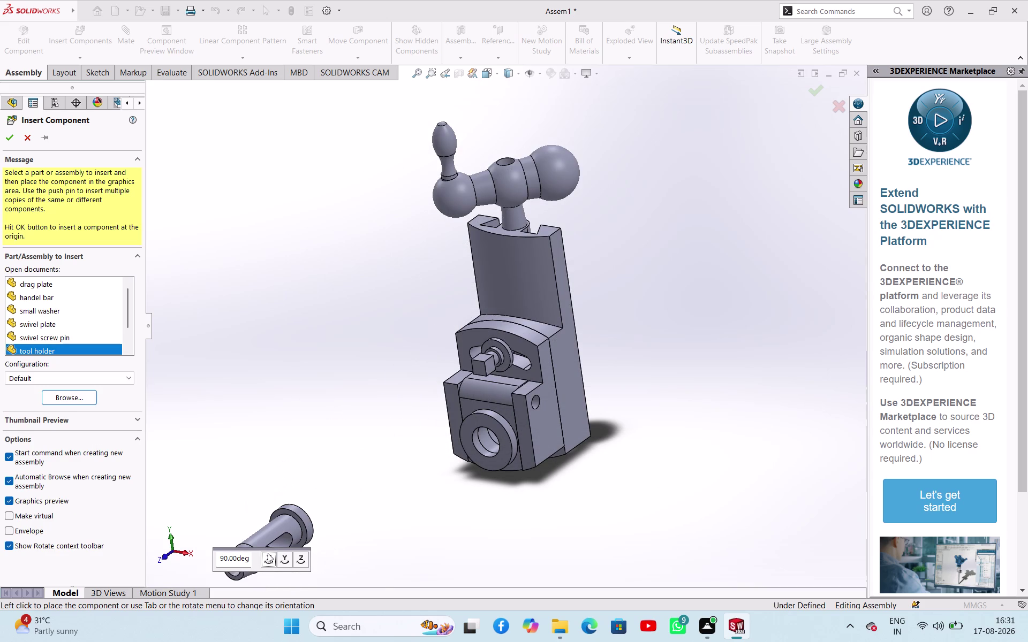
click(282, 564)
click(282, 565)
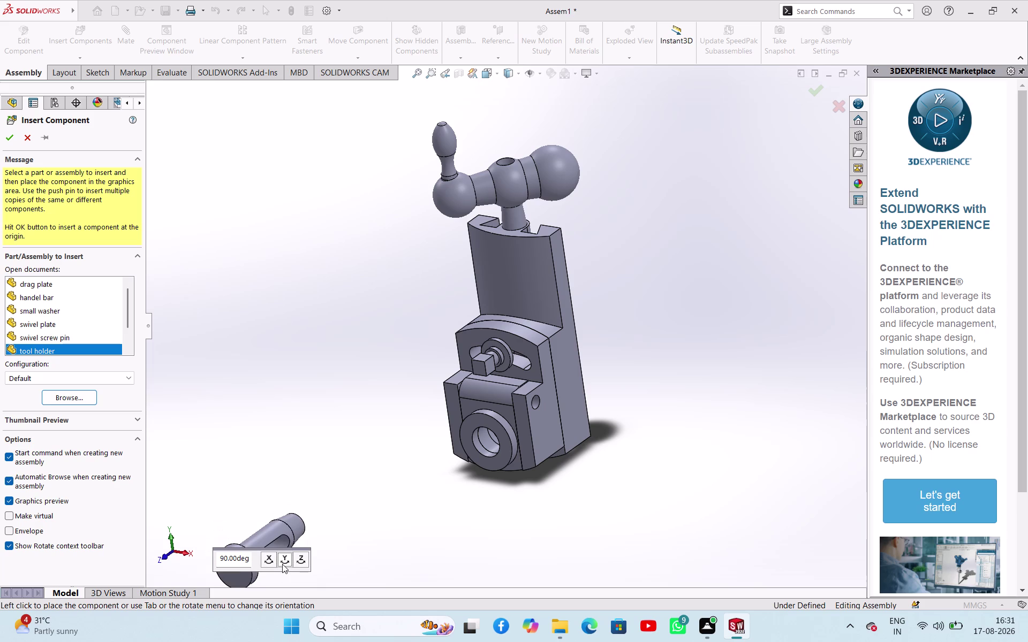
click(359, 495)
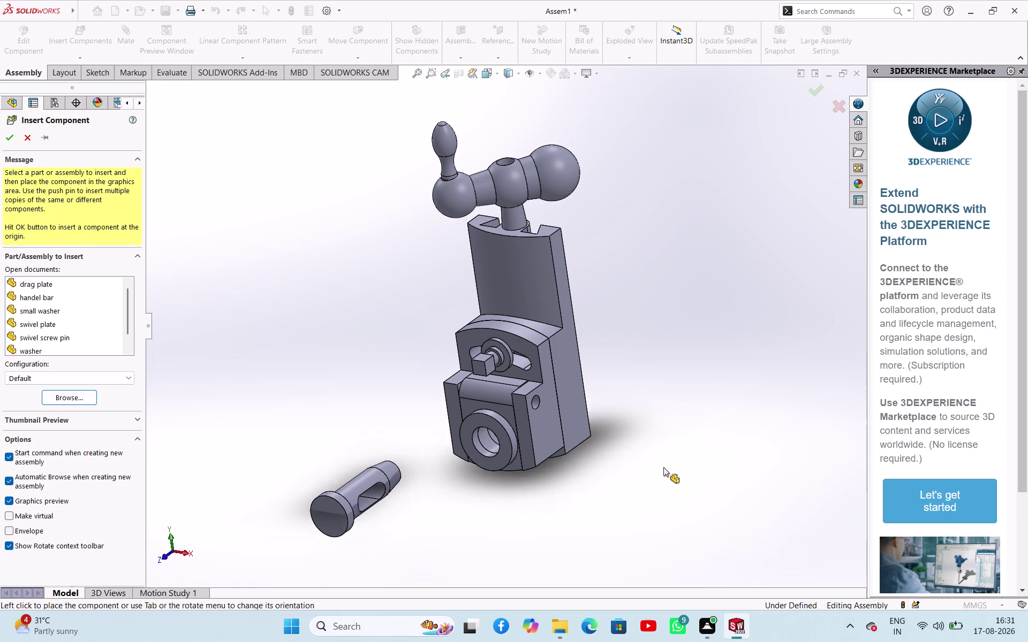
Delete the placed tool holder, confirm the removal, and reopen component insertion.
middle_drag(666, 468, 657, 481)
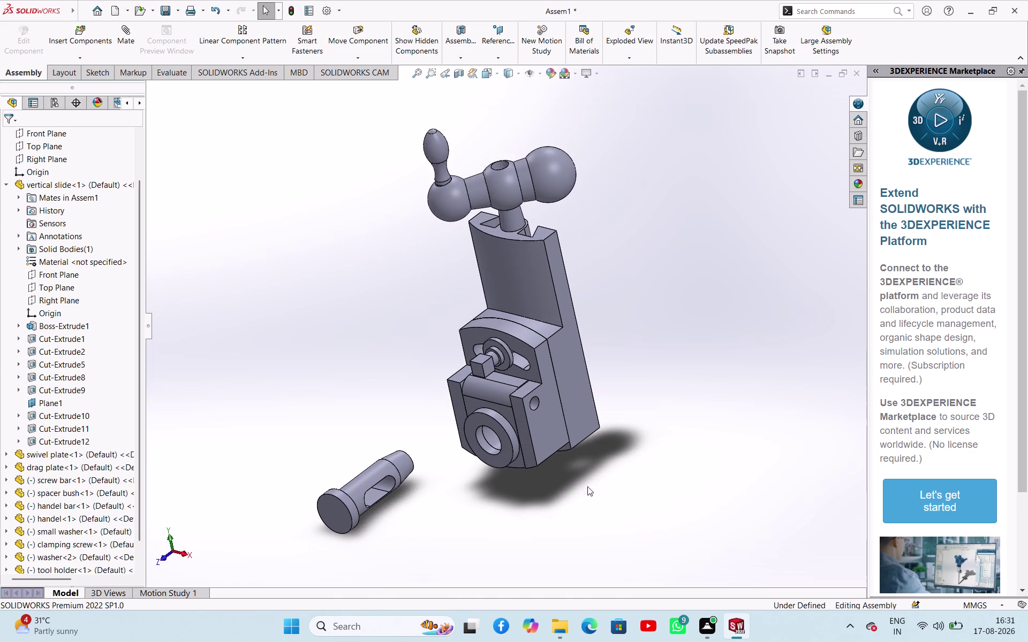
click(356, 478)
key(Delete)
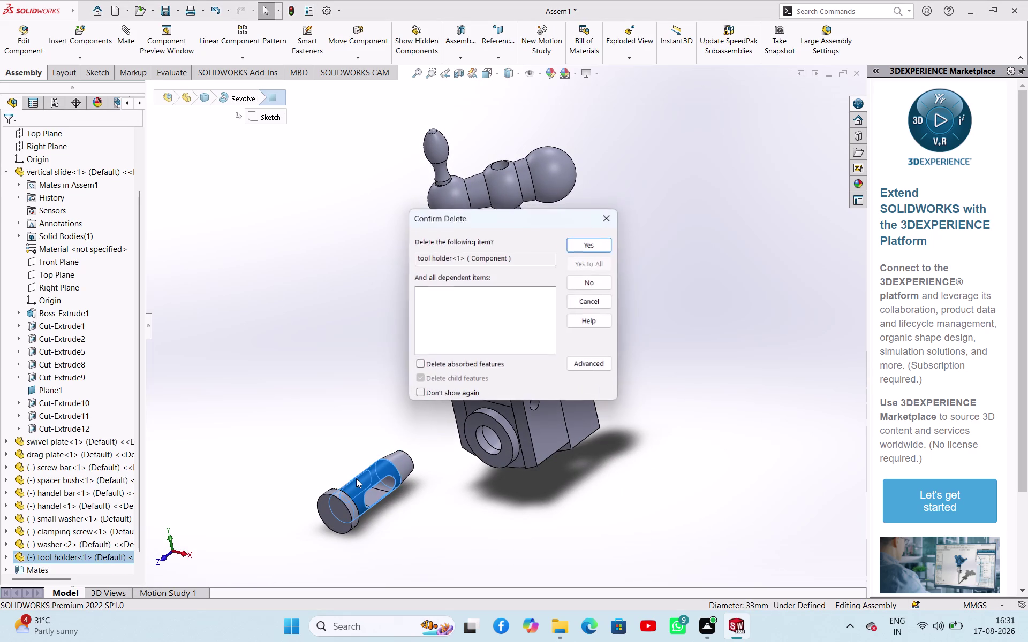
key(Return)
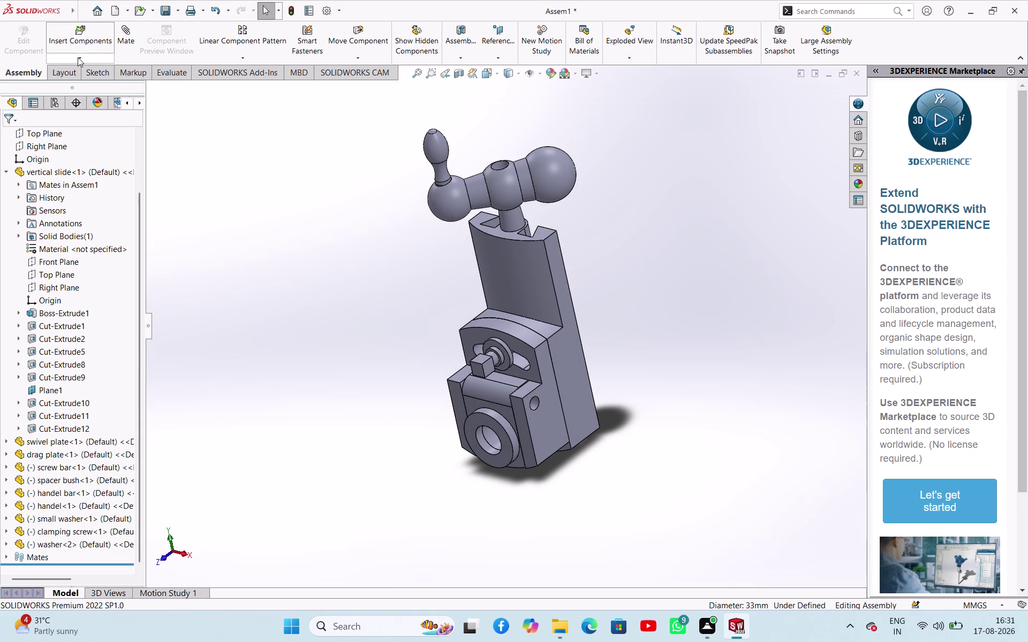
click(78, 57)
Browse to the tool holder part again and open it for insertion.
click(81, 67)
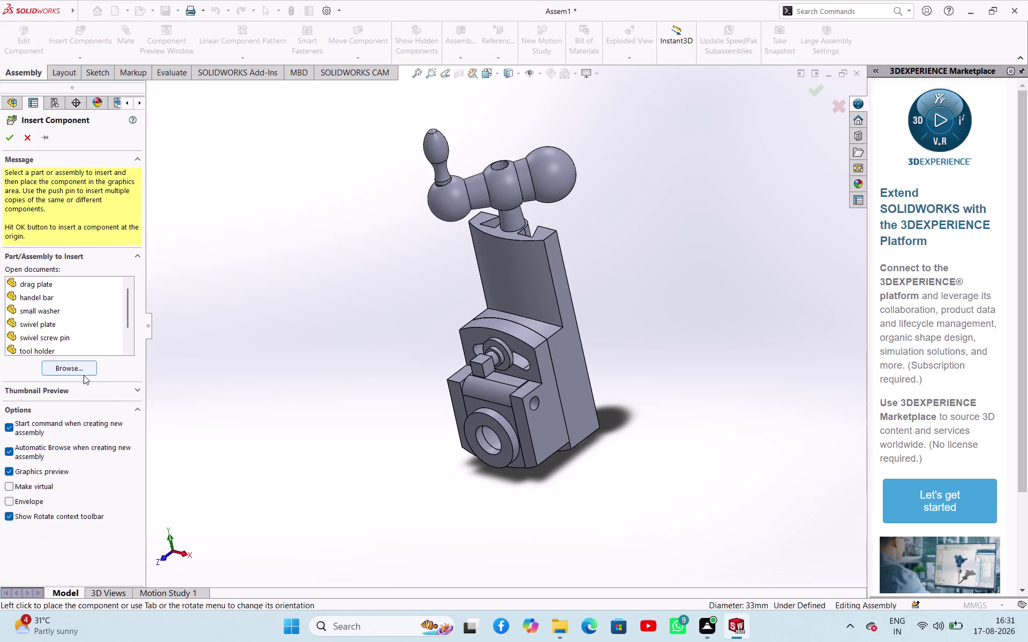
click(80, 370)
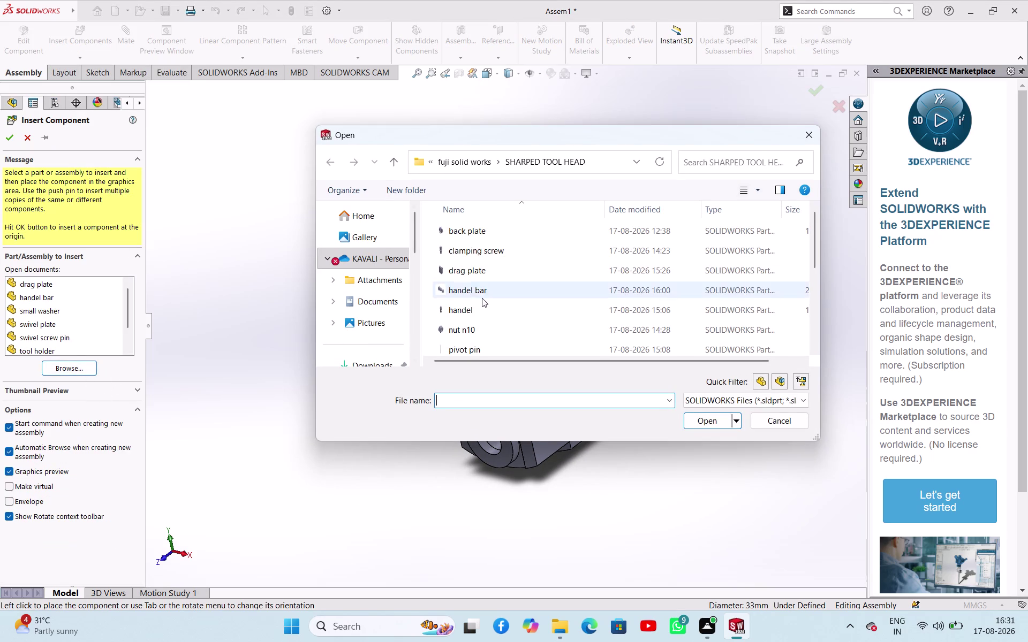
scroll(down, 3)
scroll(down, 3)
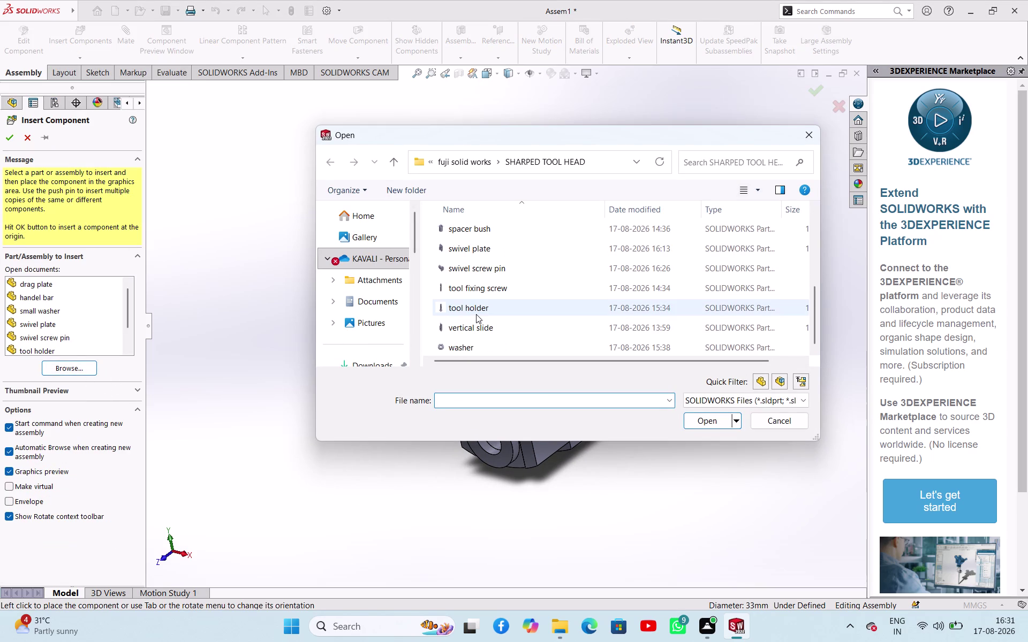
scroll(down, 3)
click(474, 315)
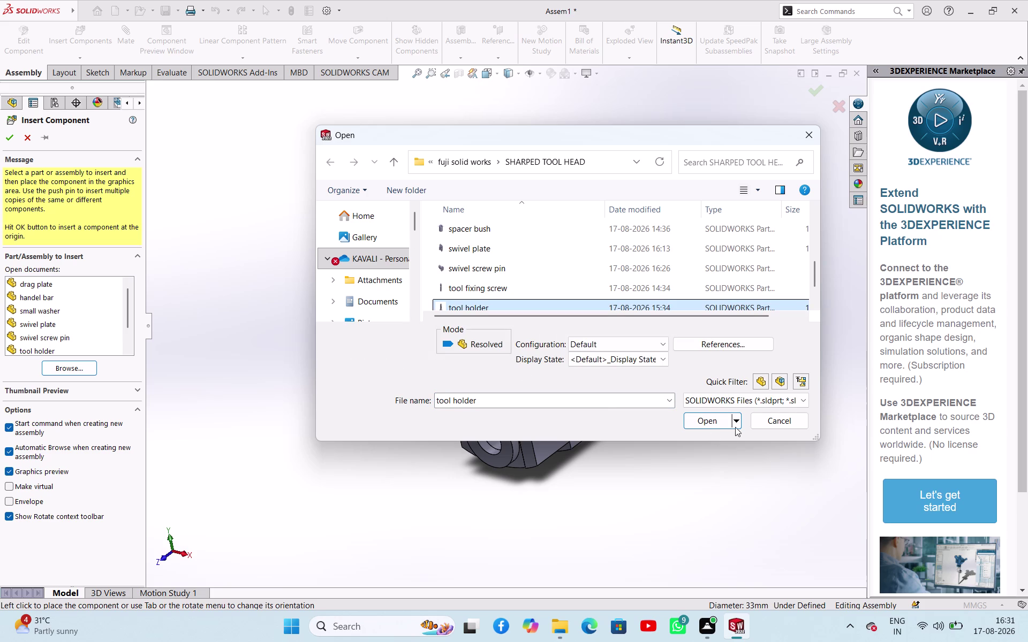
click(722, 424)
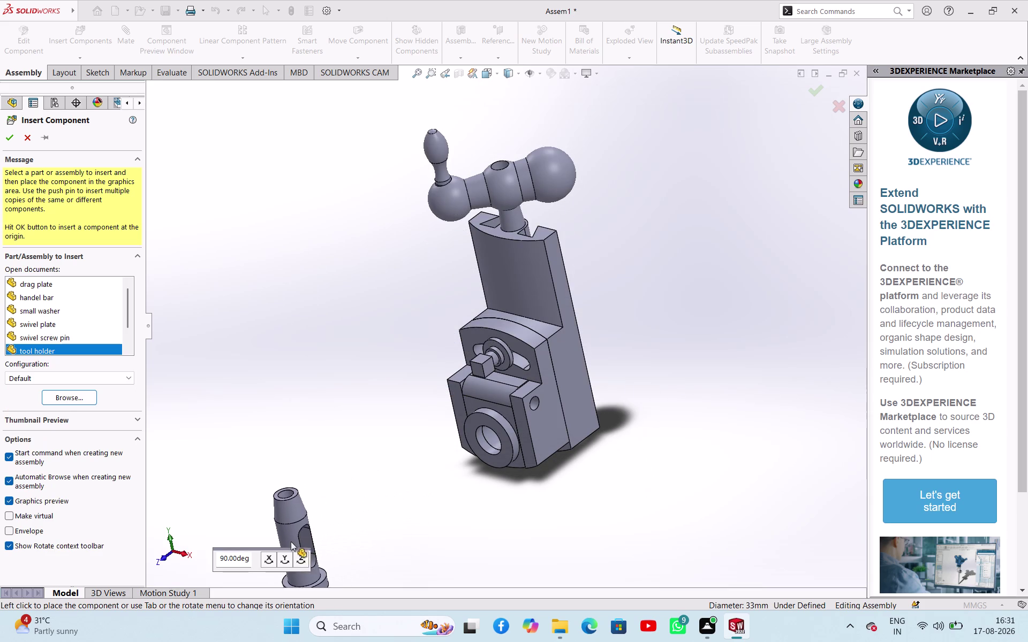
Turn the tool holder preview onto its side with 90° rotations and place it beside the slide.
click(274, 561)
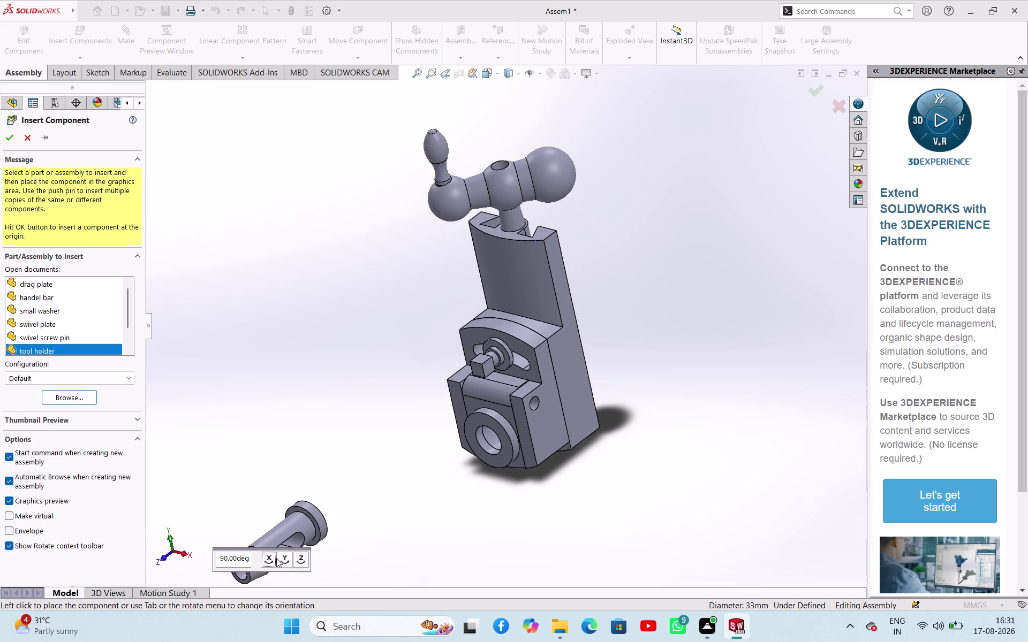
click(284, 558)
click(284, 559)
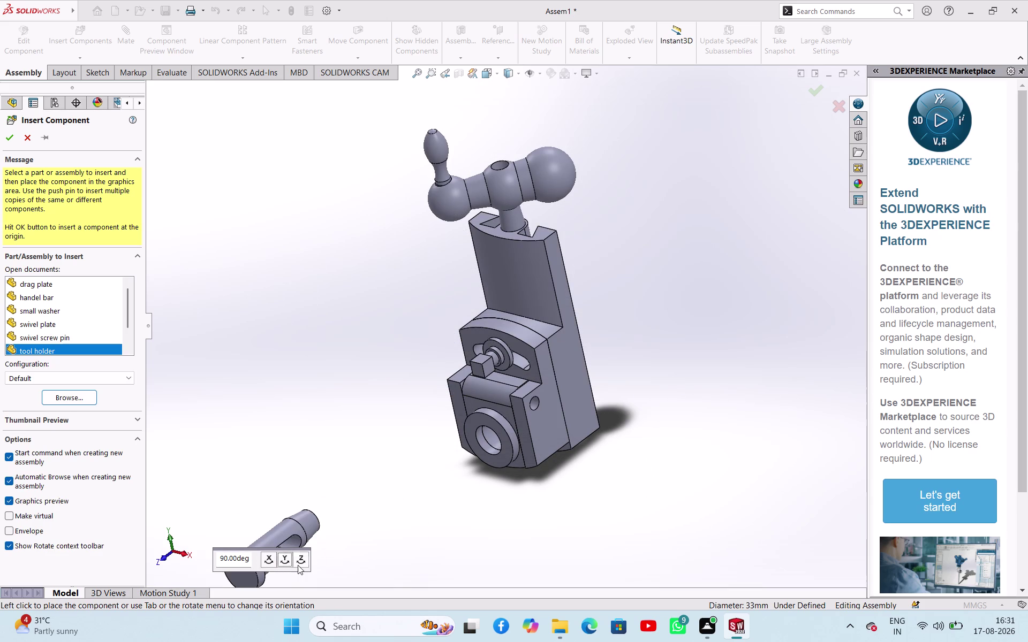
click(298, 566)
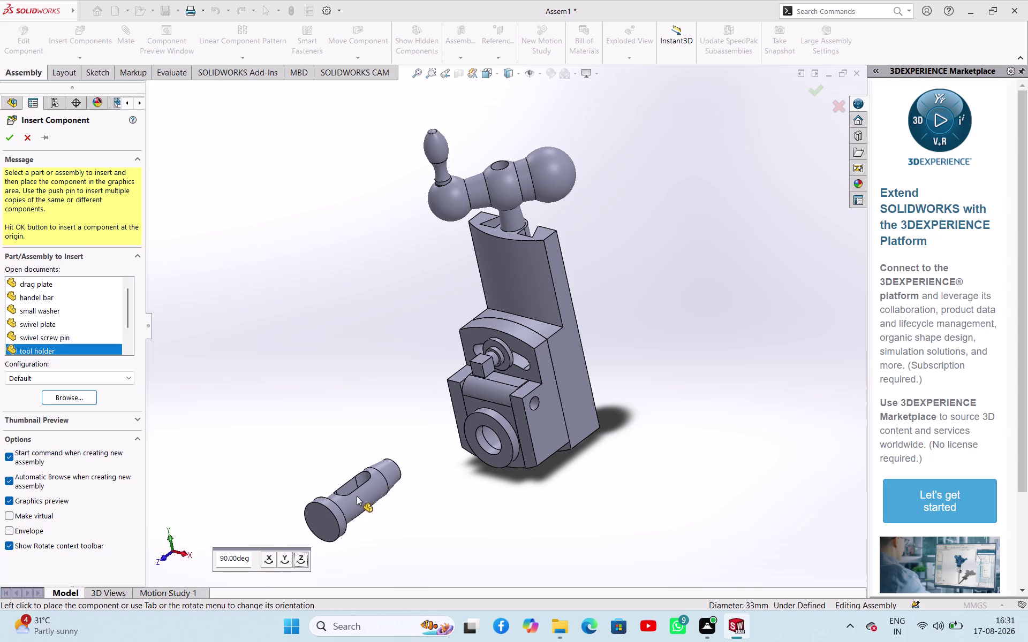
click(364, 496)
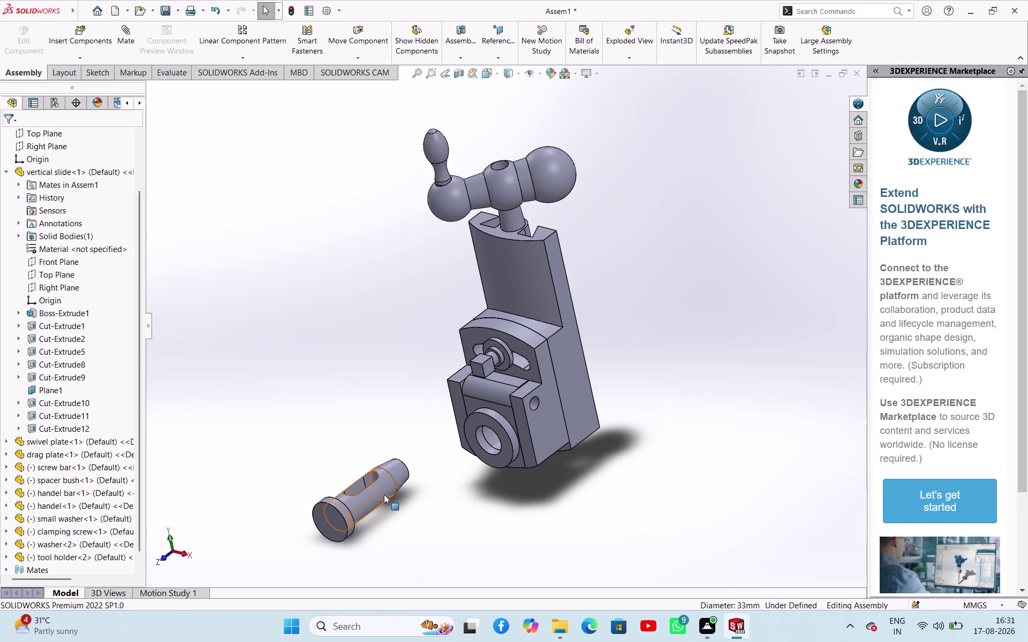
Make the tool holder's cylindrical face concentric with the slide's lower bore.
click(384, 494)
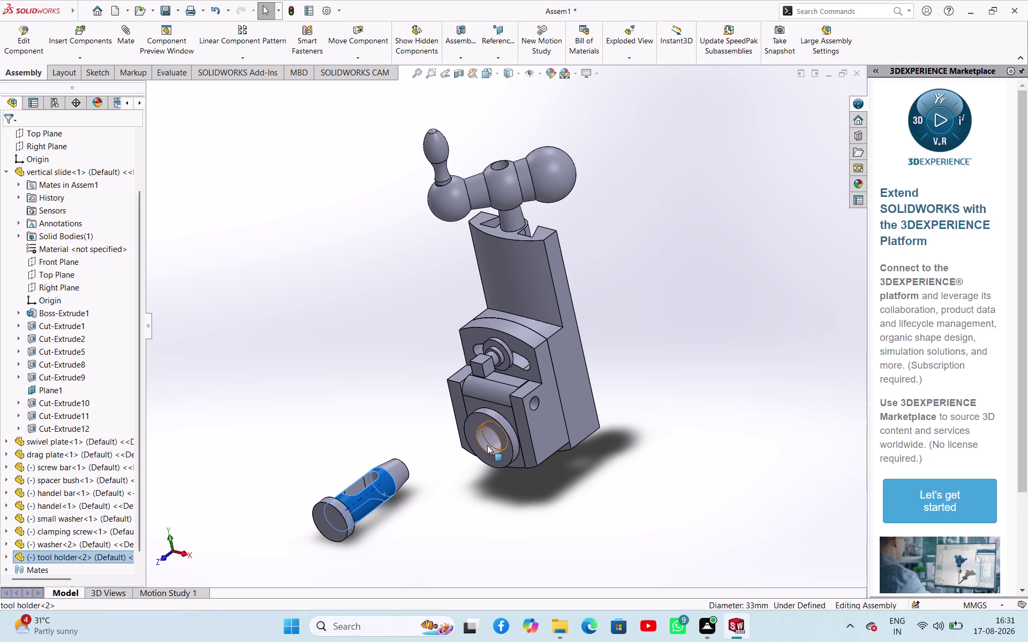
click(487, 446)
click(573, 435)
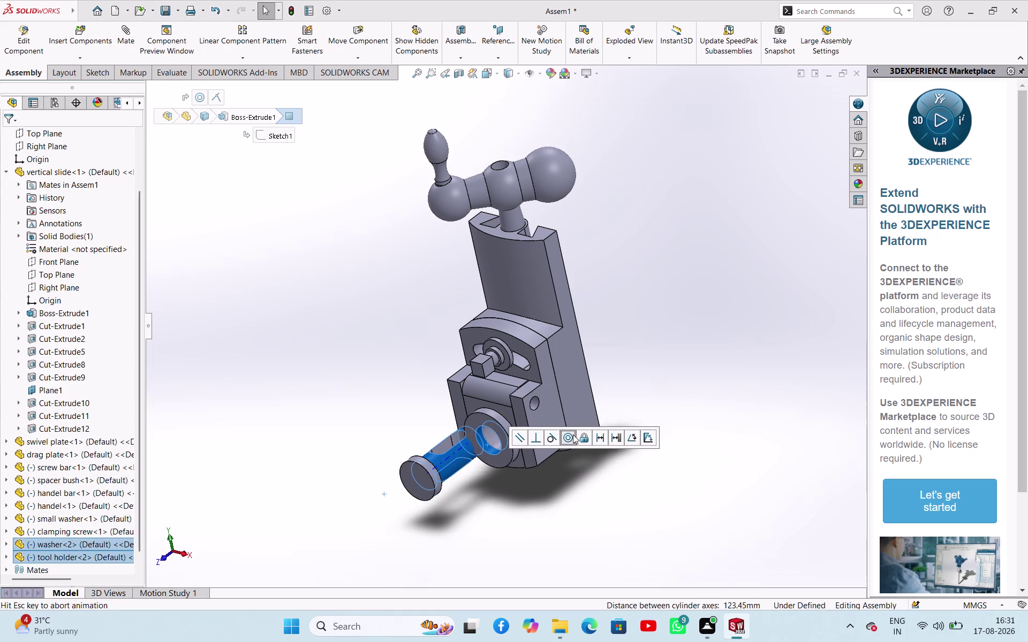
click(702, 353)
Mate the tool holder pin face against the washer, then undo that mate.
middle_drag(693, 319, 593, 395)
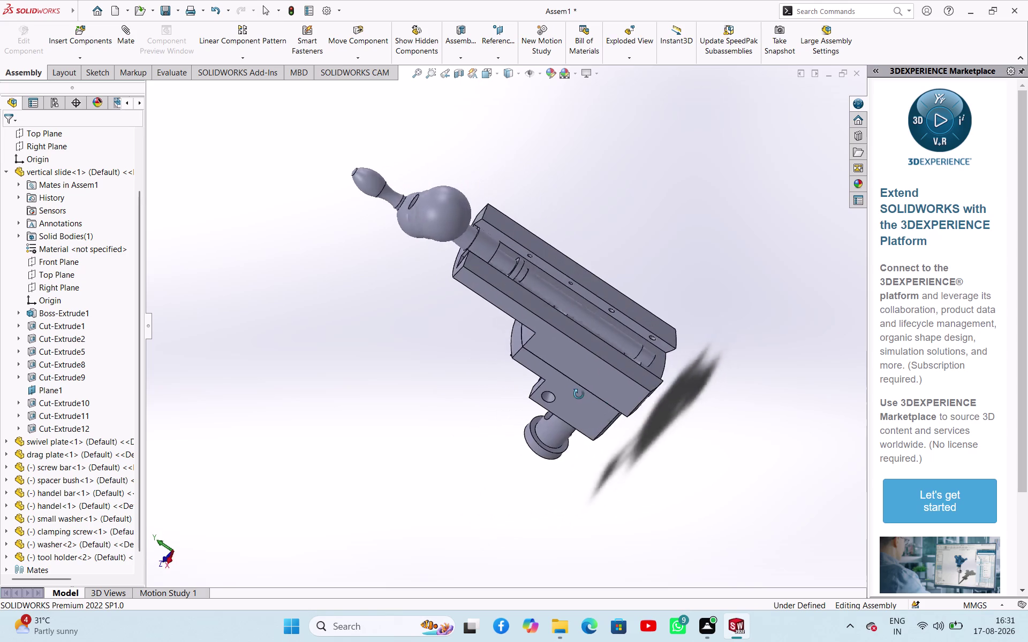
middle_drag(592, 394, 570, 394)
scroll(down, 3)
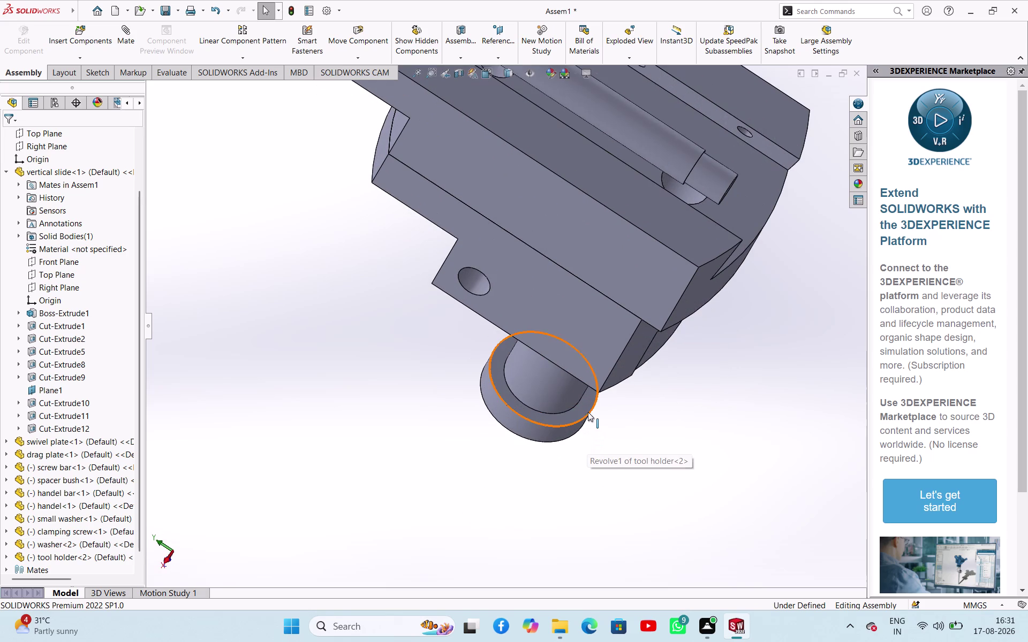
click(589, 406)
middle_drag(576, 452, 676, 421)
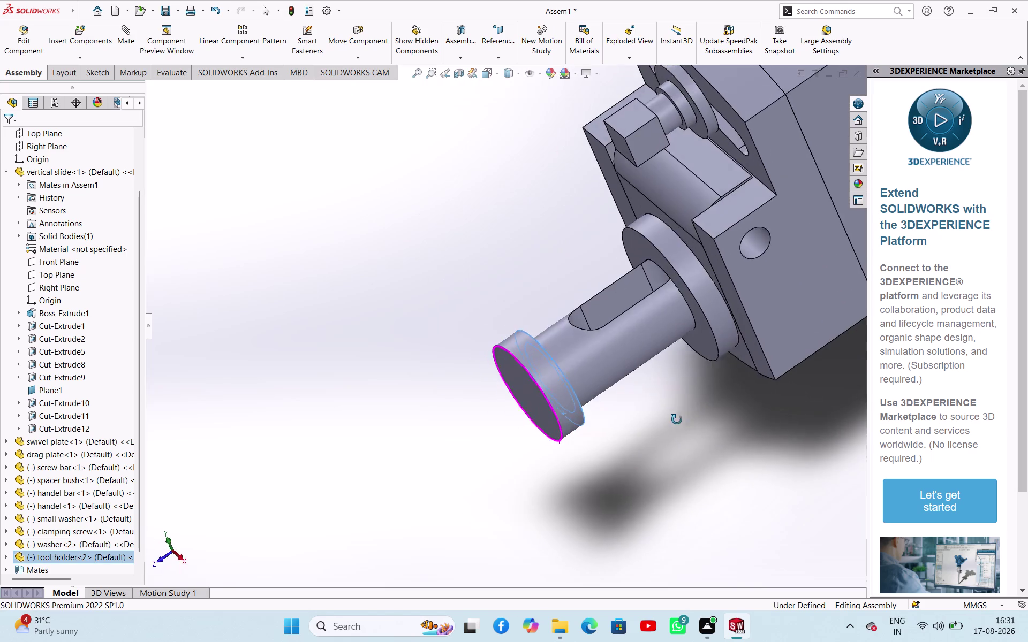
middle_drag(675, 421, 716, 384)
click(677, 365)
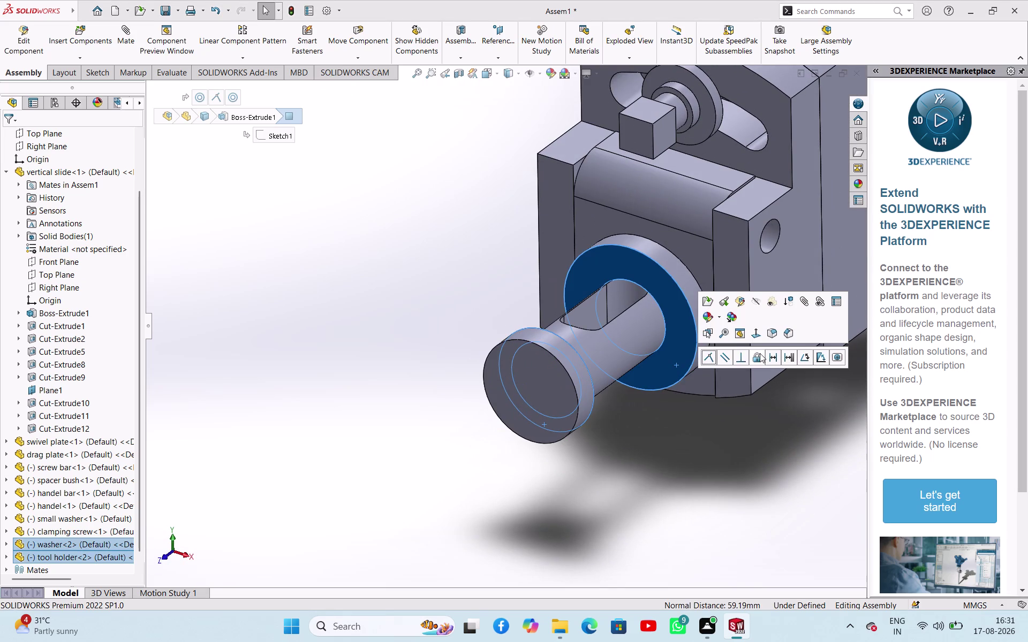
click(705, 358)
click(640, 417)
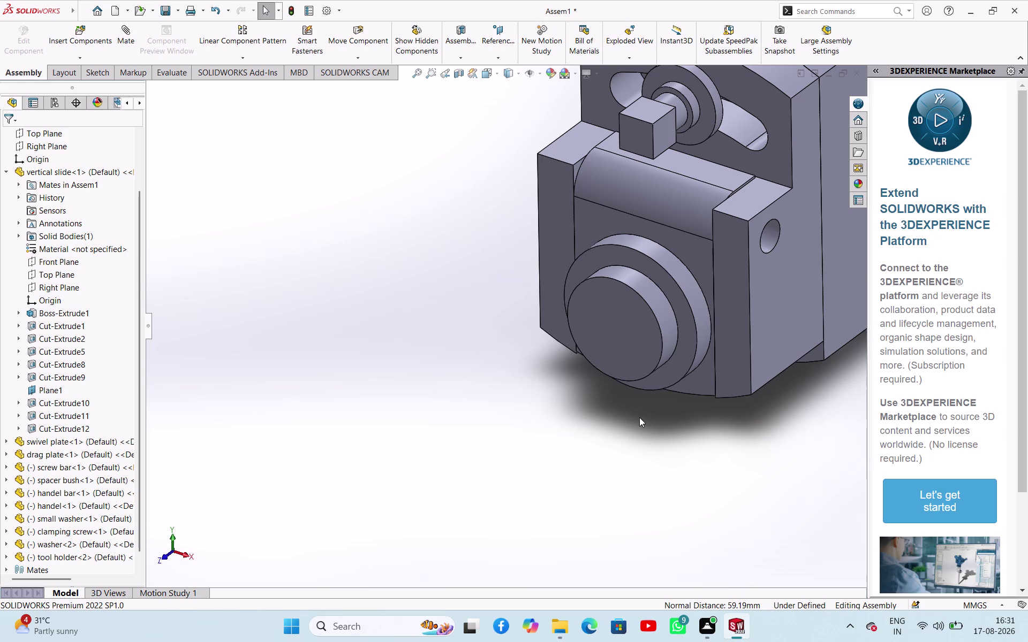
key(ctrl+z)
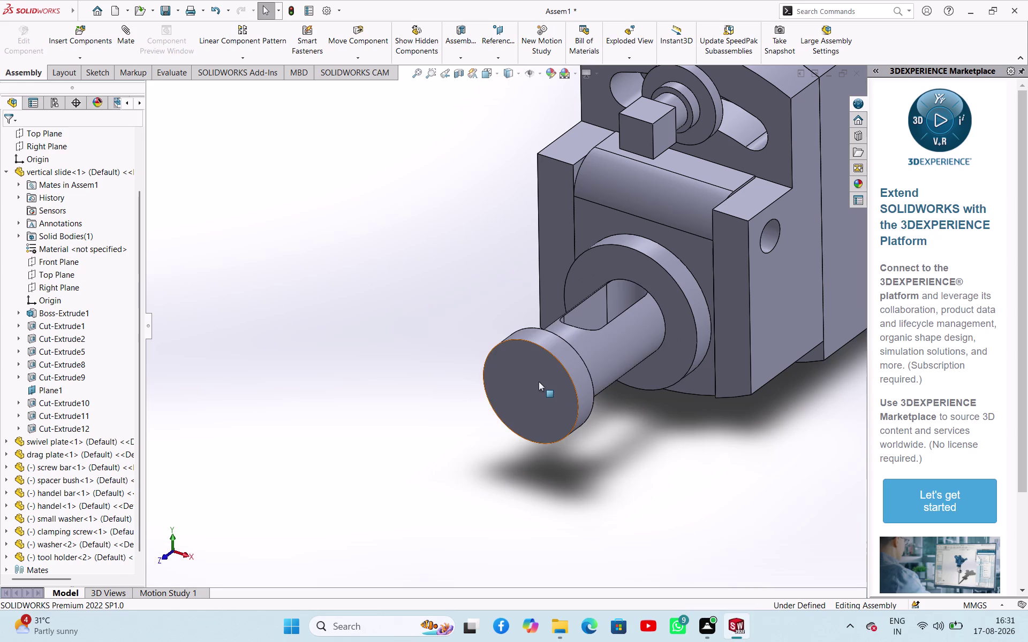
Pull the tool holder pin back out of the slide's bore.
drag(538, 382, 462, 436)
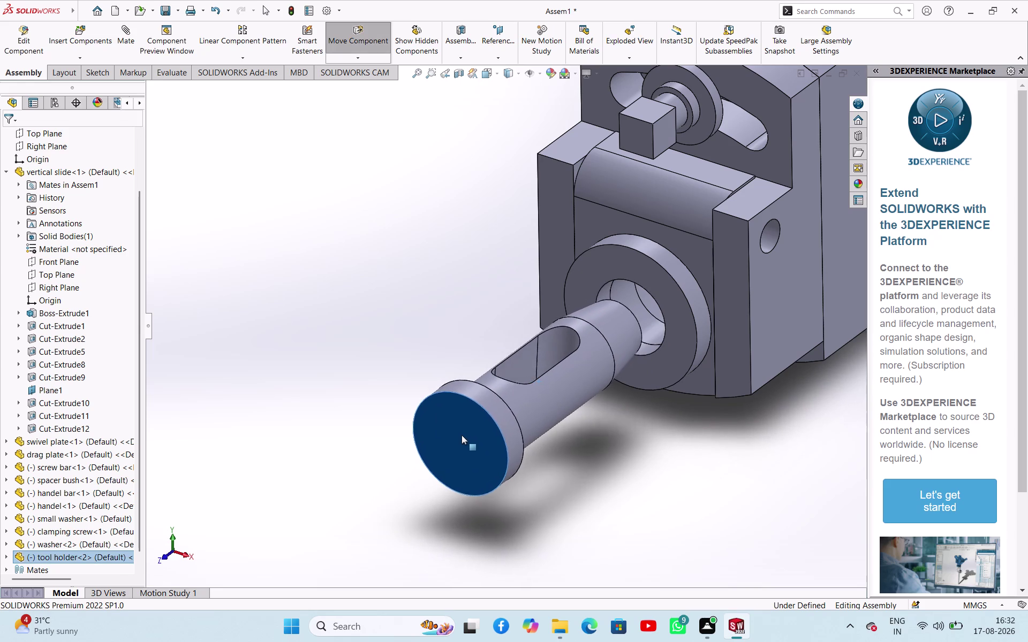
drag(463, 435, 438, 454)
click(620, 447)
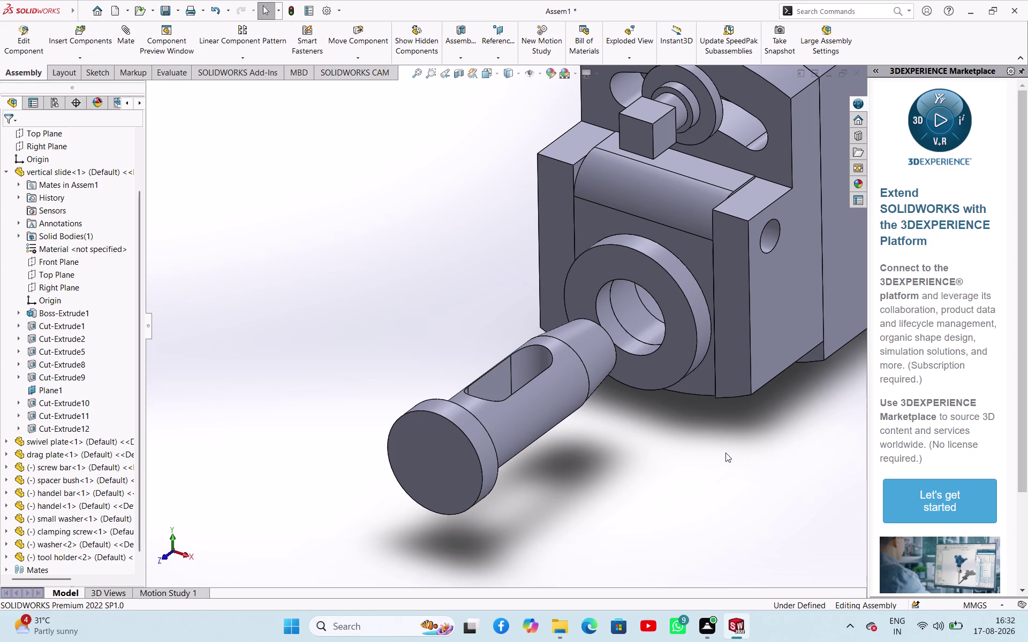
Orbit around the slide to view the pin and swivel plate, then start inserting a component.
scroll(up, 3)
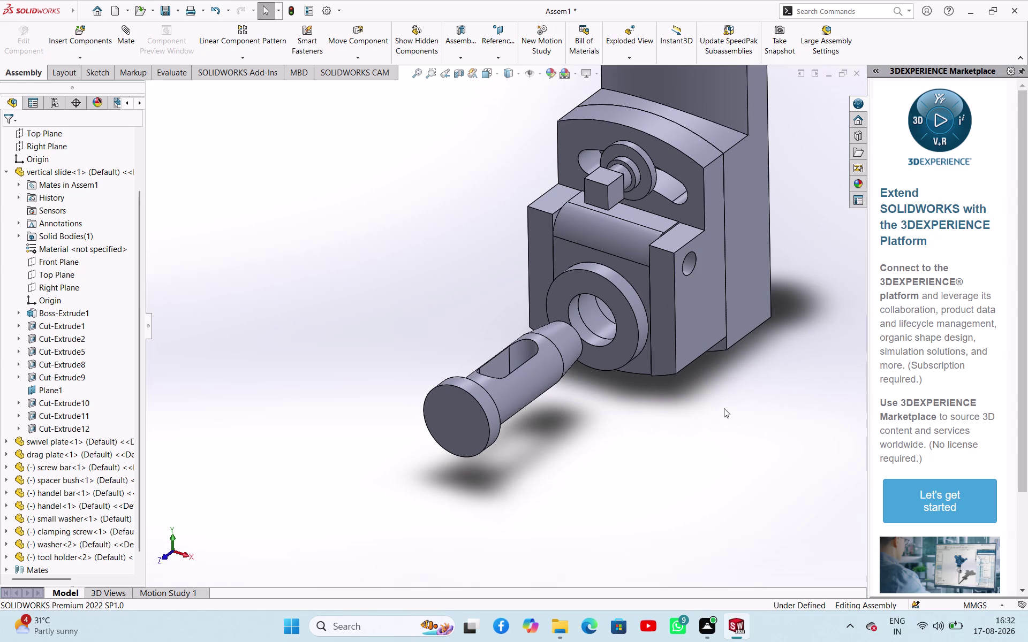
middle_drag(704, 414, 713, 368)
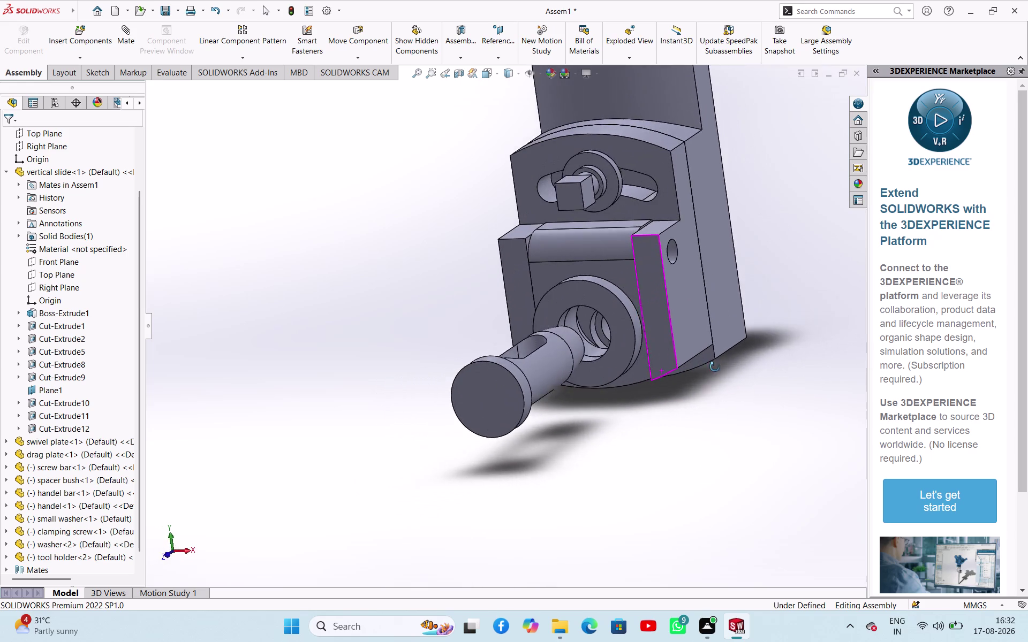
middle_drag(712, 368, 948, 338)
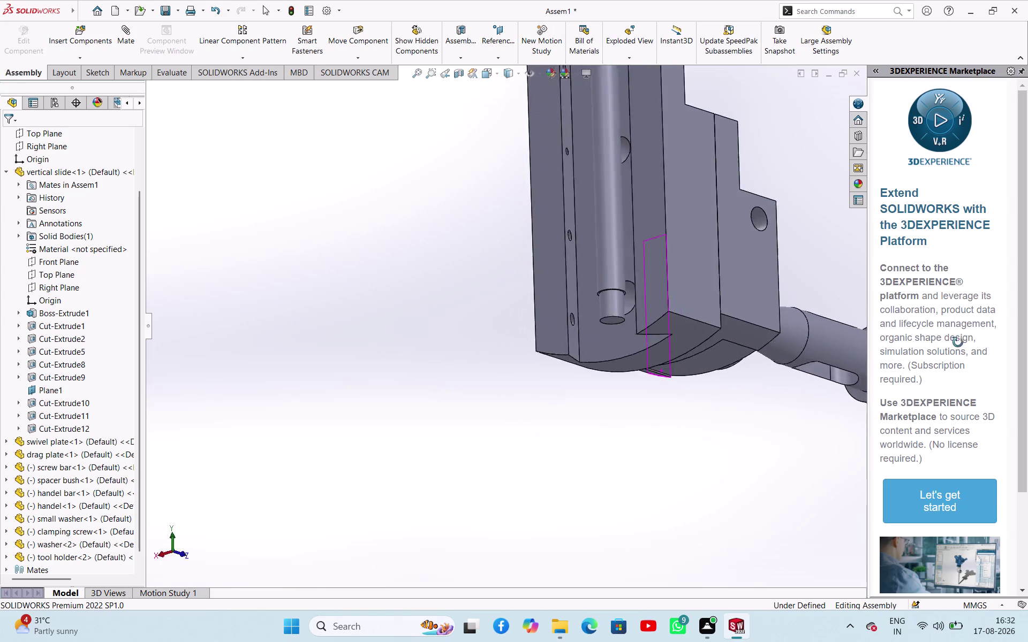
middle_drag(947, 338, 895, 247)
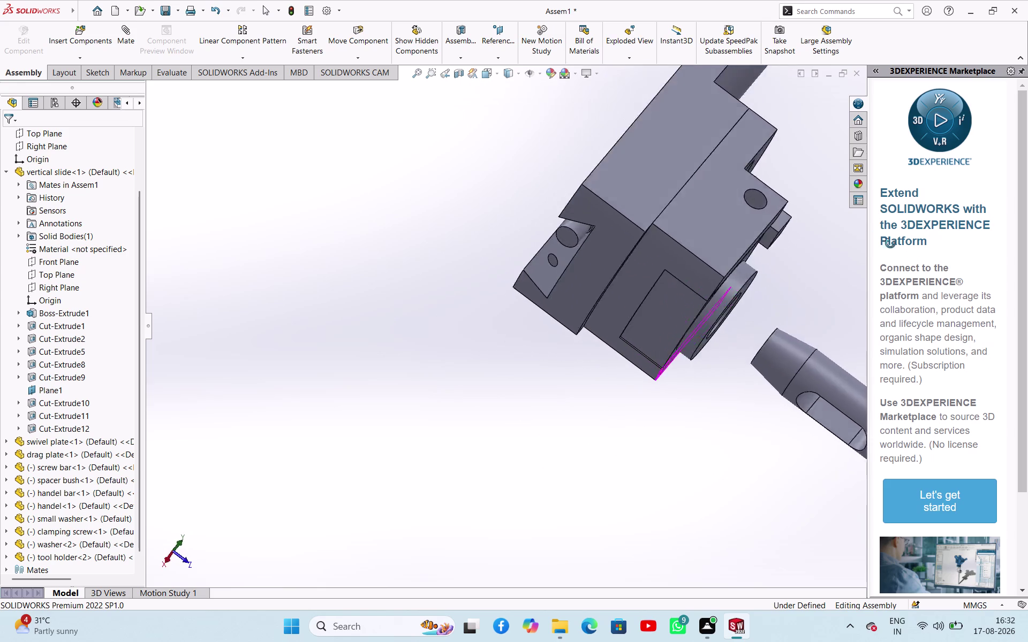
middle_drag(896, 247, 774, 163)
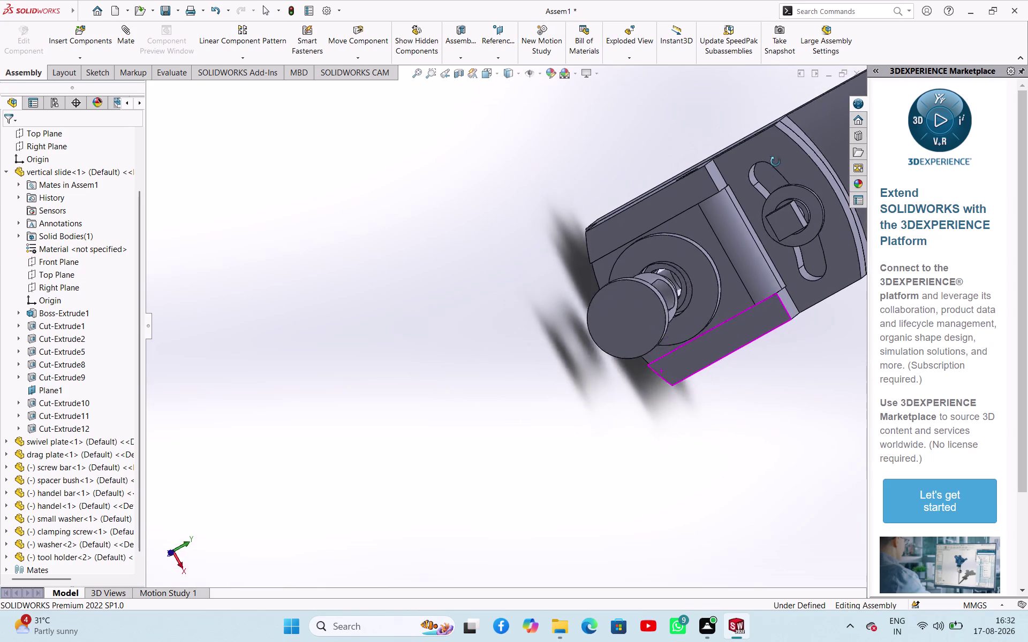
middle_drag(774, 163, 793, 197)
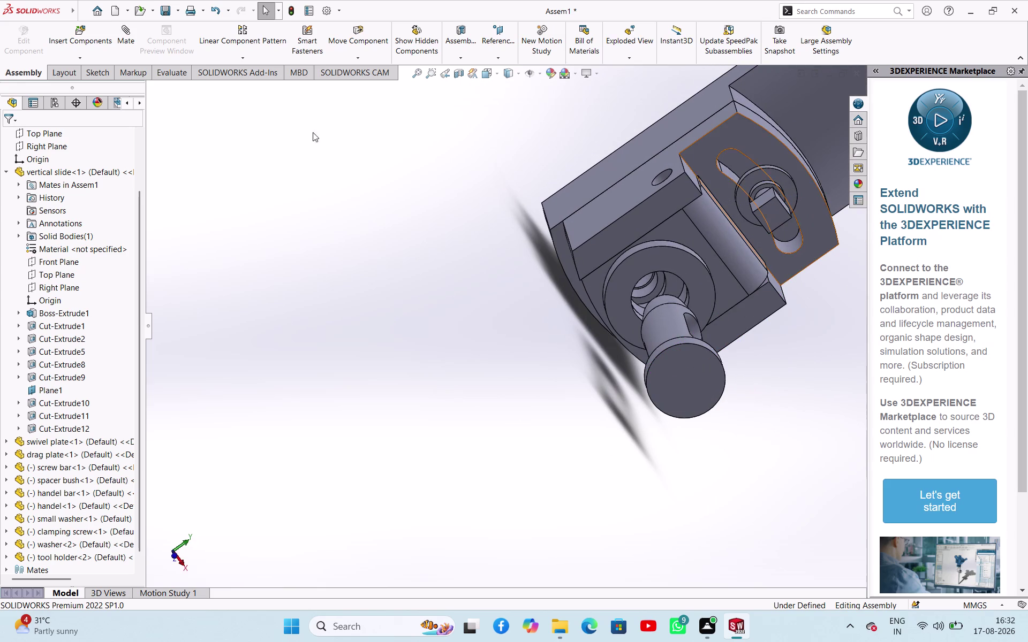
click(63, 52)
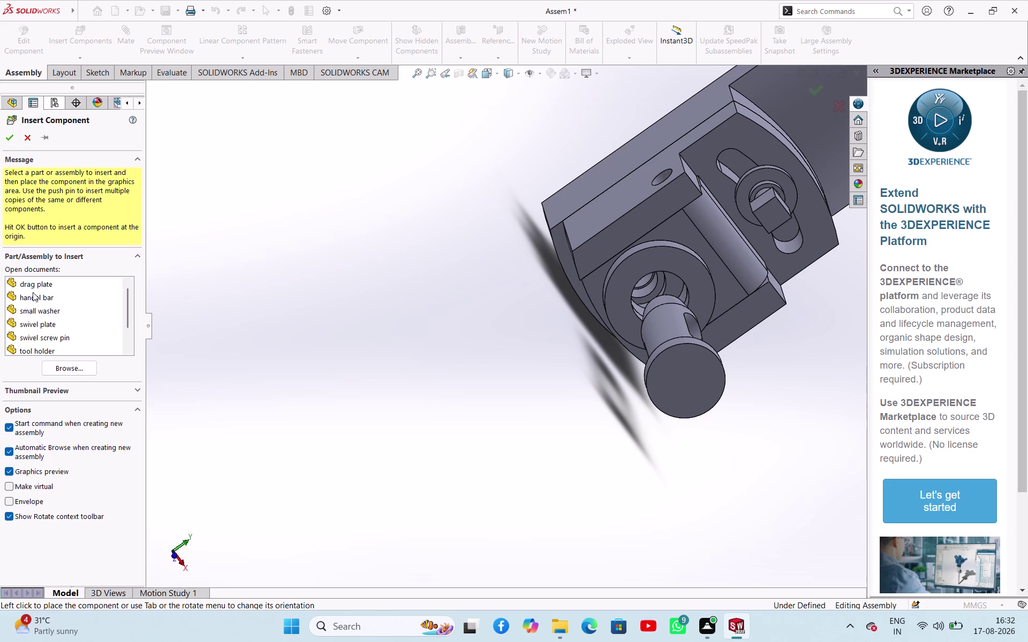
Skip the file browser and pick the swivel screw pin from the open documents.
click(71, 374)
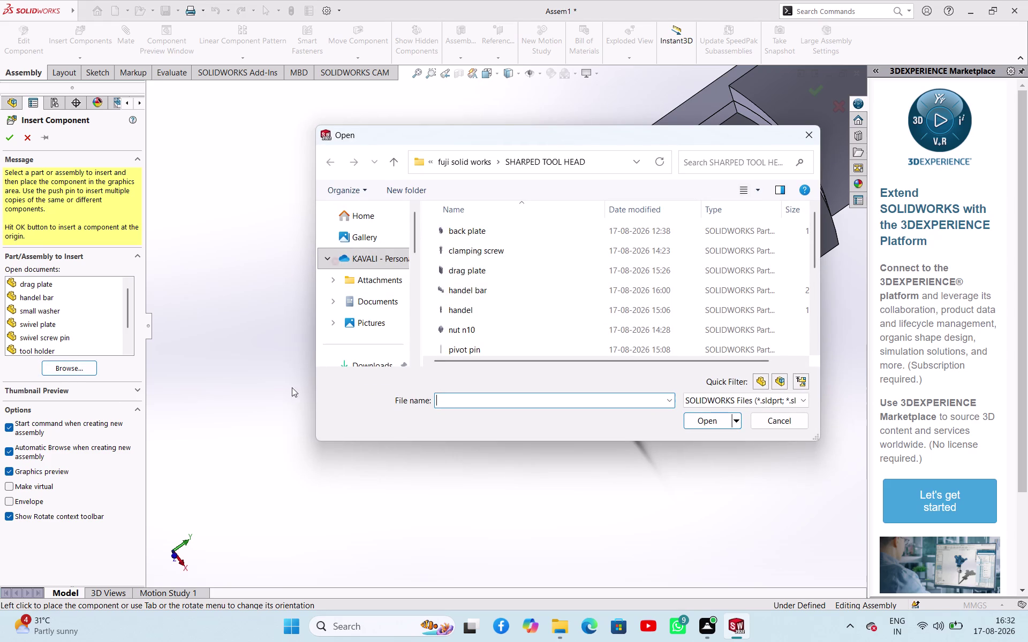
scroll(down, 3)
scroll(down, 3)
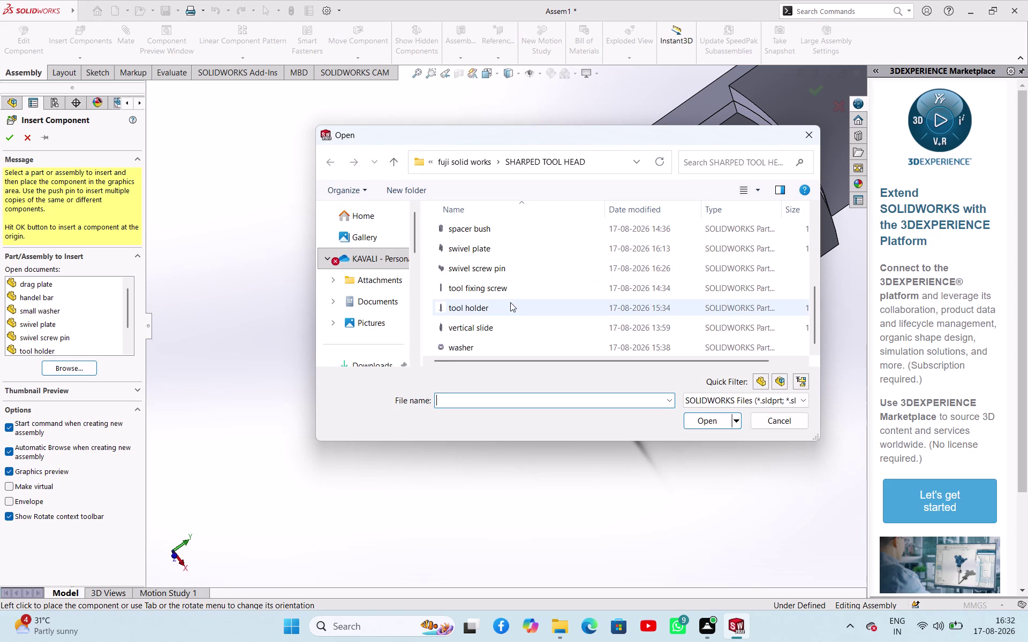
scroll(down, 3)
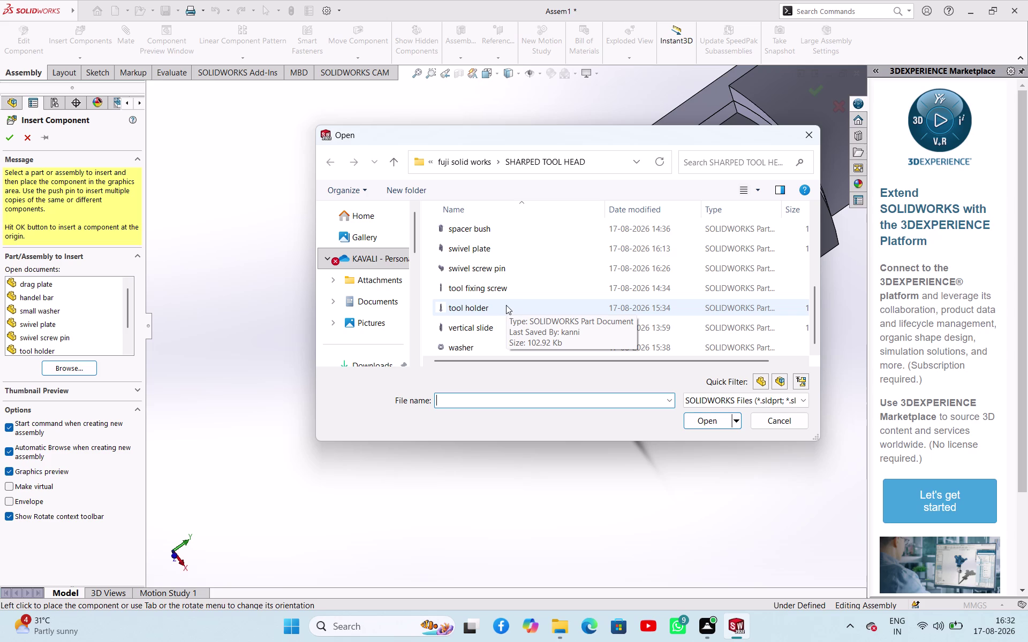
click(508, 273)
click(712, 424)
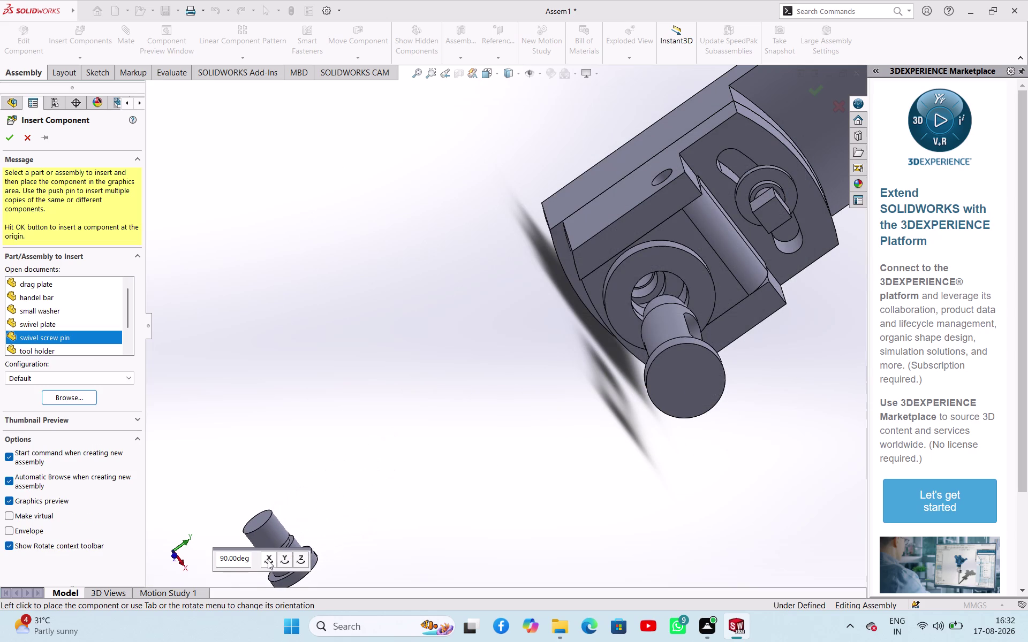
Rotate the swivel screw pin 90° and place it below the slide.
click(268, 561)
click(279, 560)
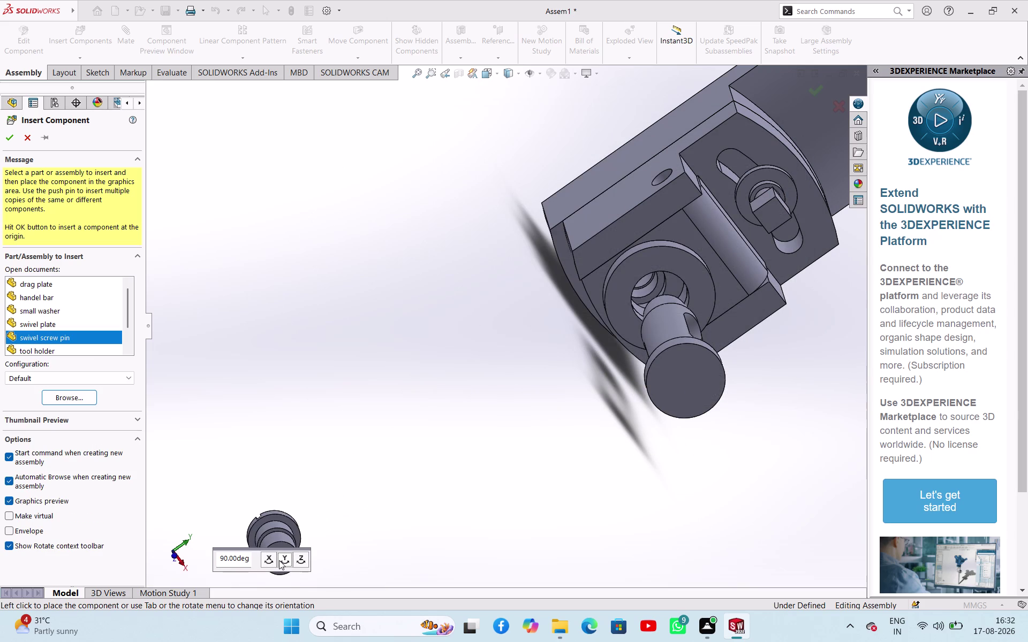
click(279, 560)
click(279, 560)
click(448, 449)
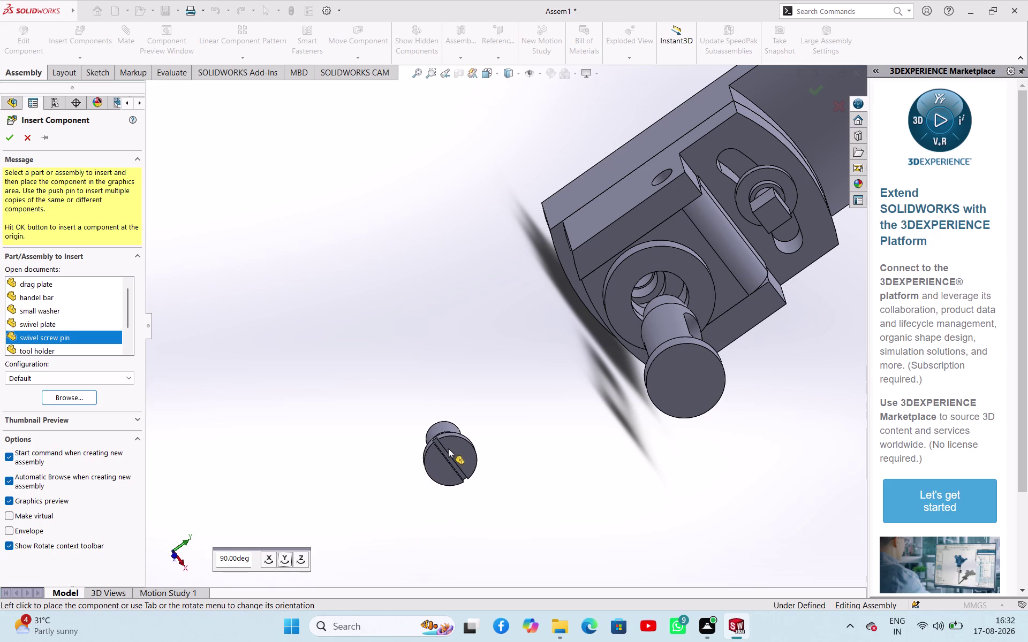
middle_drag(517, 429, 401, 312)
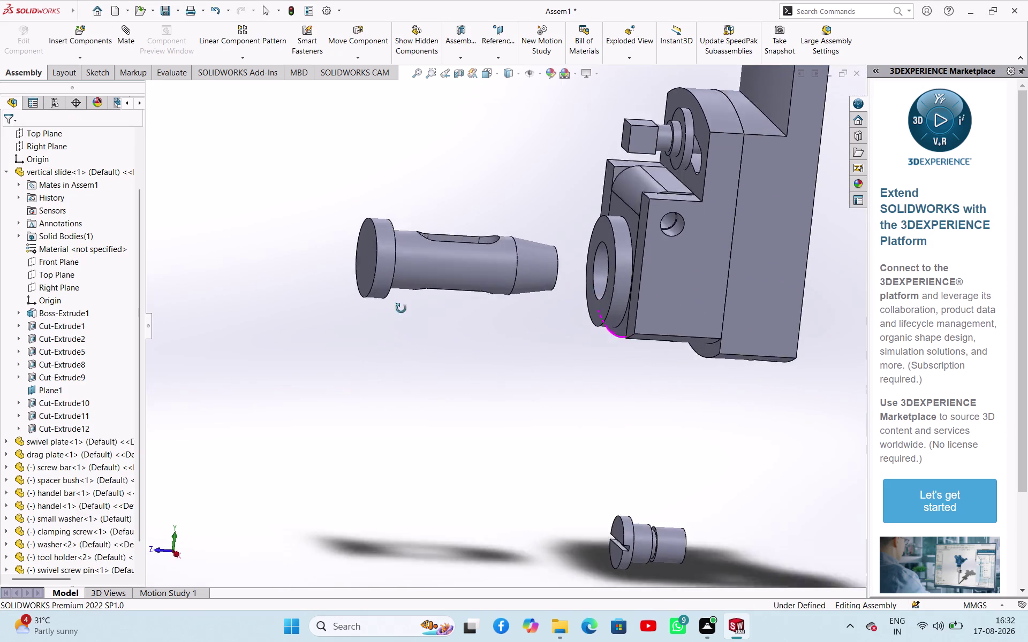
middle_drag(401, 312, 386, 309)
click(662, 547)
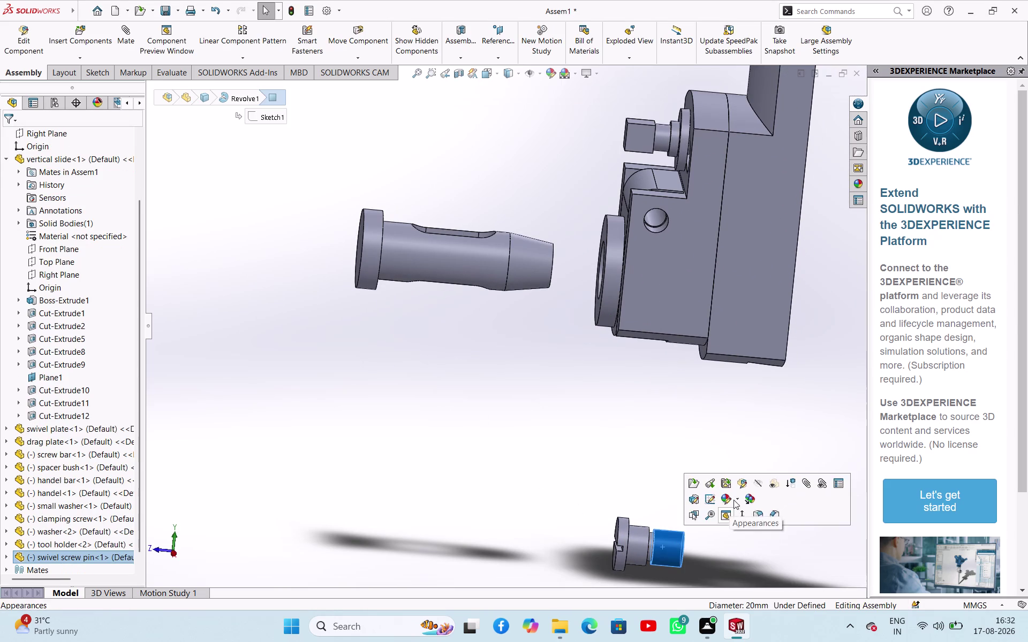
middle_drag(744, 487, 643, 473)
middle_drag(744, 489, 673, 489)
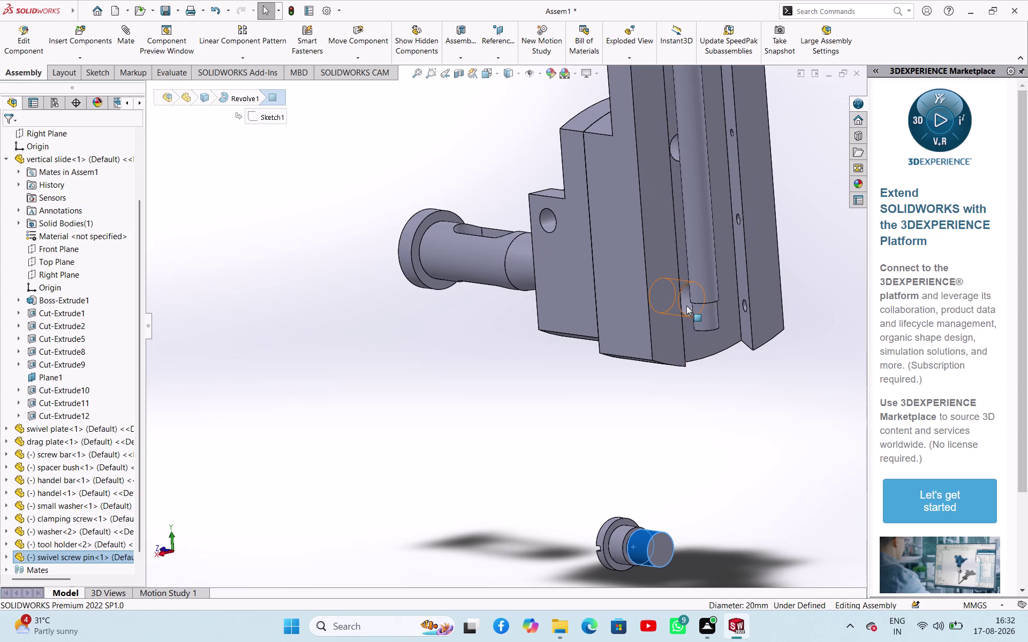
click(687, 306)
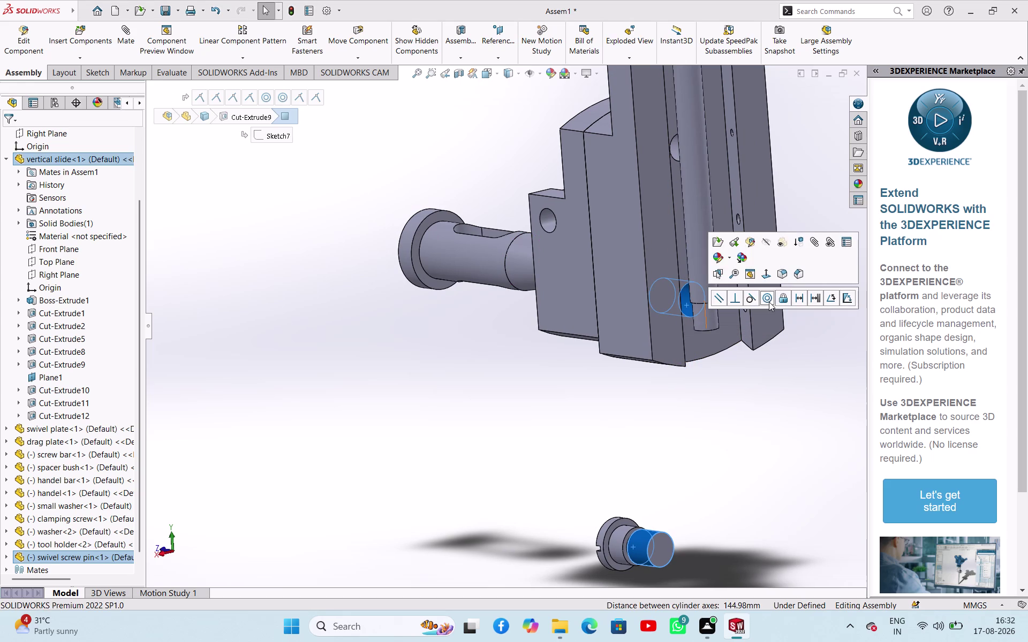
click(763, 298)
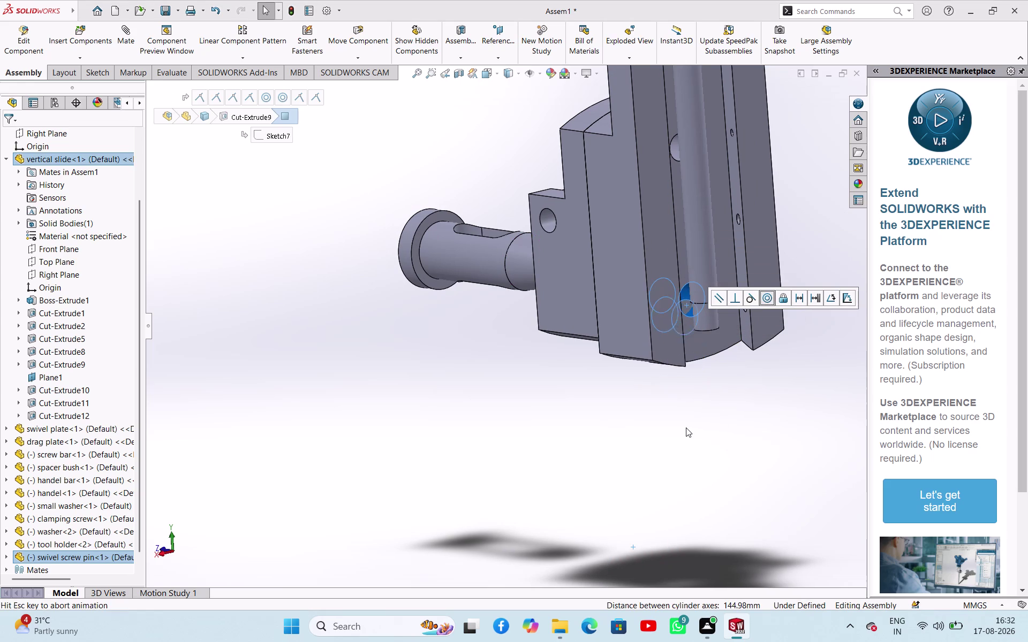
middle_drag(686, 428, 719, 223)
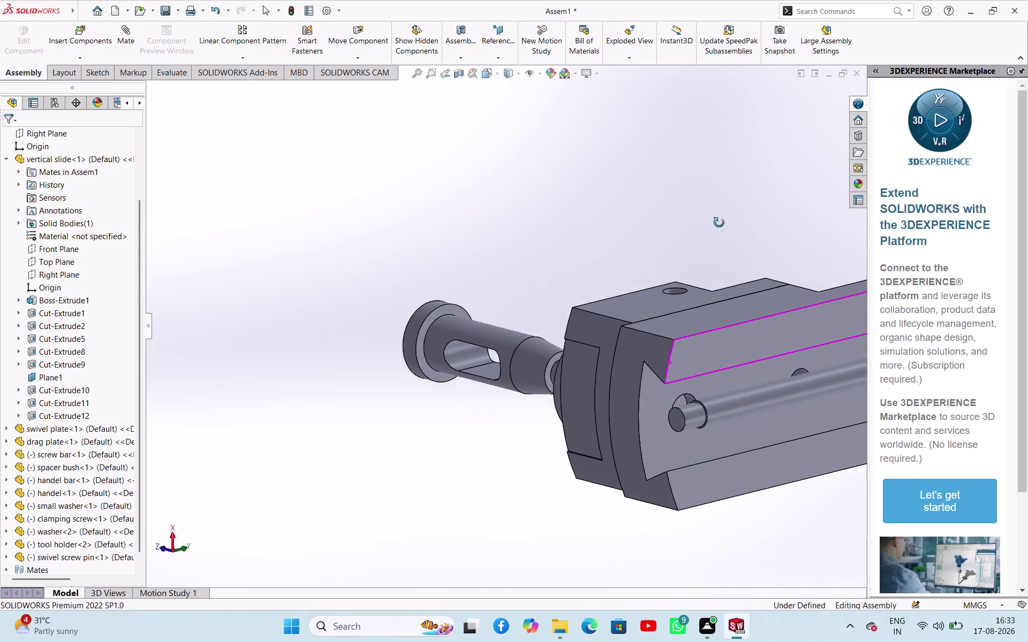
middle_drag(719, 223, 838, 491)
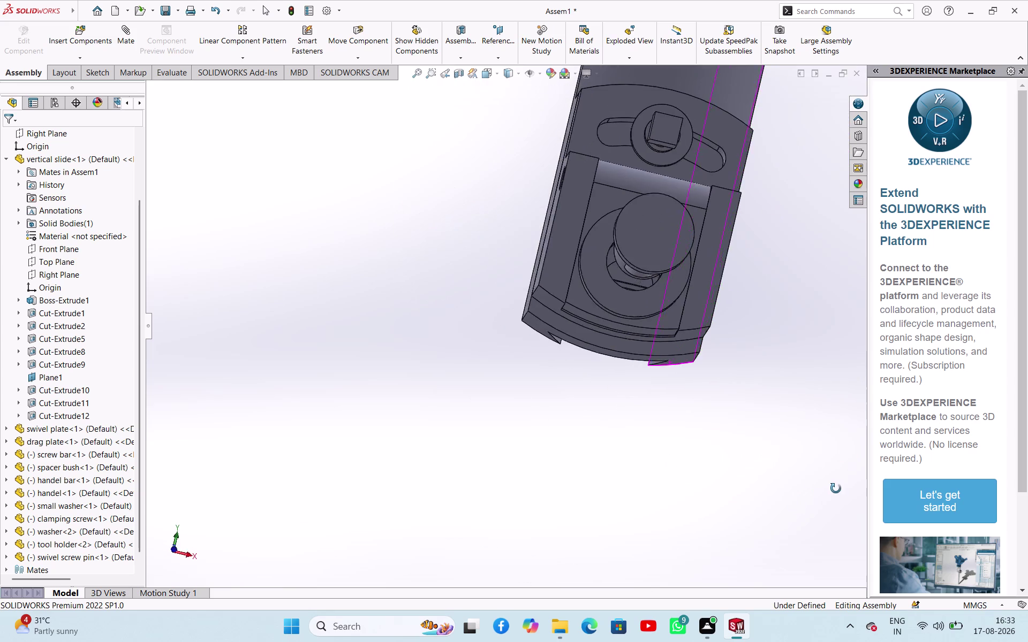
middle_drag(839, 491, 797, 519)
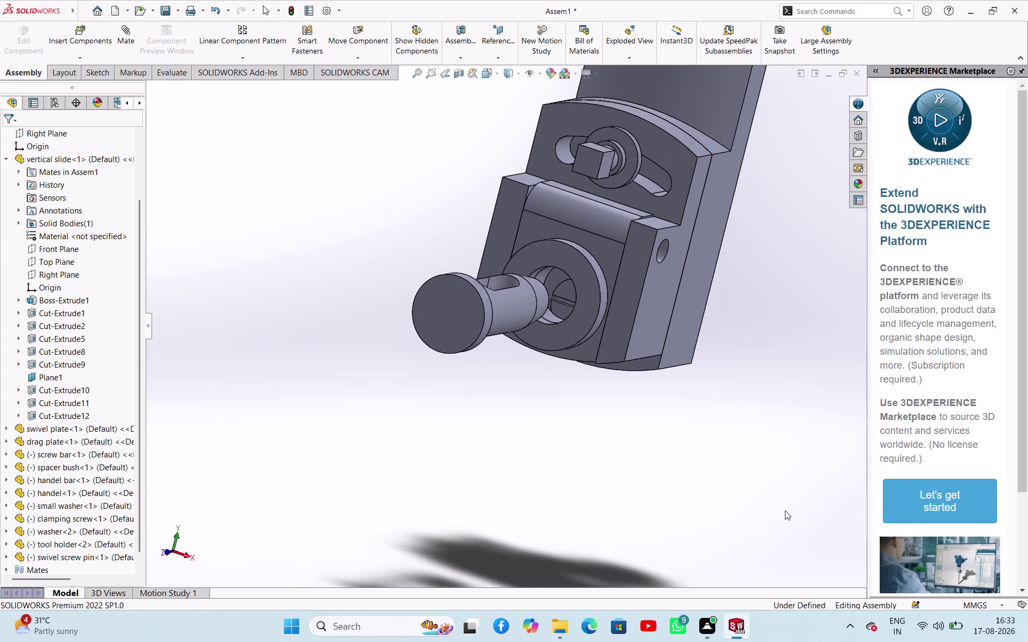
drag(566, 301, 498, 335)
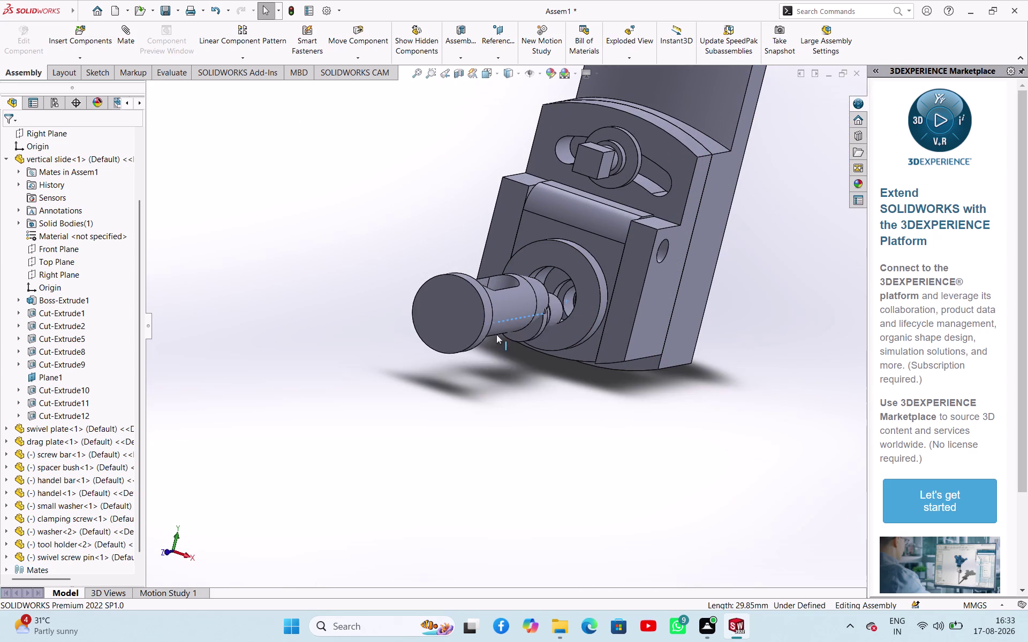
drag(498, 335, 365, 408)
middle_drag(507, 377, 530, 403)
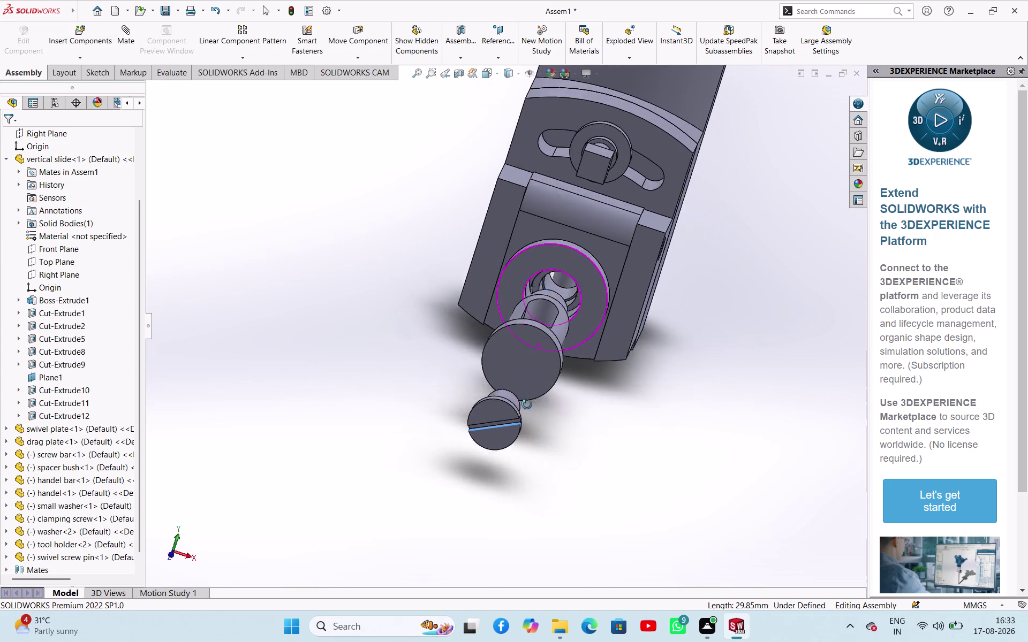
middle_drag(531, 403, 344, 391)
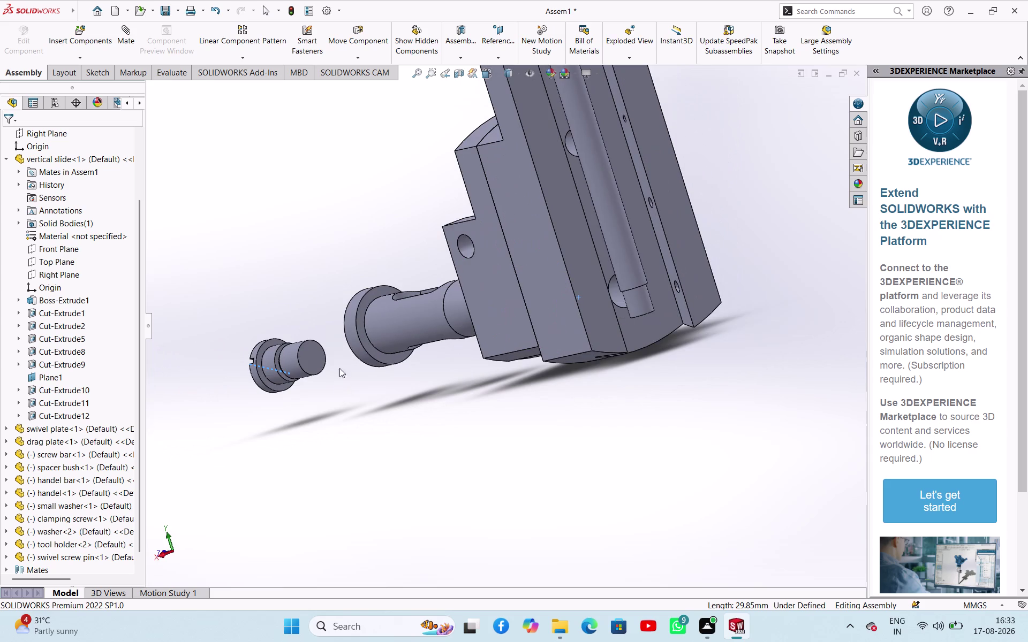
click(314, 358)
middle_drag(415, 426, 359, 426)
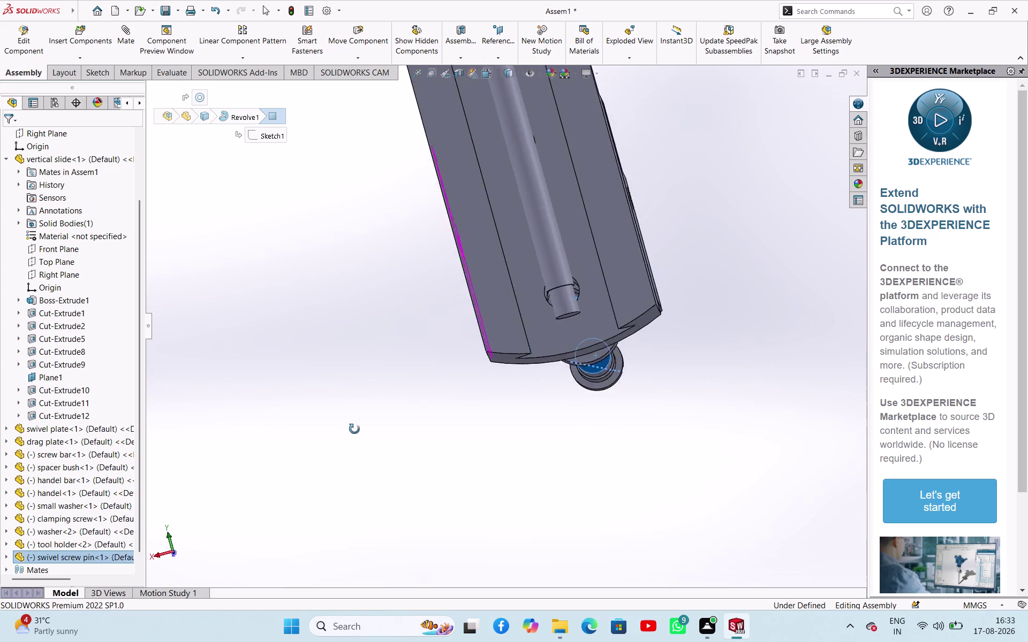
middle_drag(359, 425, 381, 438)
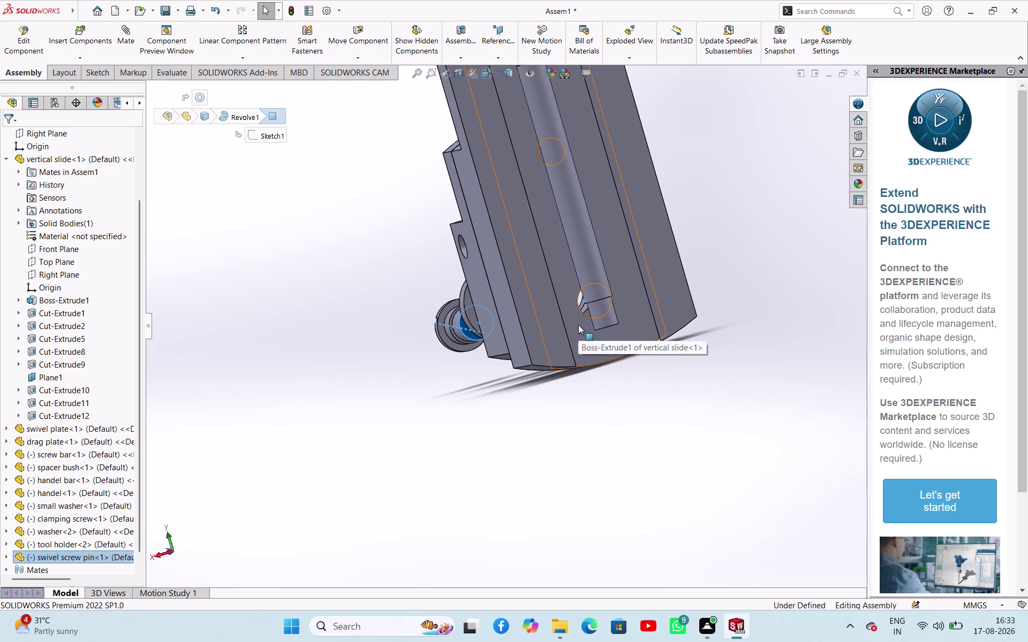
click(578, 325)
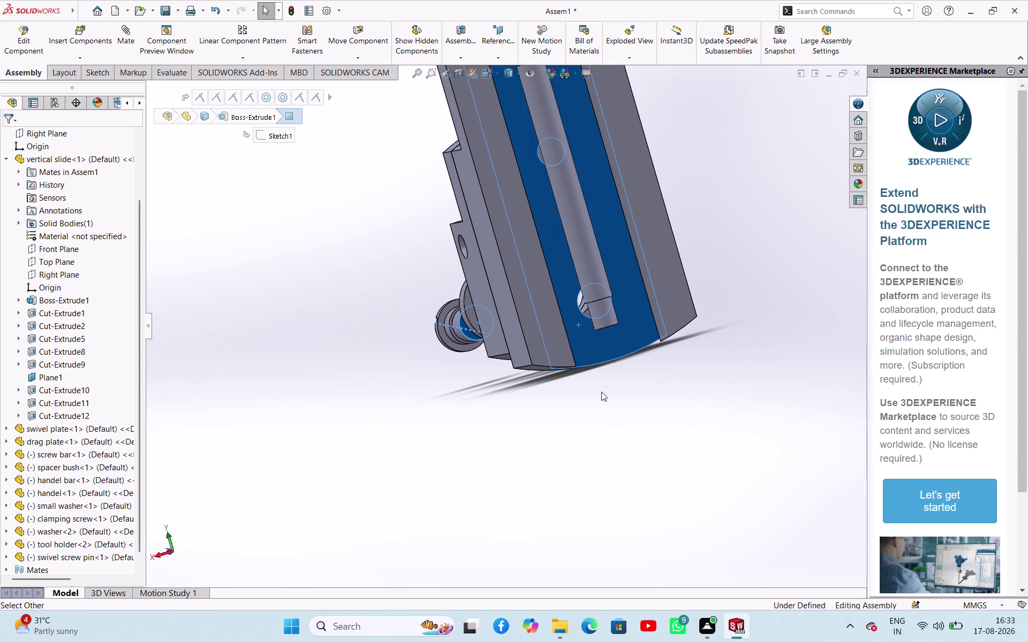
click(601, 392)
click(580, 327)
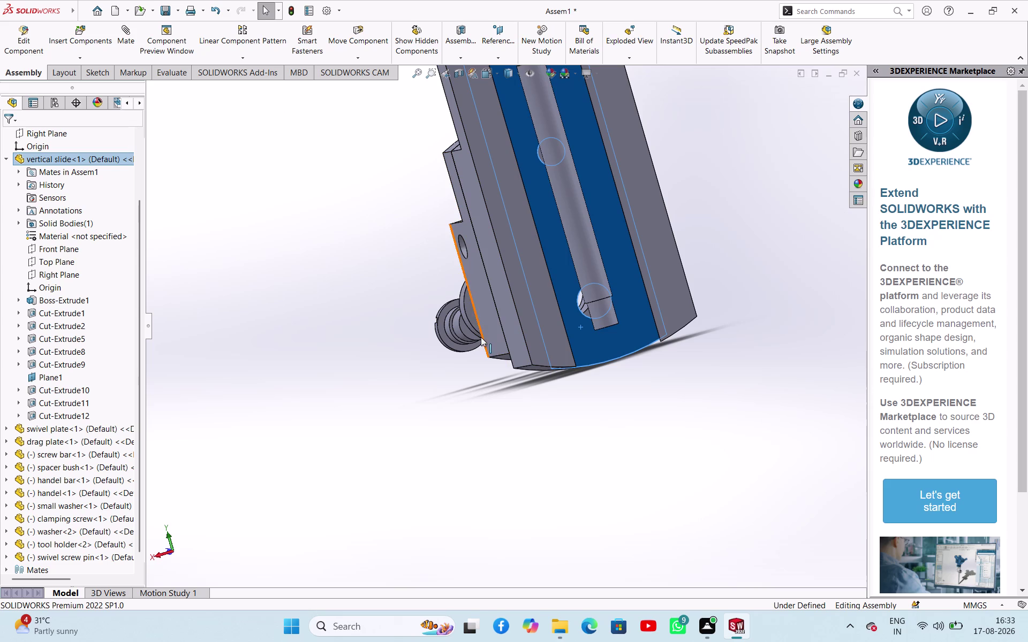
click(471, 334)
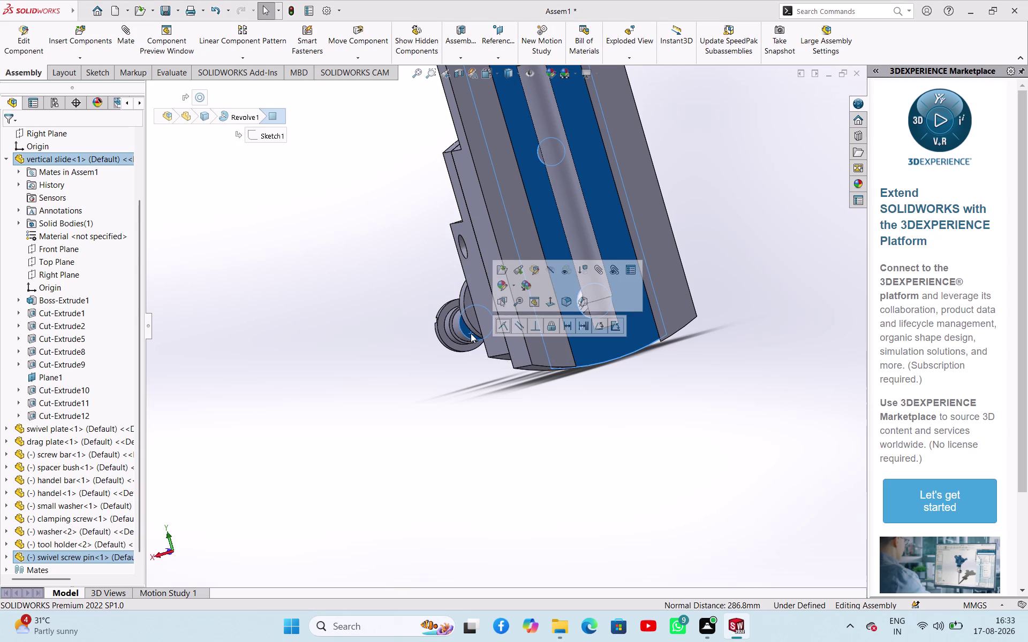
click(497, 326)
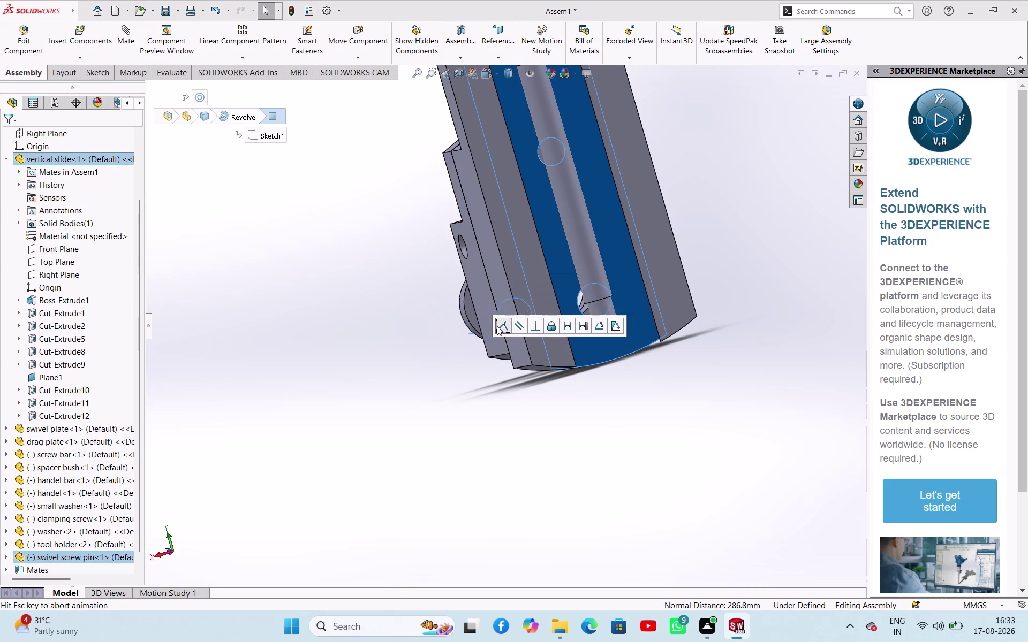
click(478, 406)
middle_drag(542, 392, 620, 394)
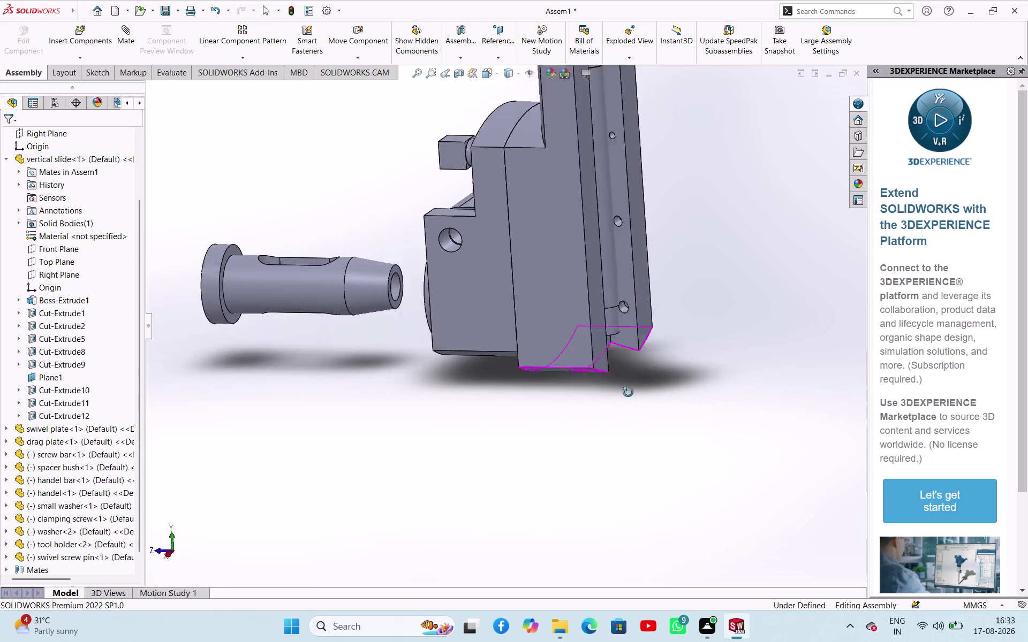
middle_drag(621, 393, 680, 410)
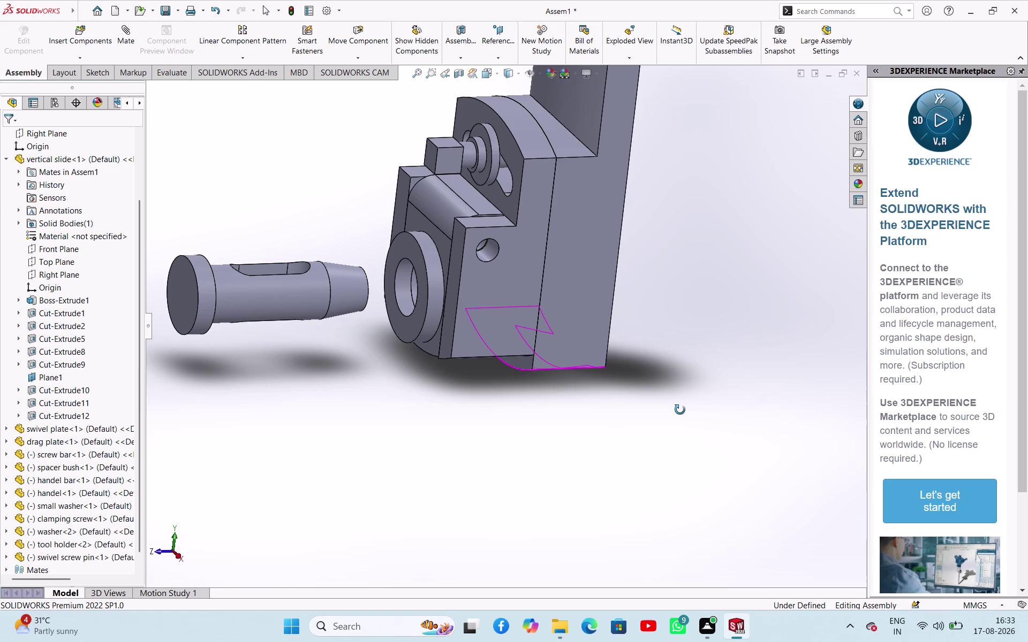
middle_drag(680, 411, 676, 409)
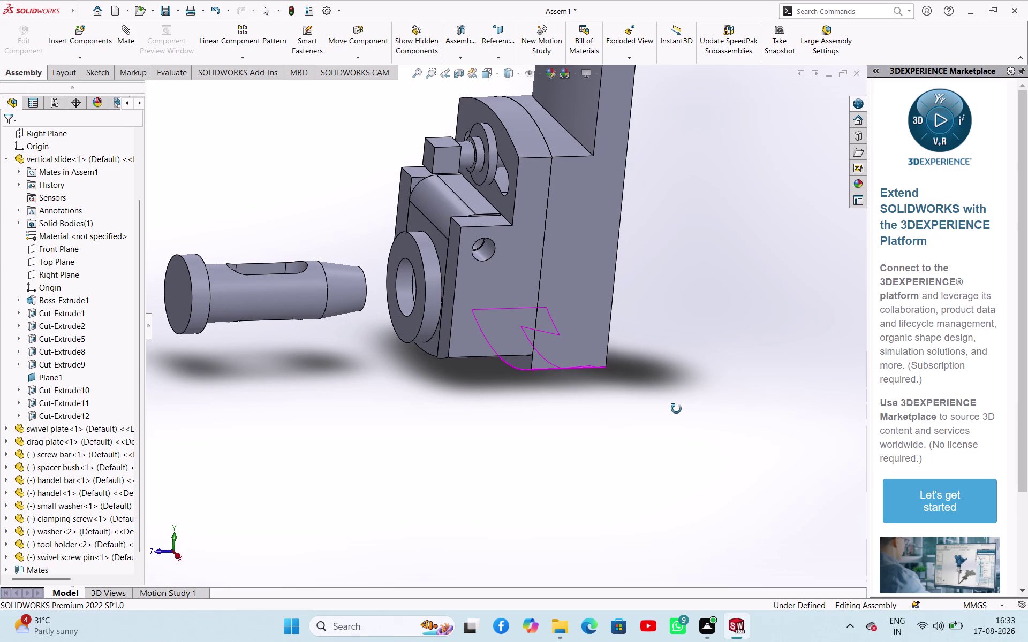
middle_drag(676, 409, 676, 406)
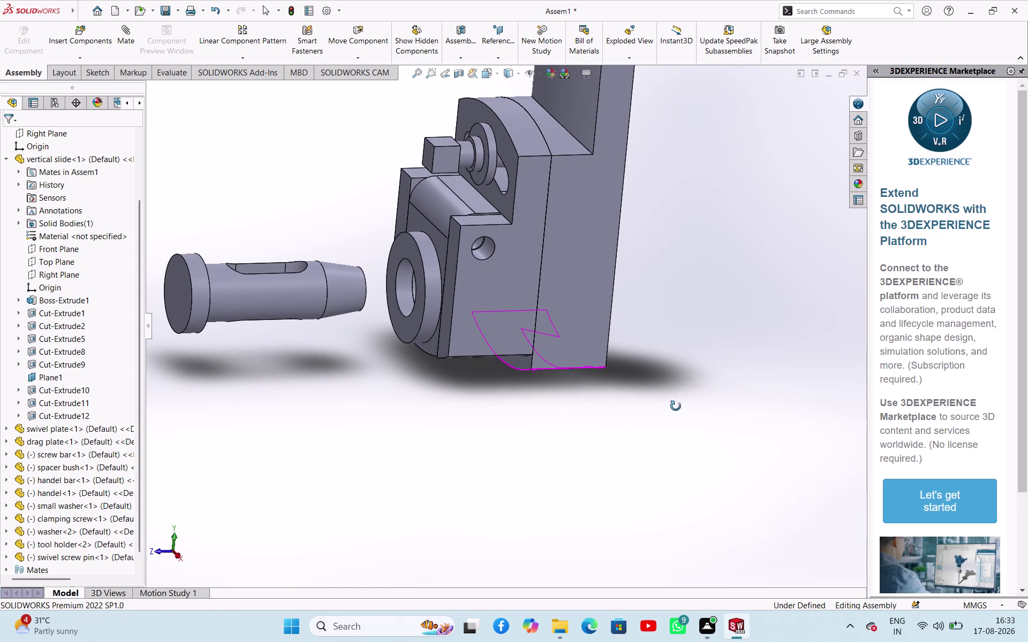
middle_drag(675, 406, 671, 405)
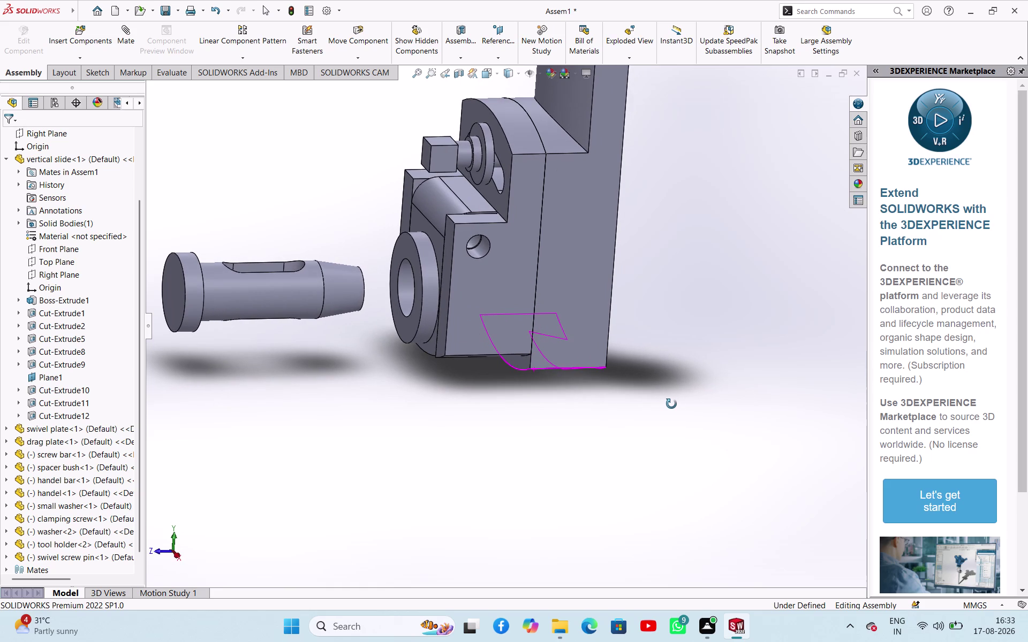
middle_drag(671, 404, 753, 425)
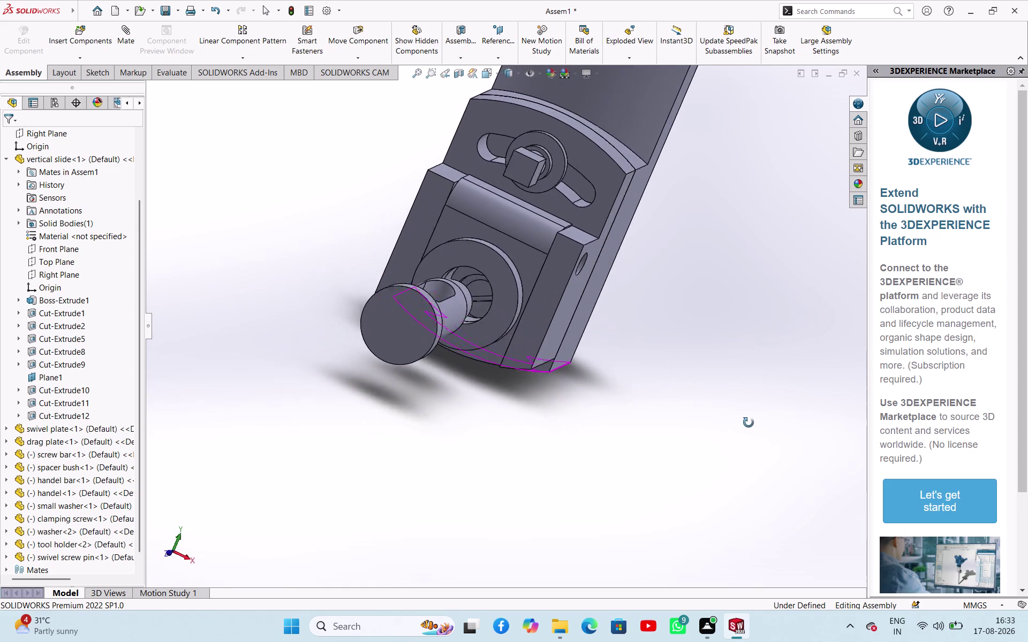
middle_drag(753, 426, 733, 418)
Delete the tool holder pin along with its concentric mate.
click(351, 325)
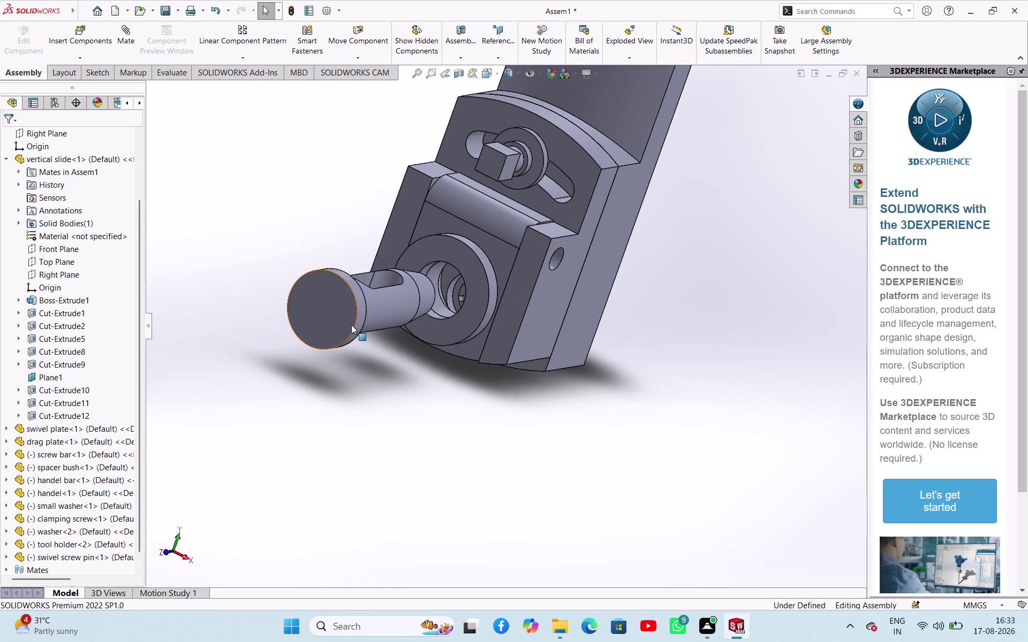
key(Delete)
key(Return)
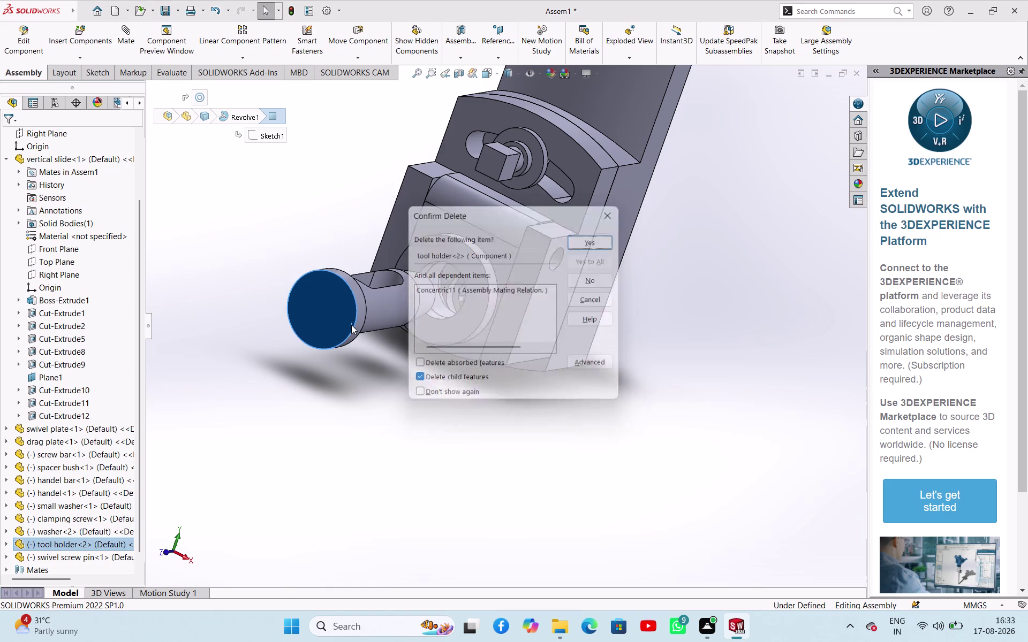
click(83, 56)
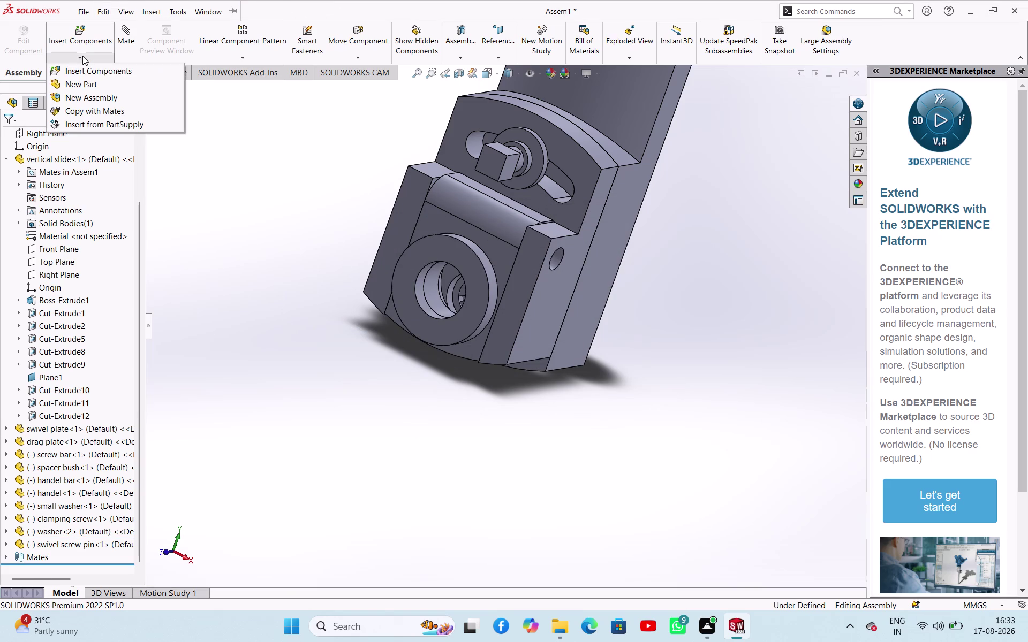
Begin inserting the swivel screw pin, cancel it, and reopen the add-component options.
click(109, 75)
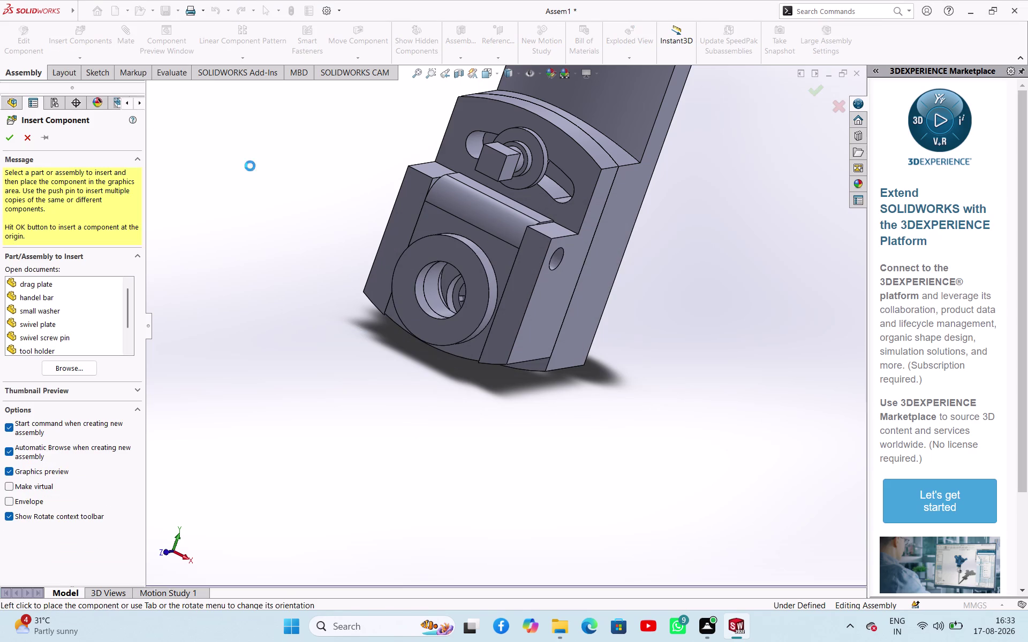
click(57, 366)
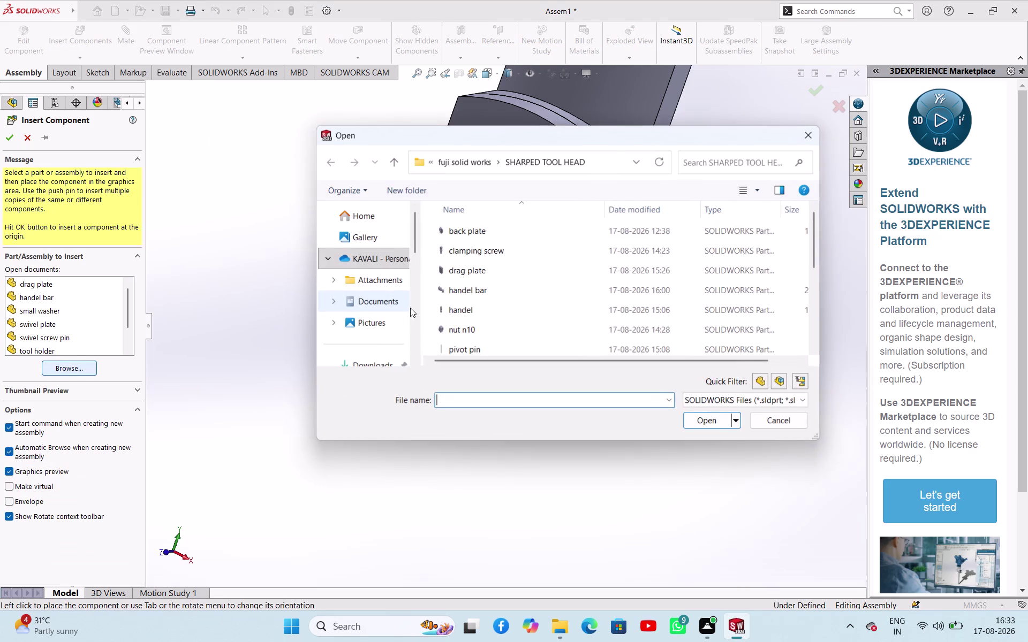
scroll(down, 3)
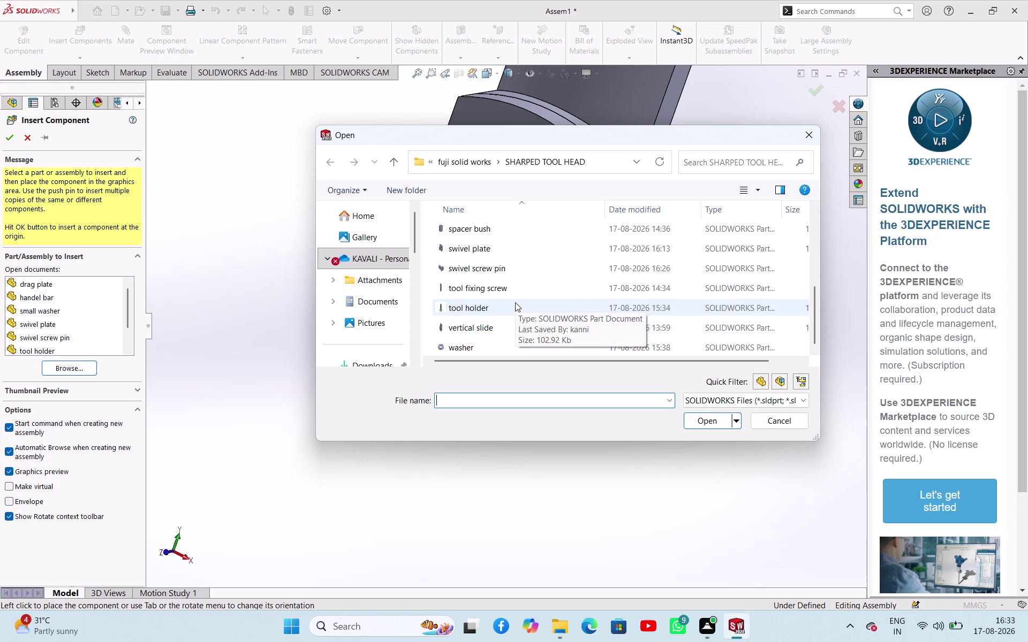
click(512, 268)
click(705, 420)
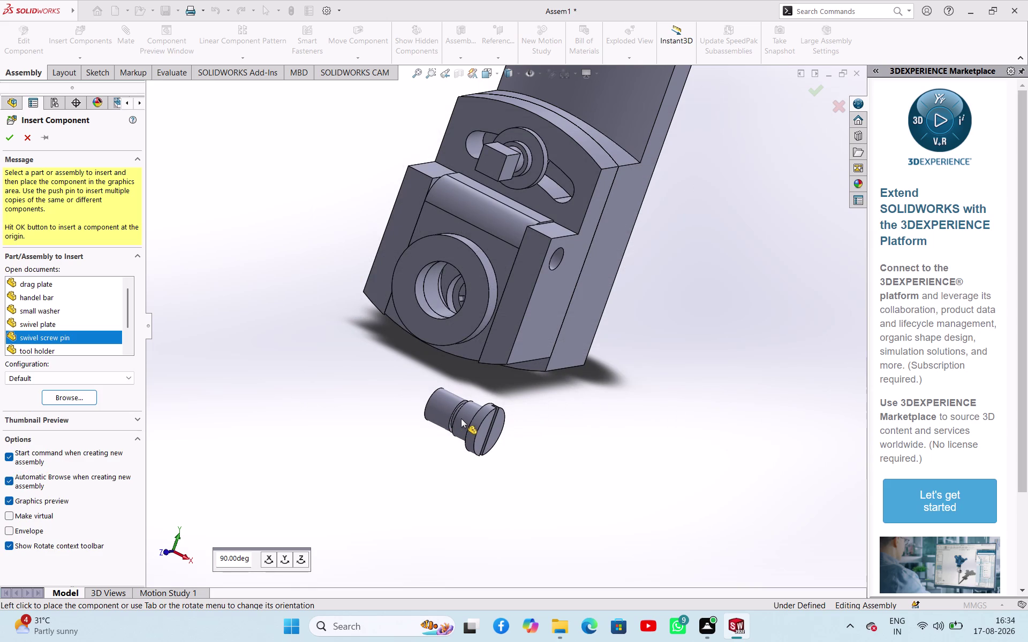
key(Escape)
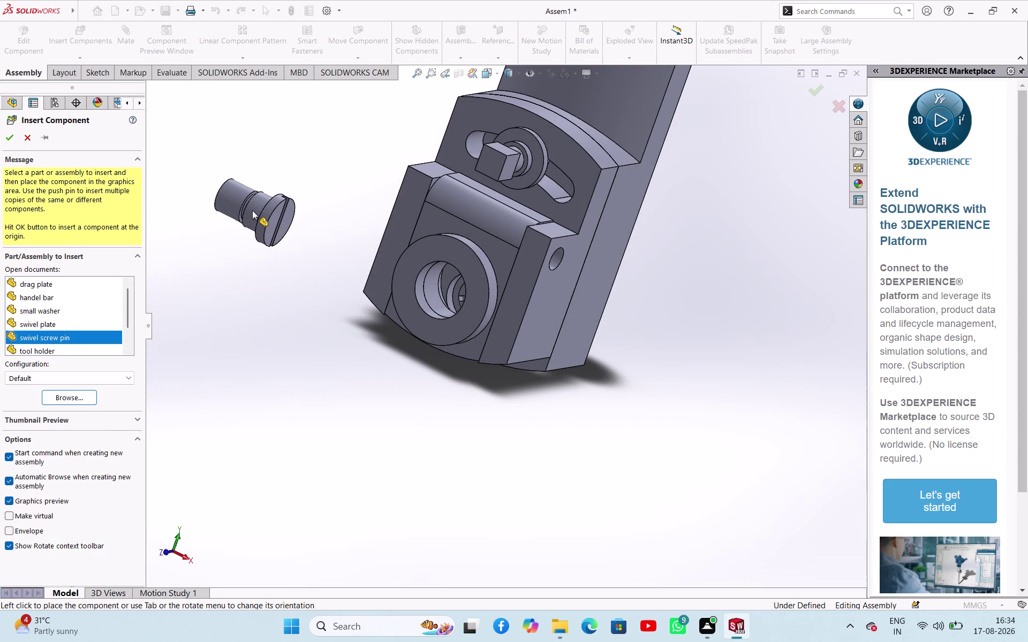
key(Escape)
click(96, 55)
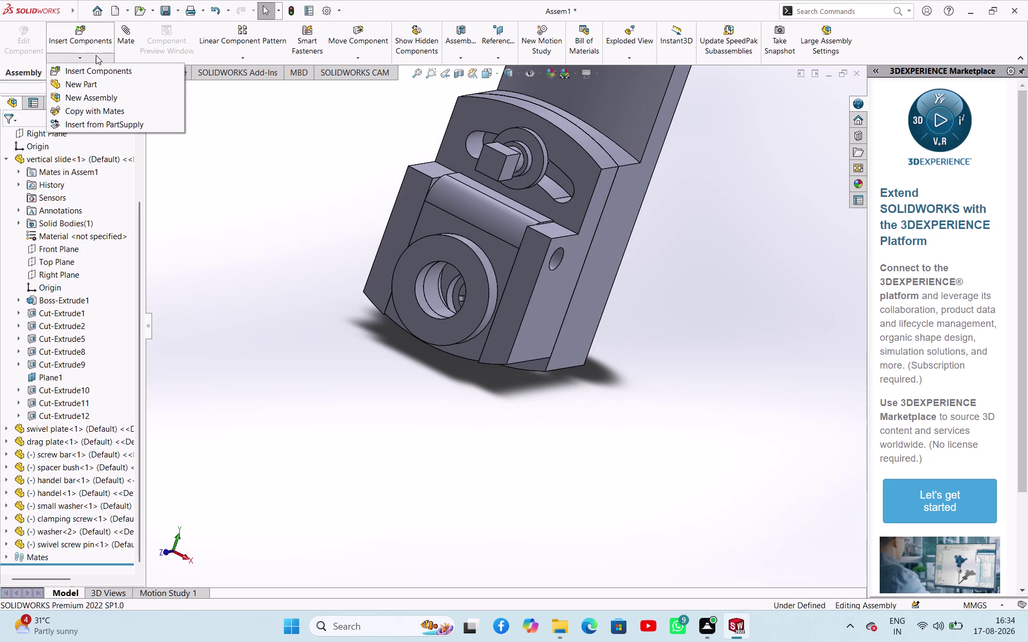
Start inserting a browsed part file, then cancel the insertion.
click(101, 73)
click(84, 371)
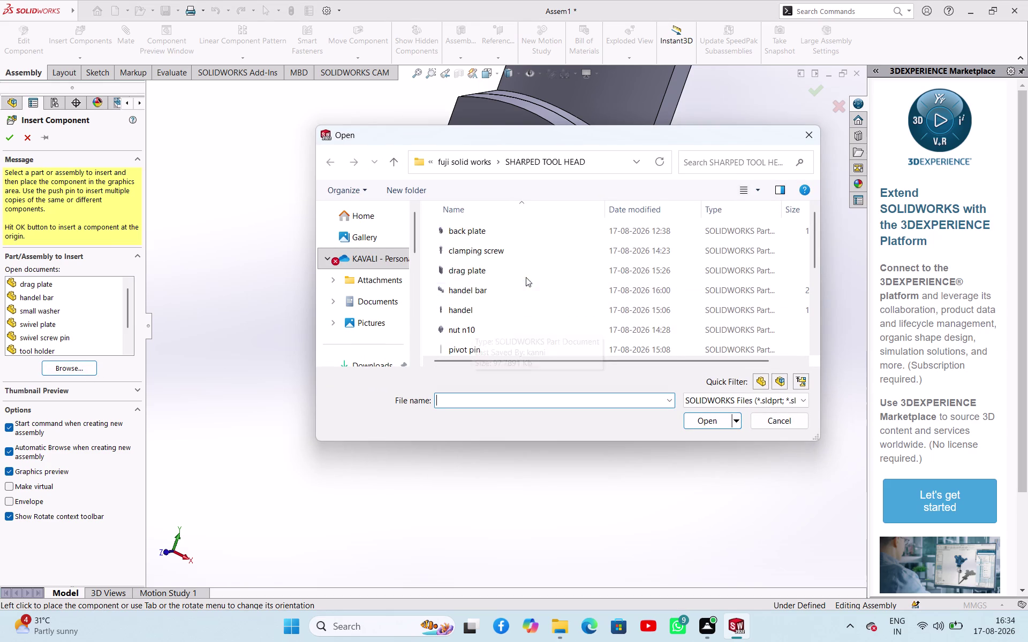
scroll(down, 3)
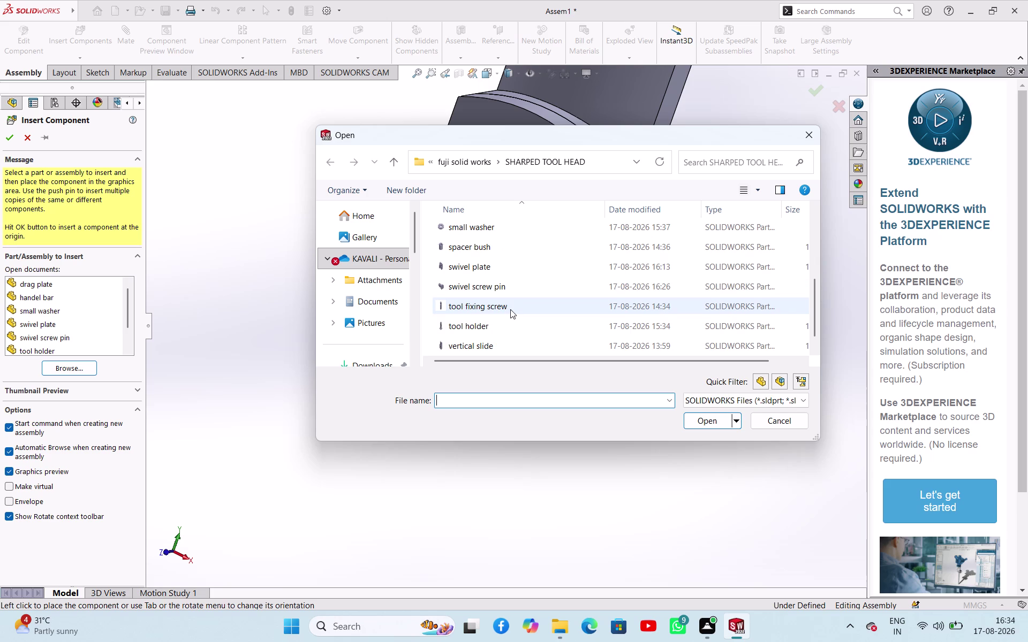
click(500, 286)
click(711, 424)
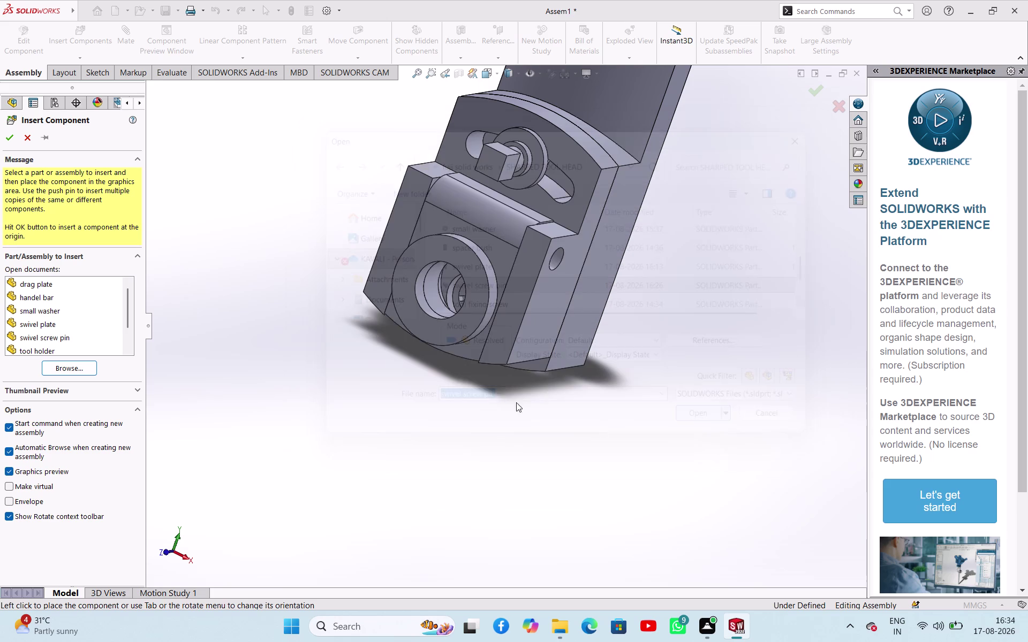
key(Escape)
key(Escape)
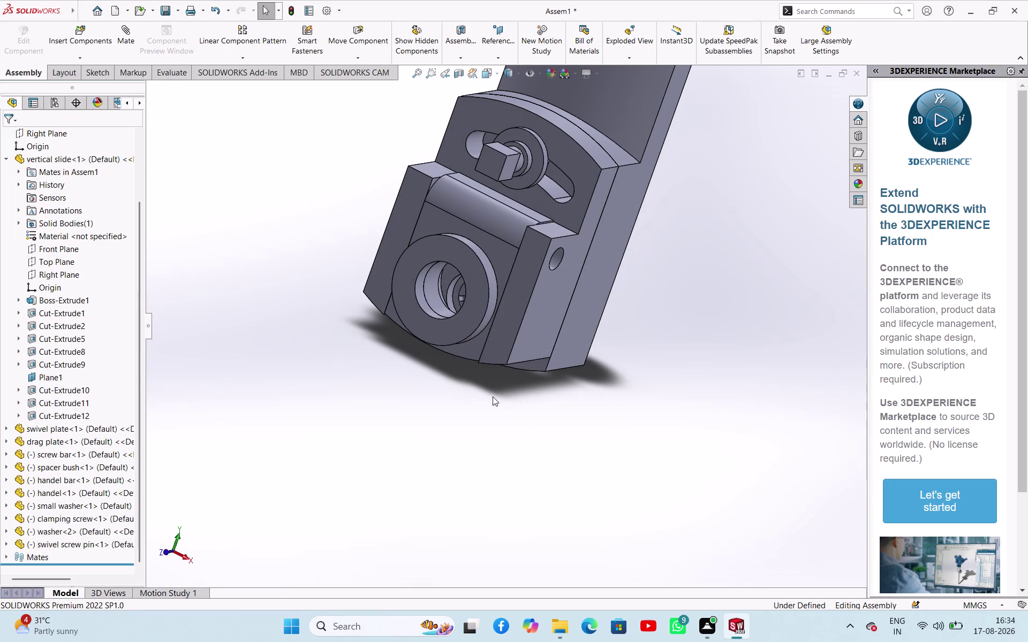
Browse to the tool holder part and open it for placement.
click(92, 52)
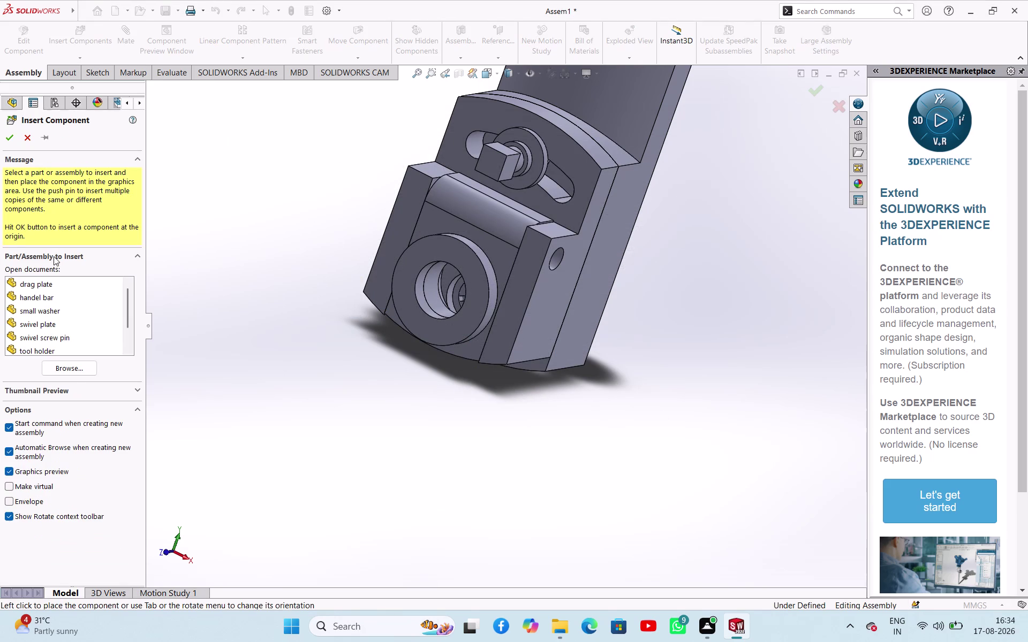
click(74, 368)
scroll(down, 3)
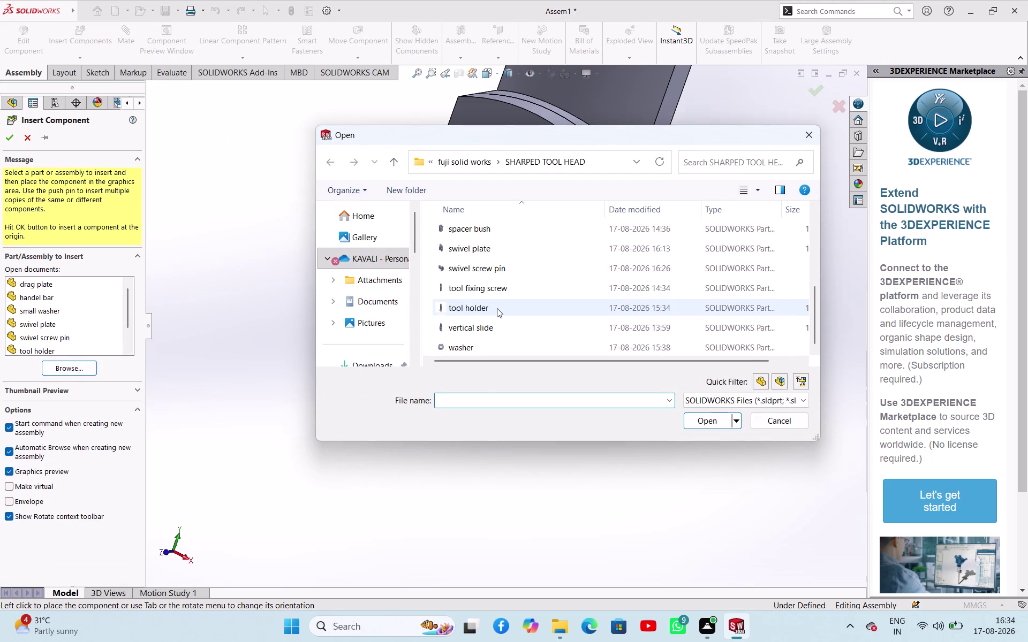
scroll(down, 3)
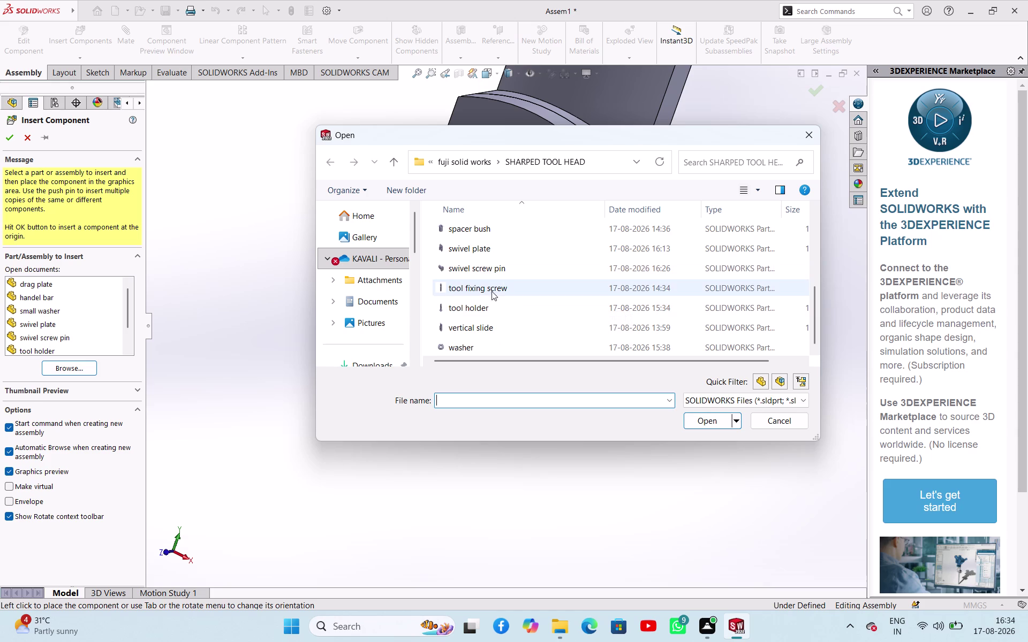
click(494, 305)
click(696, 418)
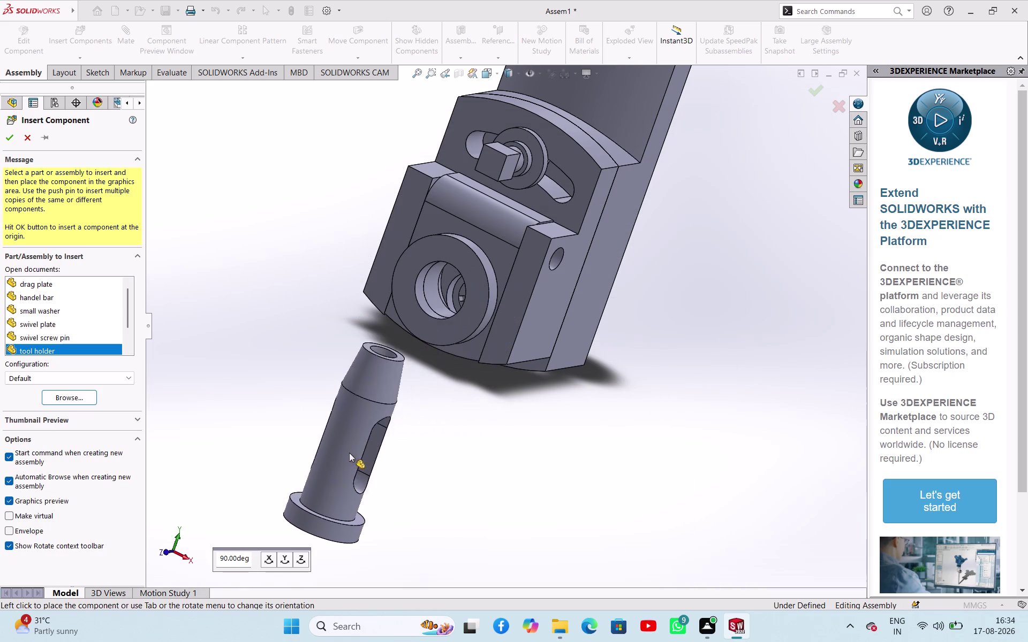
Rotate the tool holder 90° and place it beside the slide's lower bore.
click(298, 557)
click(298, 557)
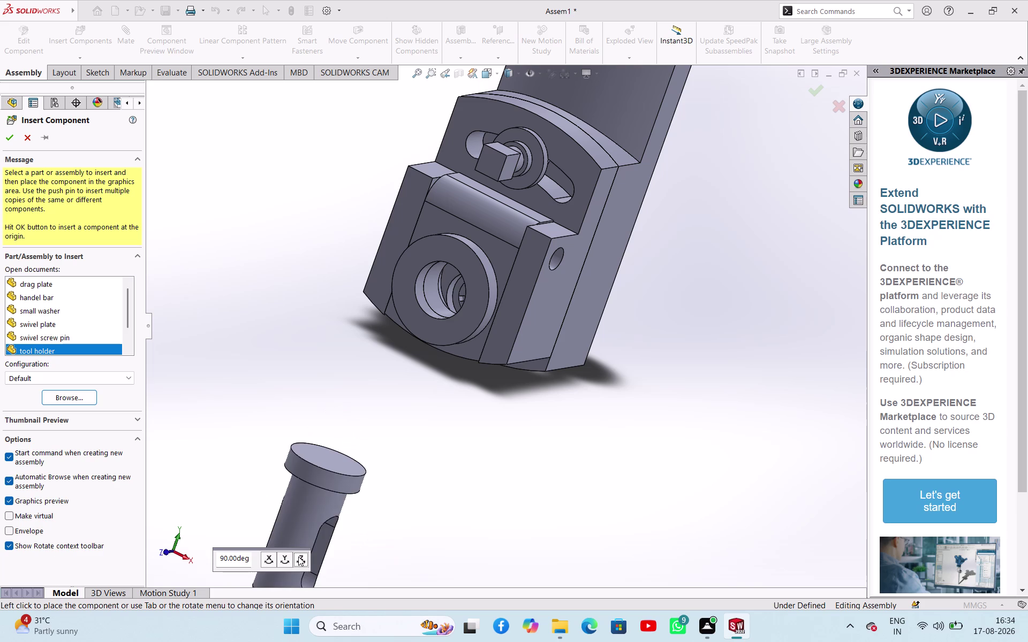
click(298, 557)
click(299, 556)
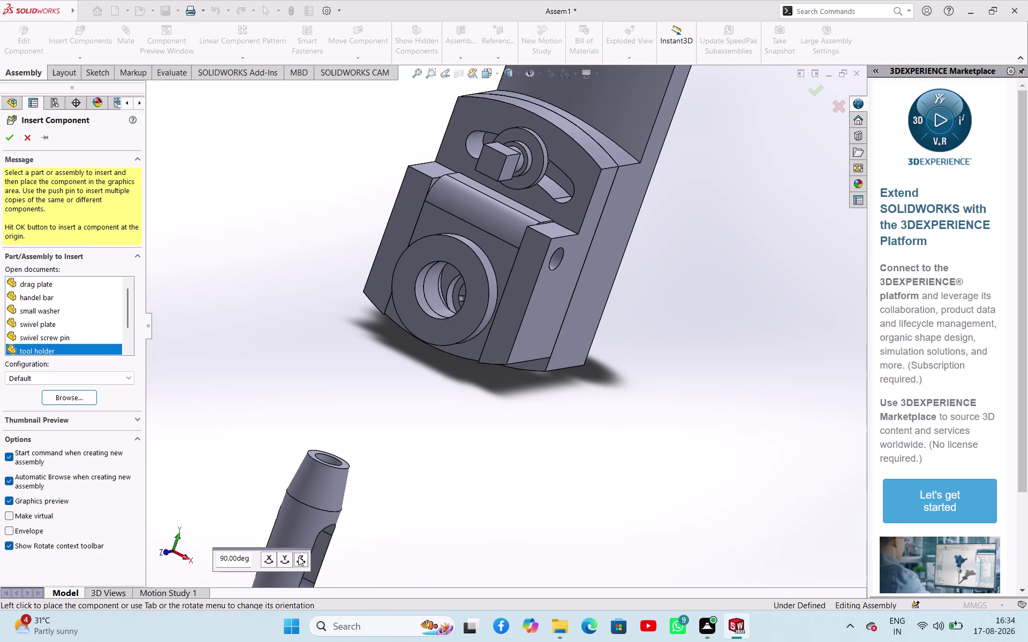
click(285, 561)
click(285, 561)
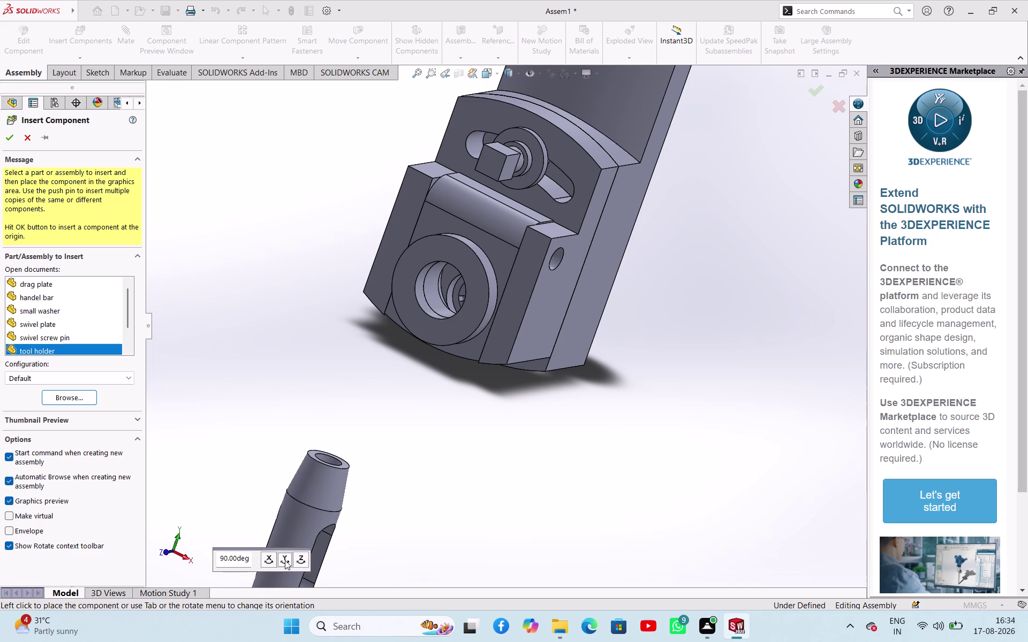
click(285, 560)
click(266, 562)
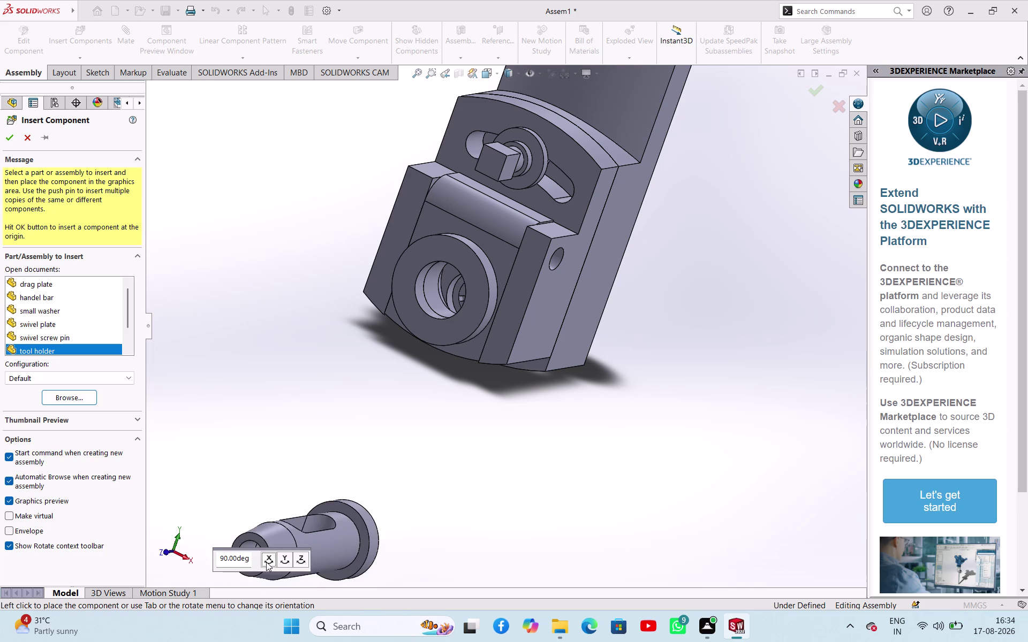
click(287, 346)
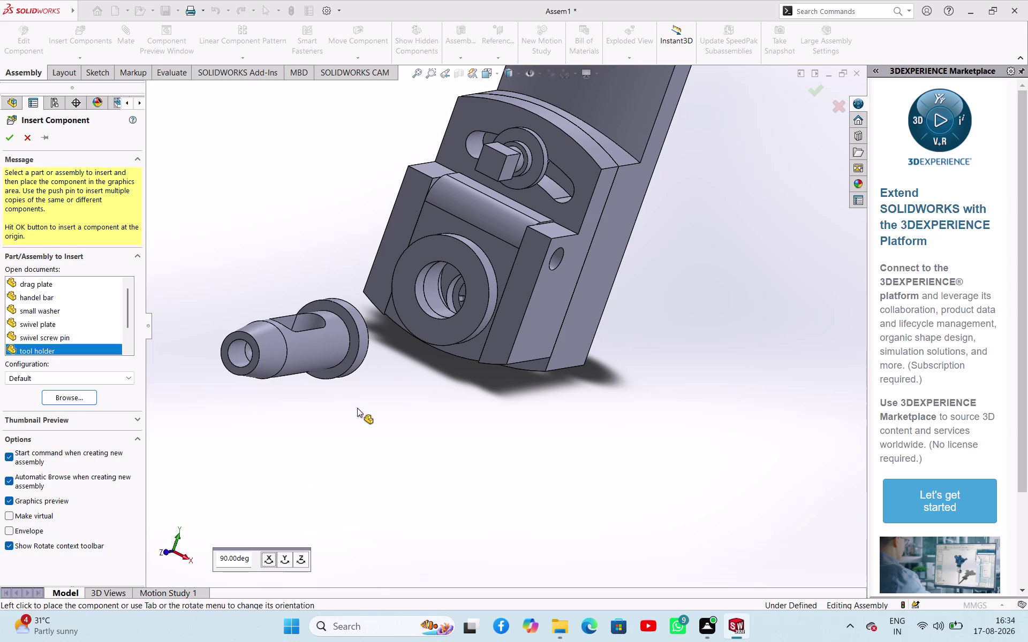
scroll(up, 3)
Try picking the tool holder flange and washer bore faces, then clear the picks.
middle_drag(404, 417, 346, 365)
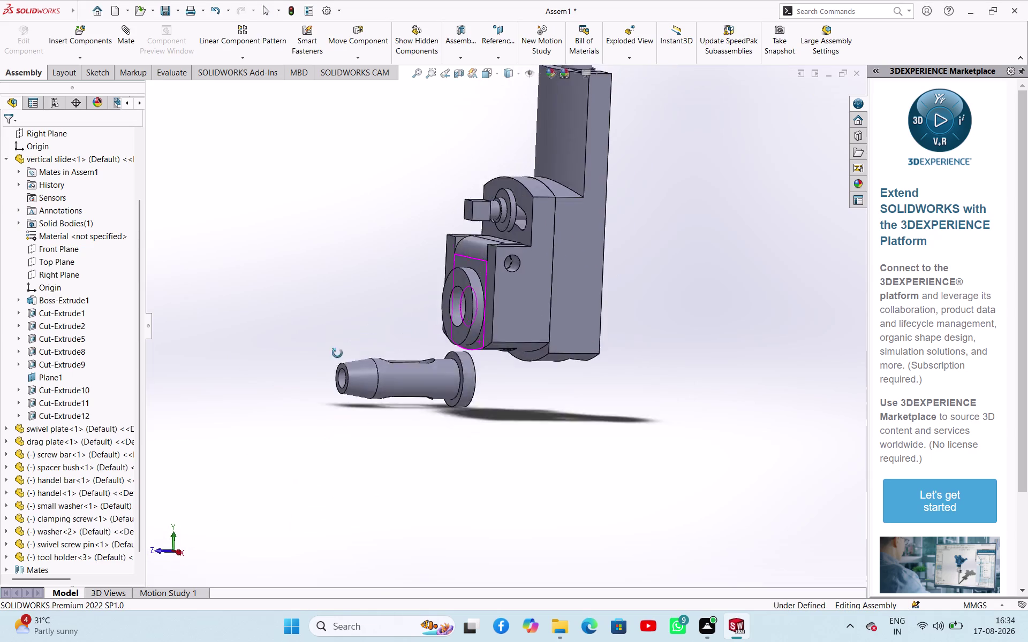
middle_drag(346, 365, 282, 303)
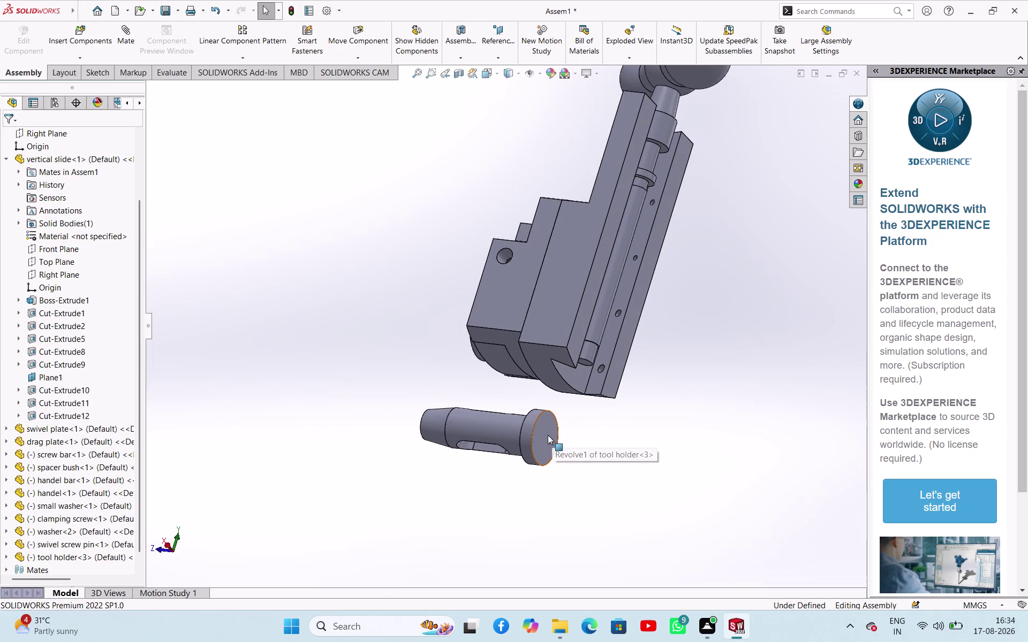
click(548, 435)
middle_drag(388, 491, 520, 565)
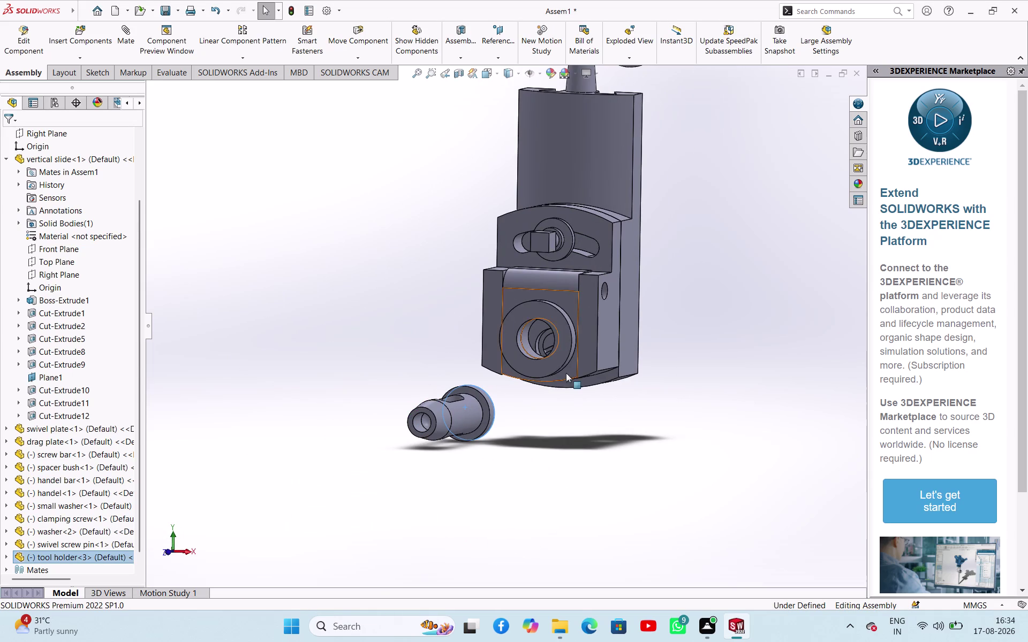
click(555, 354)
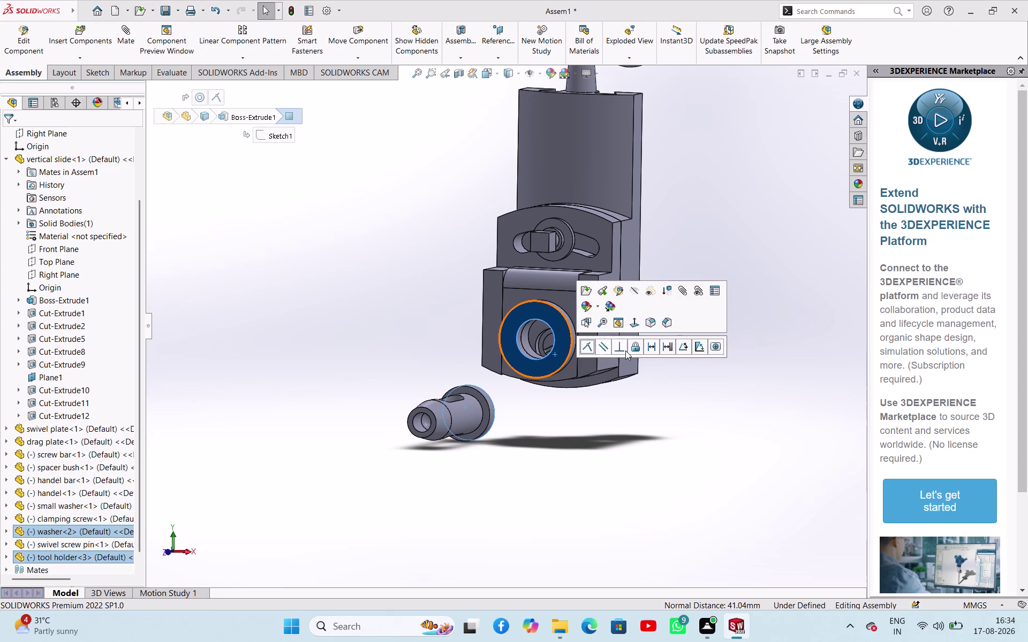
click(583, 421)
middle_drag(547, 419, 411, 405)
click(566, 421)
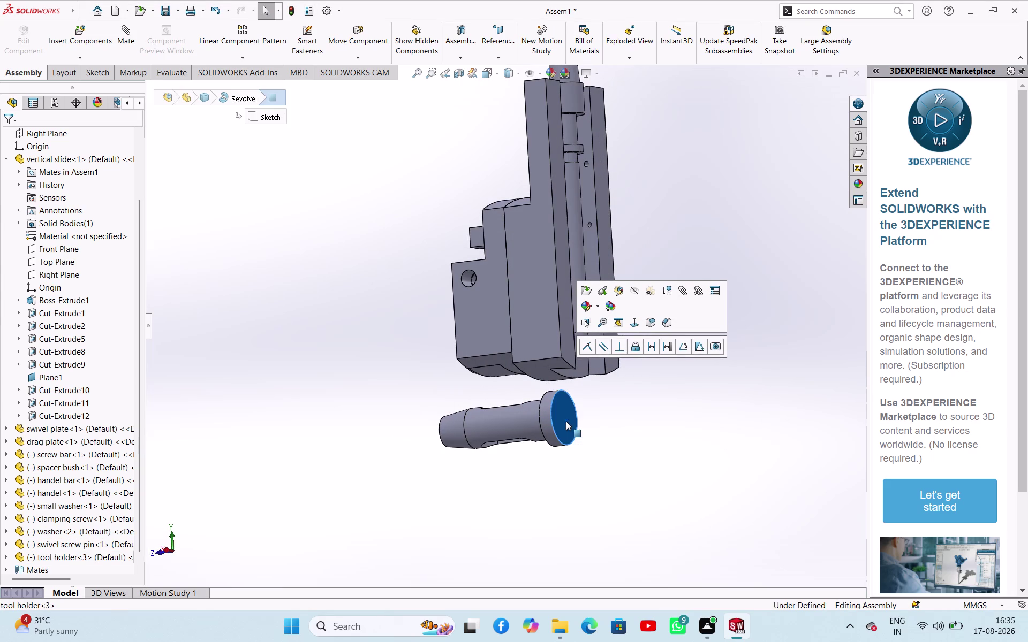
middle_drag(390, 416, 533, 471)
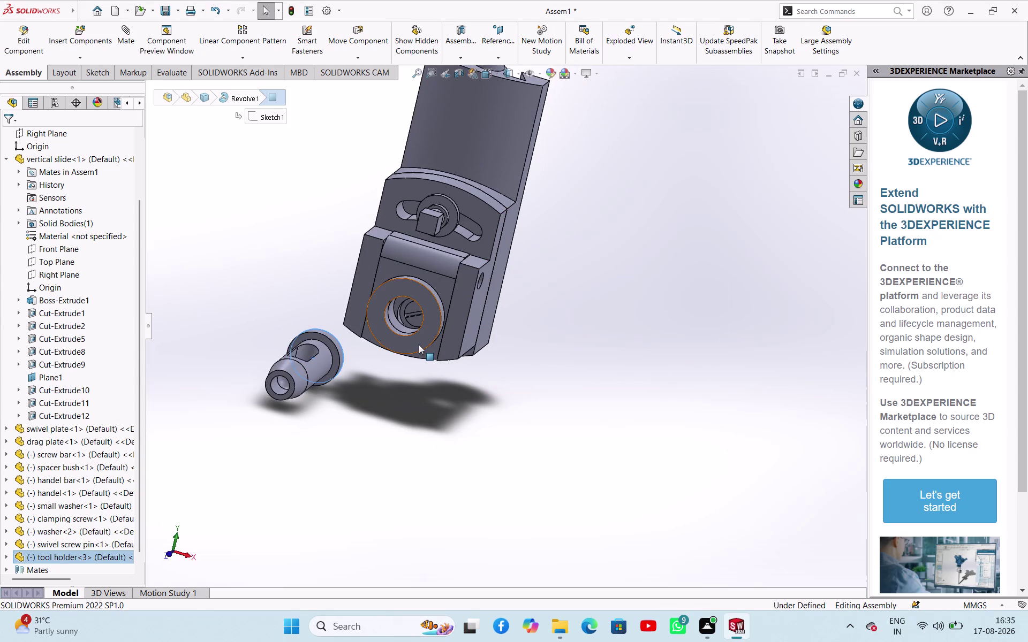
click(419, 345)
click(454, 339)
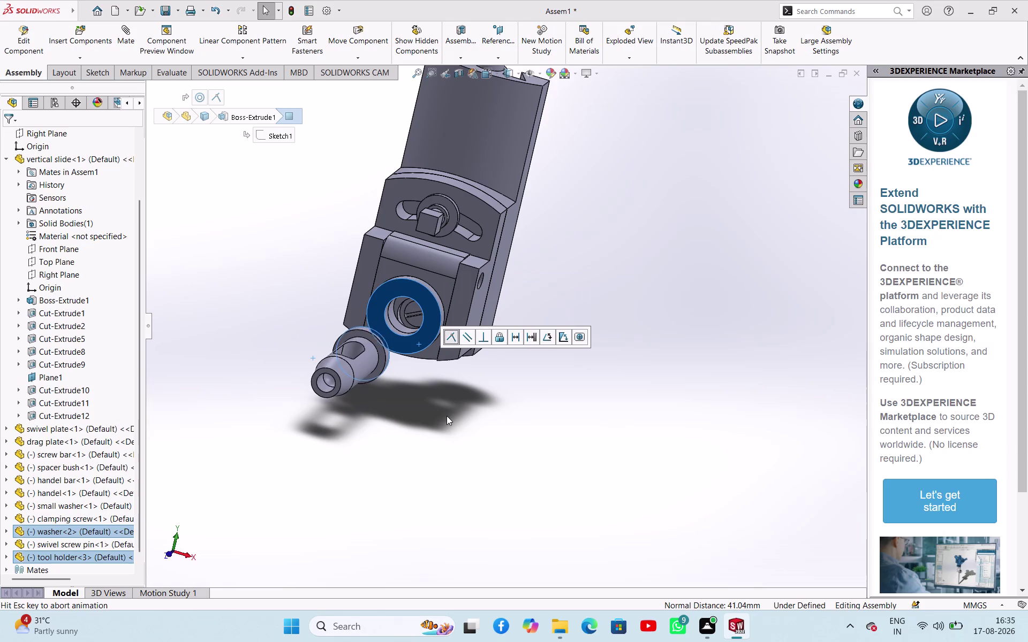
click(446, 416)
Mate the tool holder's cylindrical face concentric with the washer bore.
middle_drag(461, 419, 392, 374)
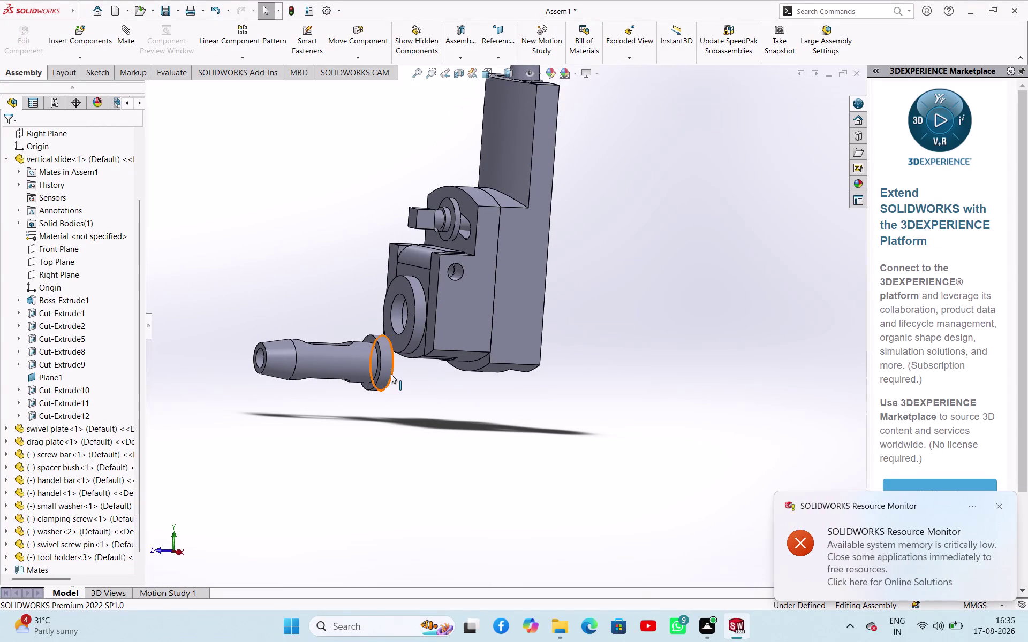
click(389, 370)
click(414, 337)
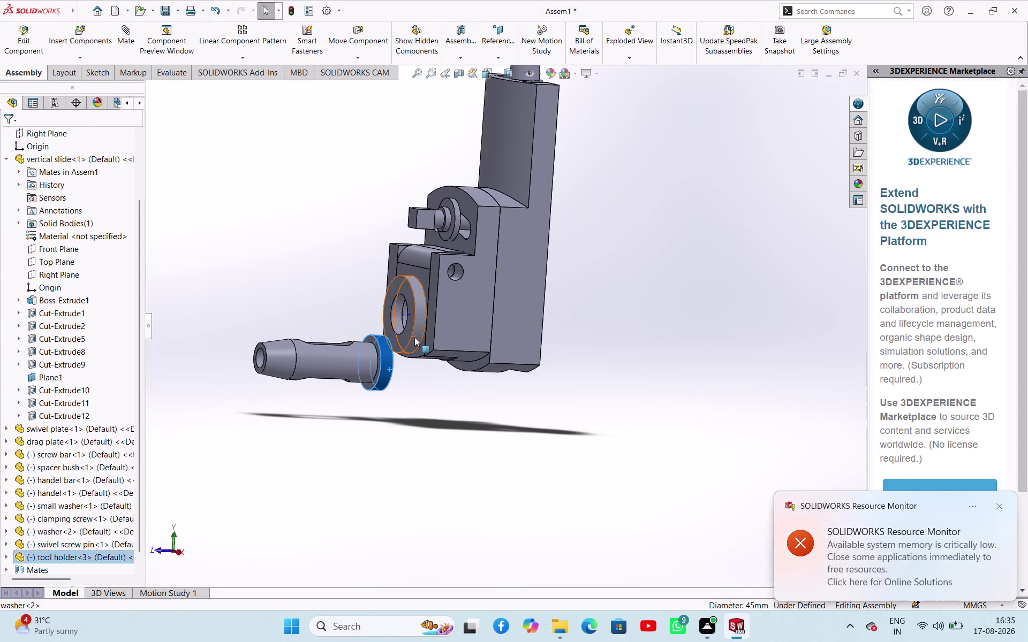
click(494, 328)
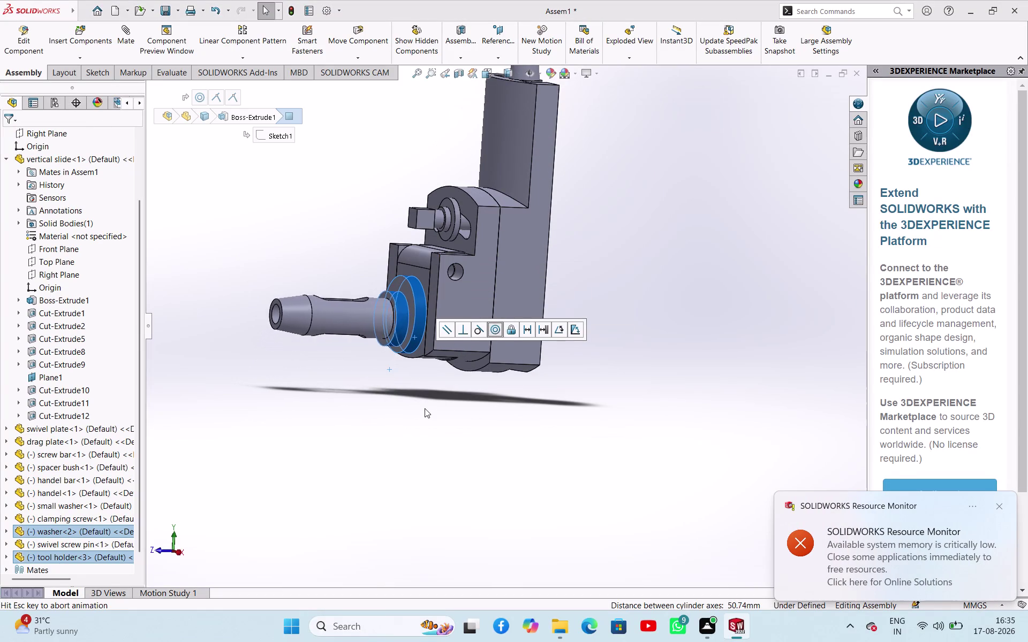
click(424, 409)
Inspect the holder's fit in the bore and undo the last two operations.
middle_drag(480, 395, 495, 399)
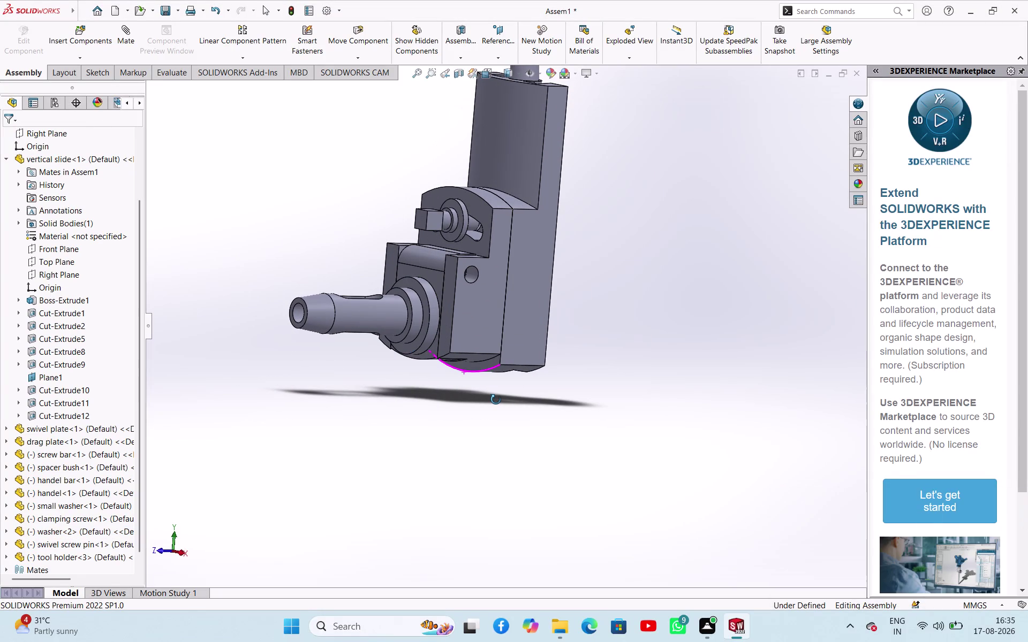
middle_drag(496, 400, 523, 412)
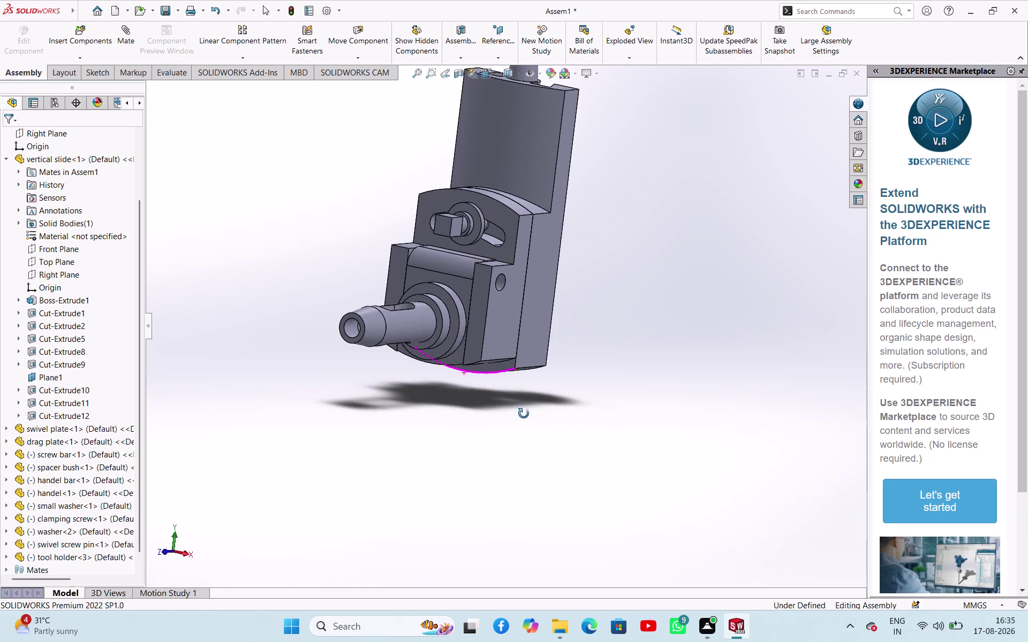
middle_drag(523, 413, 494, 402)
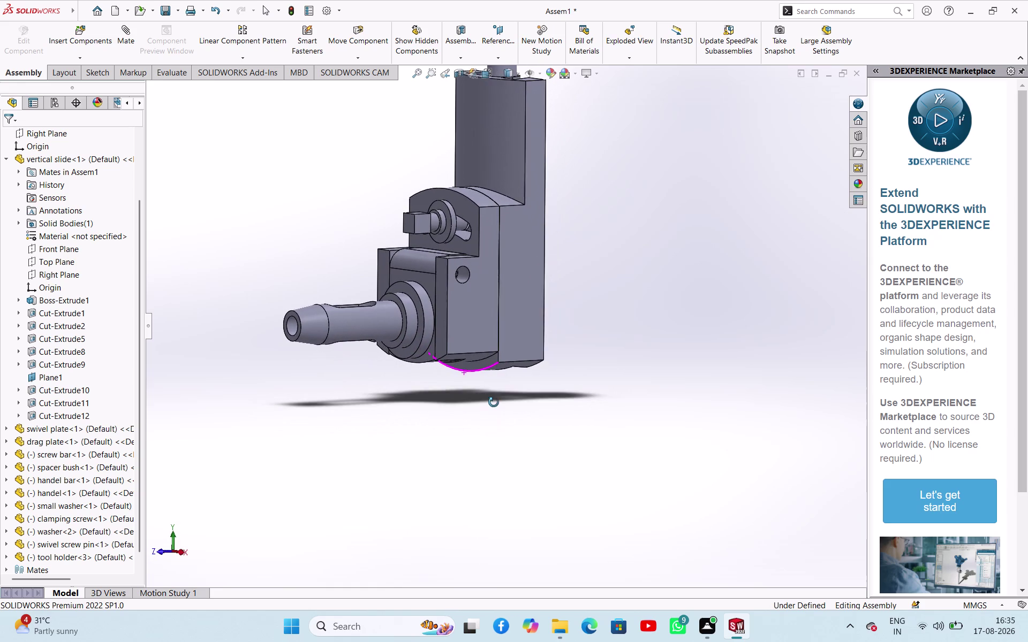
middle_drag(493, 402, 496, 414)
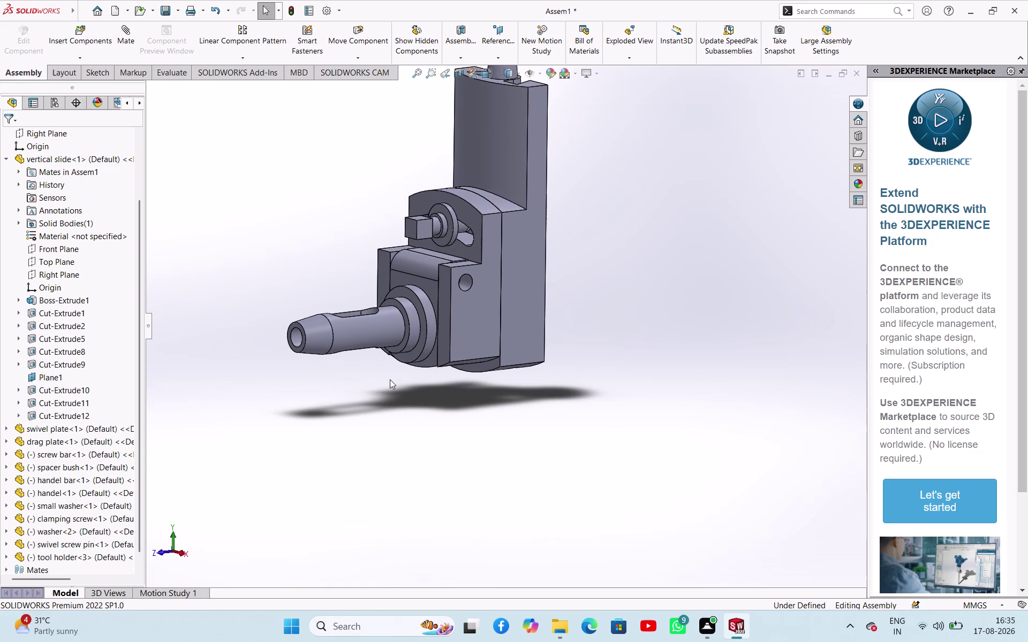
key(ctrl+z)
key(ctrl+z)
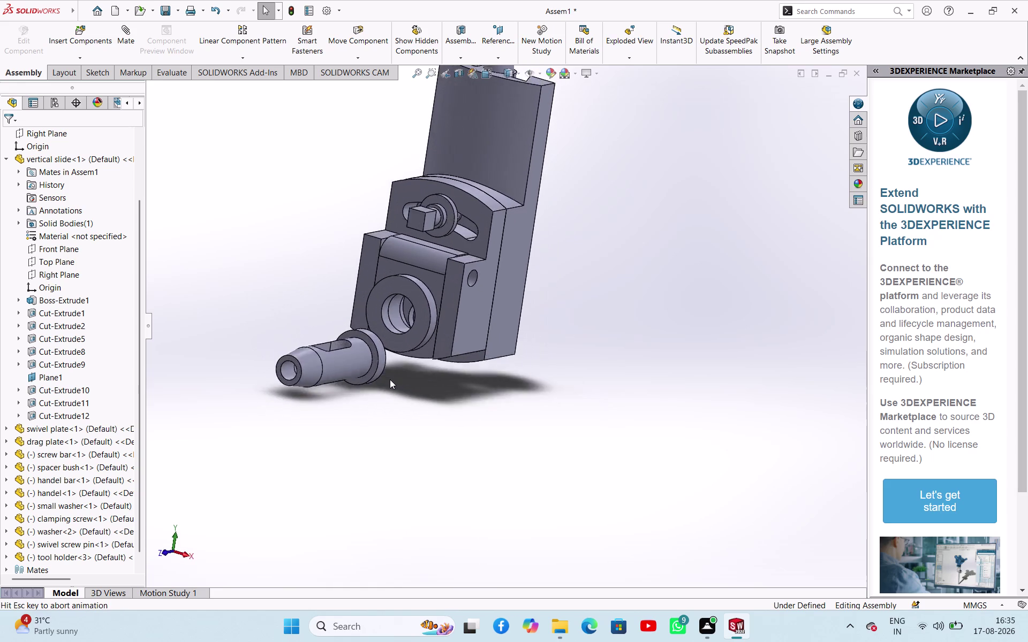
Reapply a Concentric mate between the tool holder and the washer bore.
middle_drag(365, 371, 332, 373)
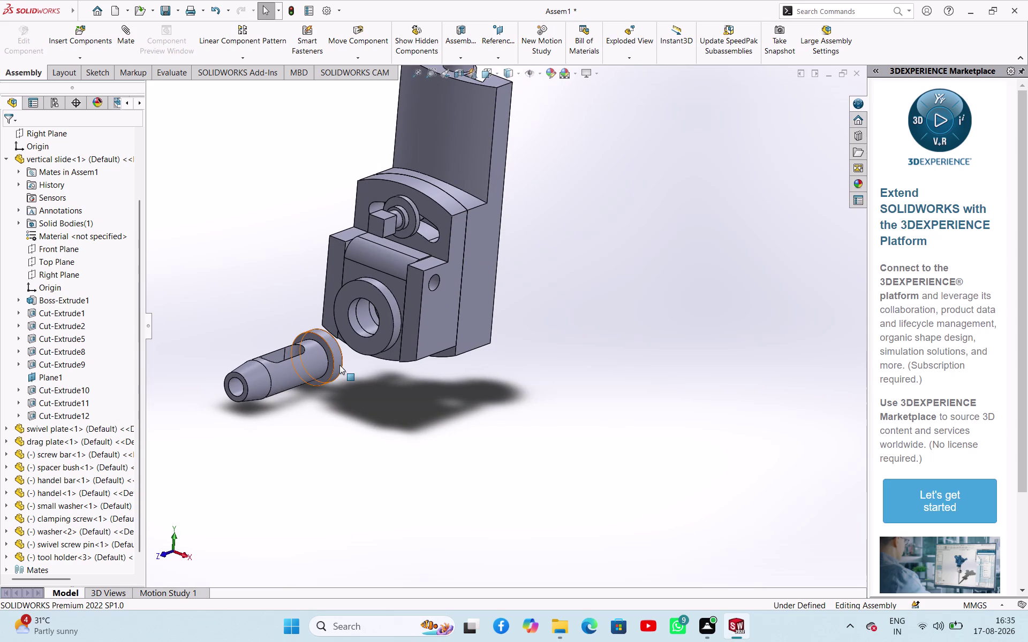
click(339, 358)
middle_drag(368, 393, 415, 408)
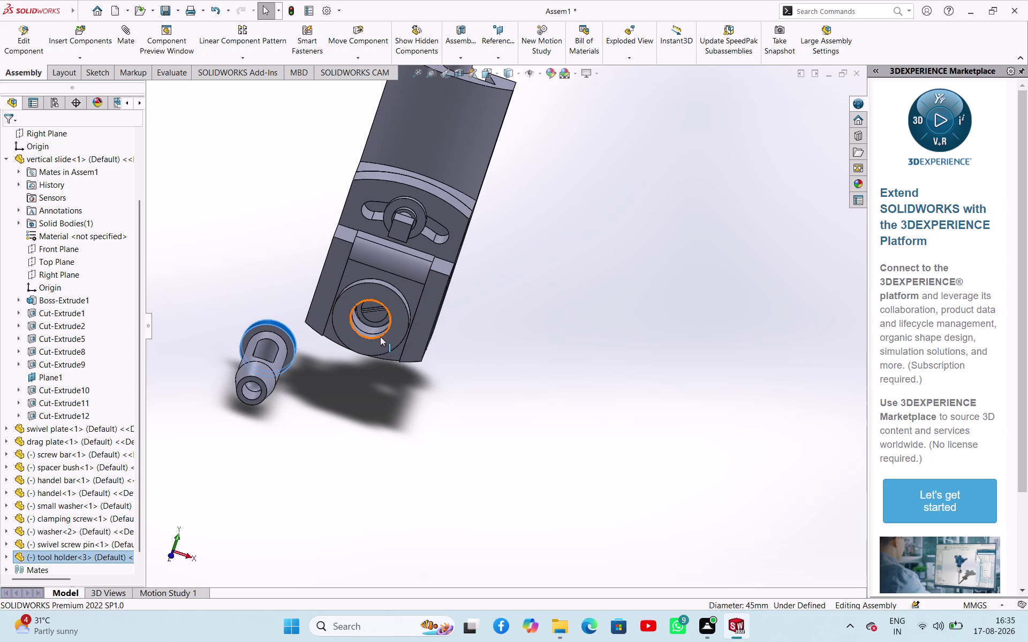
middle_drag(363, 380, 336, 383)
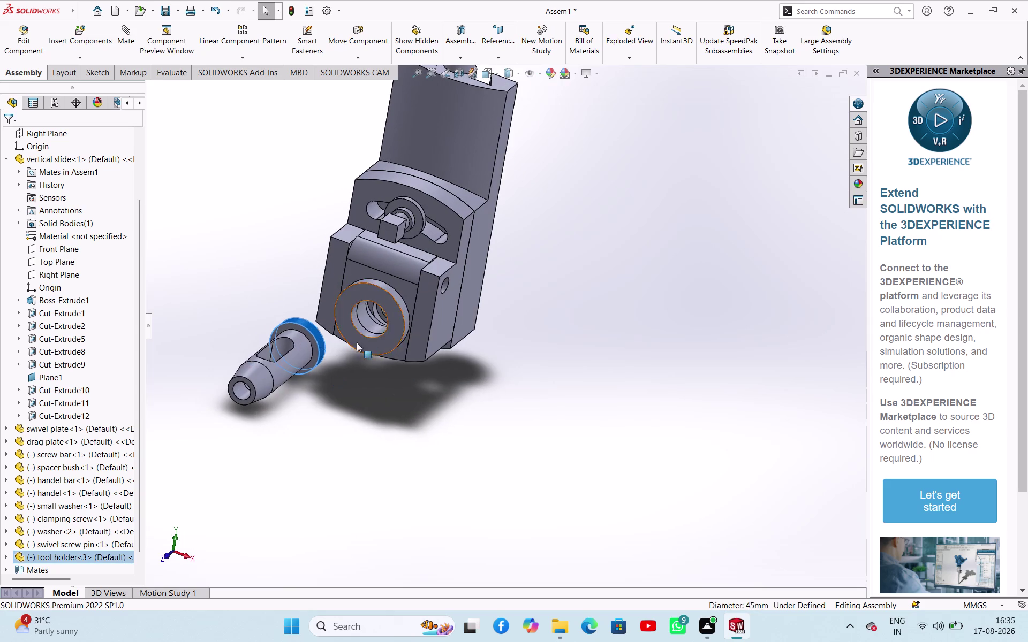
scroll(down, 3)
click(378, 323)
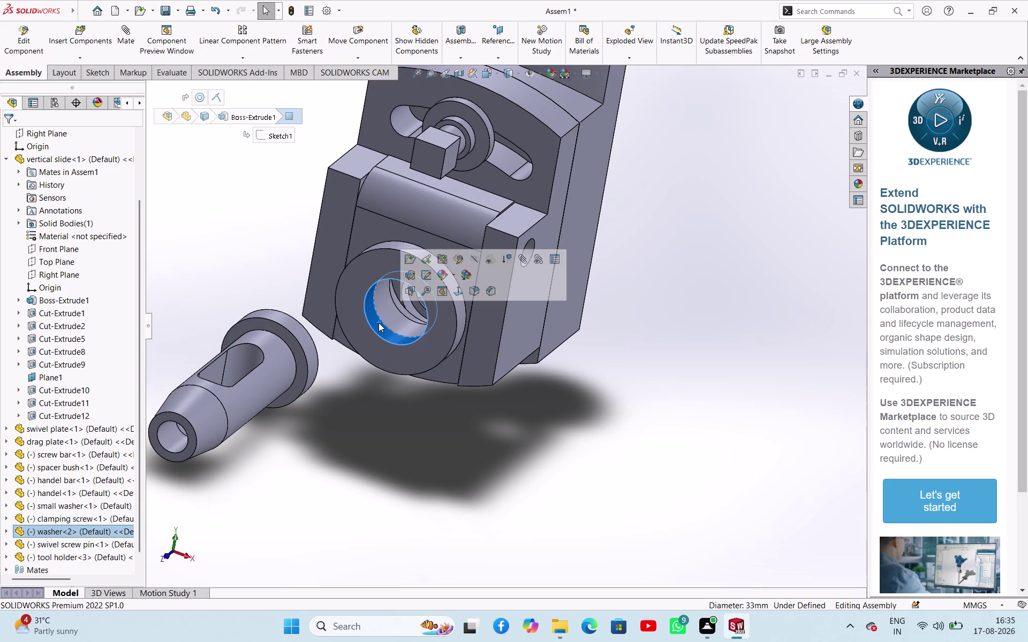
click(415, 399)
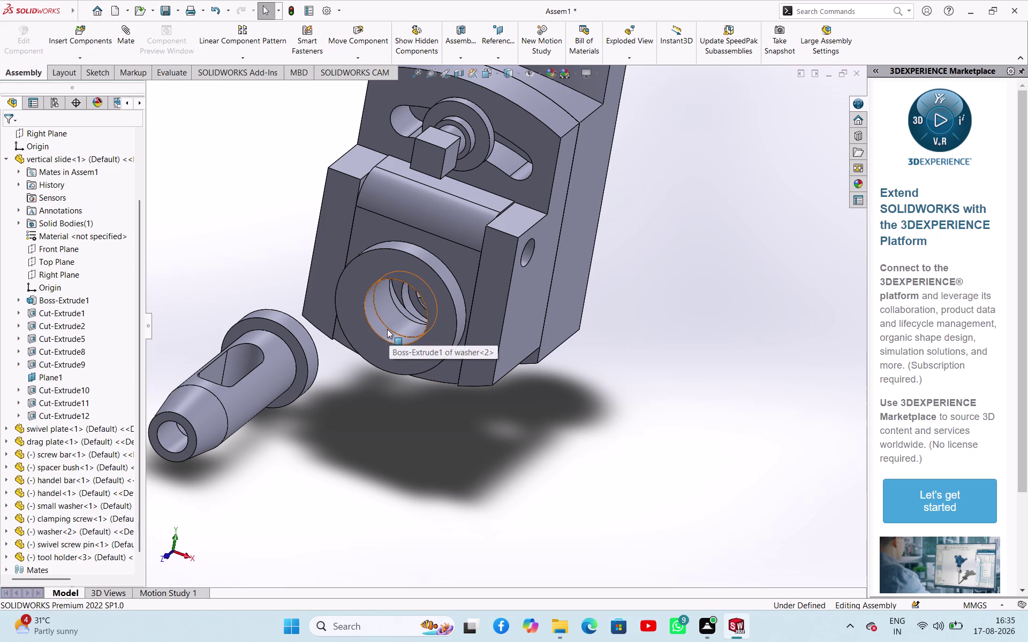
click(387, 329)
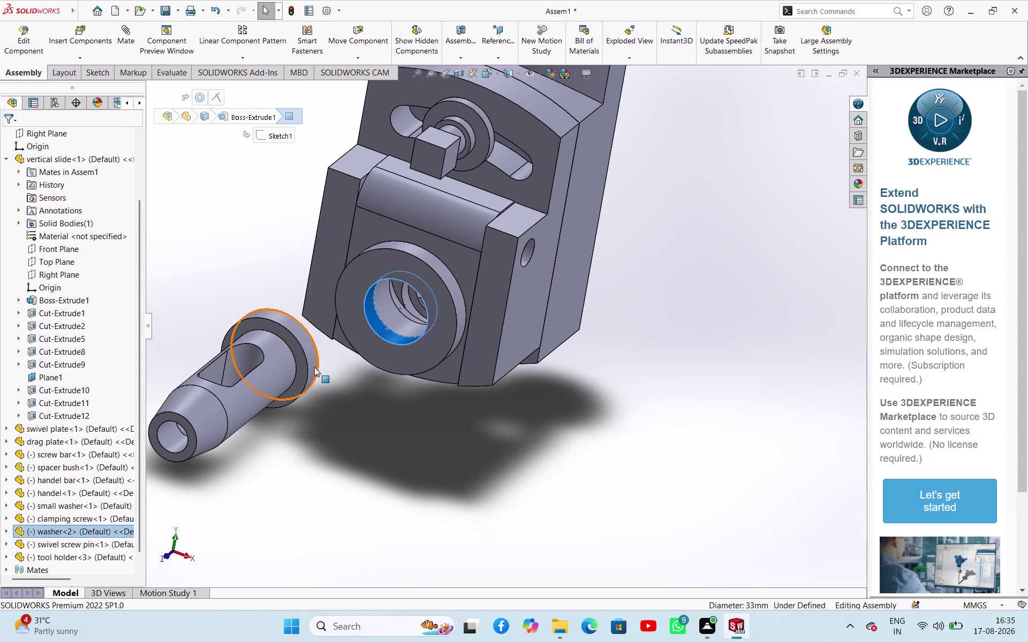
click(311, 365)
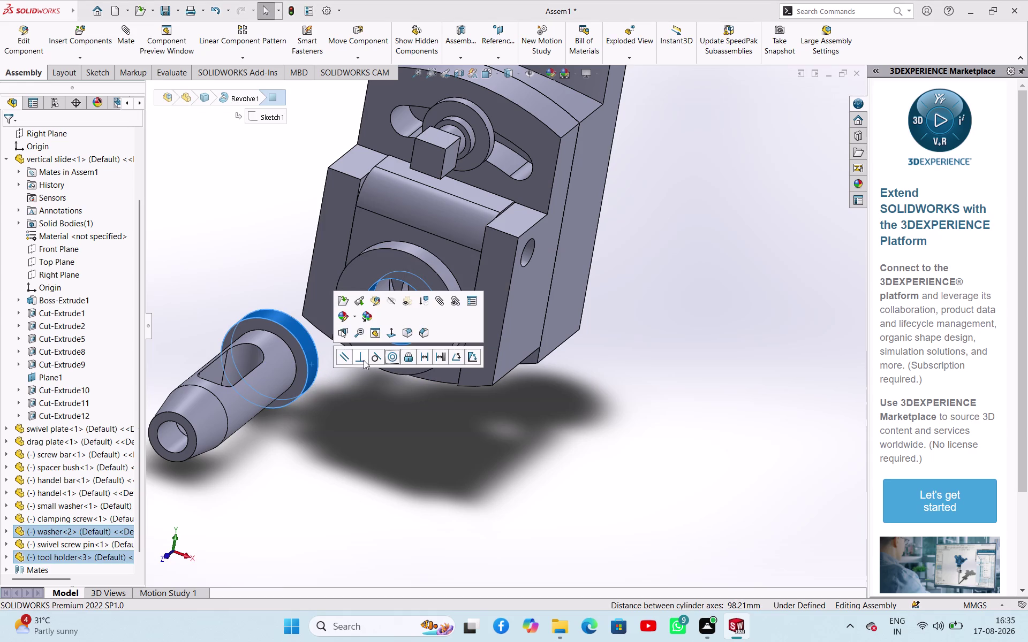
click(388, 360)
click(392, 445)
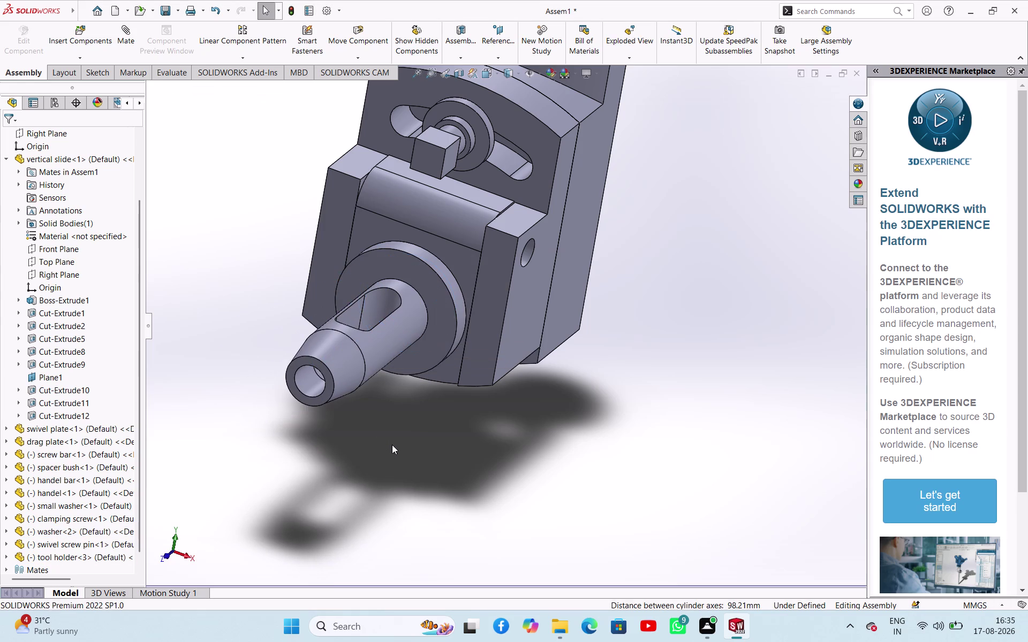
Add a Coincident mate seating the holder's flange flush on the washer face.
drag(374, 356, 299, 404)
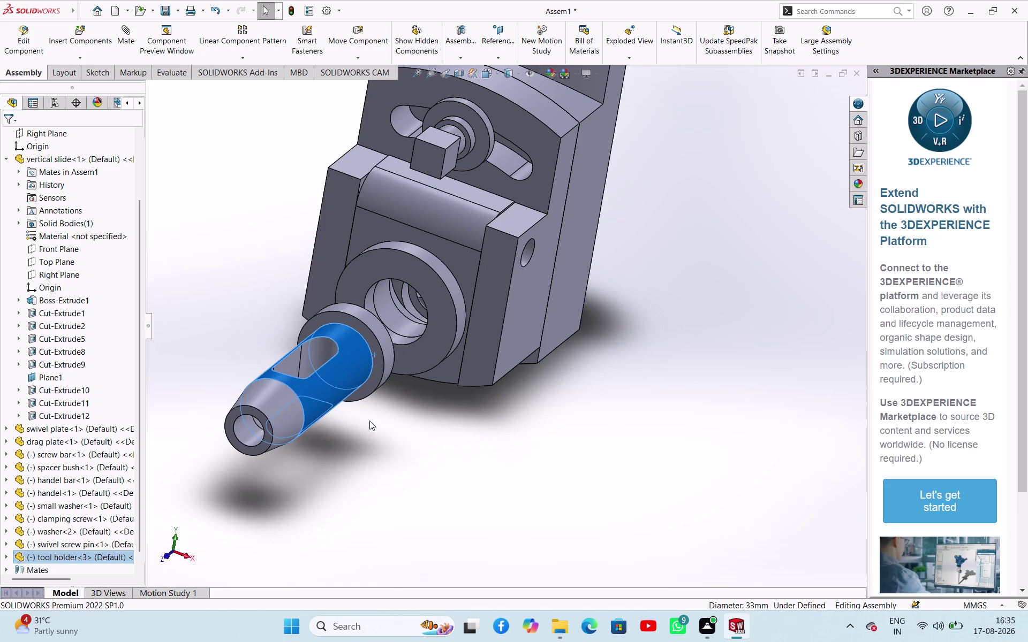
click(434, 416)
click(379, 373)
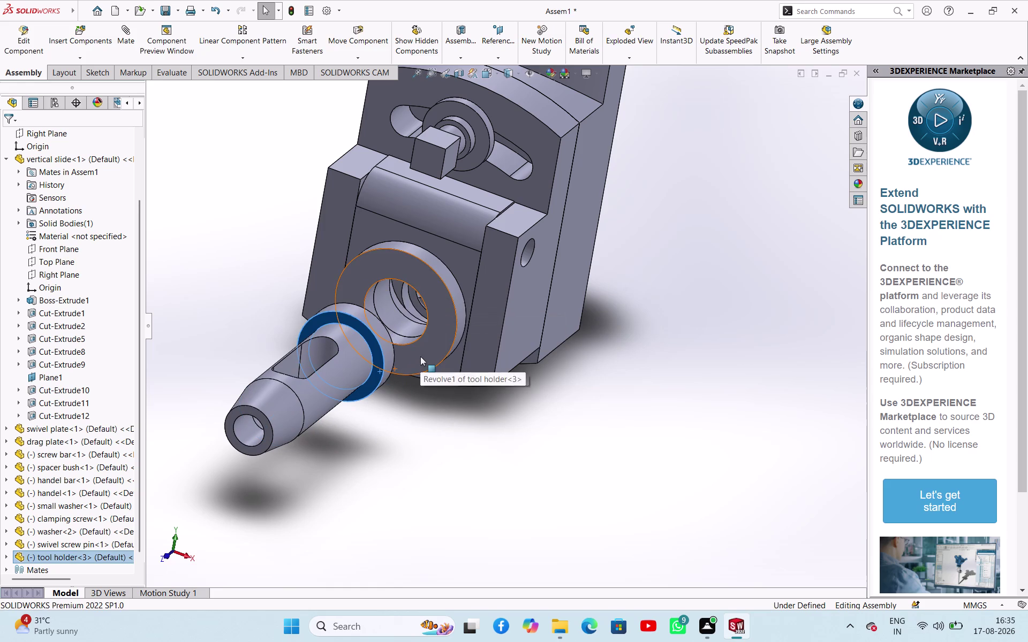
click(421, 357)
click(455, 348)
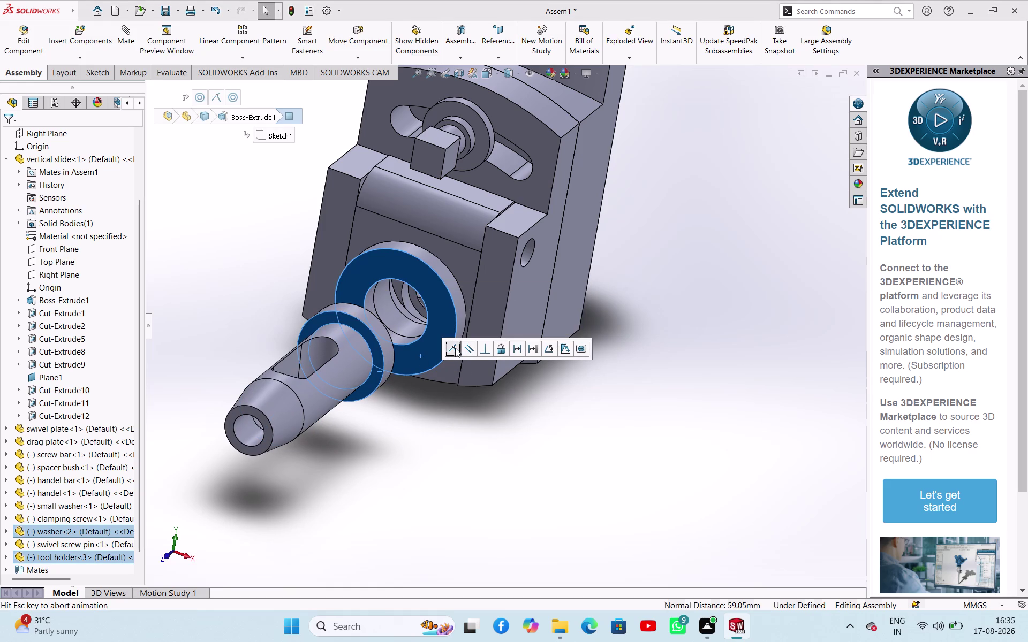
click(460, 406)
Orbit around the seated tool holder and open the Insert Components dropdown.
middle_drag(540, 375, 501, 323)
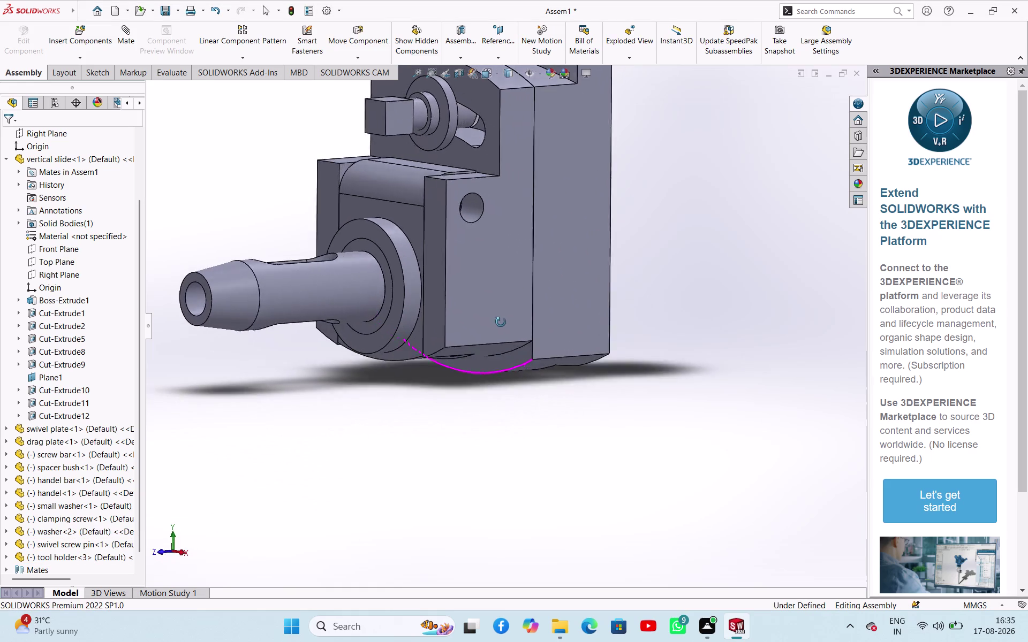
middle_drag(501, 323, 532, 381)
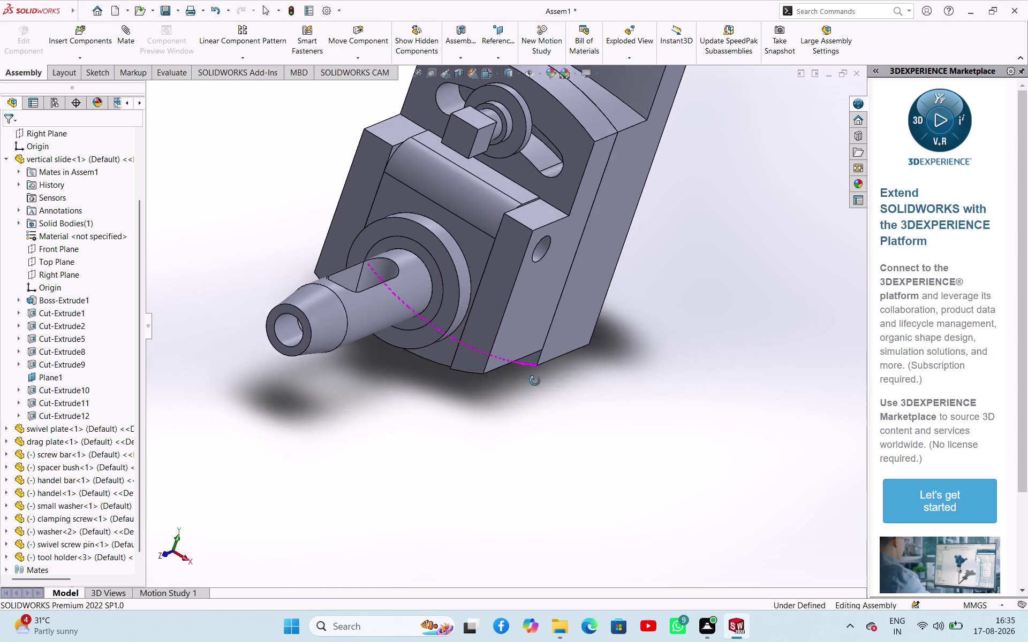
middle_drag(531, 382, 549, 365)
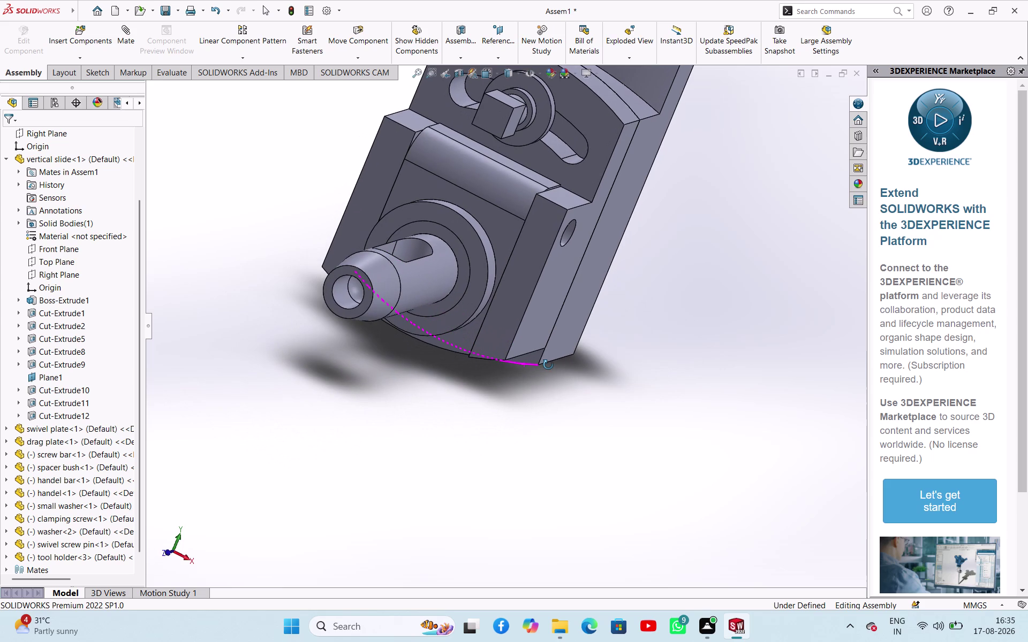
middle_drag(548, 365, 539, 425)
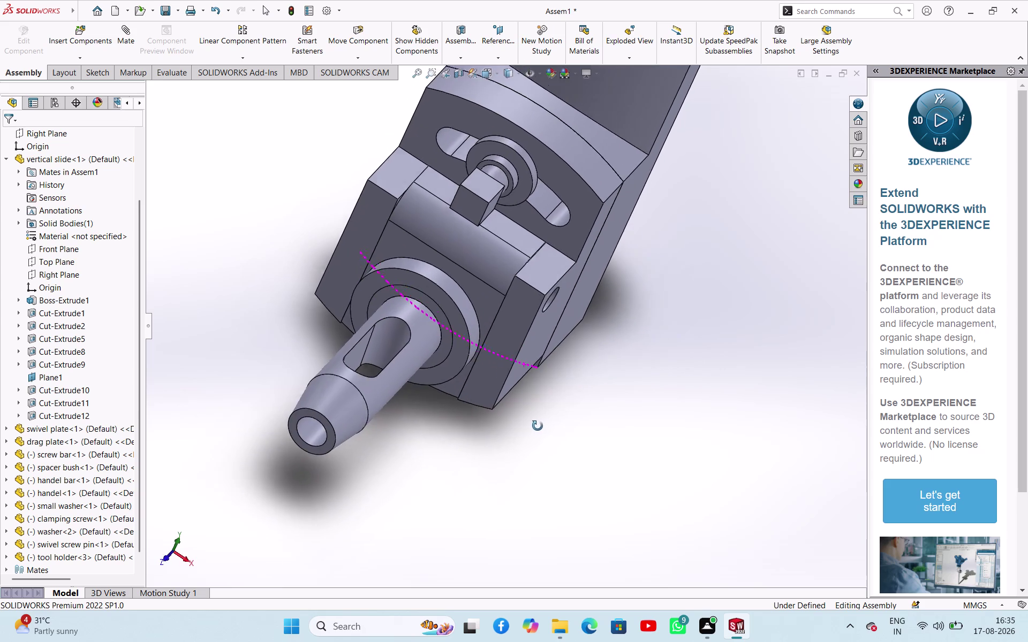
middle_drag(539, 425, 525, 385)
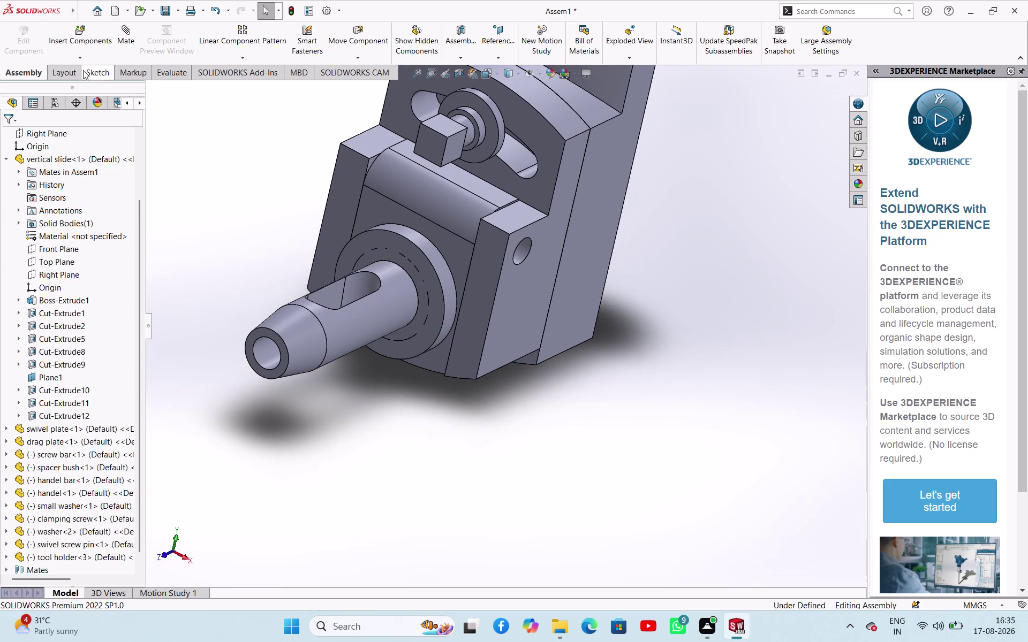
click(79, 59)
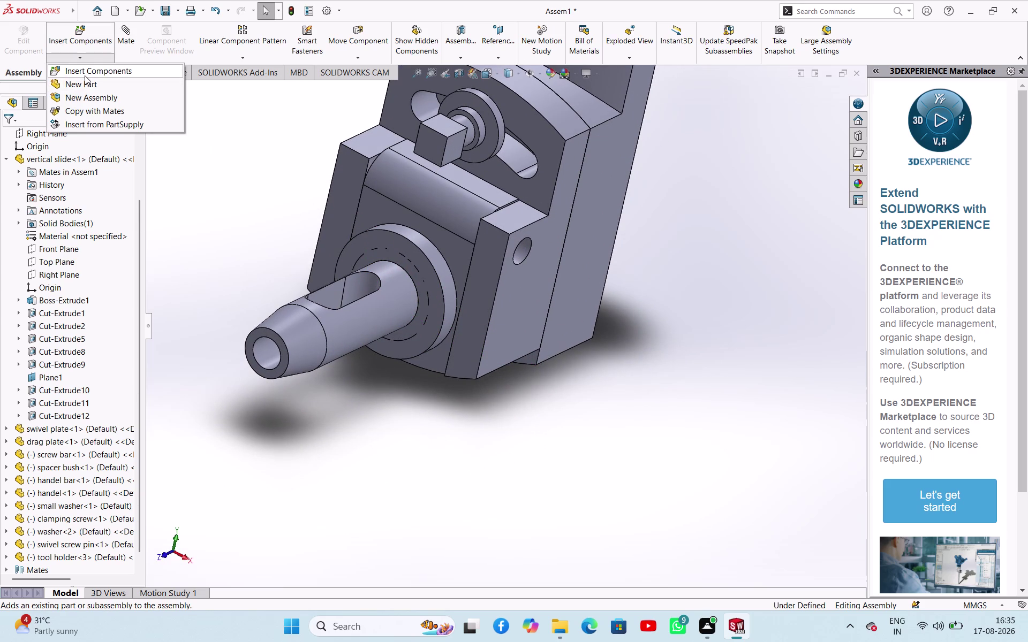
Browse to the 'tool fixing screw' part and open it for insertion.
click(84, 76)
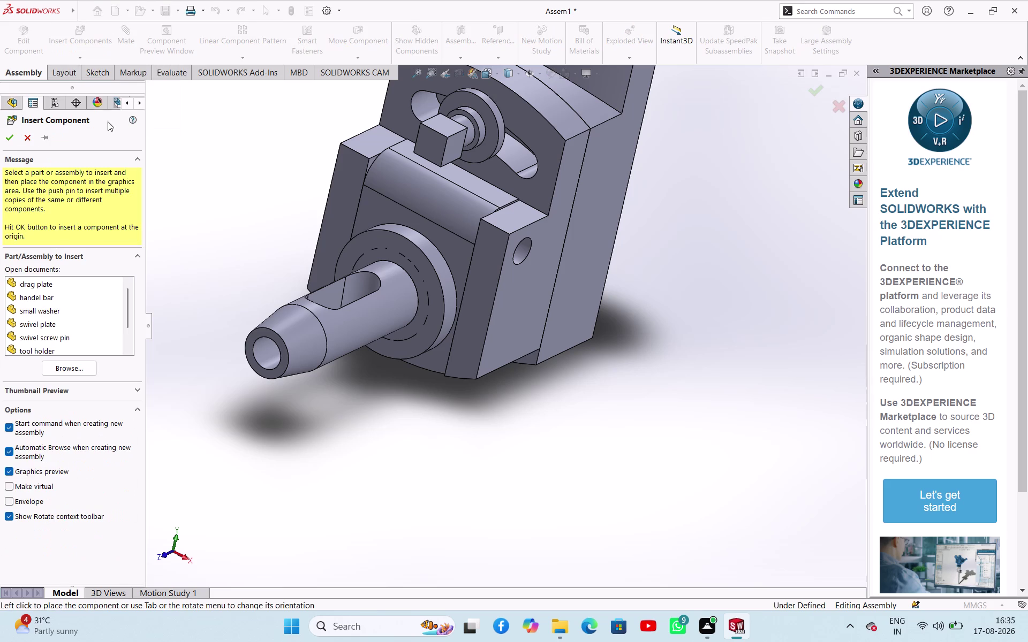
click(65, 368)
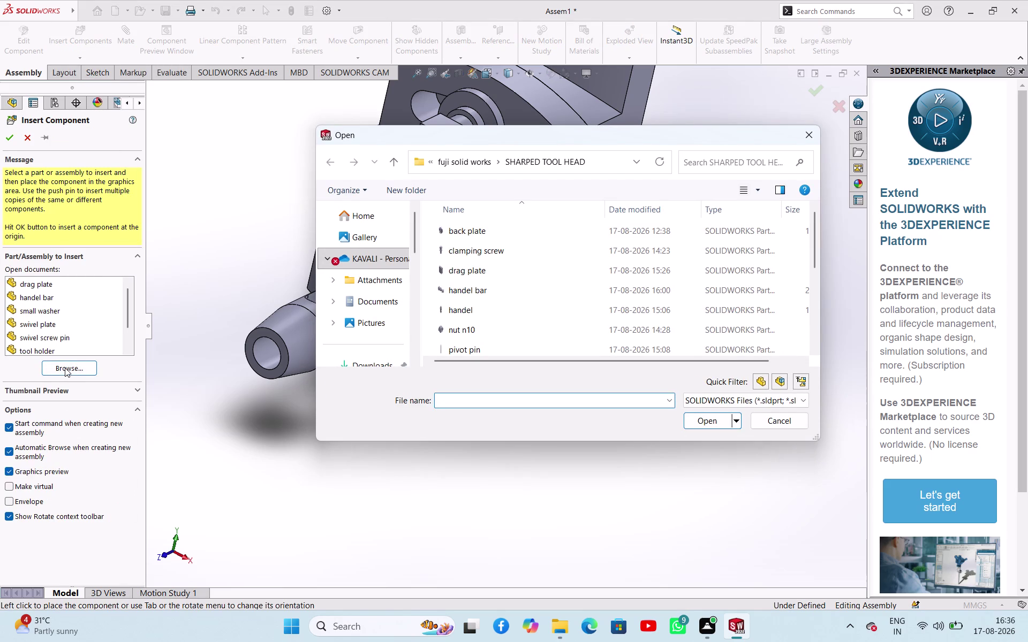
scroll(down, 3)
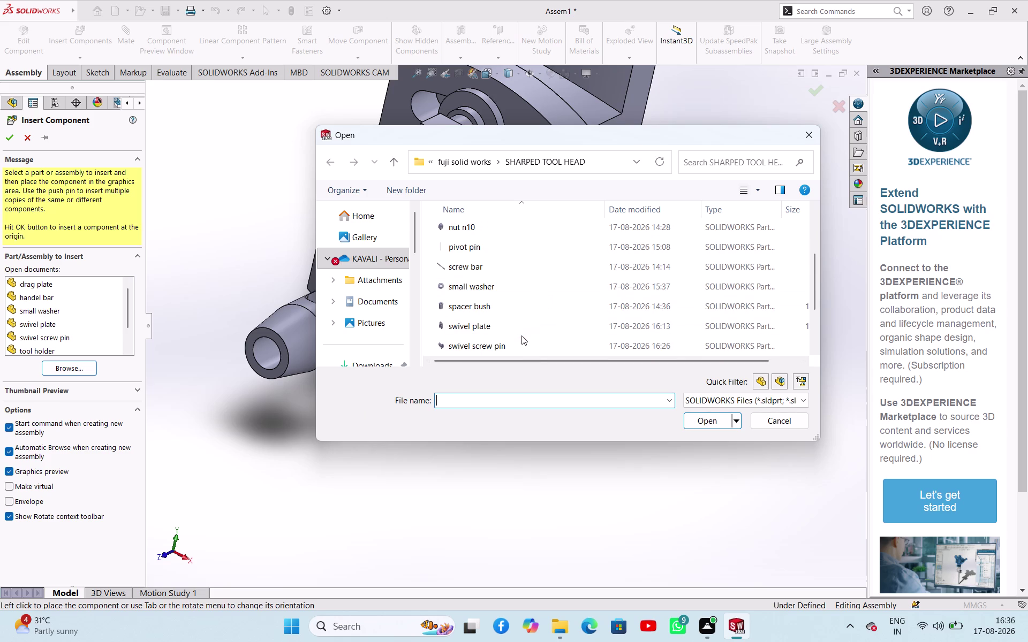
scroll(down, 3)
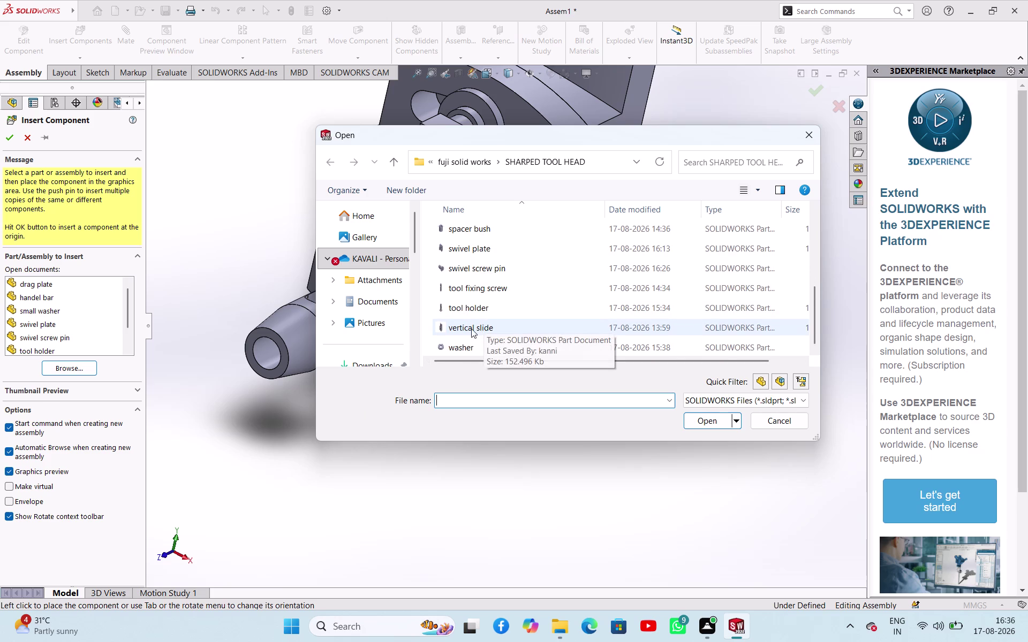
click(494, 293)
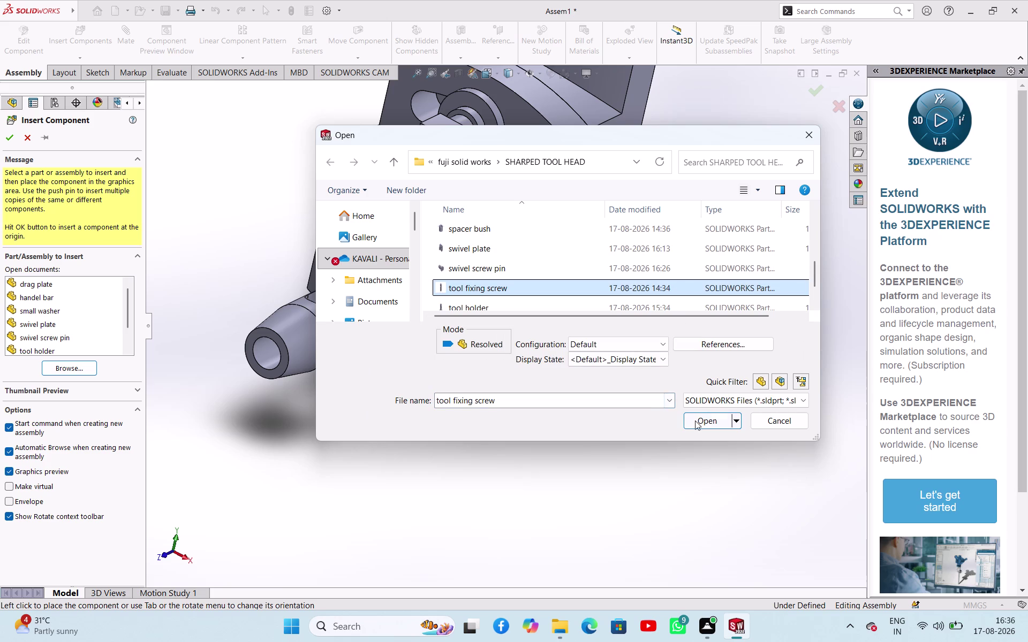
click(695, 421)
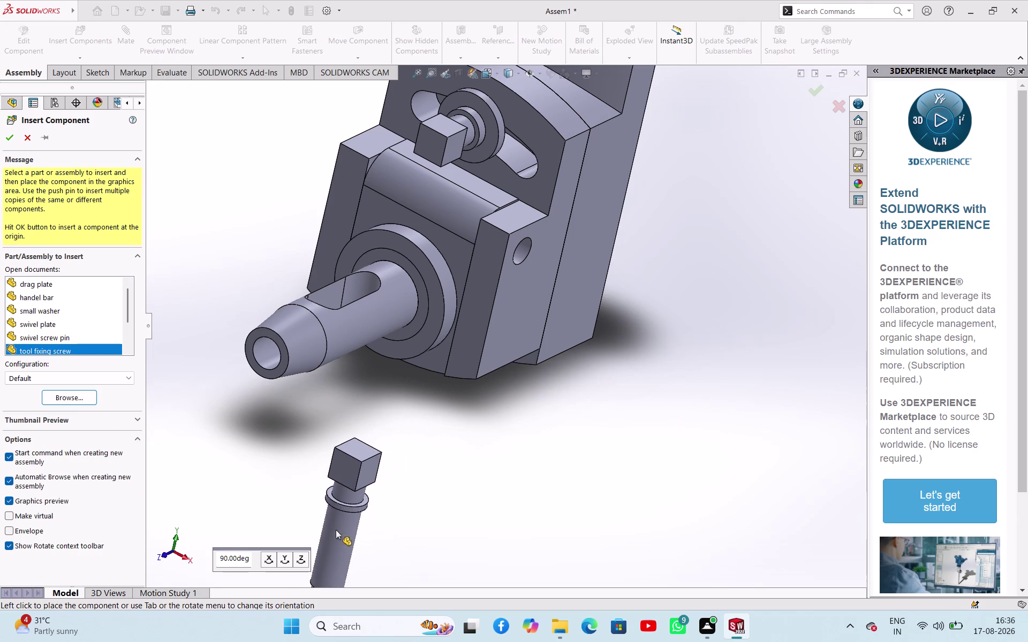
Rotate the tool fixing screw 90° to lie sideways and place it below the holder.
click(301, 555)
click(301, 555)
click(301, 555)
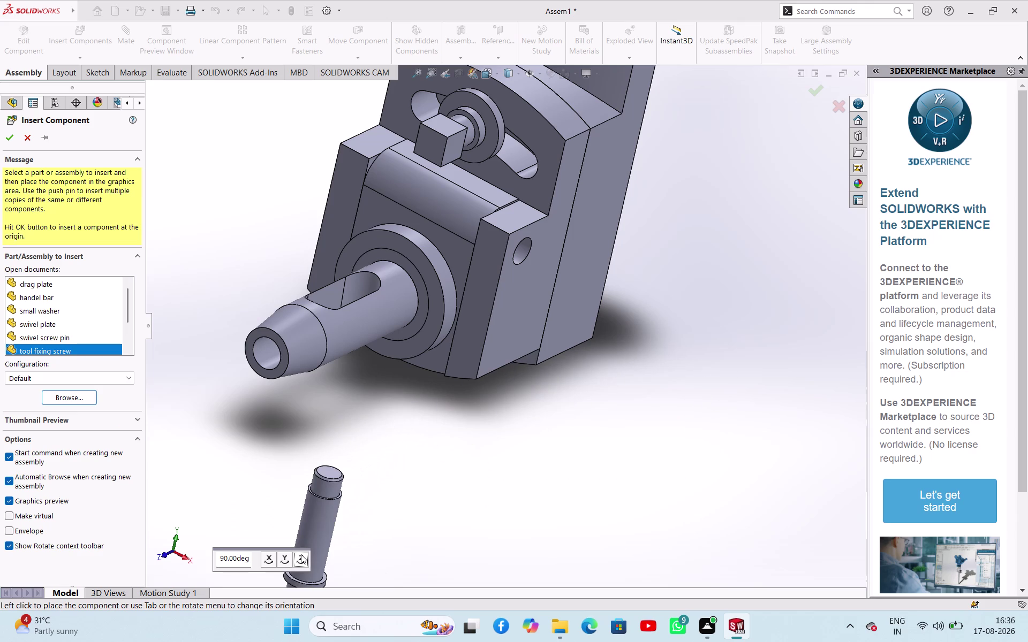
click(301, 555)
click(288, 561)
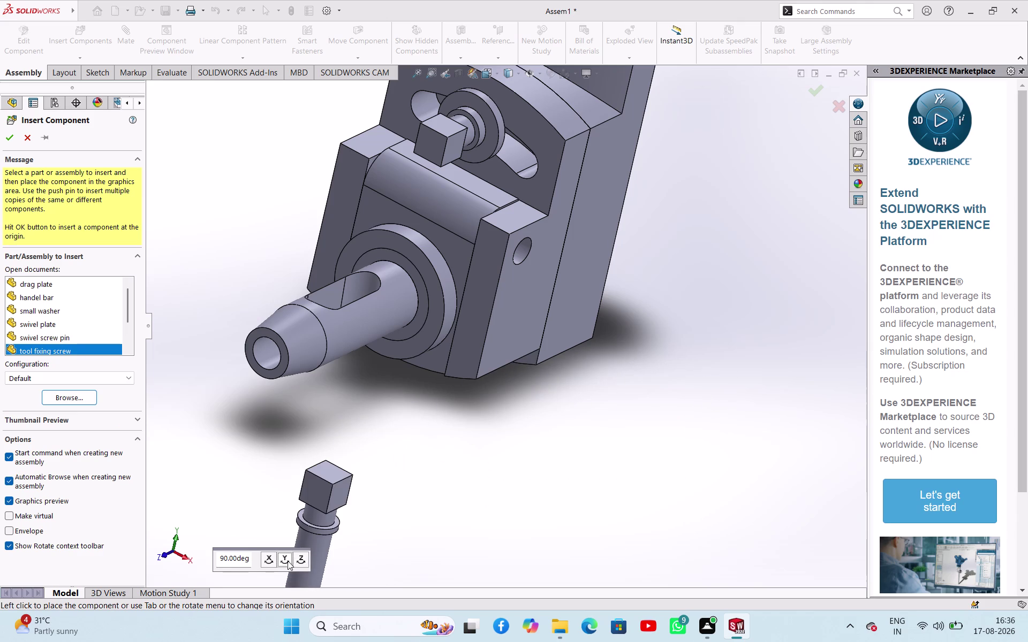
click(270, 561)
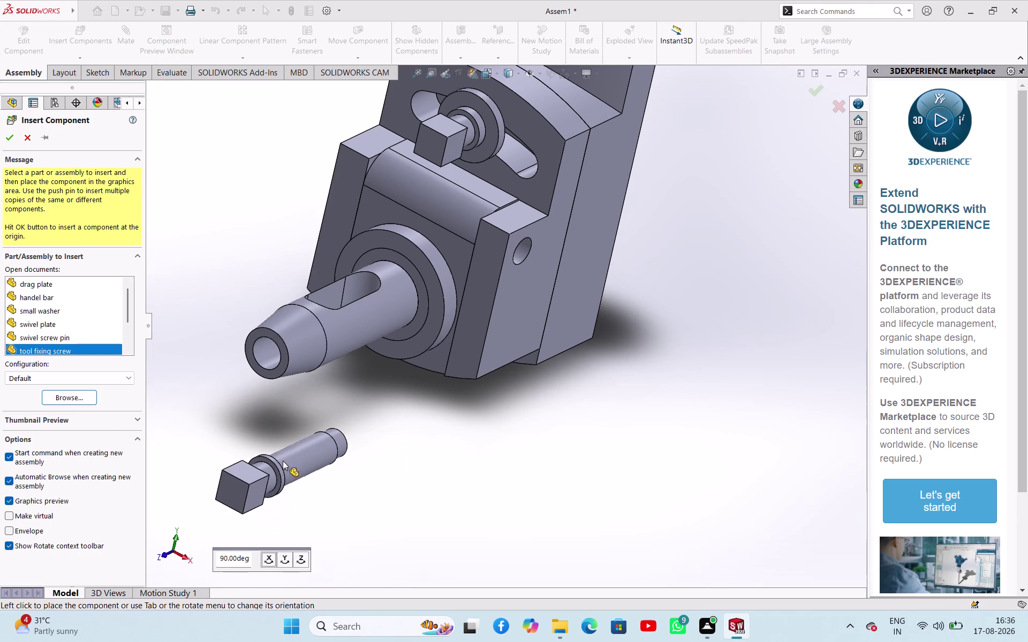
click(273, 447)
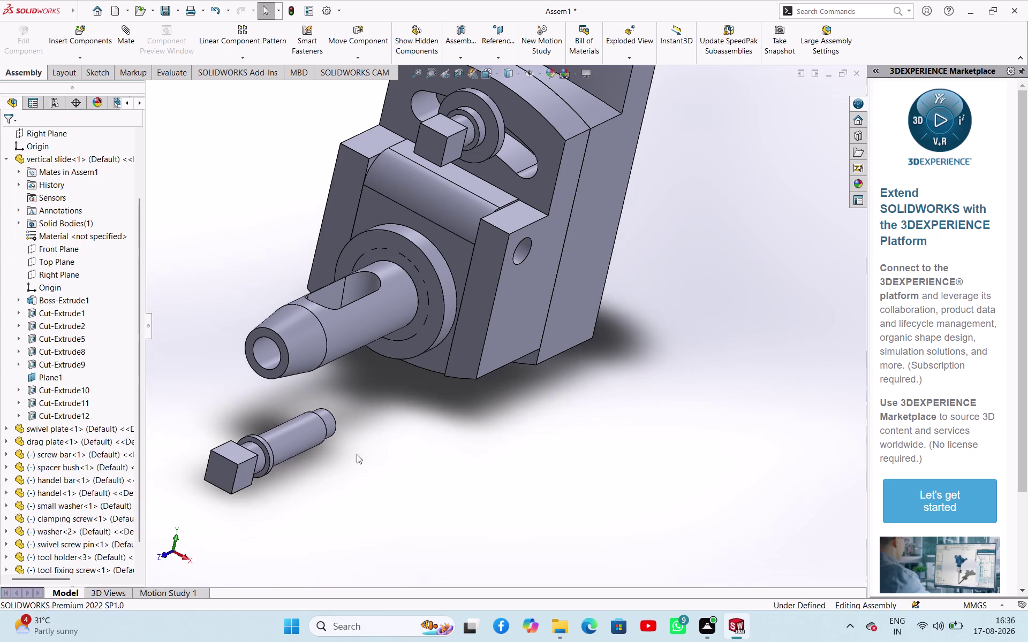
Mate the screw's shank concentric with the tool holder's inner bore.
scroll(up, 3)
middle_drag(377, 460, 316, 447)
click(317, 413)
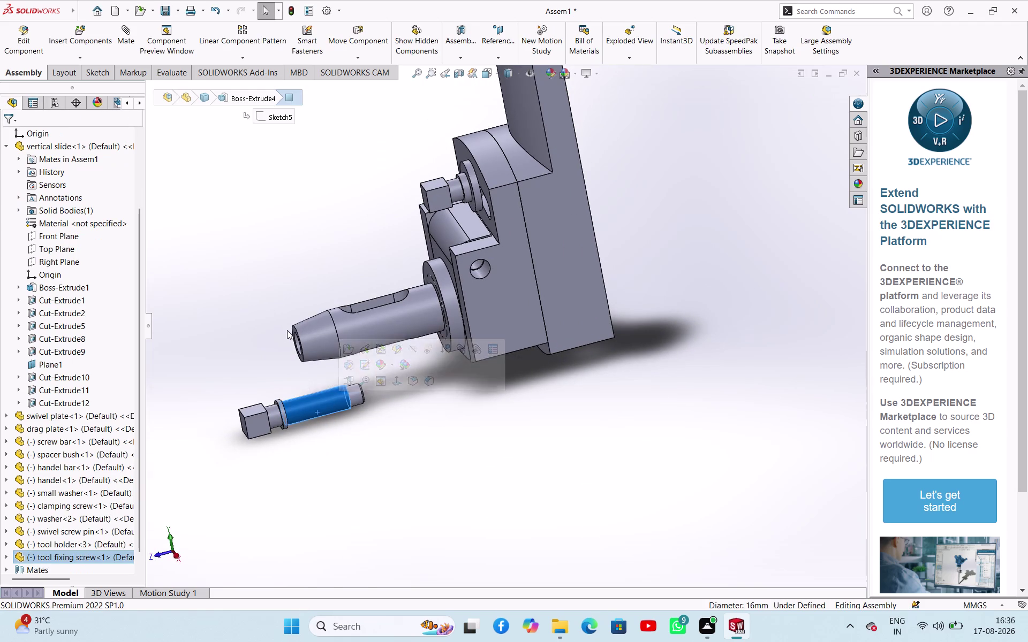
scroll(down, 3)
middle_drag(268, 343, 304, 353)
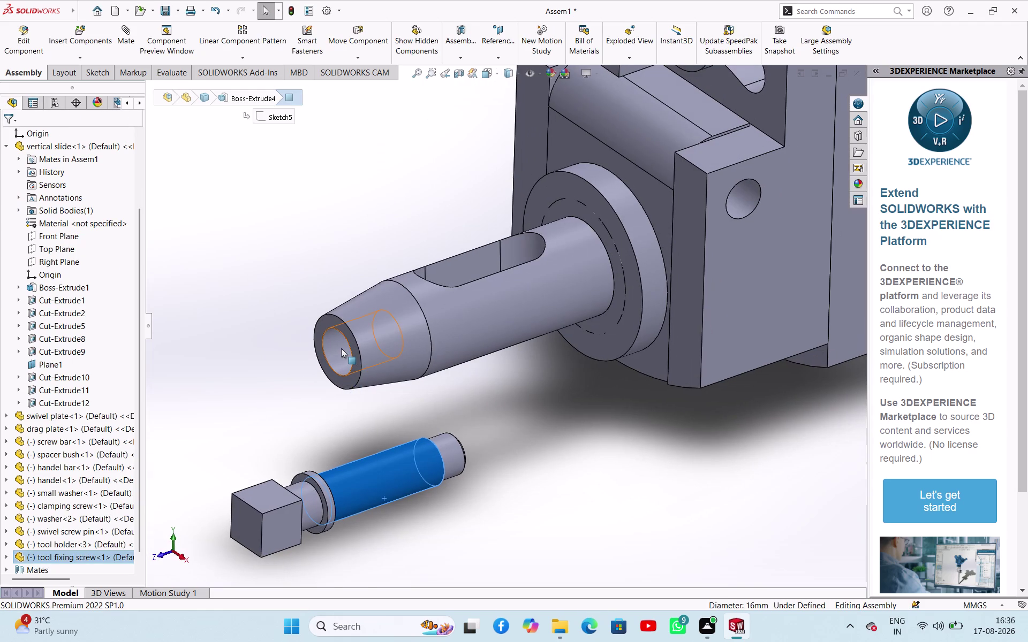
click(341, 348)
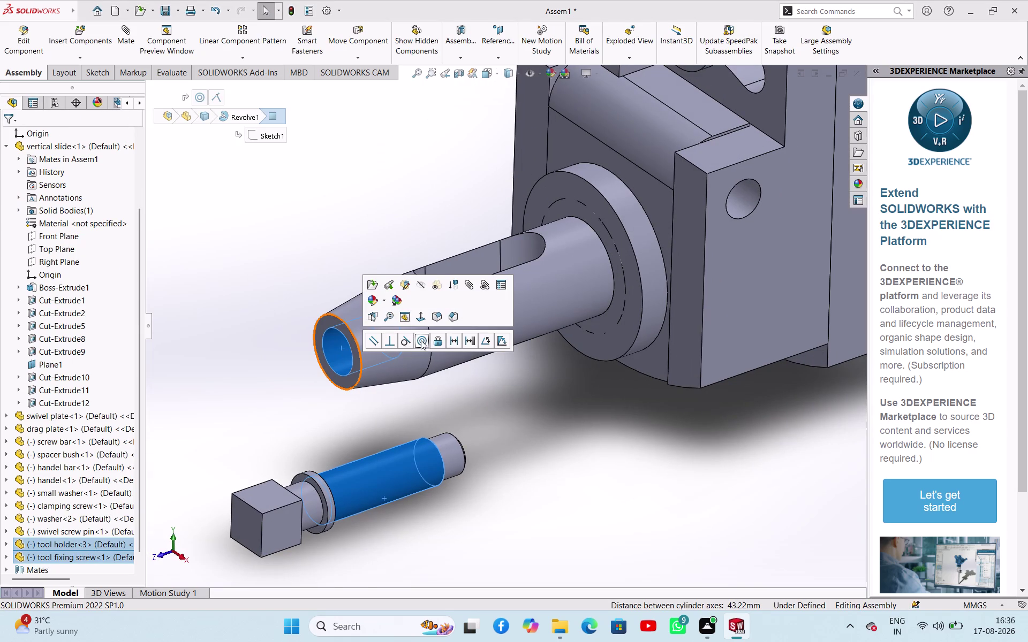
click(421, 341)
click(480, 445)
Make the screw collar's flat face coincident with the tool holder's end face.
middle_drag(483, 441, 397, 437)
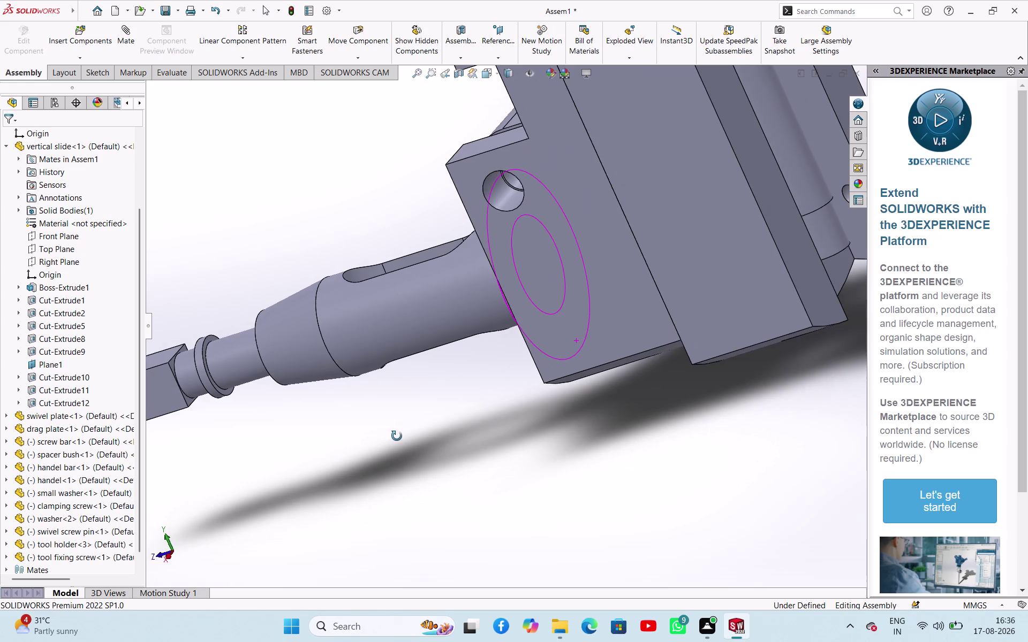
middle_drag(396, 436, 419, 443)
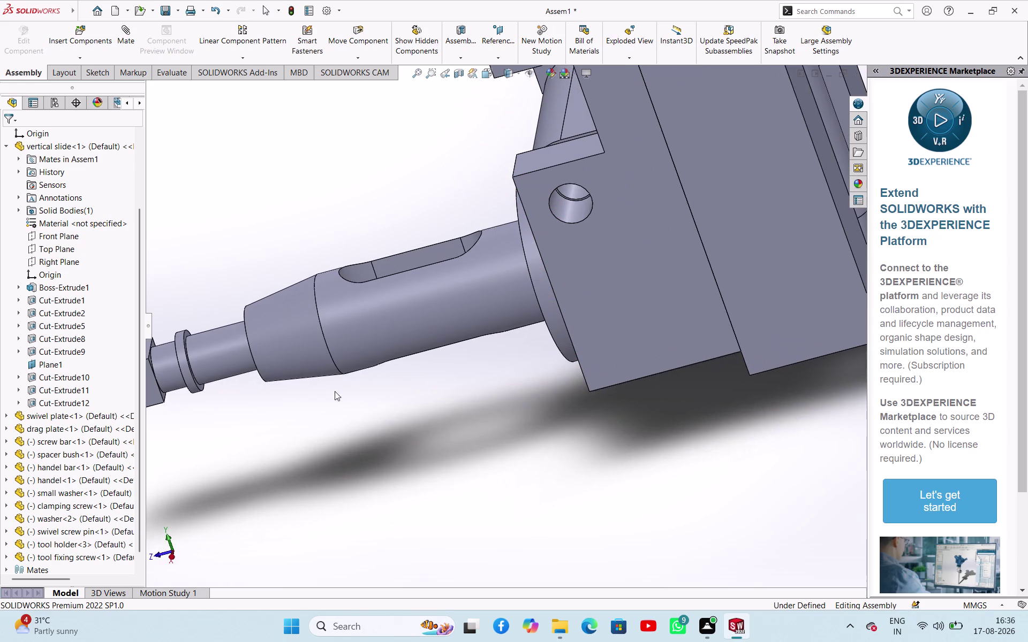
scroll(down, 3)
click(237, 372)
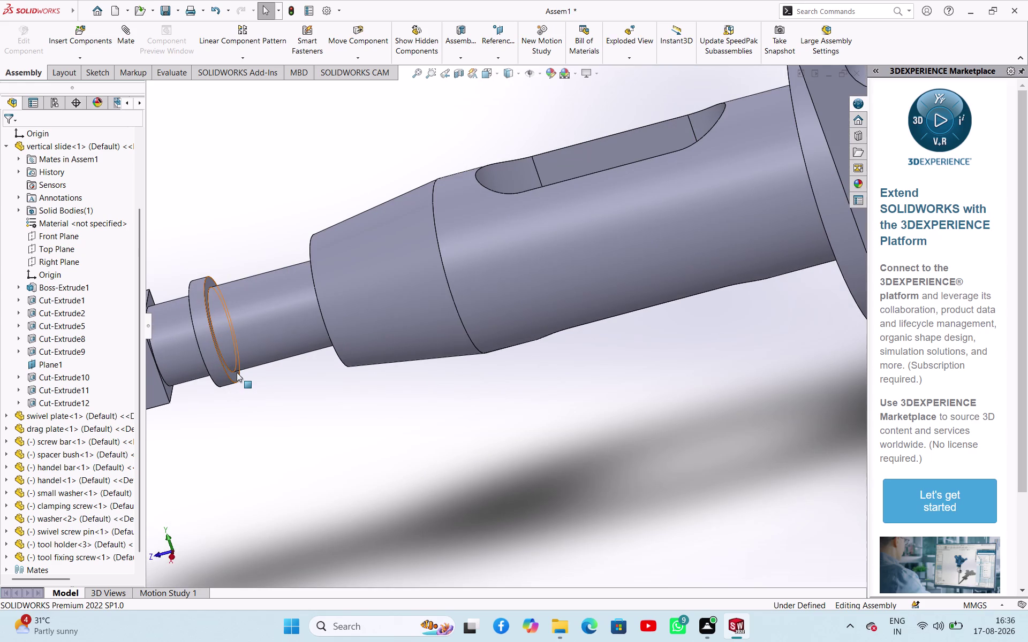
middle_drag(252, 406, 363, 421)
click(329, 336)
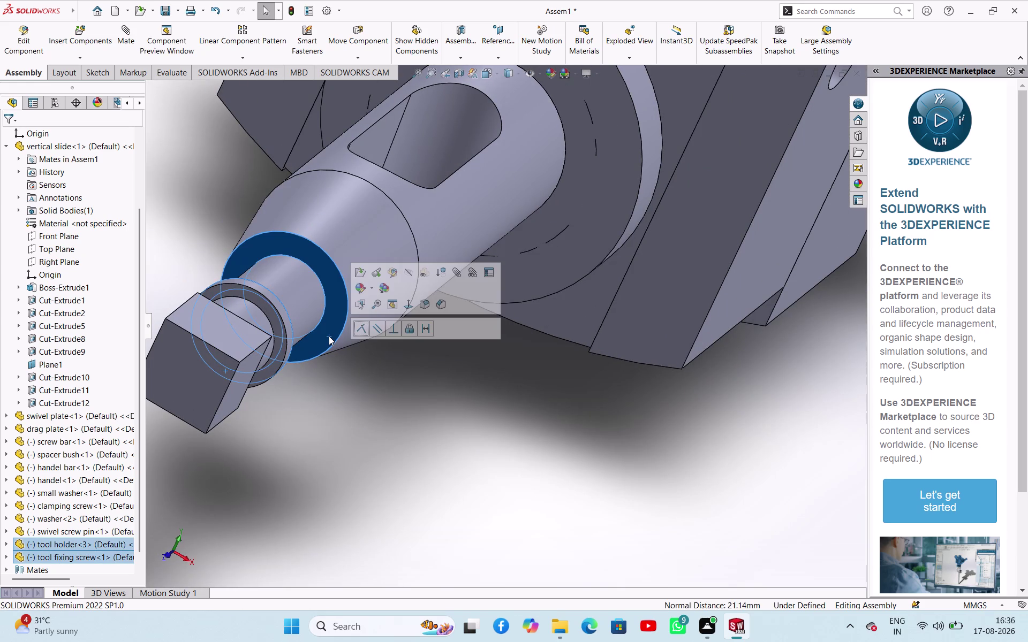
click(364, 325)
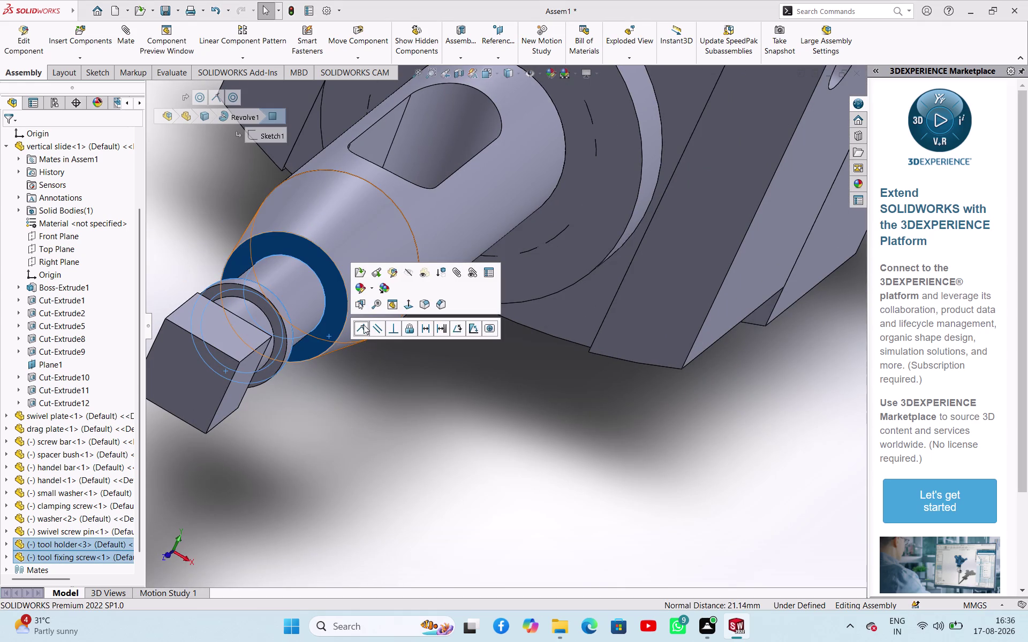
click(393, 404)
click(409, 432)
Zoom and orbit out to view the seated screw and the whole tool head.
scroll(up, 3)
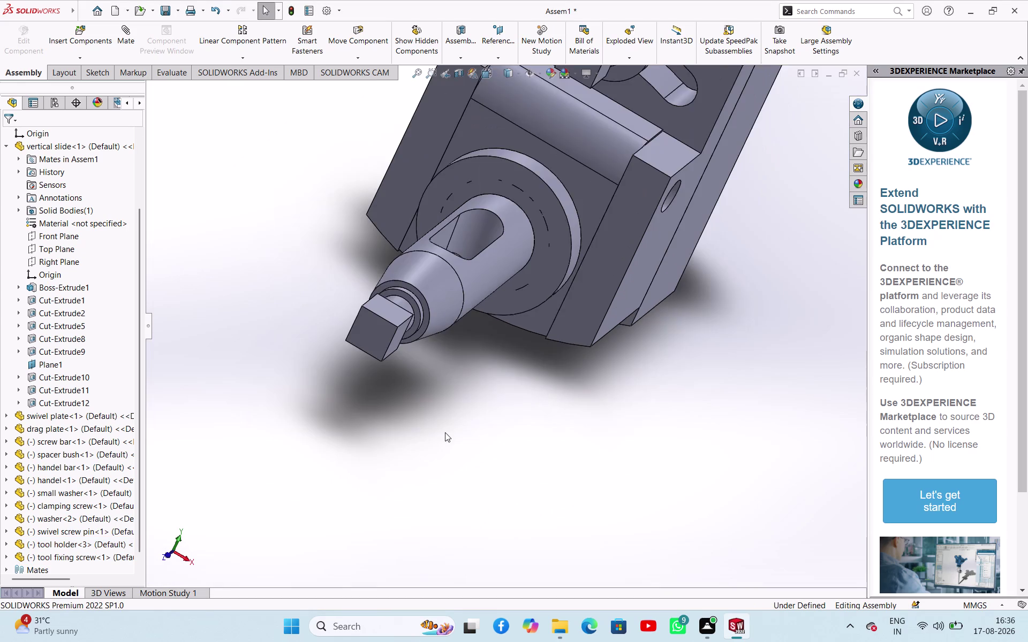
scroll(up, 3)
scroll(up, 3)
middle_drag(514, 413, 509, 357)
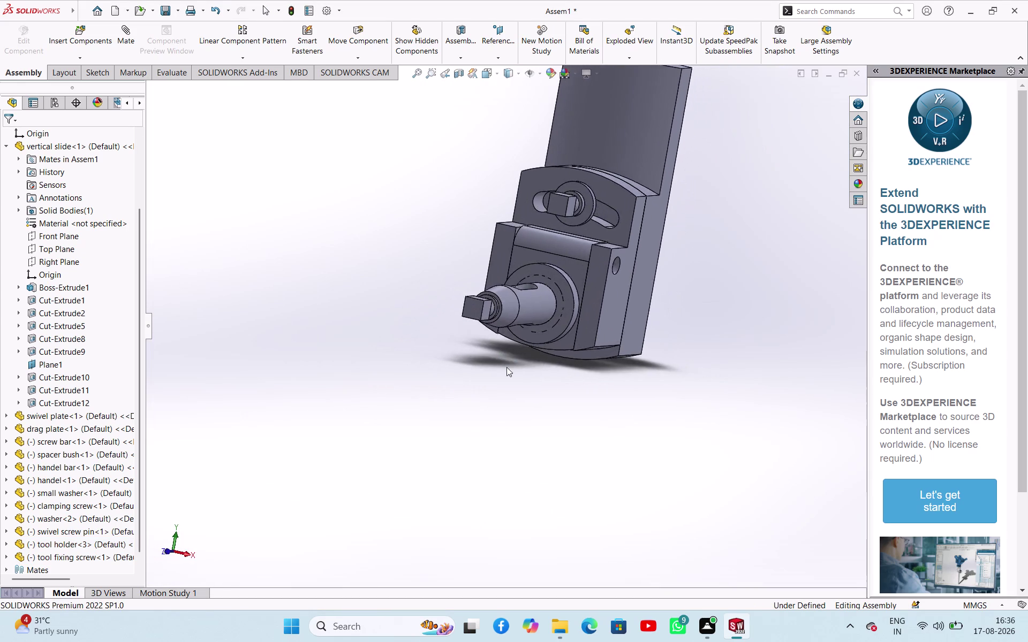
scroll(up, 3)
middle_drag(541, 381, 464, 374)
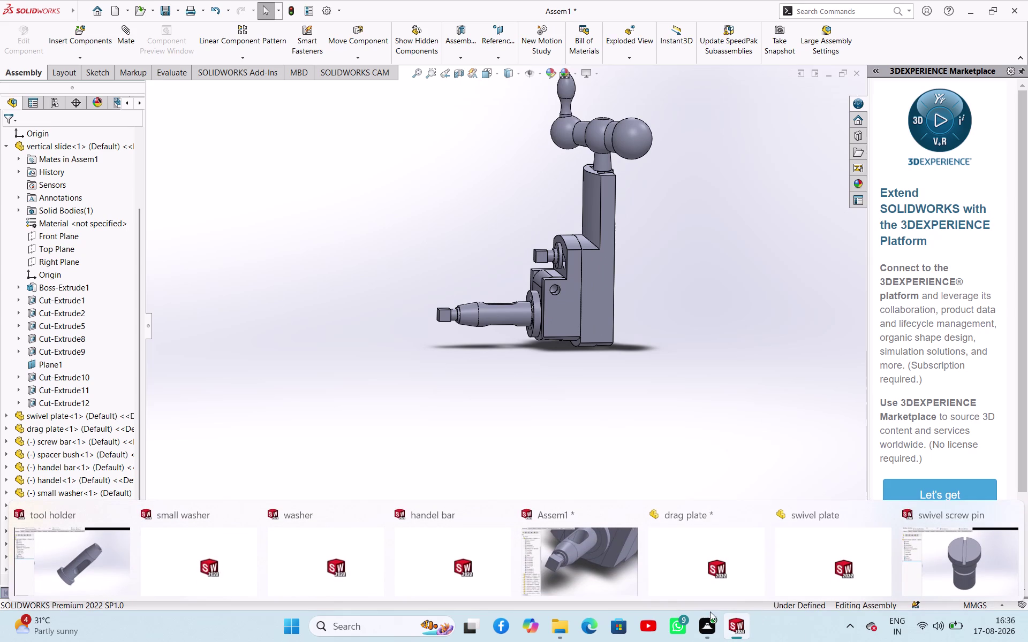
Back in Assem1, insert the 'pivot pin' part as a new component.
click(82, 59)
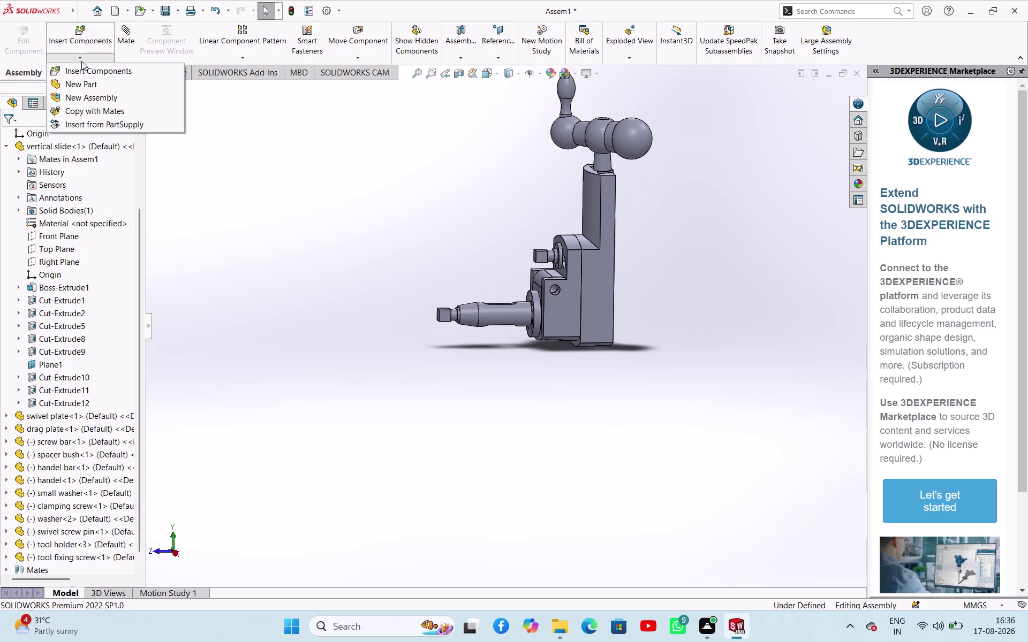
click(83, 67)
click(62, 370)
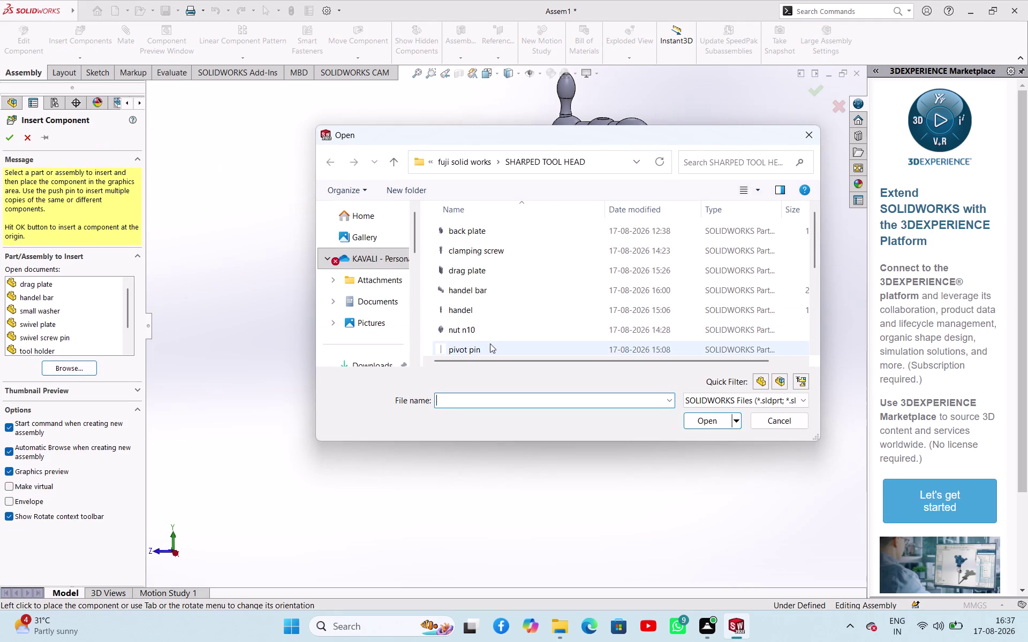
click(490, 343)
click(718, 425)
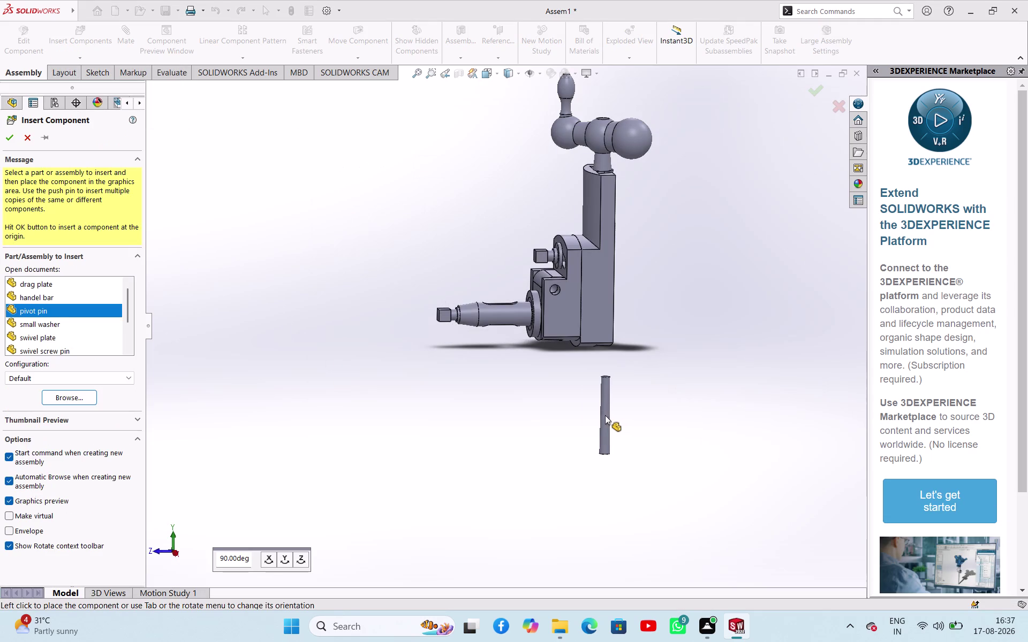
Rotate the pivot pin preview 90 degrees about two axes and place it below the tool head.
click(300, 559)
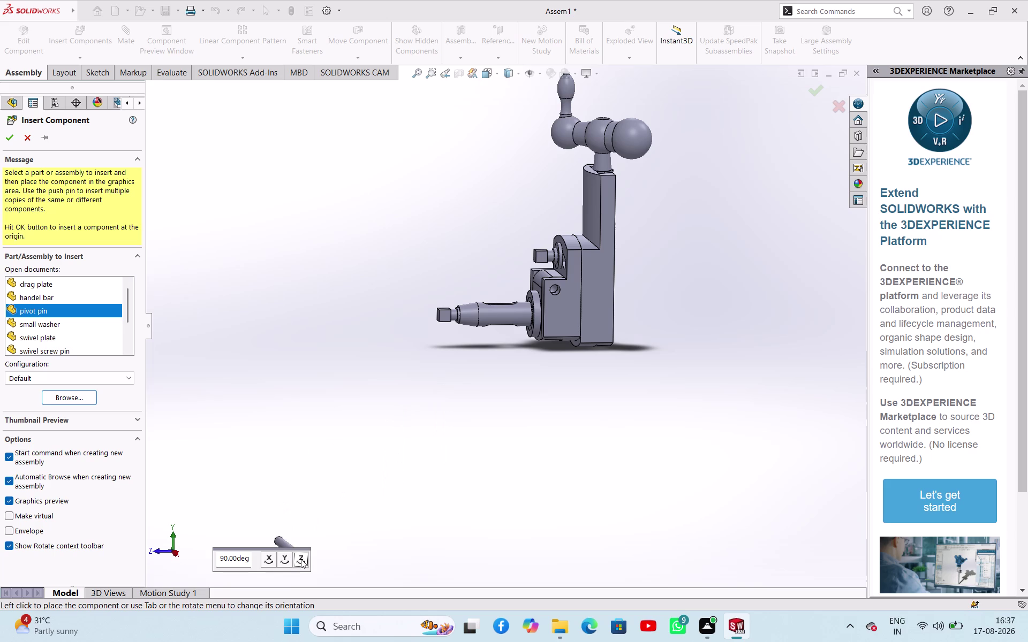
click(391, 431)
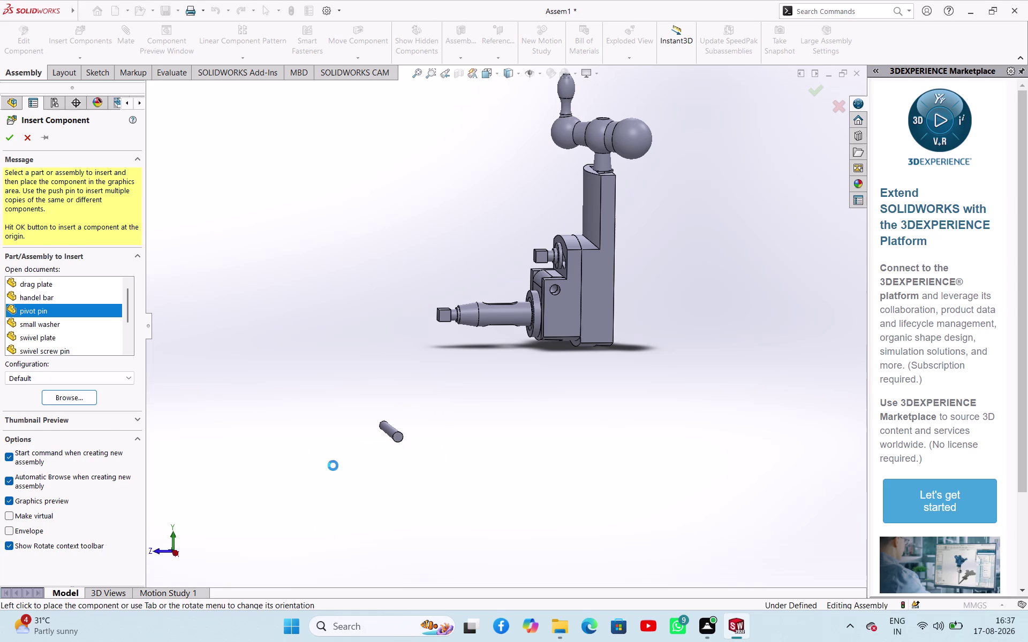
click(333, 466)
middle_drag(333, 459, 366, 469)
click(418, 442)
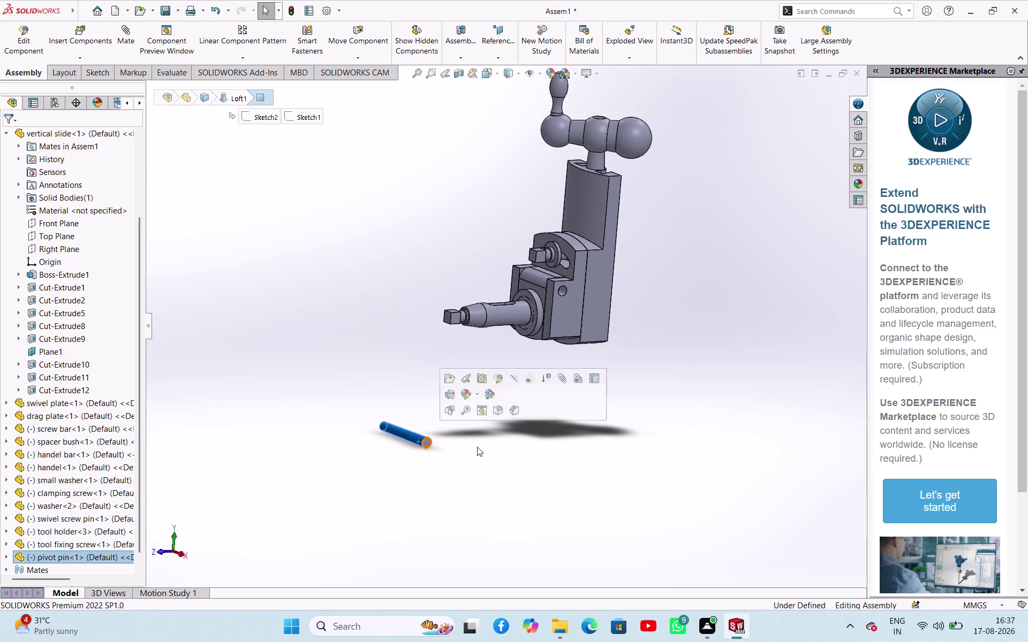
scroll(down, 3)
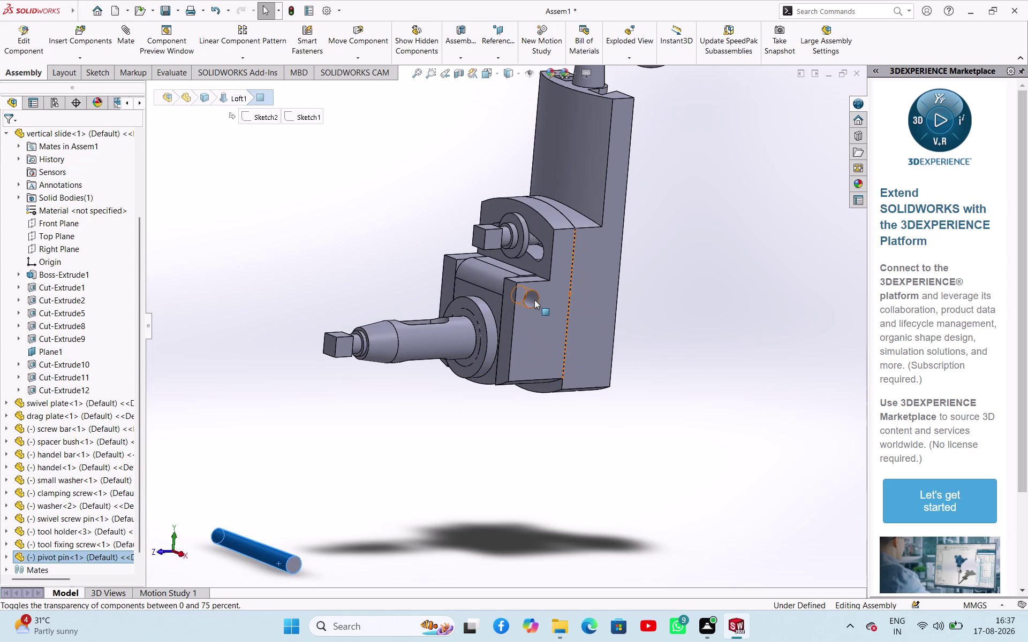
click(535, 300)
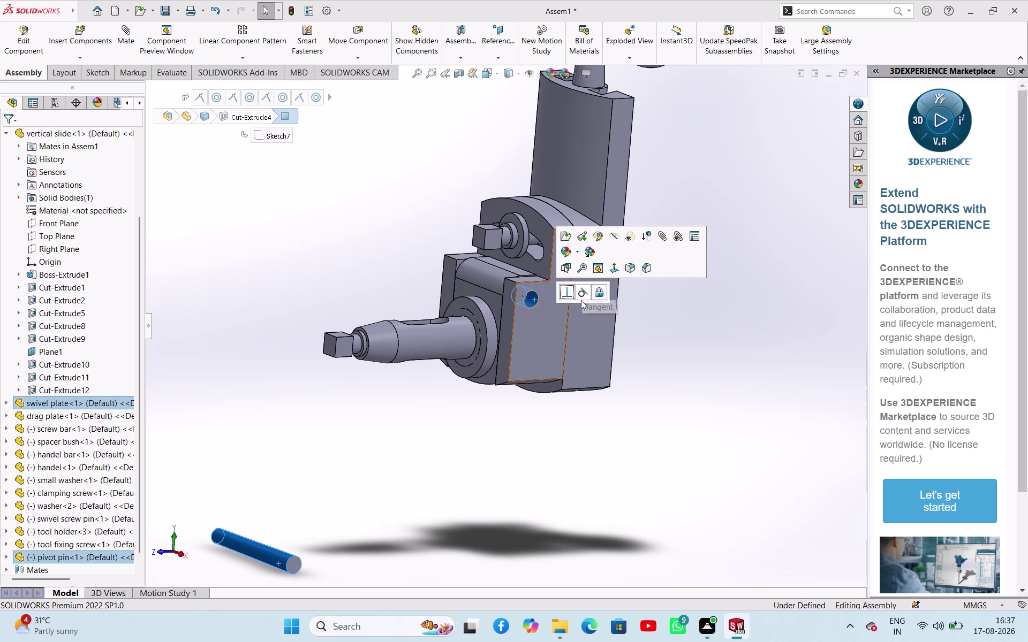
click(411, 412)
click(266, 555)
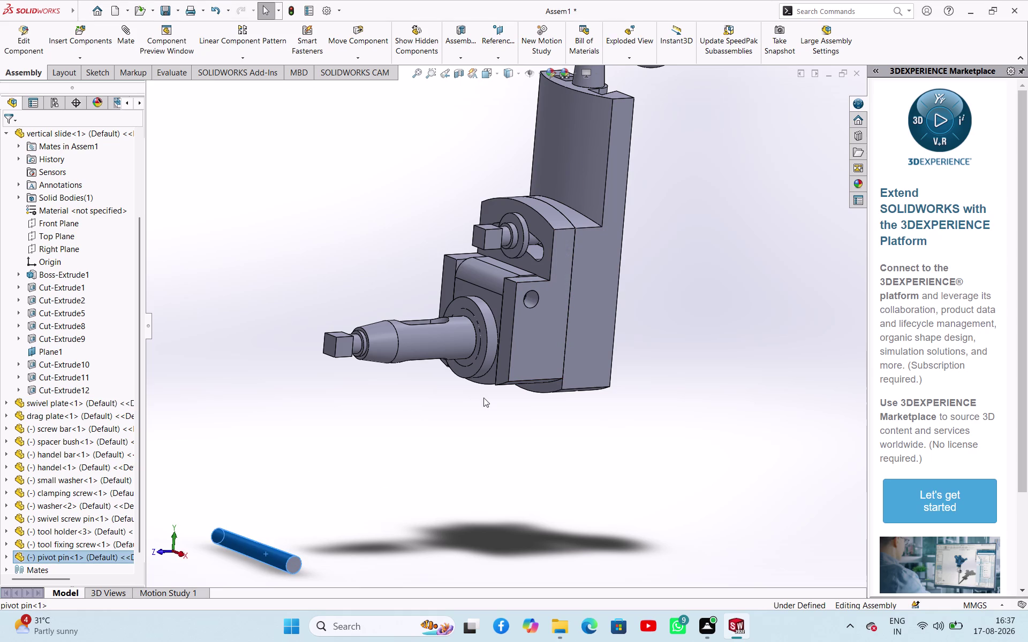
click(529, 298)
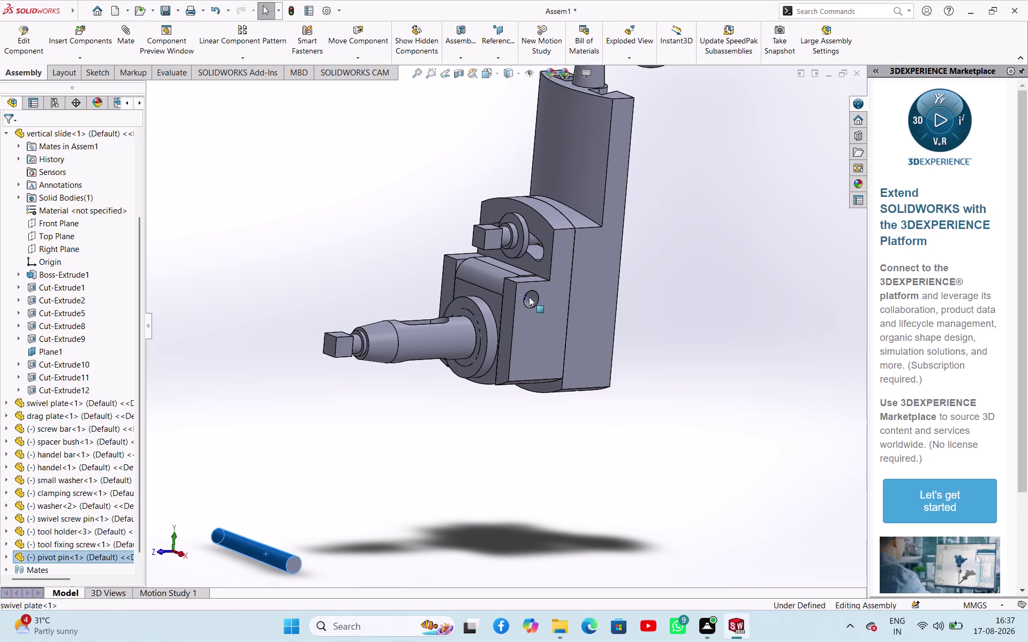
click(578, 394)
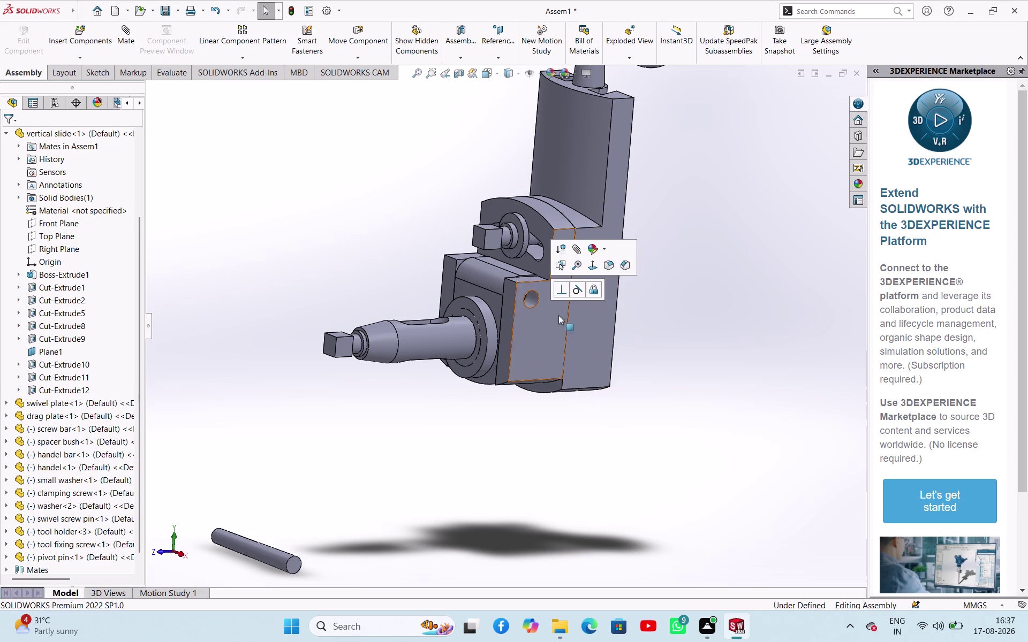
click(534, 299)
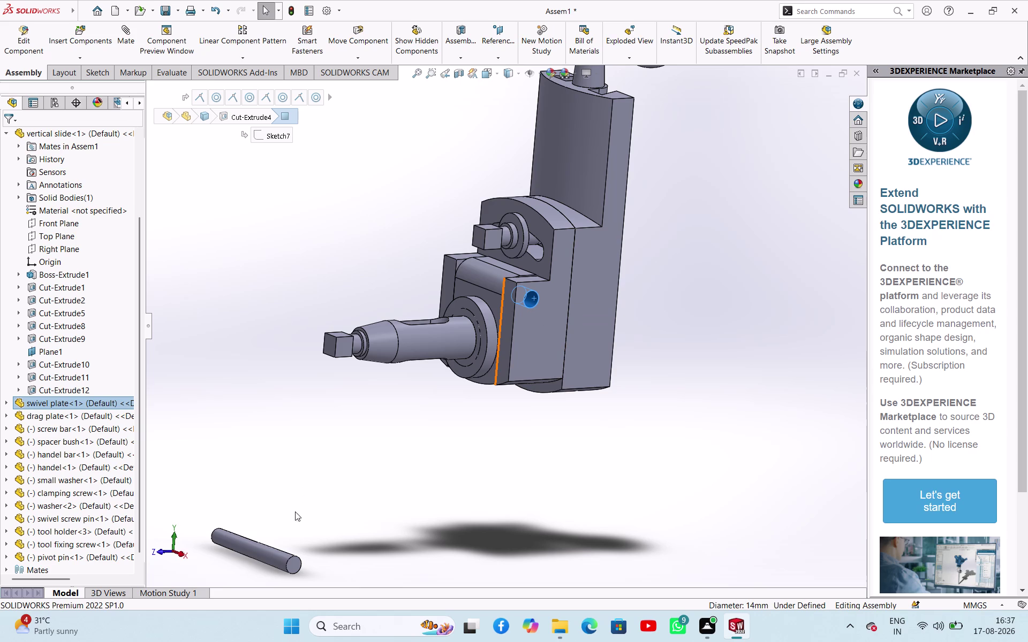
click(279, 556)
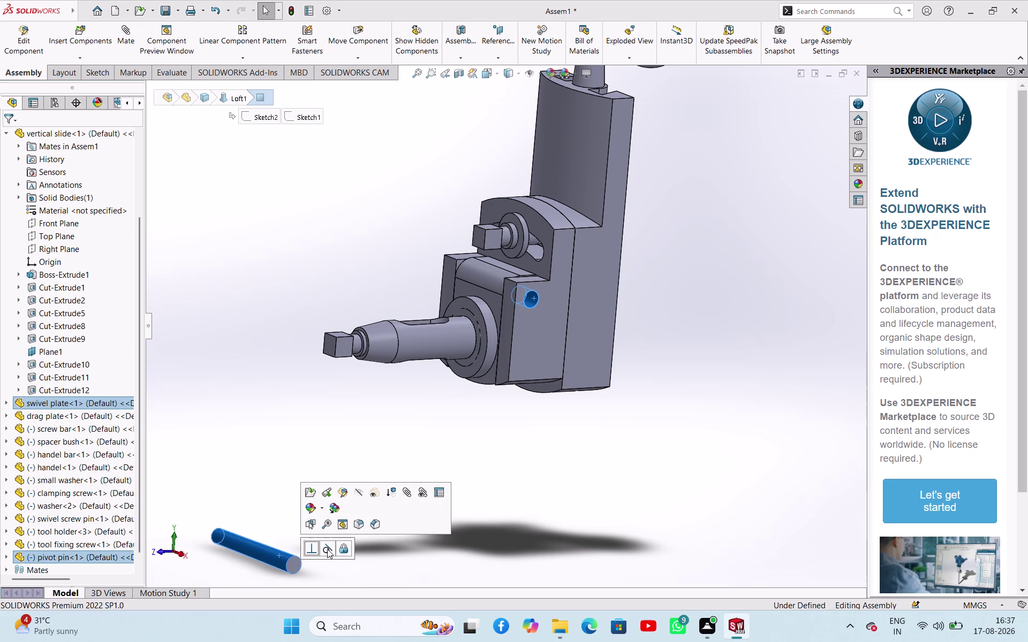
click(322, 549)
click(510, 505)
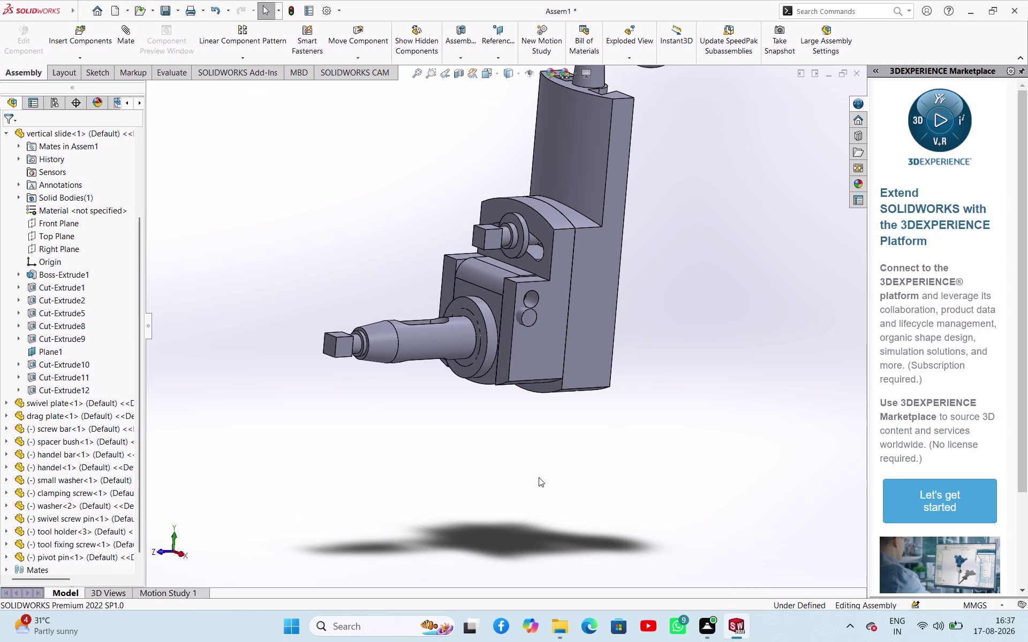
middle_drag(544, 399, 493, 407)
key(ctrl+z)
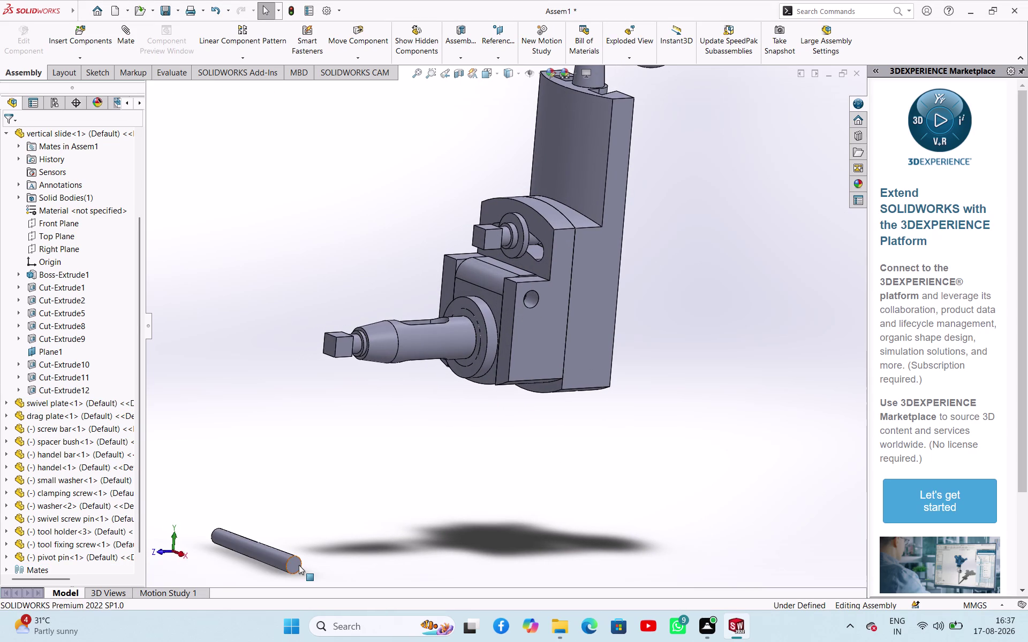
click(298, 566)
click(540, 338)
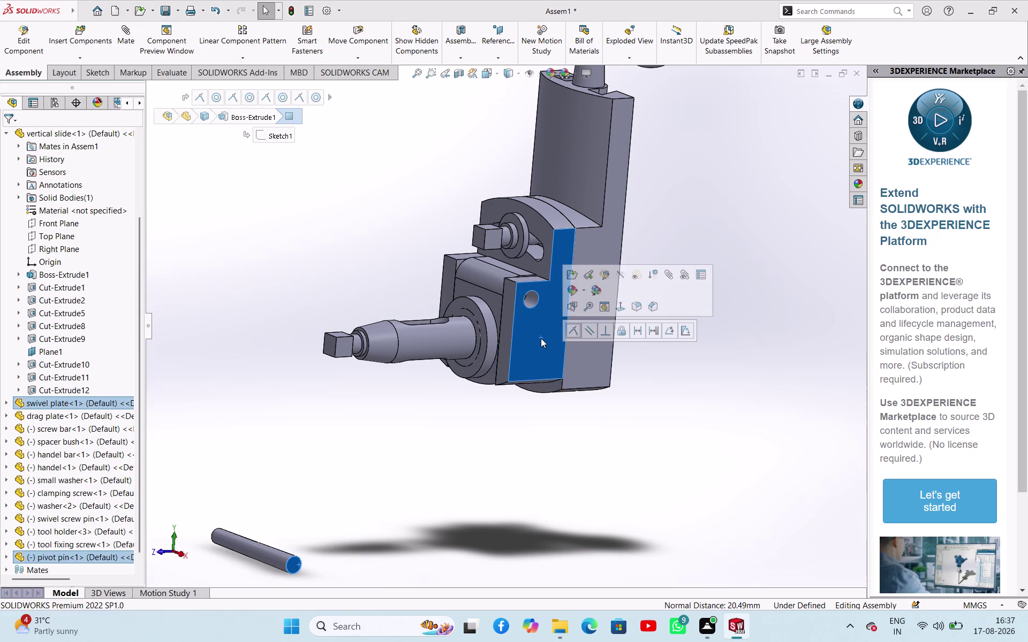
click(575, 331)
click(515, 434)
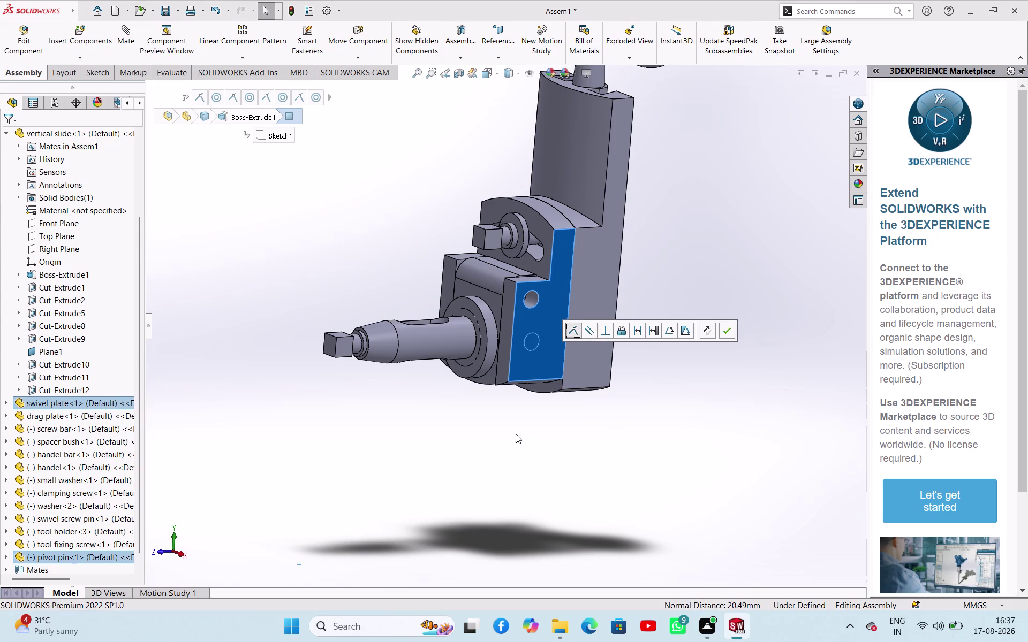
drag(532, 343, 501, 427)
click(426, 439)
click(470, 416)
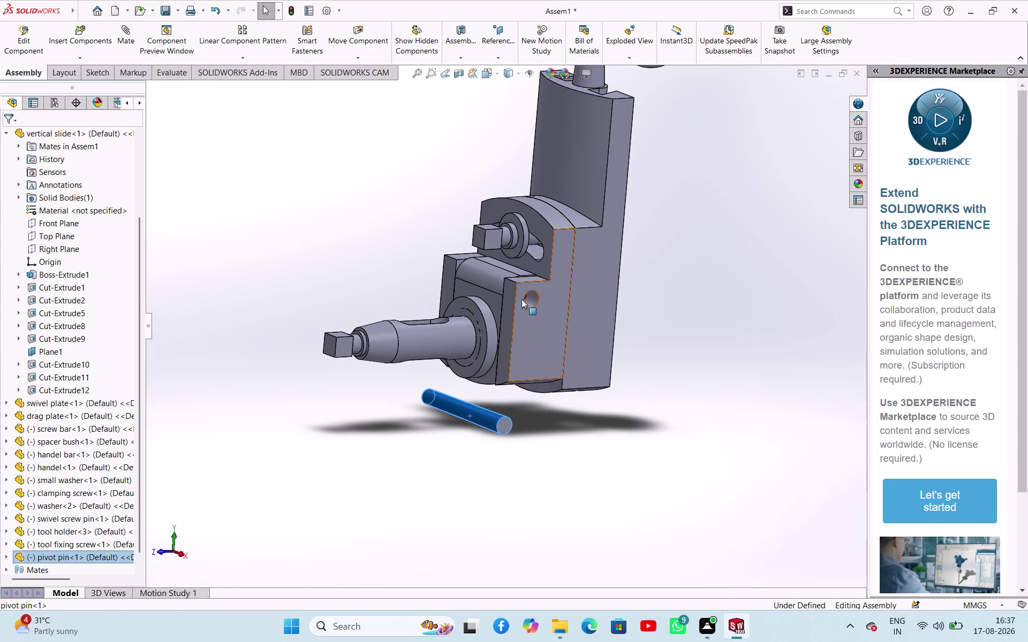
click(533, 298)
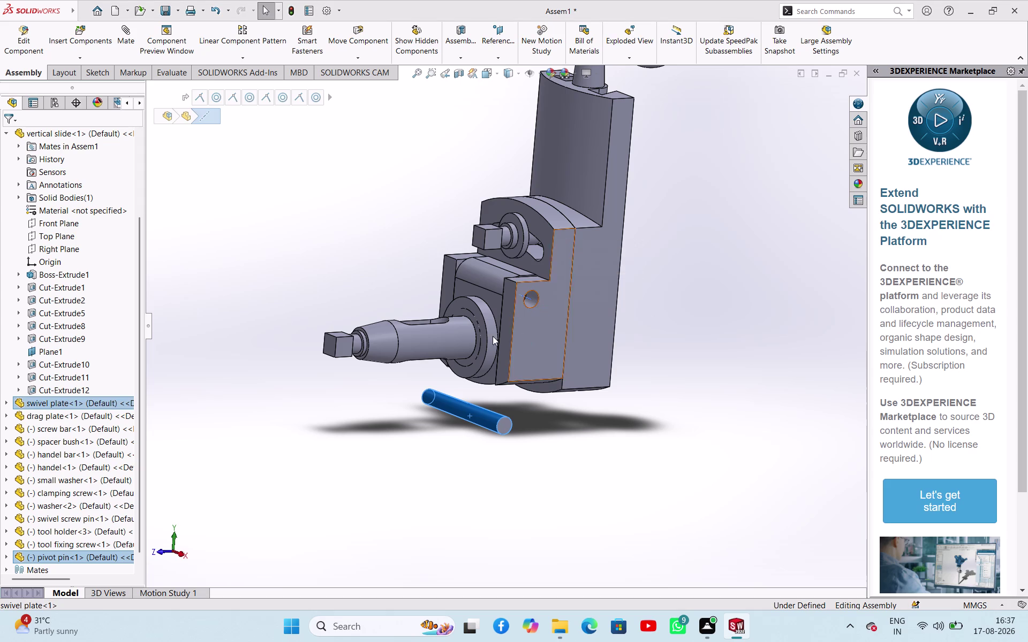
click(403, 204)
middle_drag(400, 201, 575, 274)
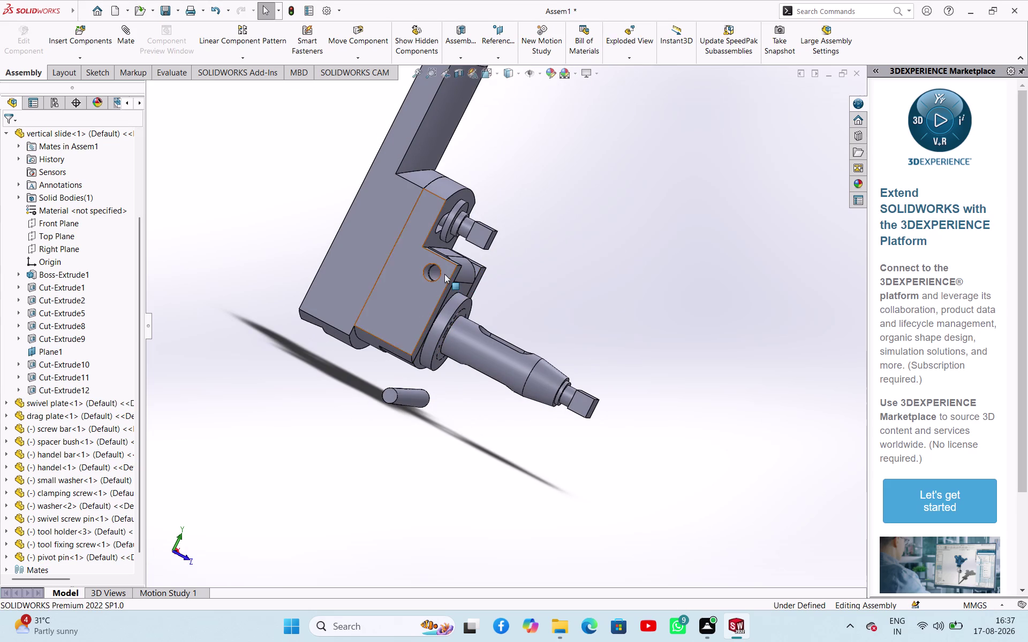
click(436, 272)
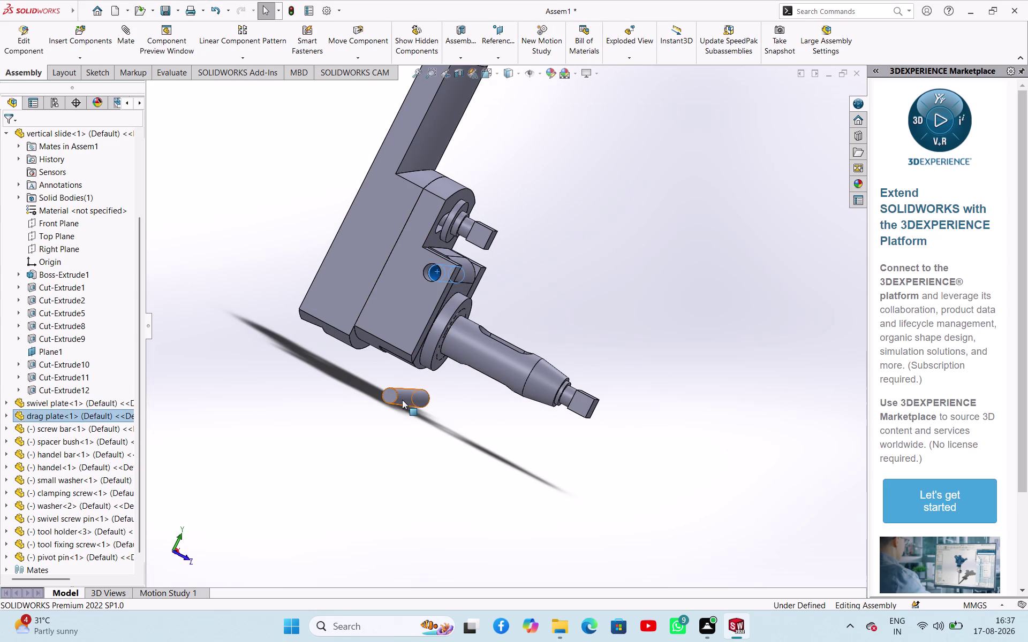
click(405, 396)
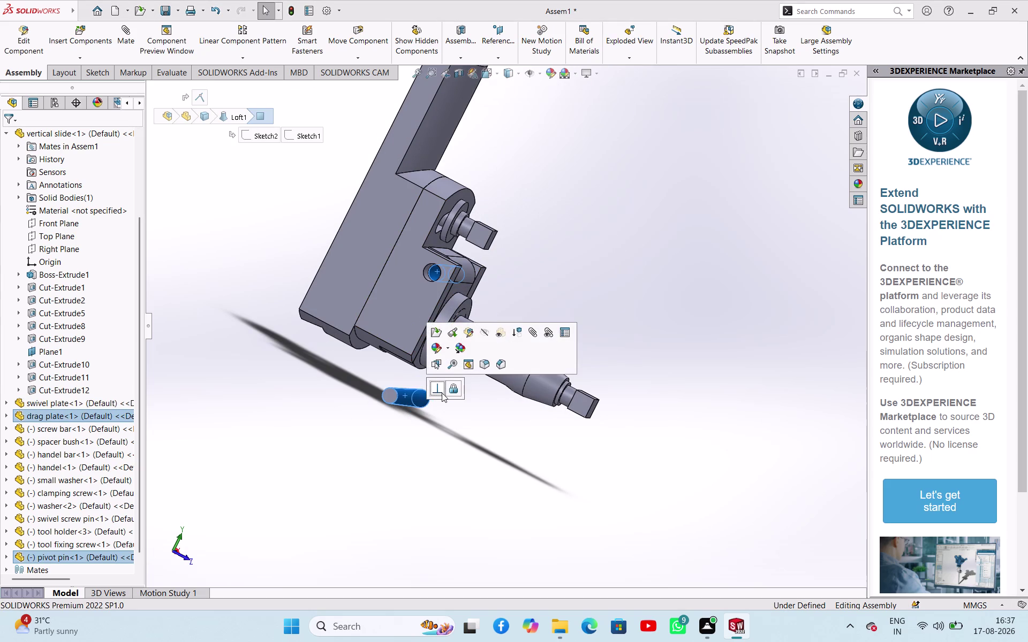
click(441, 393)
click(417, 427)
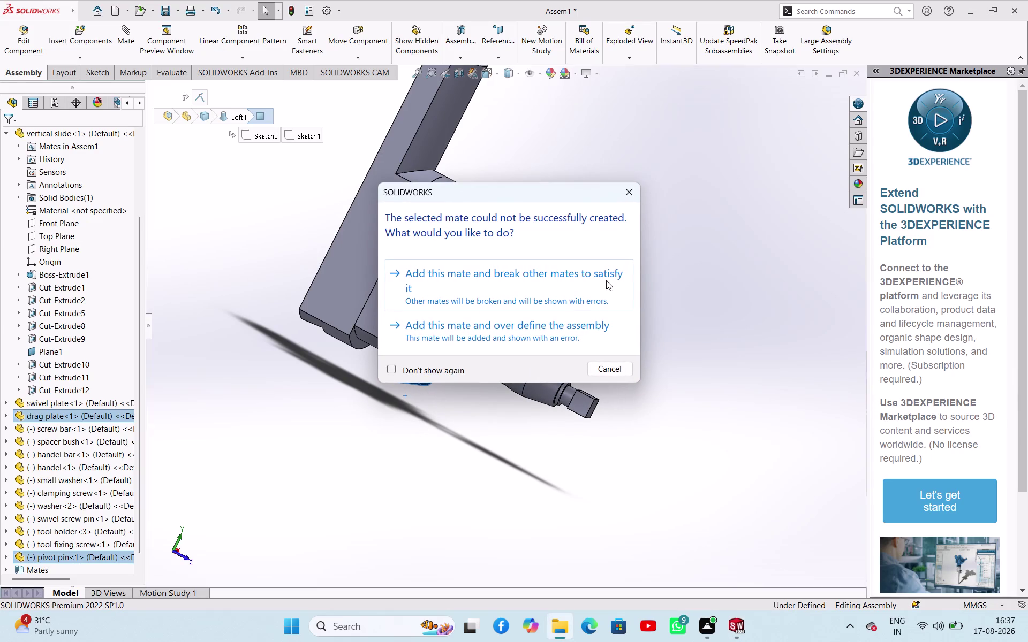
click(630, 199)
click(639, 300)
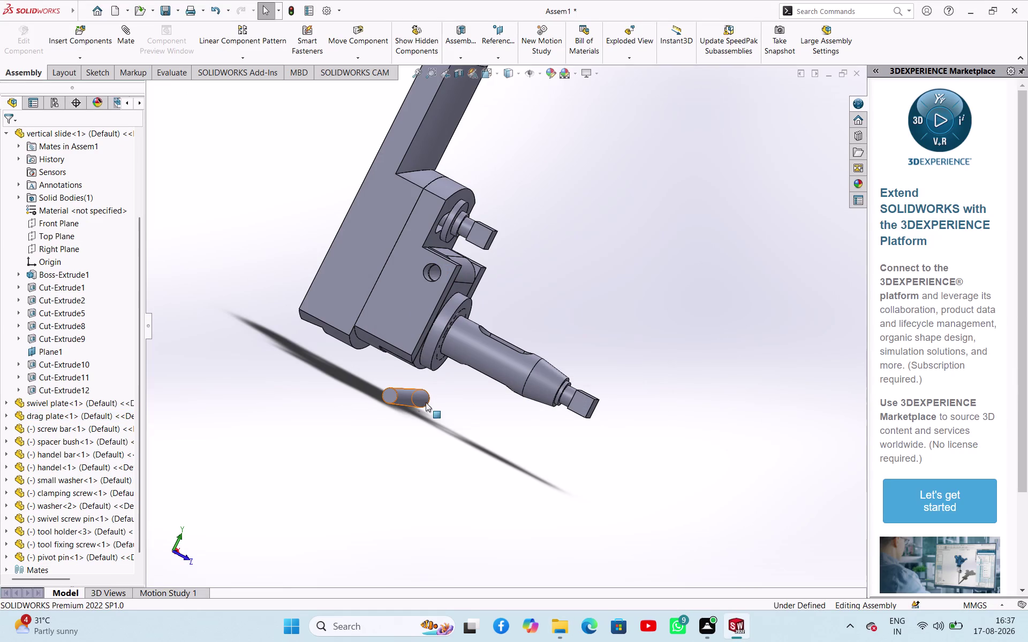
click(418, 402)
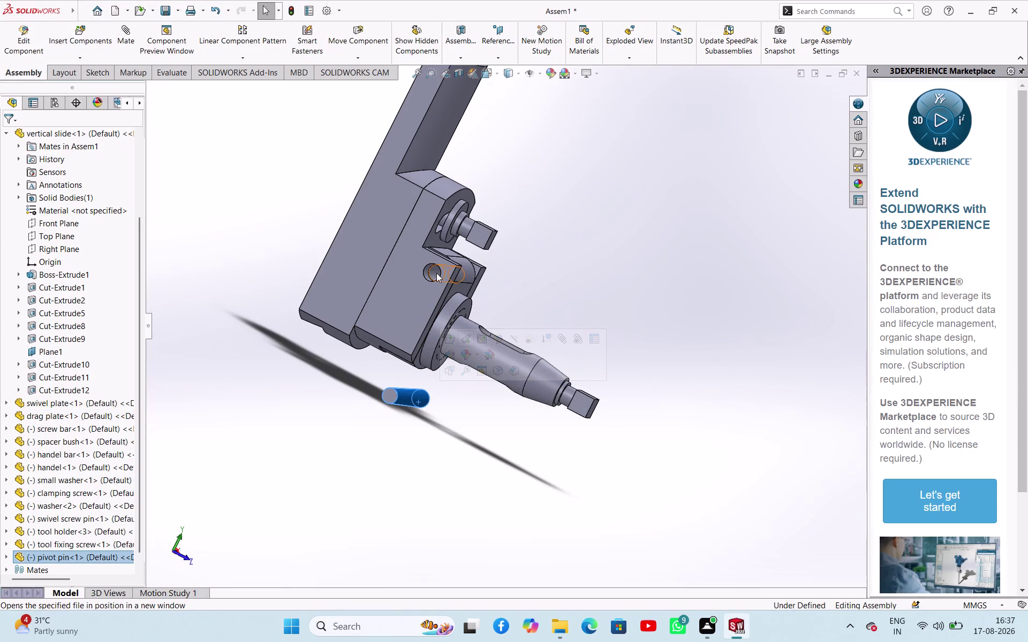
click(437, 273)
click(406, 400)
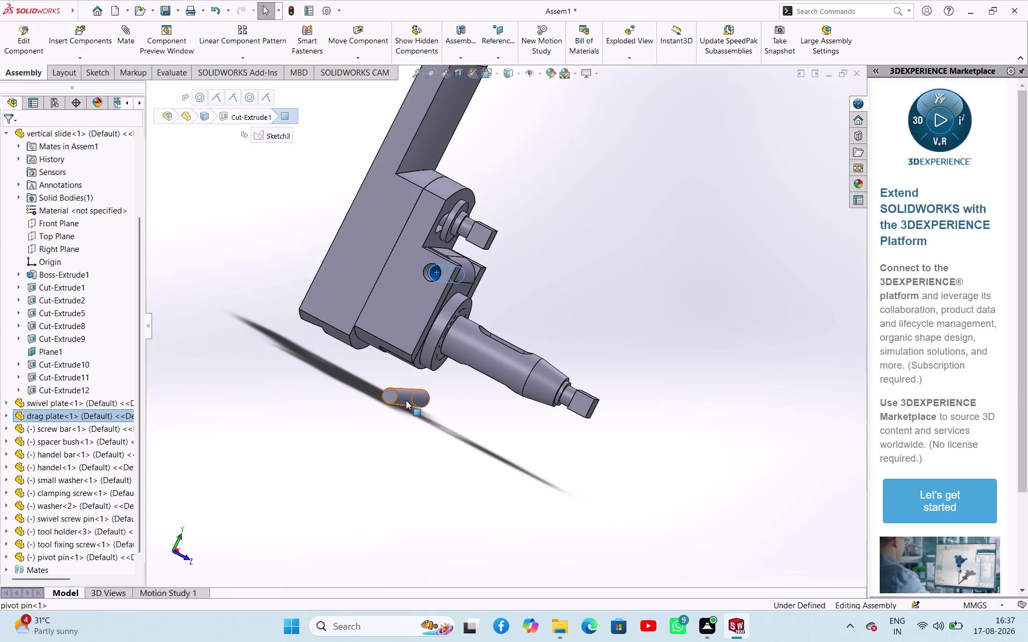
click(440, 433)
click(428, 434)
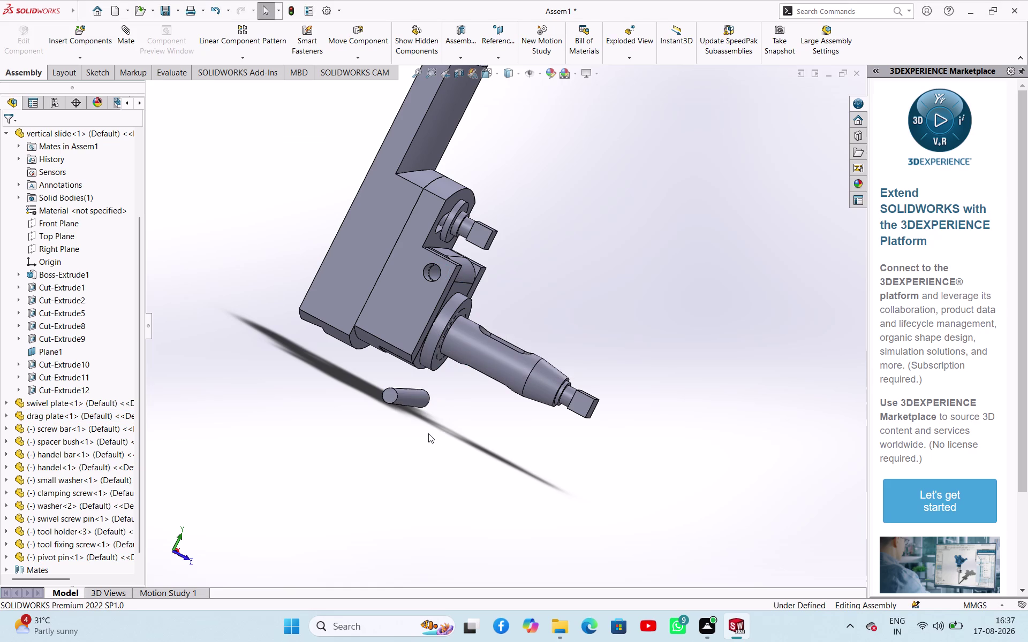
key(ctrl+z)
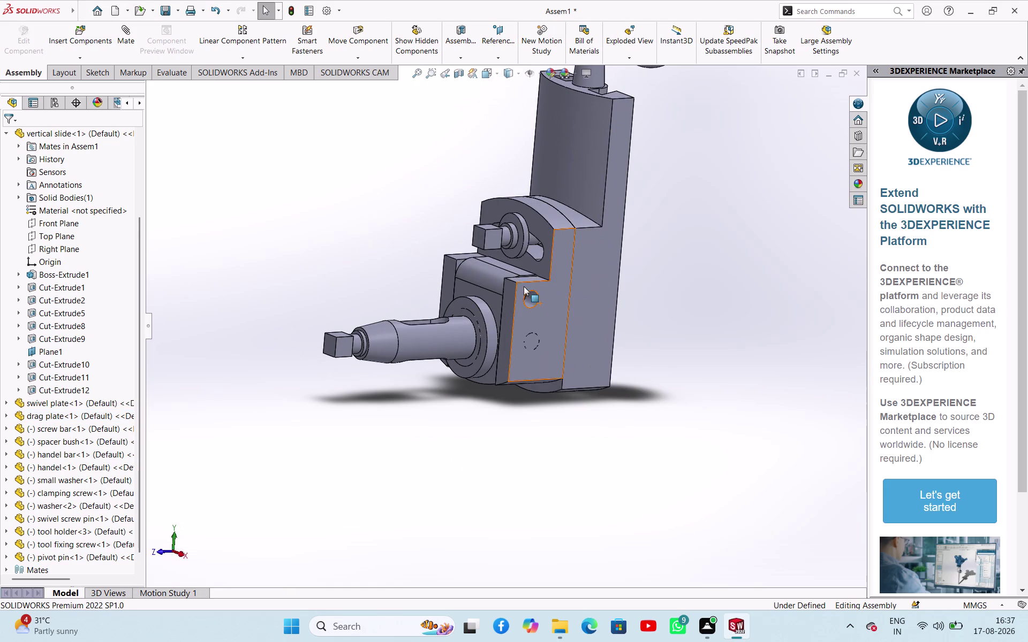
Mate the pivot pin's circular end concentric with the swivel plate hole.
scroll(up, 3)
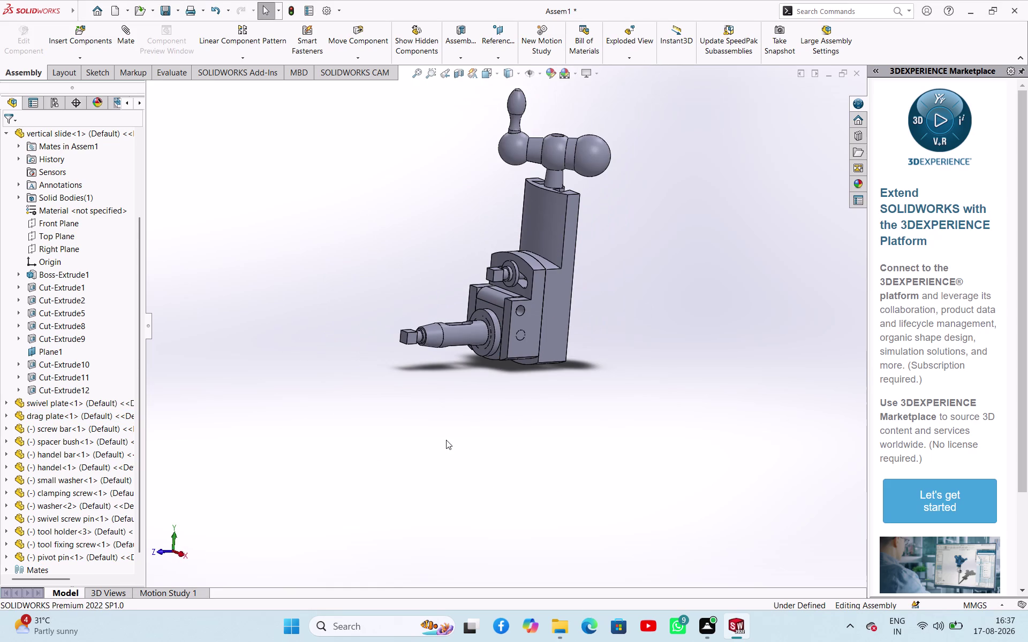
key(ctrl+z)
scroll(up, 3)
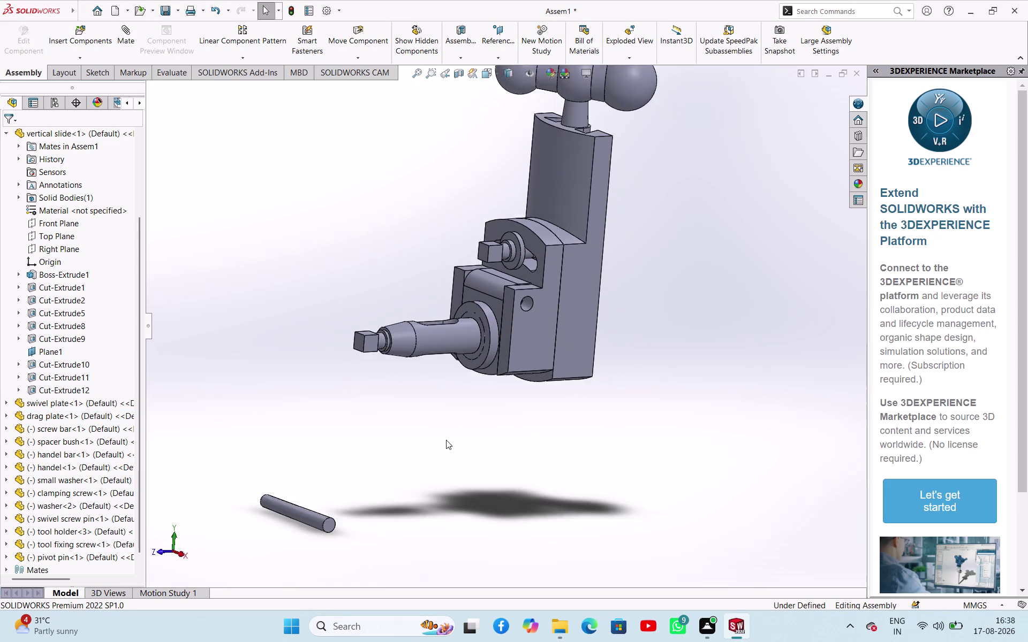
scroll(up, 3)
scroll(down, 3)
click(364, 452)
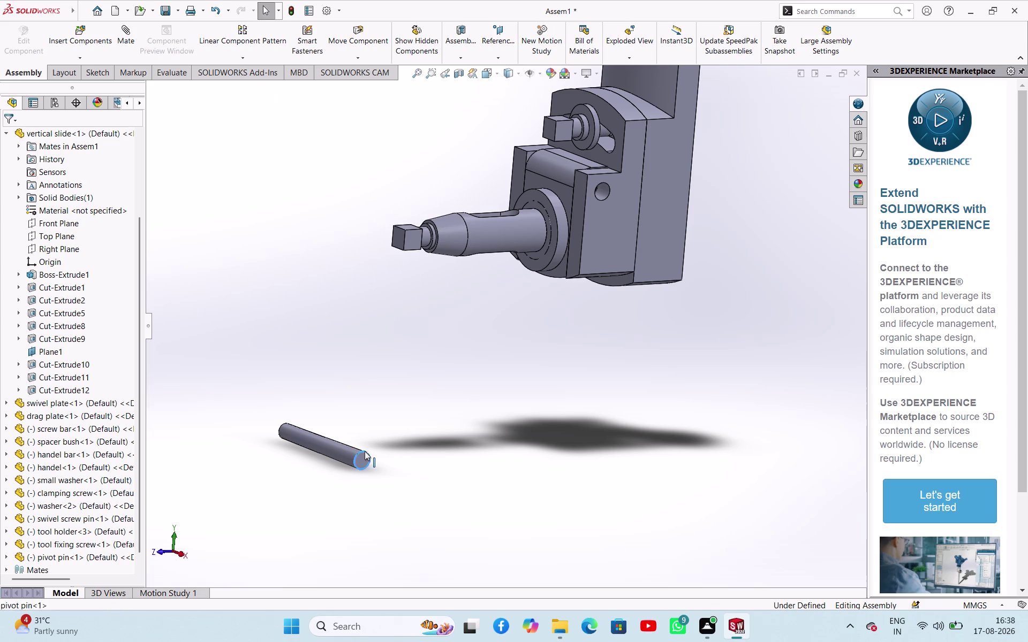
click(611, 186)
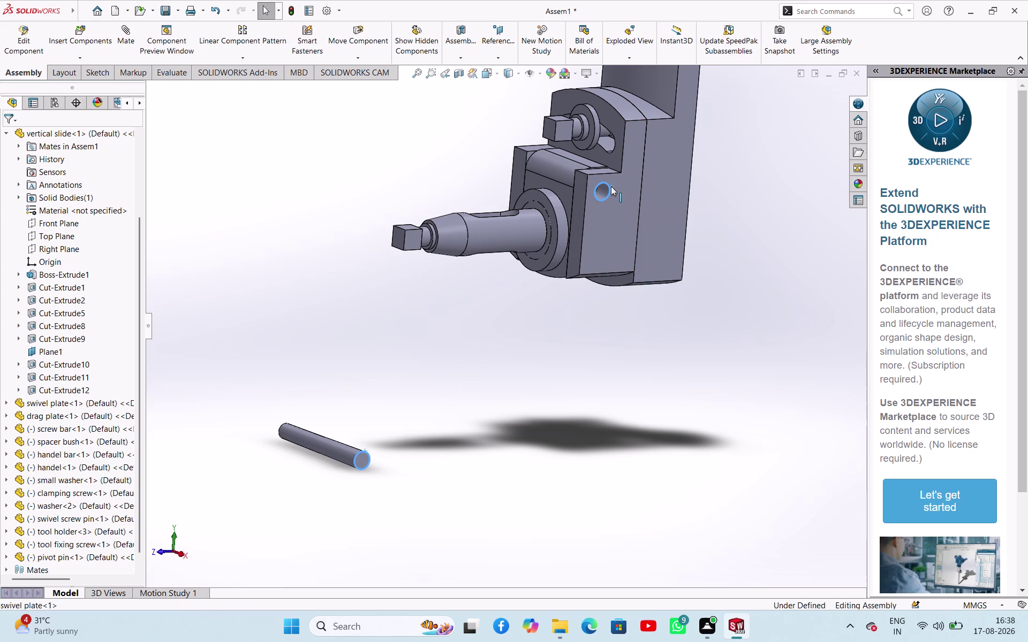
click(672, 177)
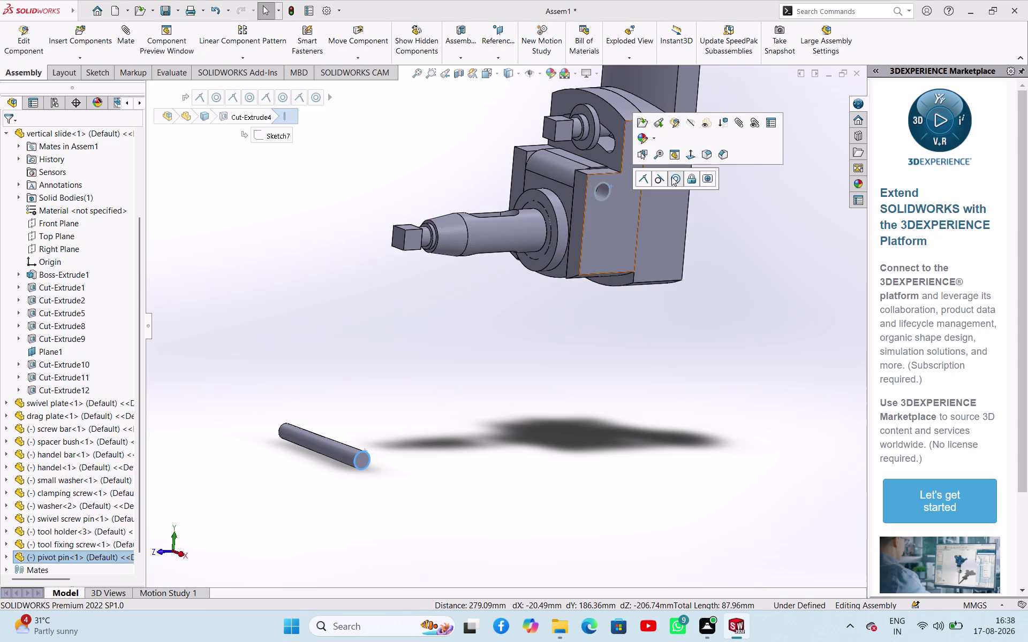
click(584, 333)
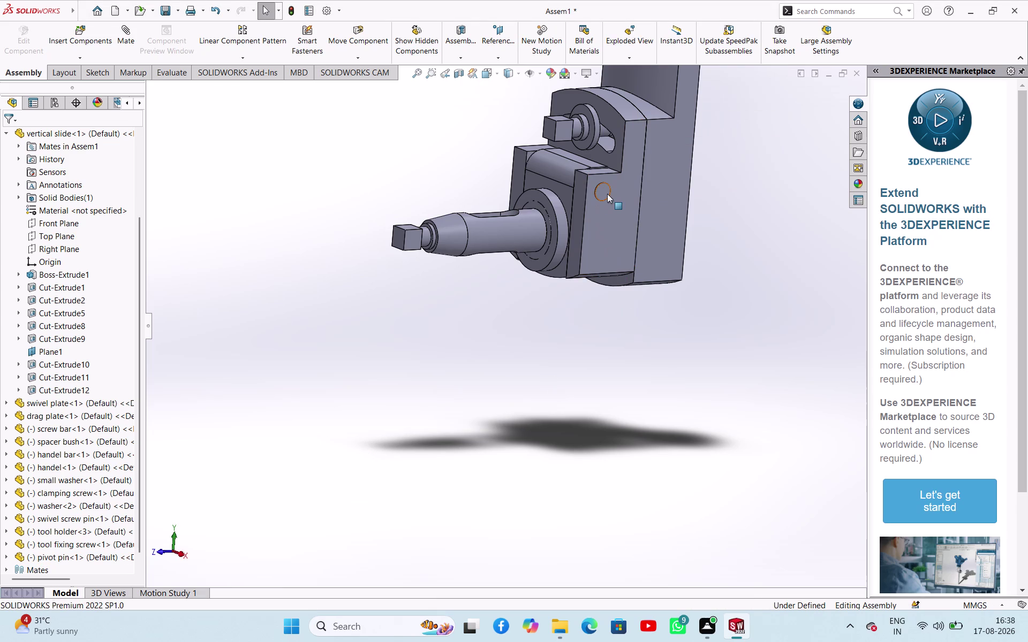
drag(607, 194, 659, 252)
Add a Coincident mate so the pin's end face is flush with the swivel plate face.
click(553, 340)
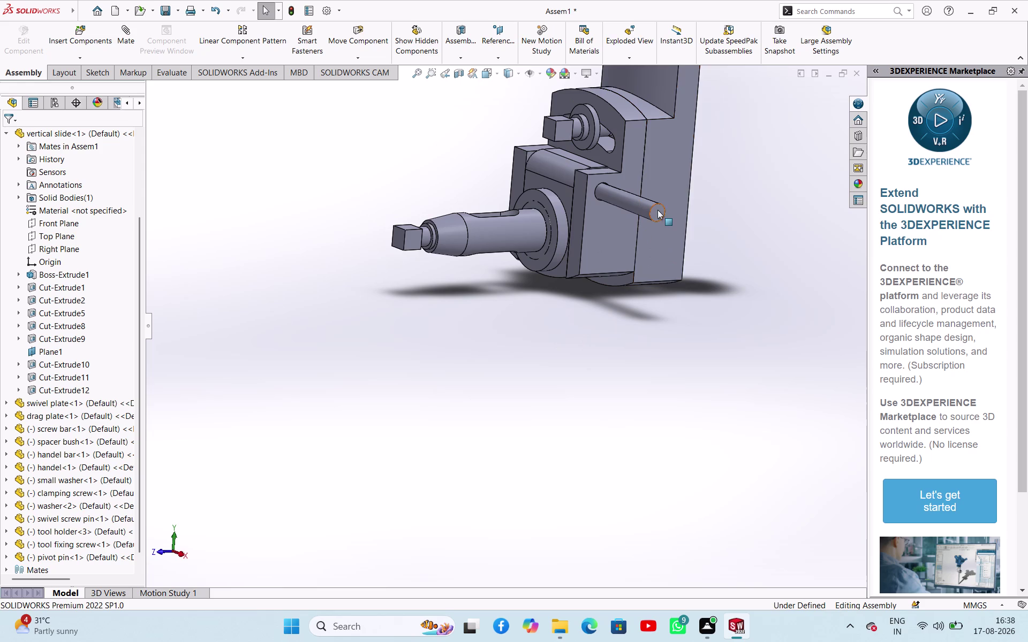
click(657, 210)
click(603, 246)
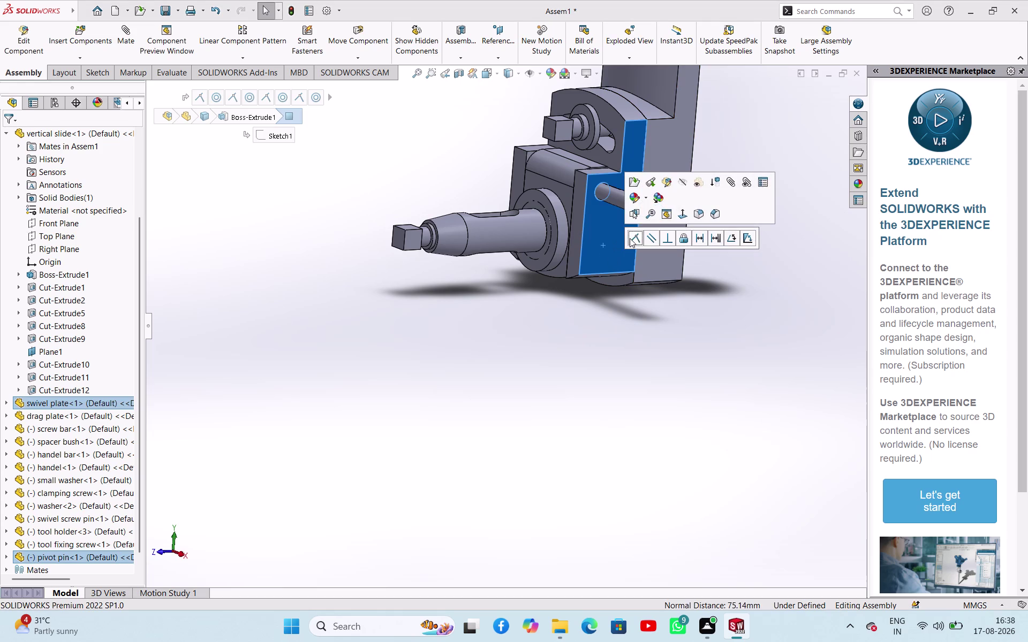
click(630, 238)
click(490, 334)
click(538, 324)
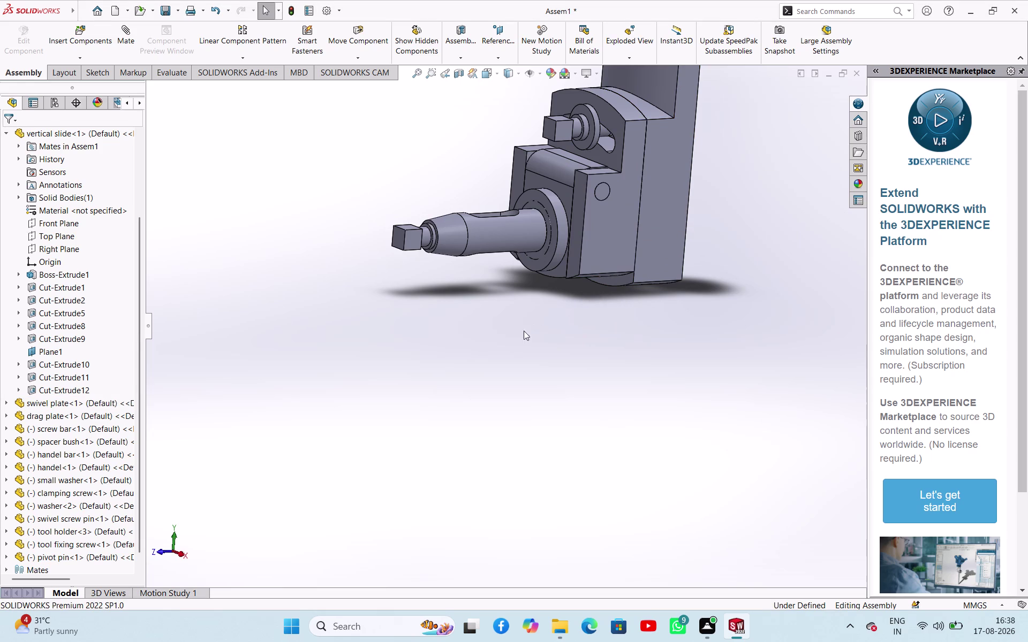
scroll(up, 3)
scroll(up, 3)
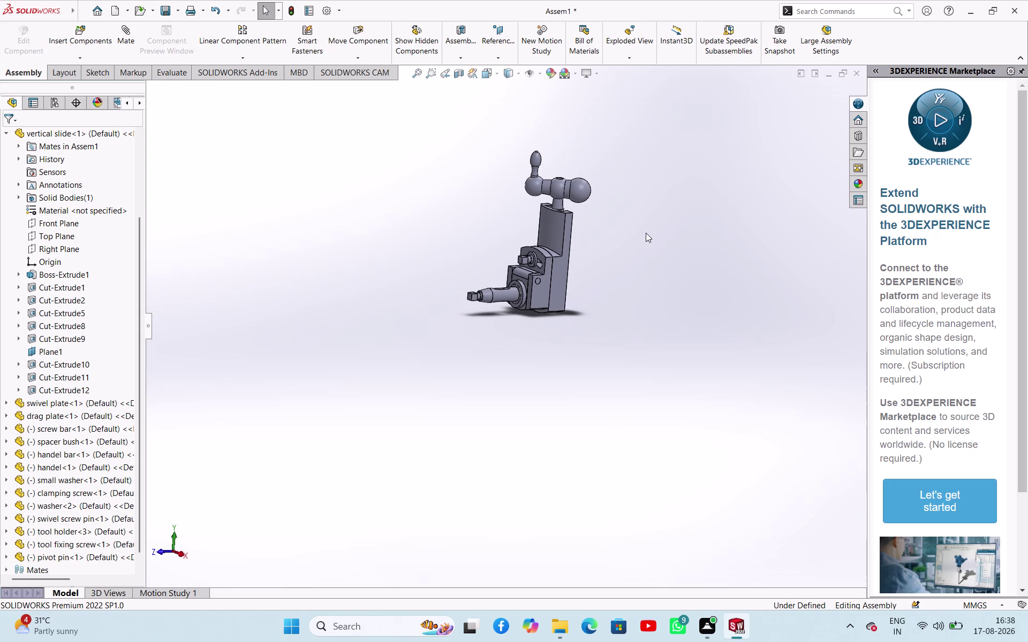
Try mating the spacer bush's bottom edge to the slide top, then cancel the failed mate.
scroll(down, 3)
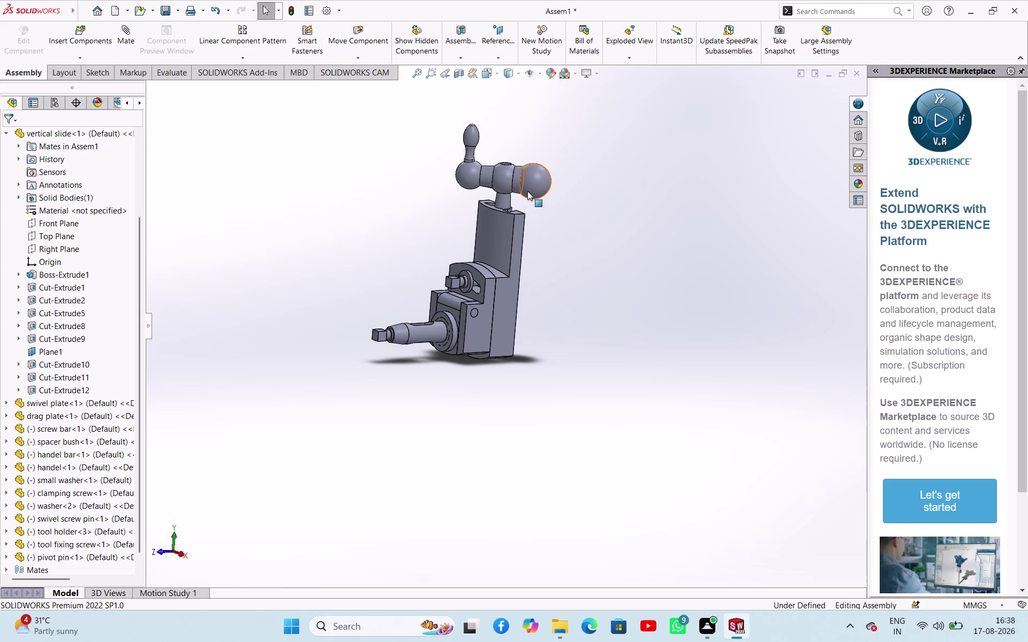
middle_drag(538, 227, 566, 185)
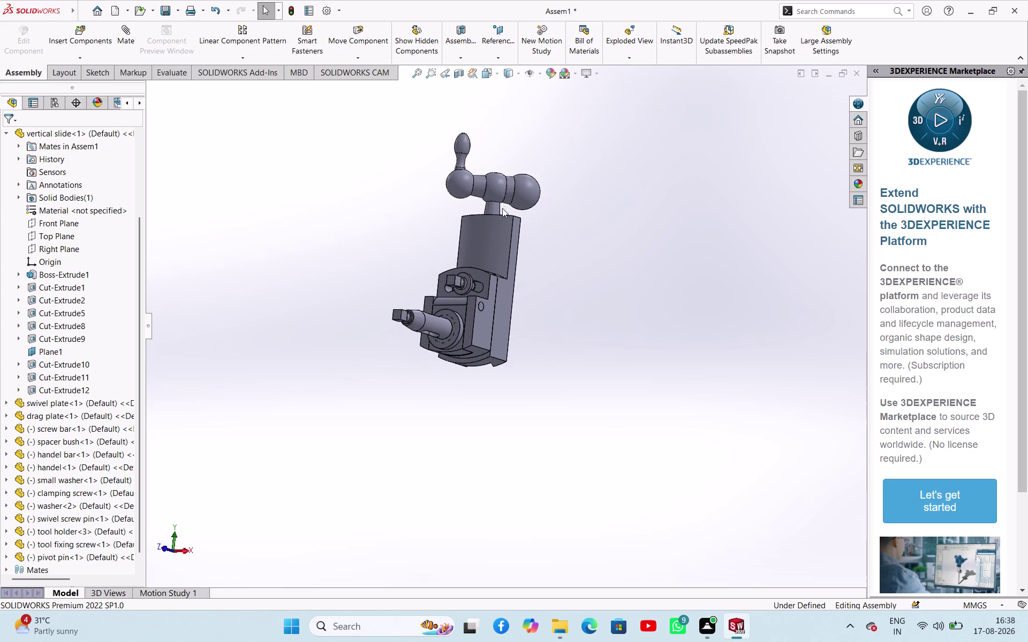
scroll(down, 3)
click(523, 240)
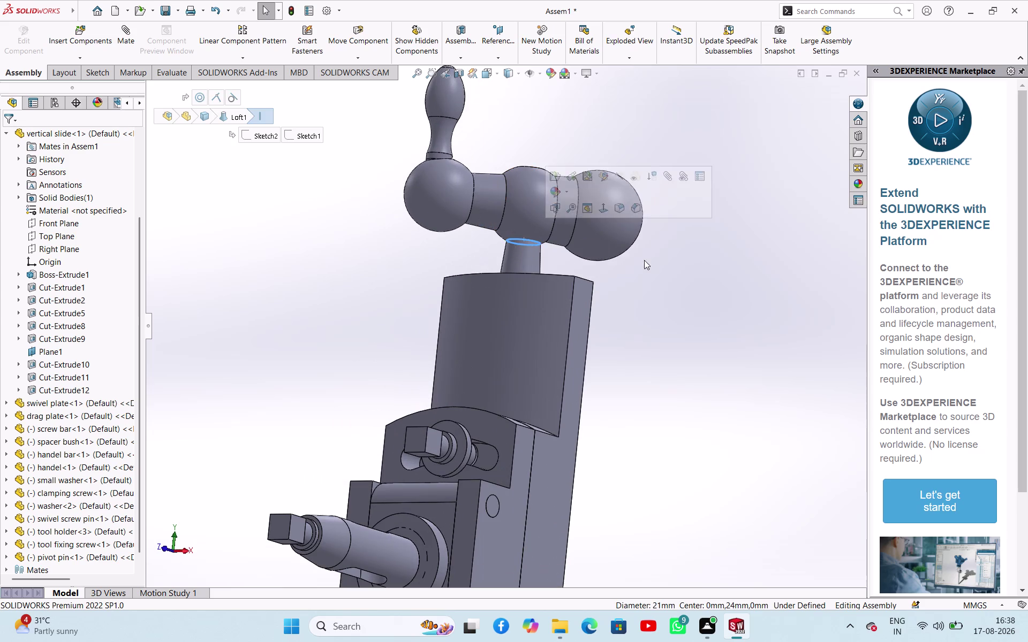
middle_drag(646, 258, 613, 352)
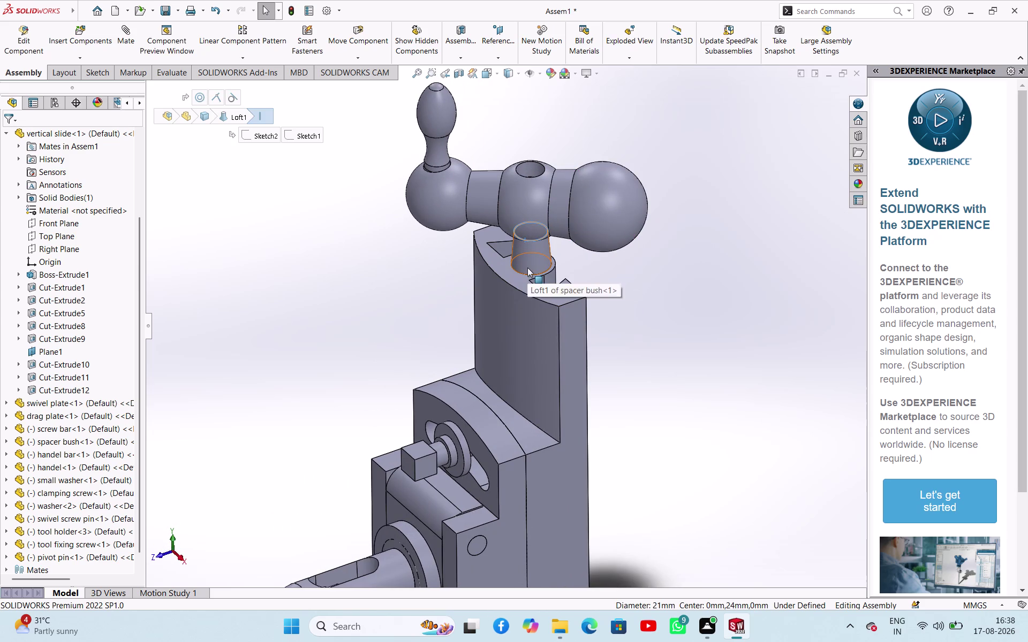
click(514, 276)
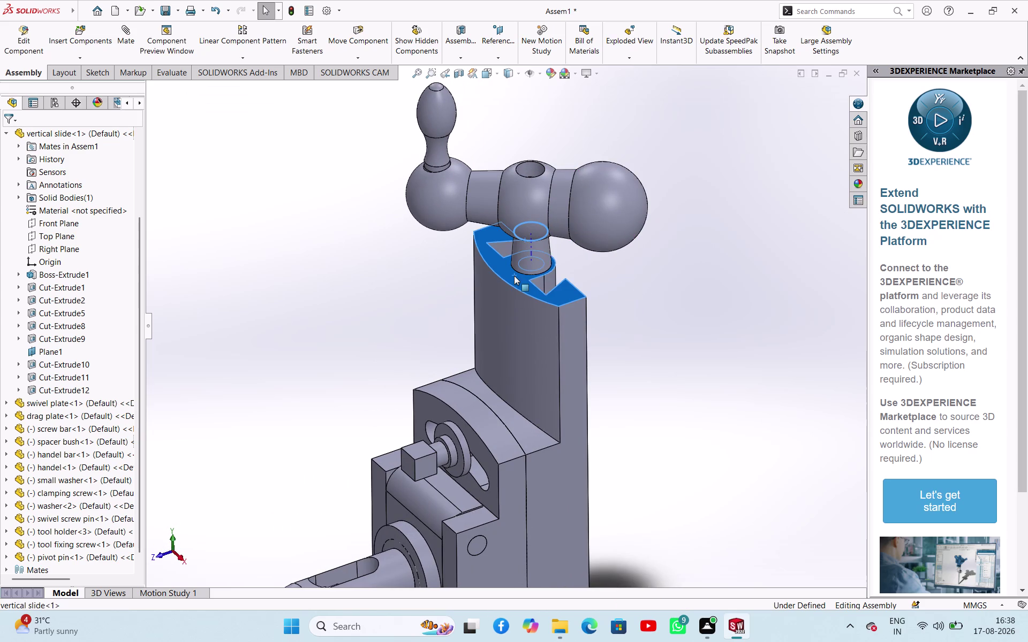
click(547, 270)
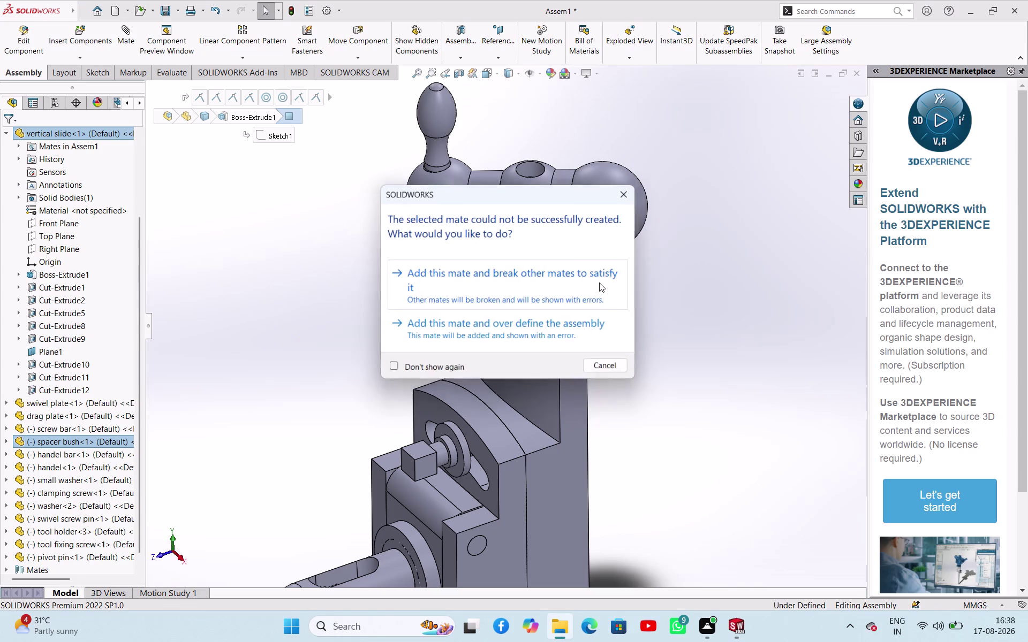
click(630, 198)
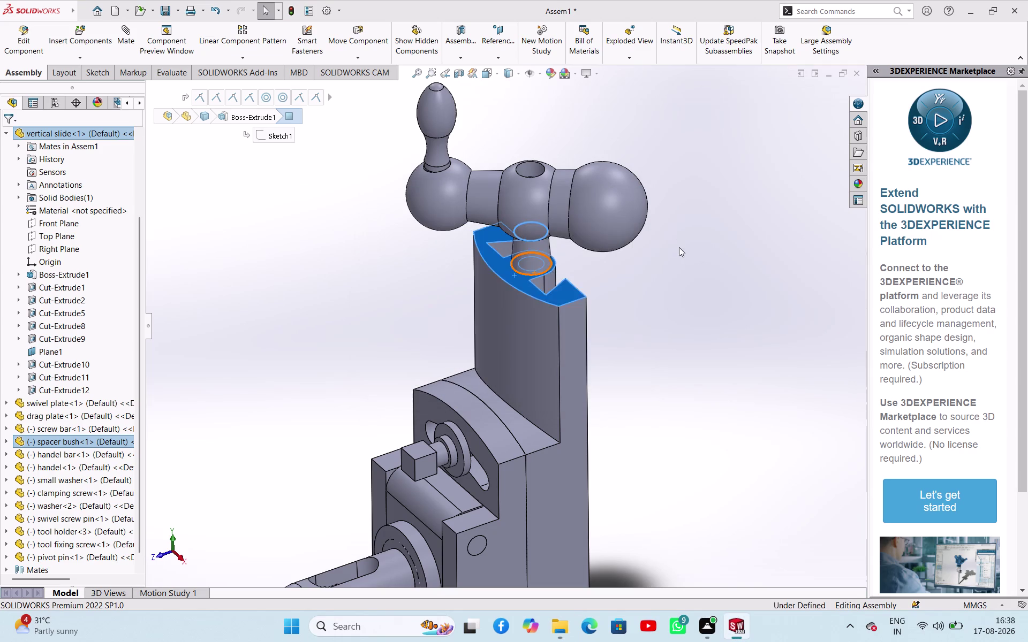
Drag the handle bar around until its arms stand upright above the slide.
click(680, 248)
drag(530, 197, 545, 130)
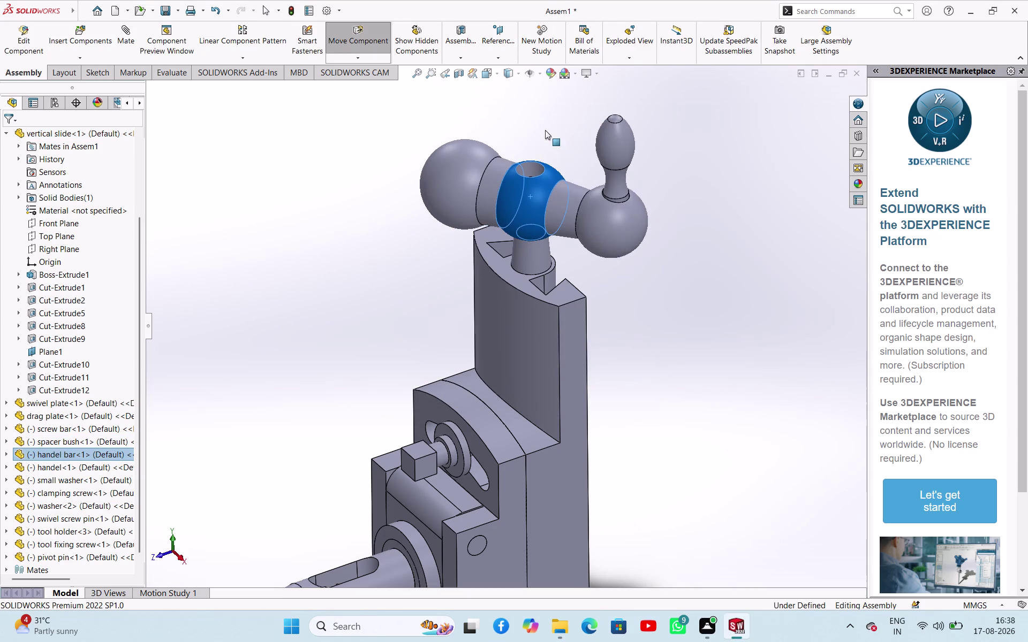
drag(545, 130, 338, 240)
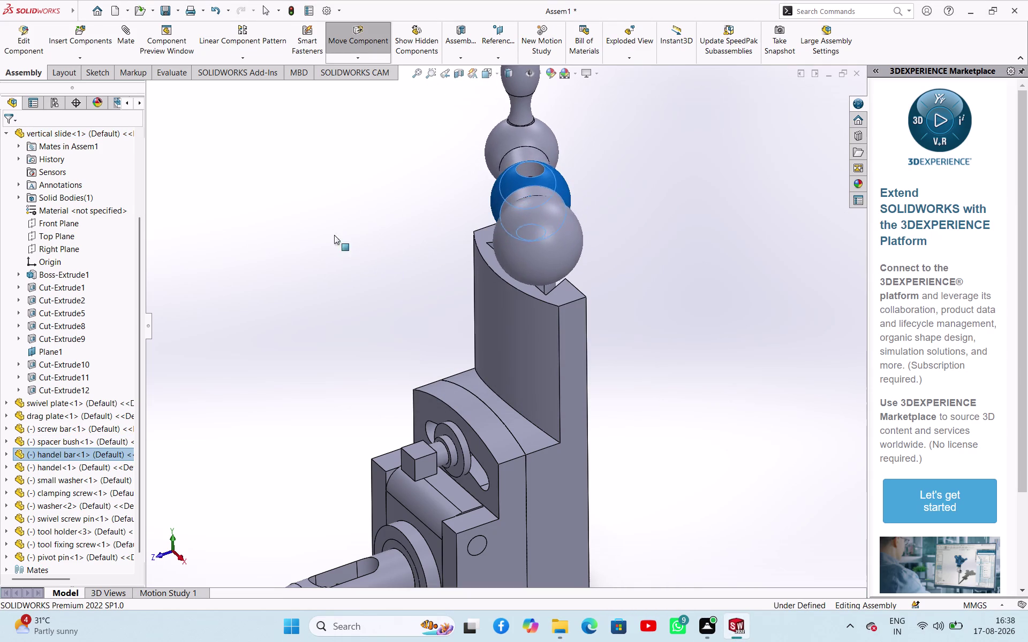
drag(337, 239, 218, 279)
click(659, 151)
middle_drag(647, 155, 642, 180)
click(535, 223)
click(369, 232)
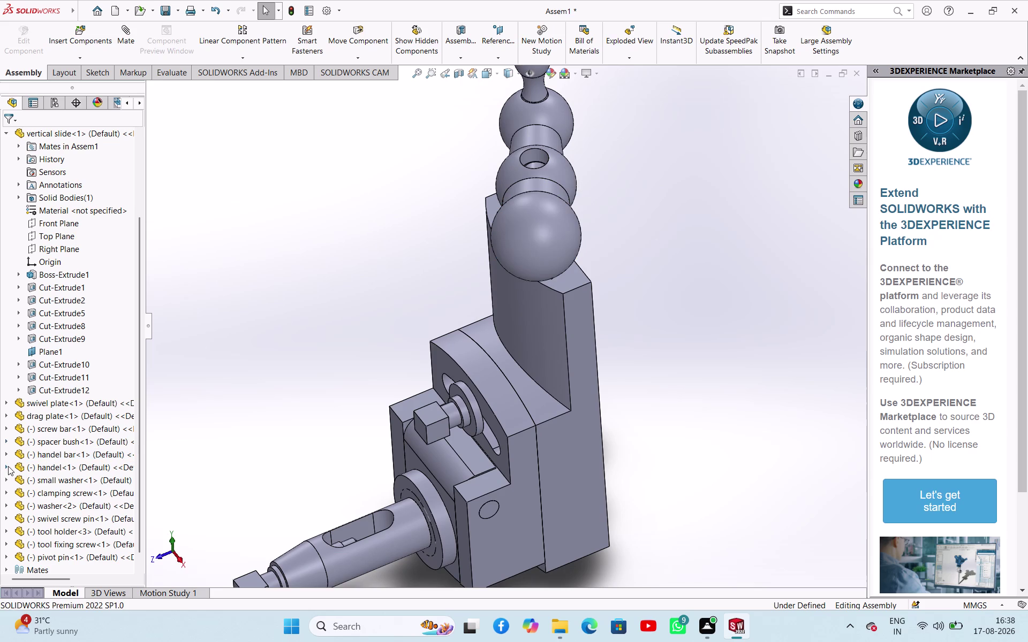
Delete the handle bar's Concentric6 mate from its mates list.
click(7, 452)
scroll(up, 3)
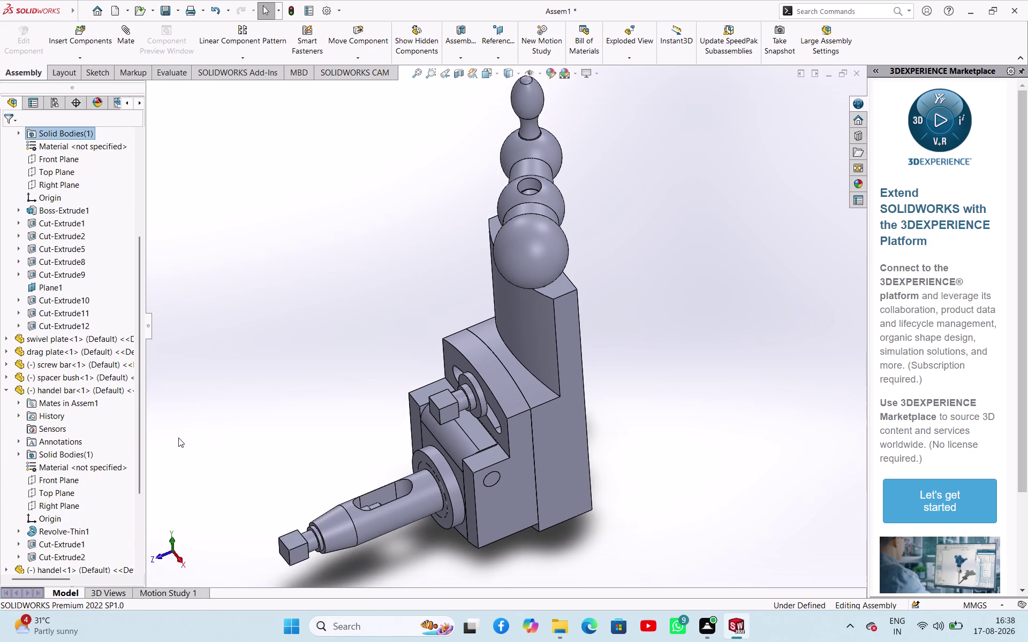
scroll(down, 3)
scroll(up, 3)
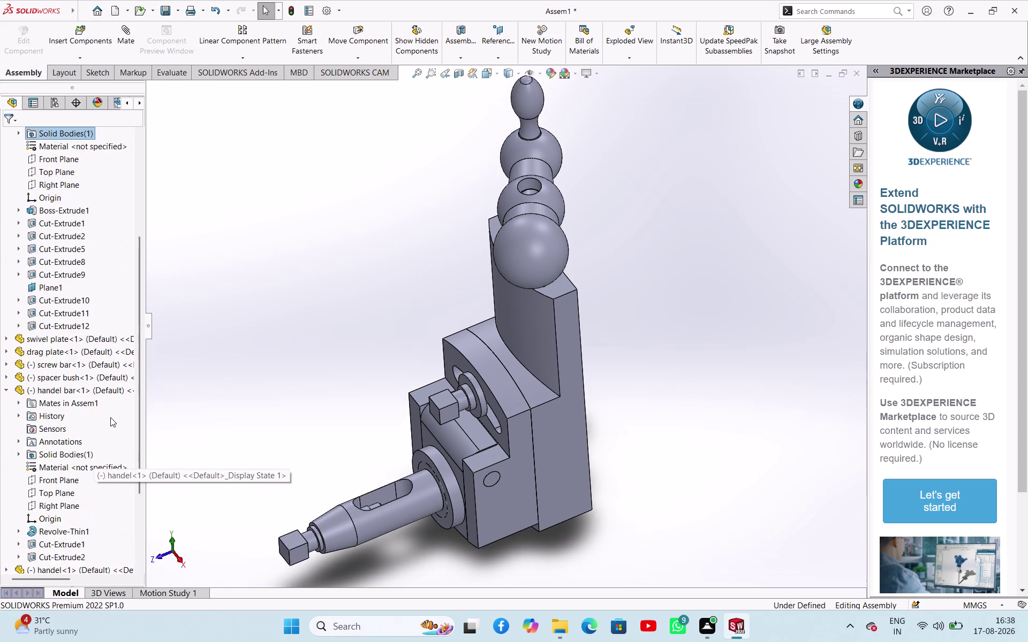
scroll(up, 3)
scroll(down, 3)
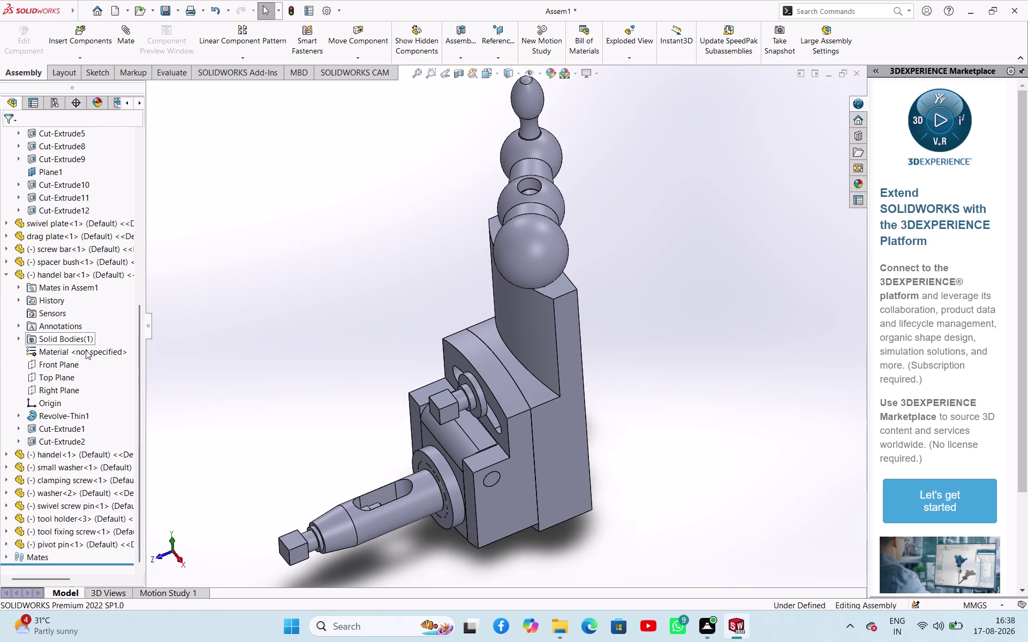
click(86, 354)
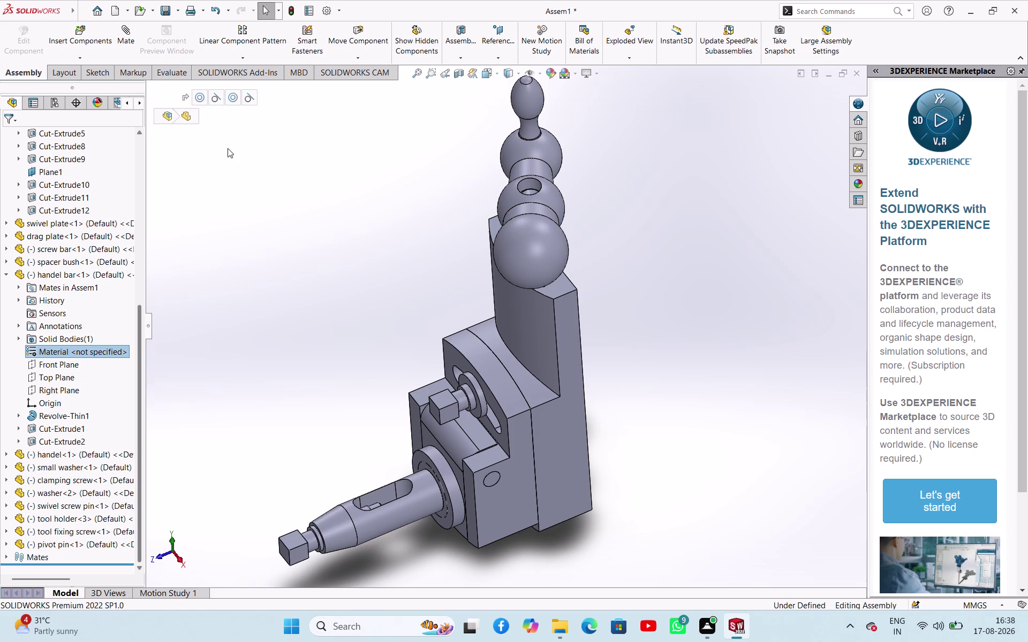
right_click(235, 102)
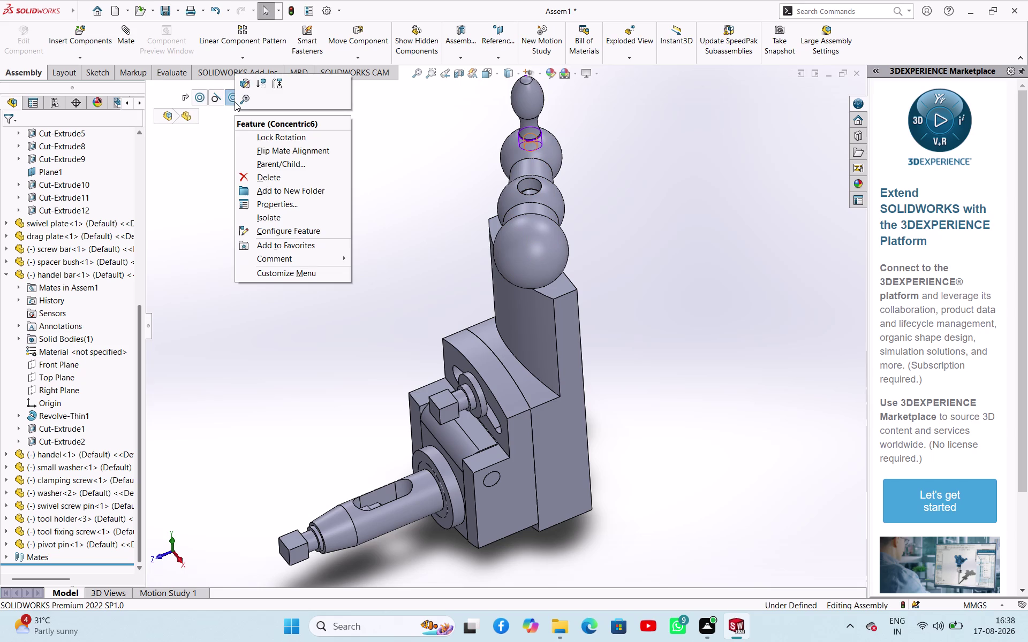
click(275, 179)
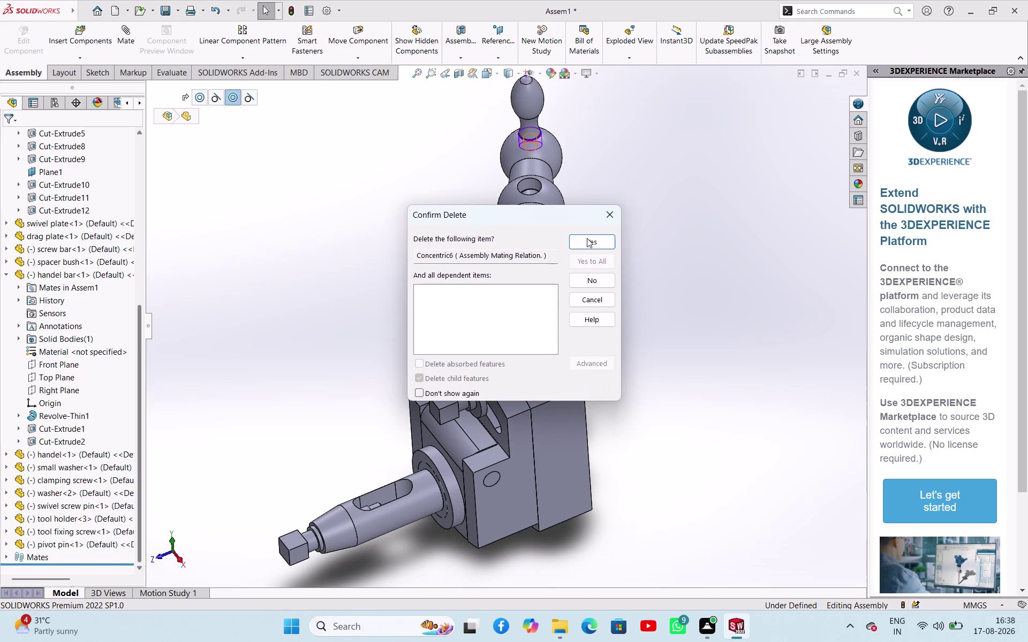
click(585, 237)
Drag the freed handle bar to lie crosswise above the slide.
drag(541, 234, 541, 214)
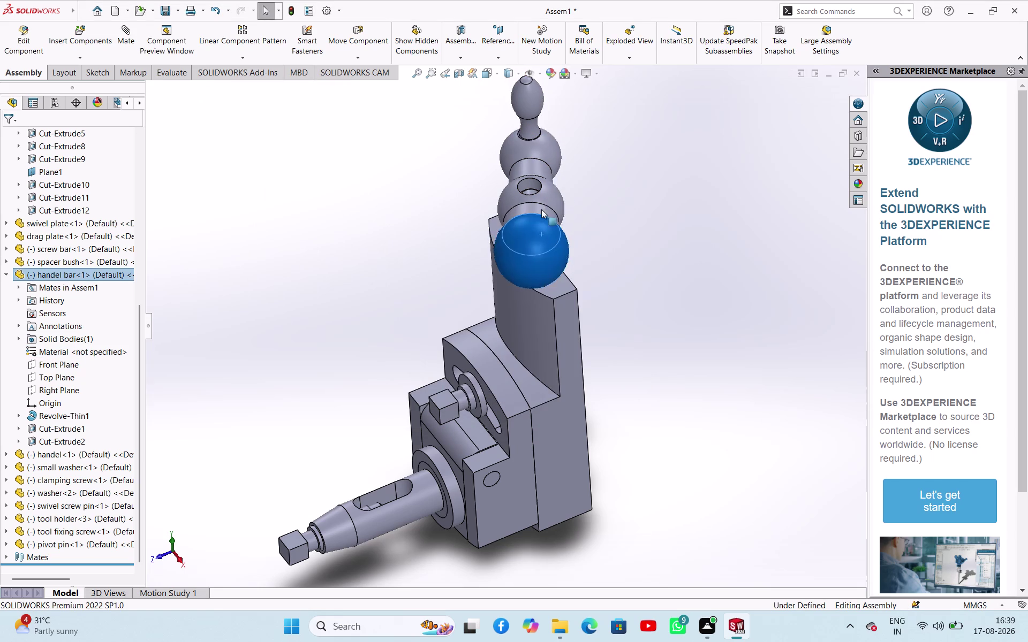
drag(541, 214, 564, 233)
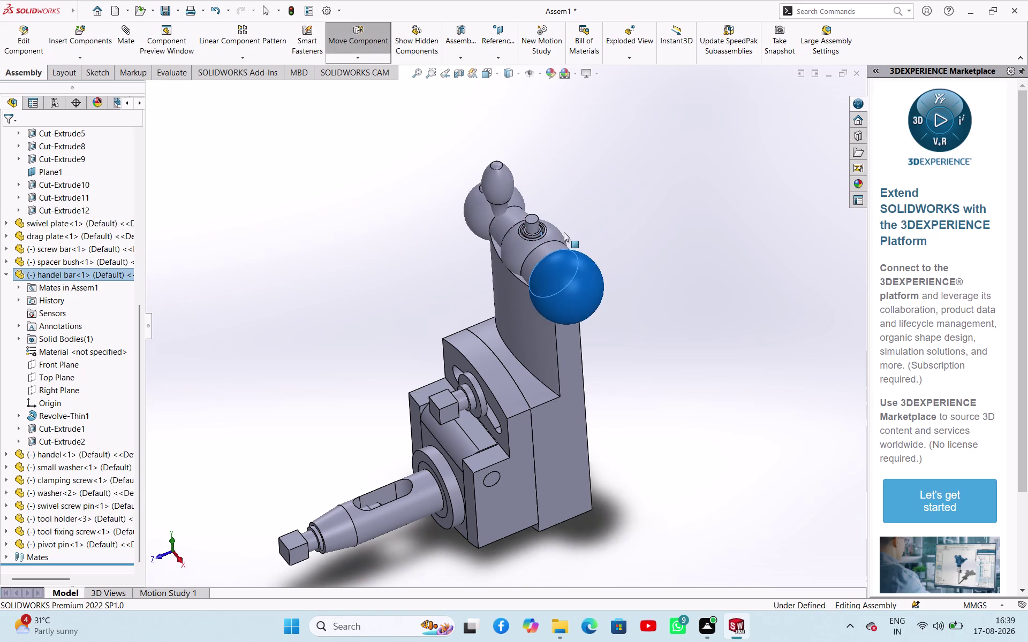
drag(564, 233, 564, 232)
click(619, 207)
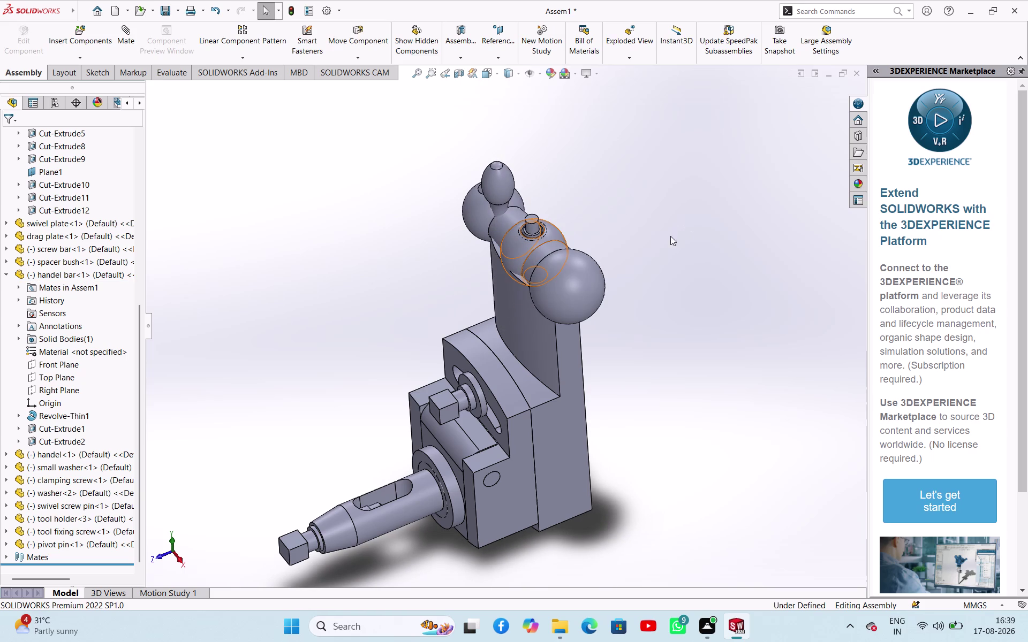
drag(565, 279, 565, 201)
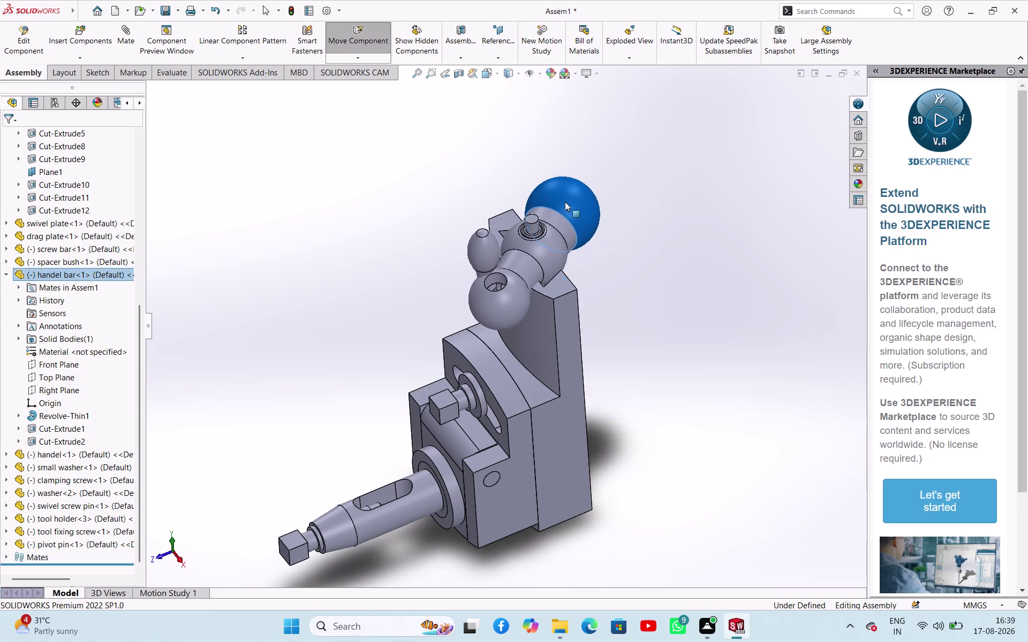
drag(565, 201, 560, 216)
click(369, 227)
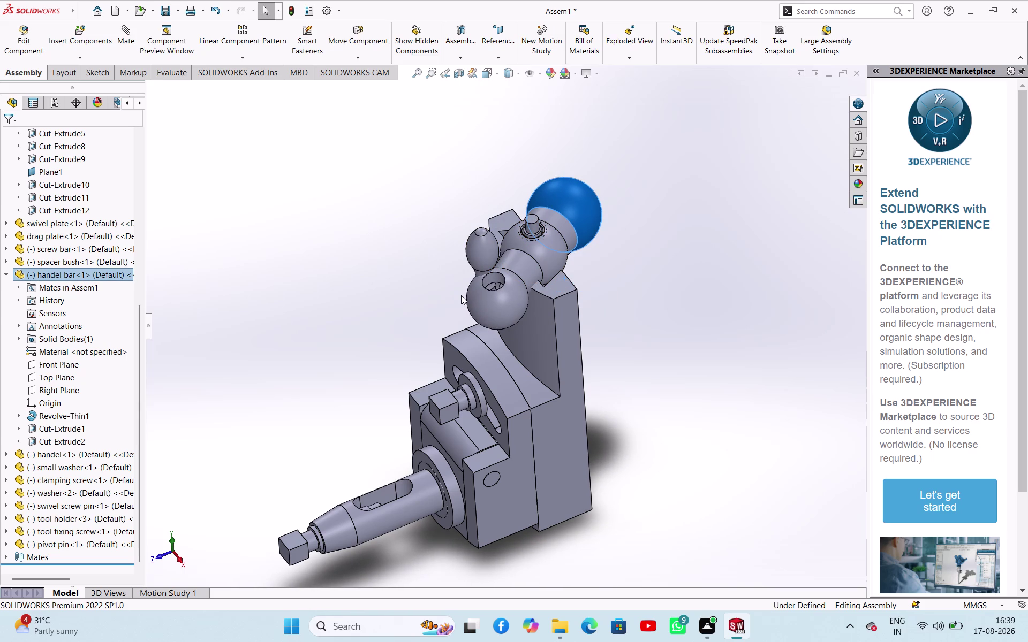
Undo the last handle bar move and orbit the assembly to a tilted view.
key(ctrl+z)
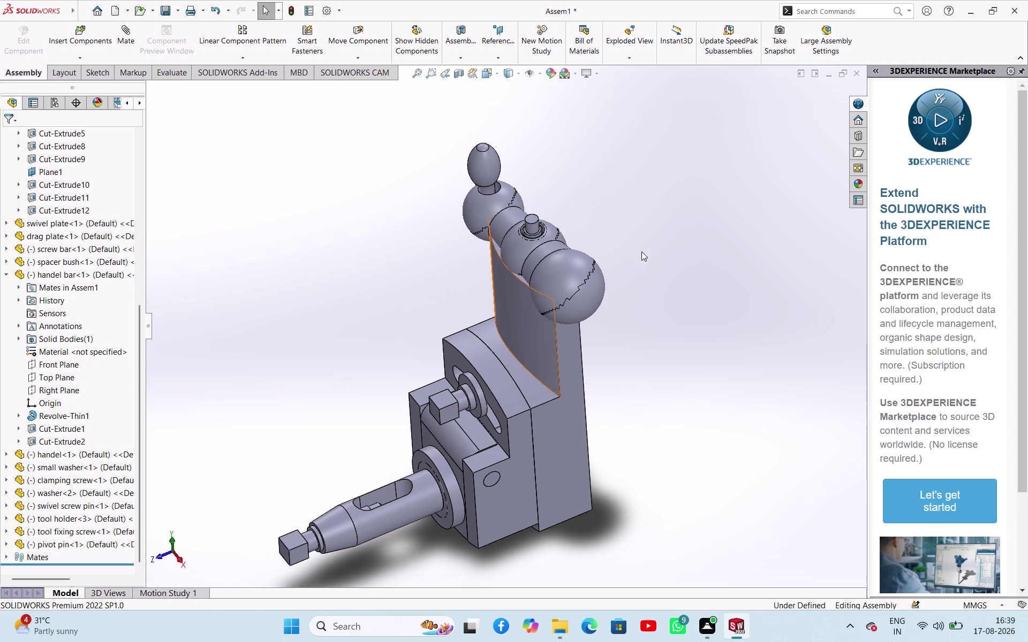
click(625, 196)
click(273, 270)
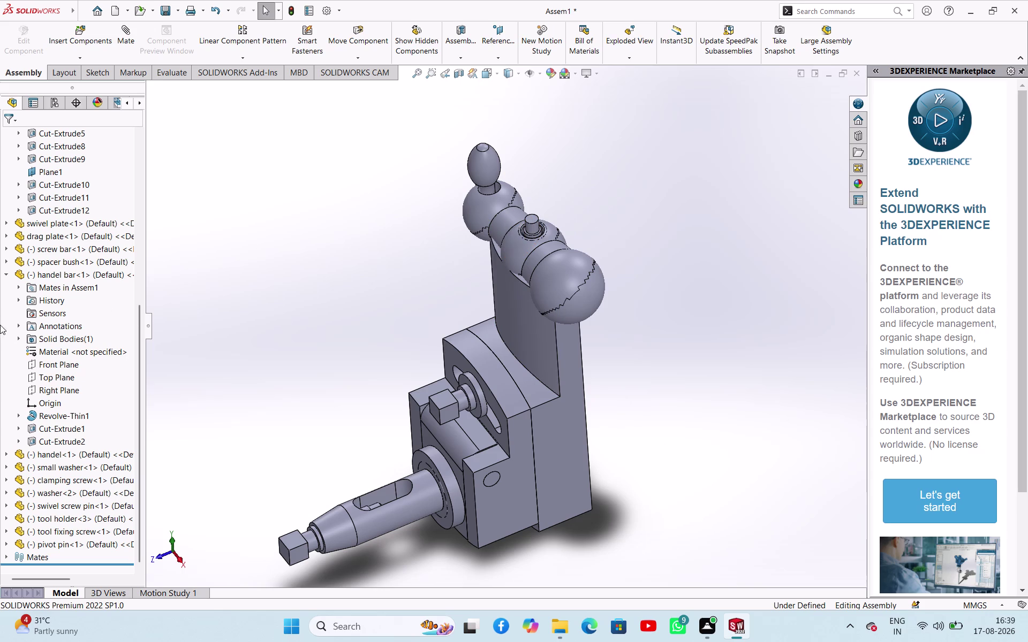
click(315, 259)
click(5, 272)
click(224, 269)
middle_drag(342, 265, 377, 288)
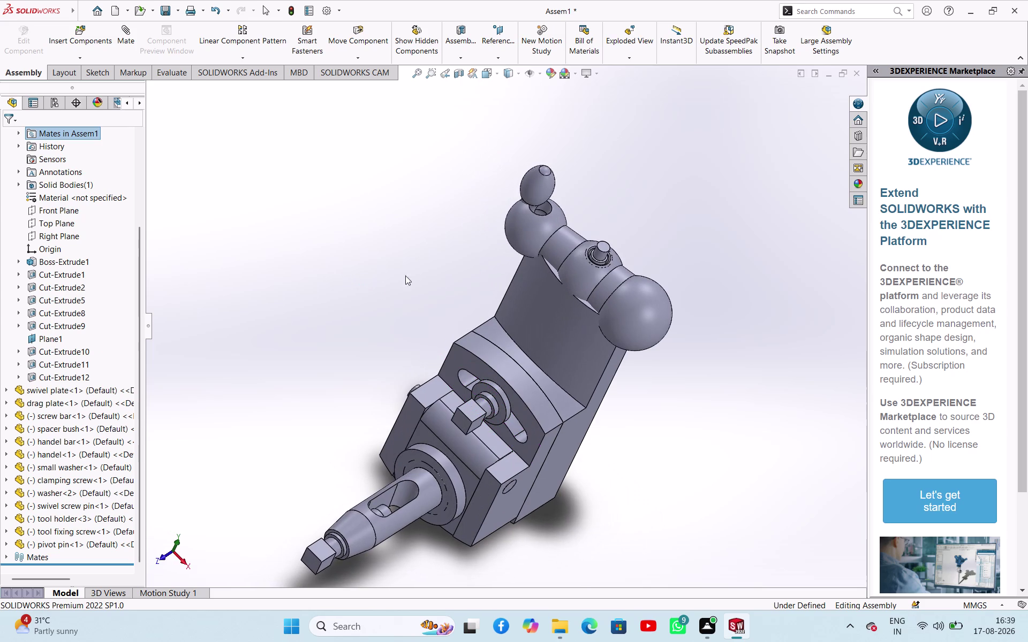
Drag the handle knob off the bar and set it above the bar end.
drag(528, 192, 440, 301)
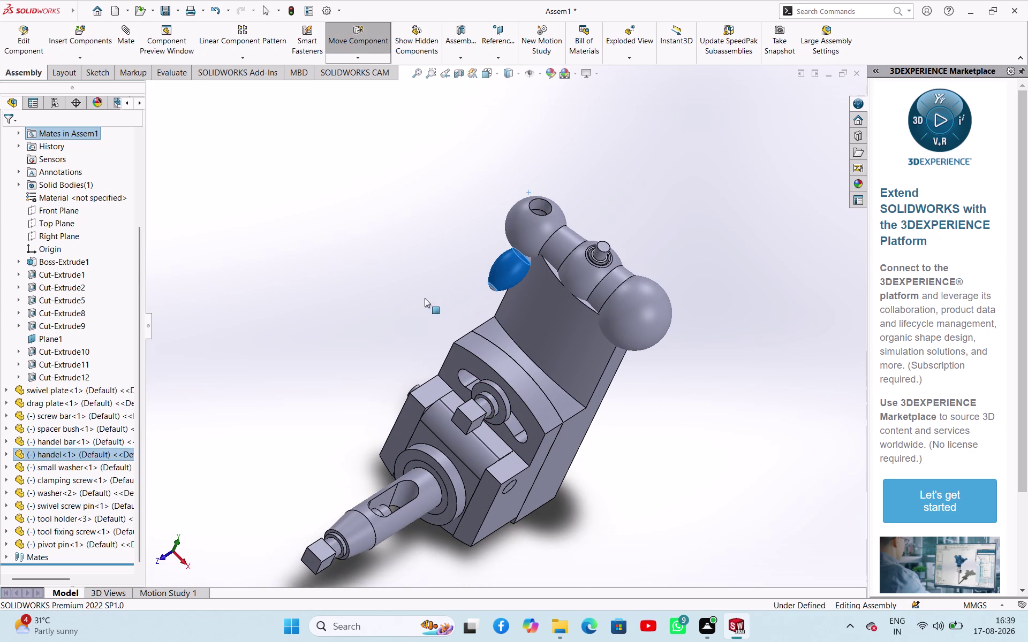
drag(441, 300, 461, 240)
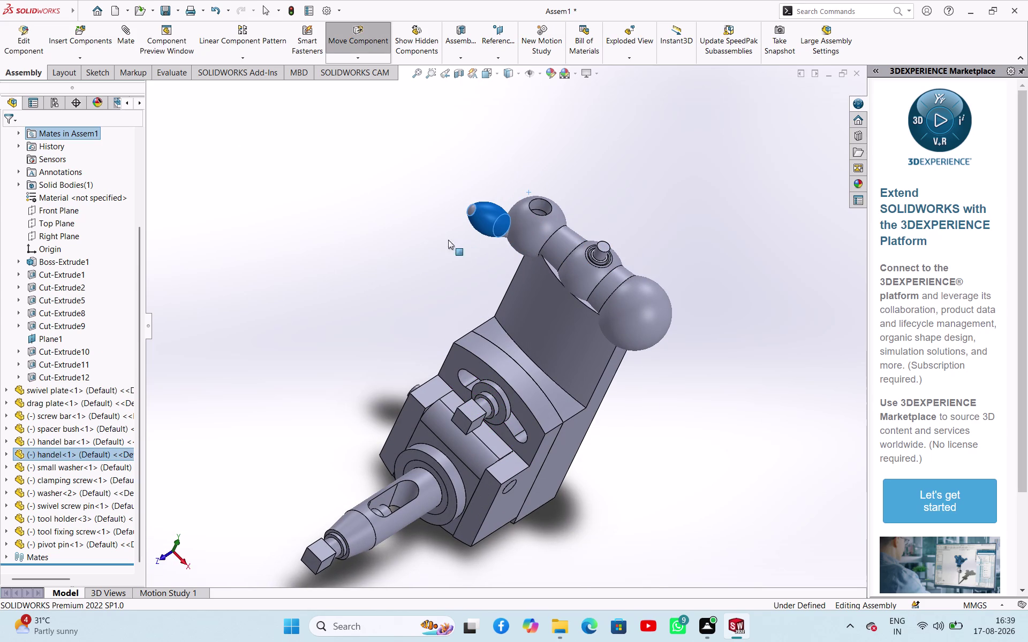
drag(461, 240, 563, 208)
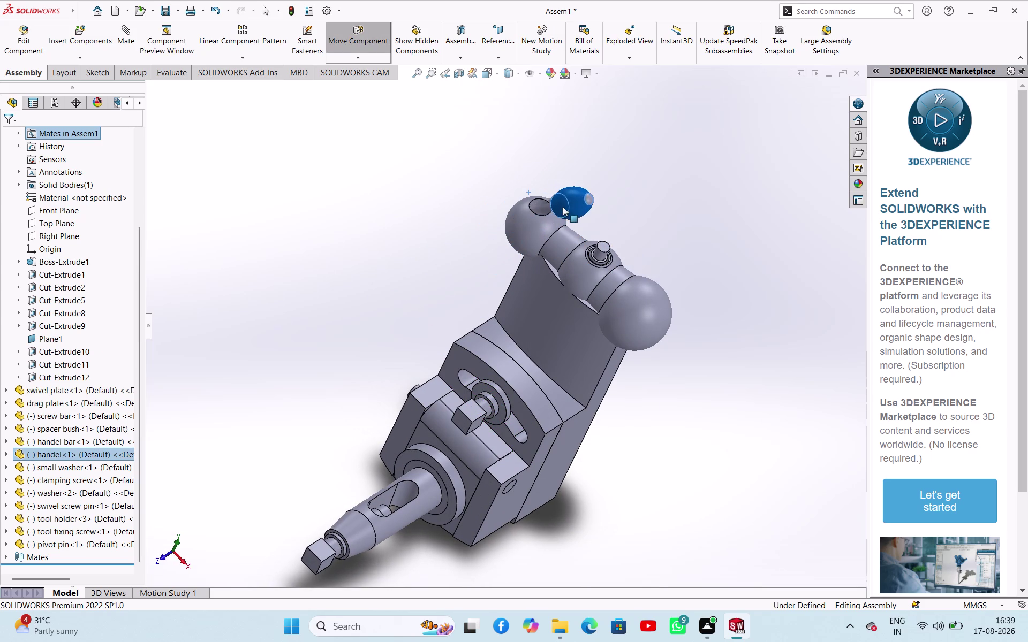
drag(563, 209, 476, 178)
click(379, 191)
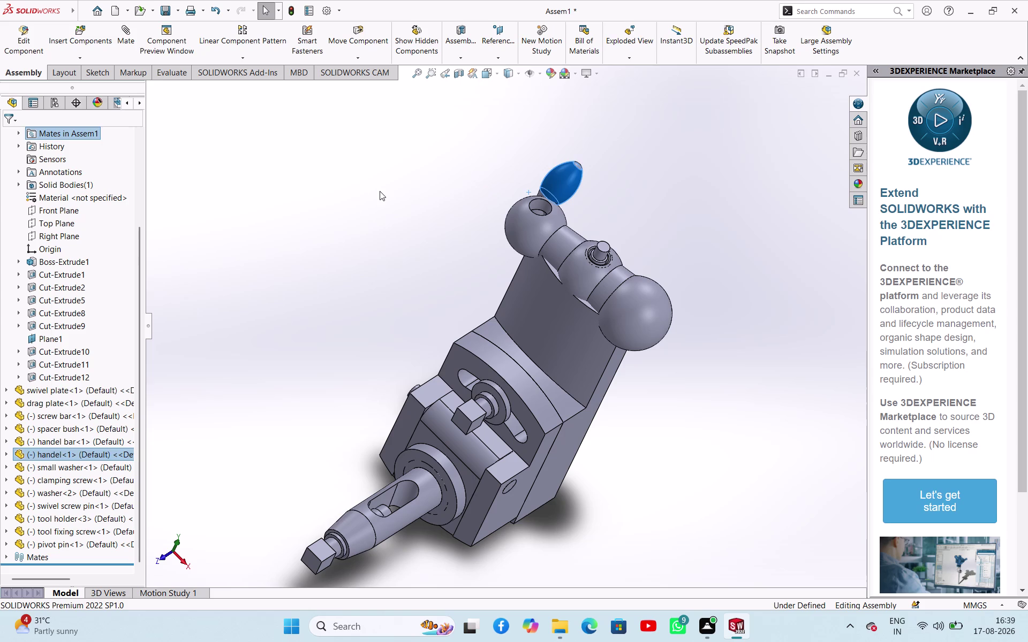
Expand the handle knob's features and mates in the FeatureManager, then clear the selection.
click(560, 178)
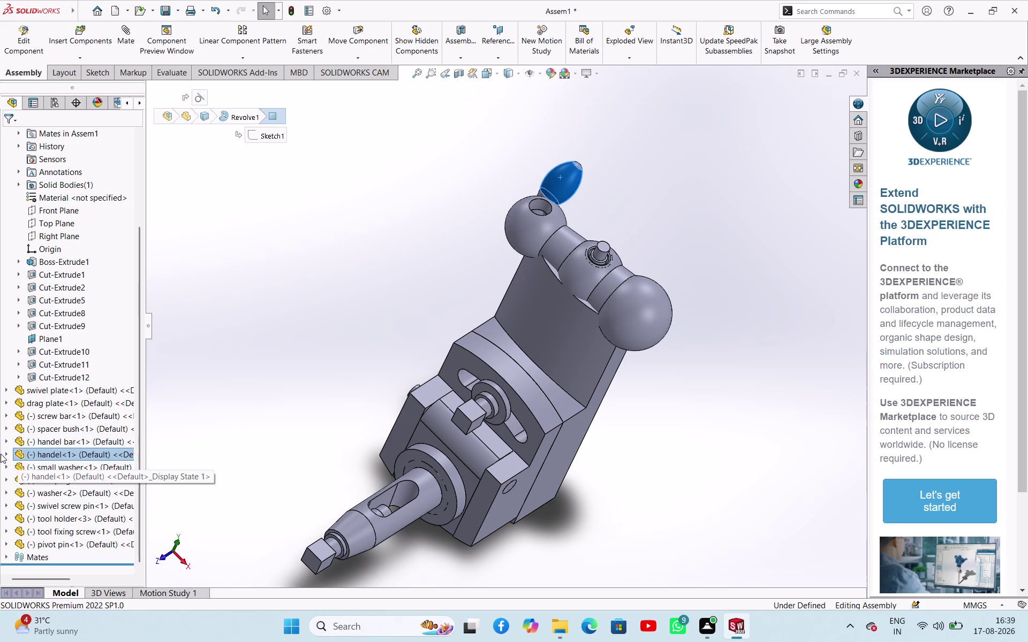
click(4, 457)
click(222, 315)
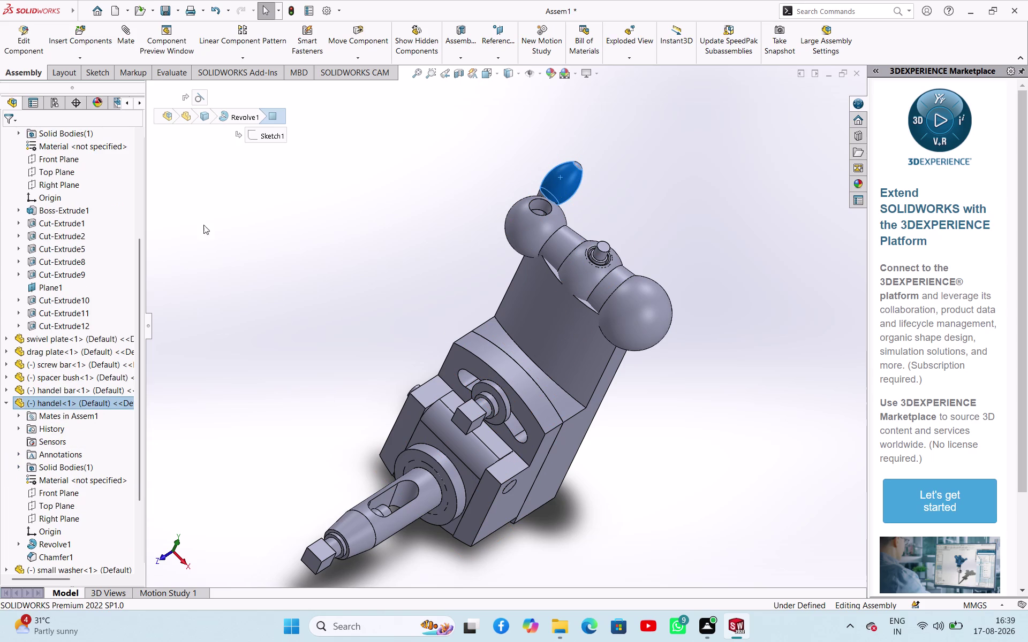
click(548, 185)
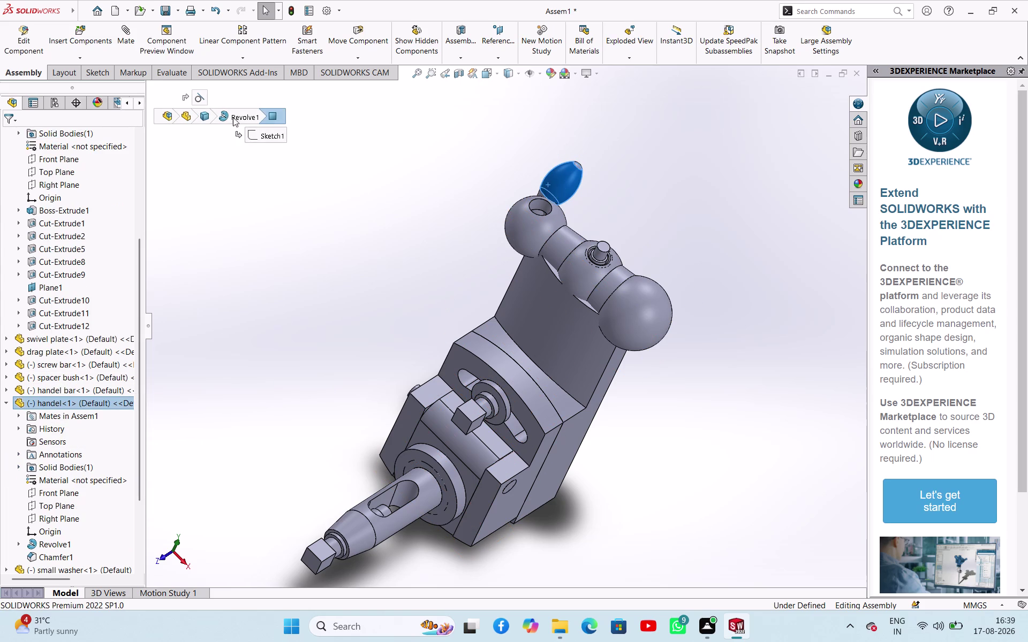
right_click(208, 99)
click(266, 154)
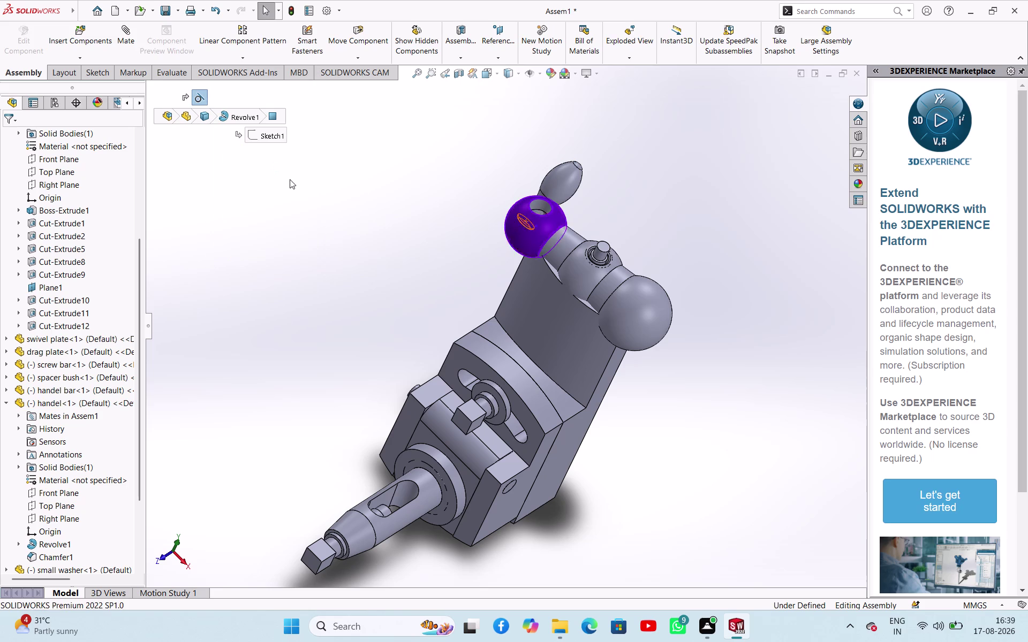
click(589, 242)
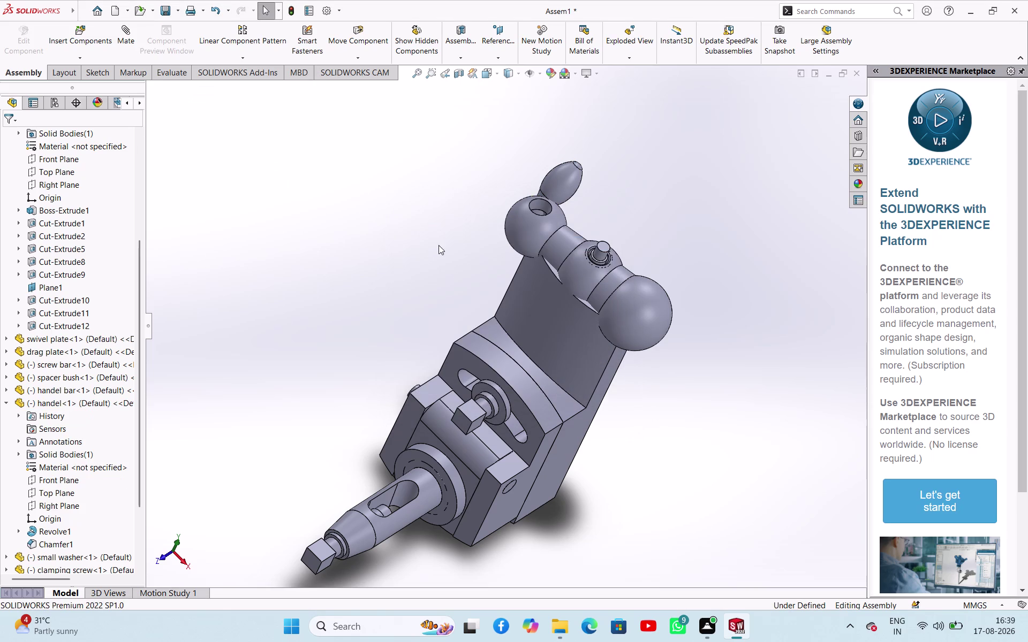
Lift the handle knob up off the ball end.
click(438, 245)
drag(574, 191, 503, 153)
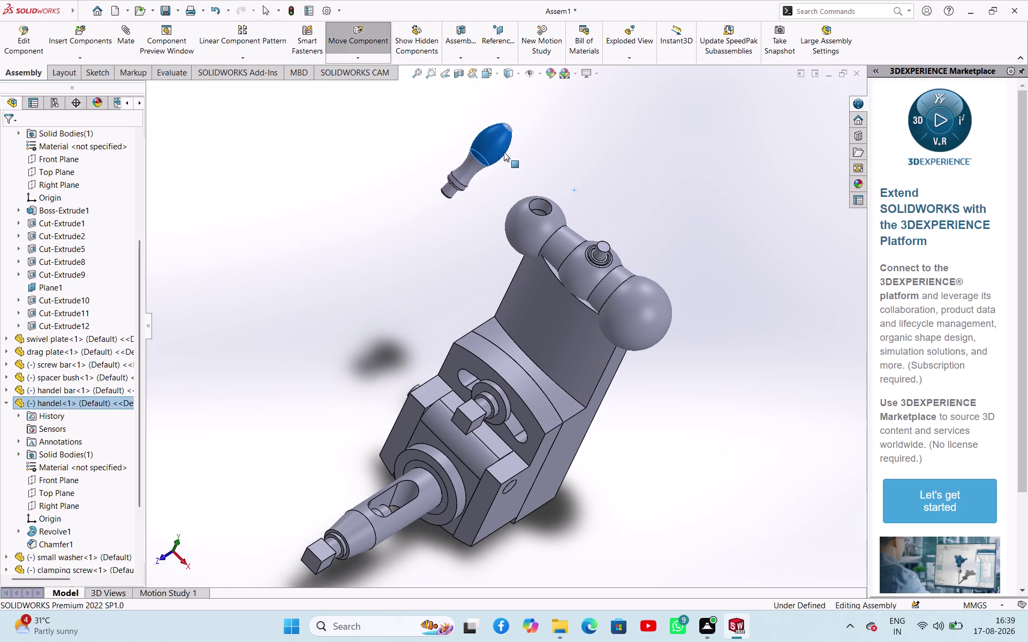
click(396, 219)
click(448, 192)
click(432, 239)
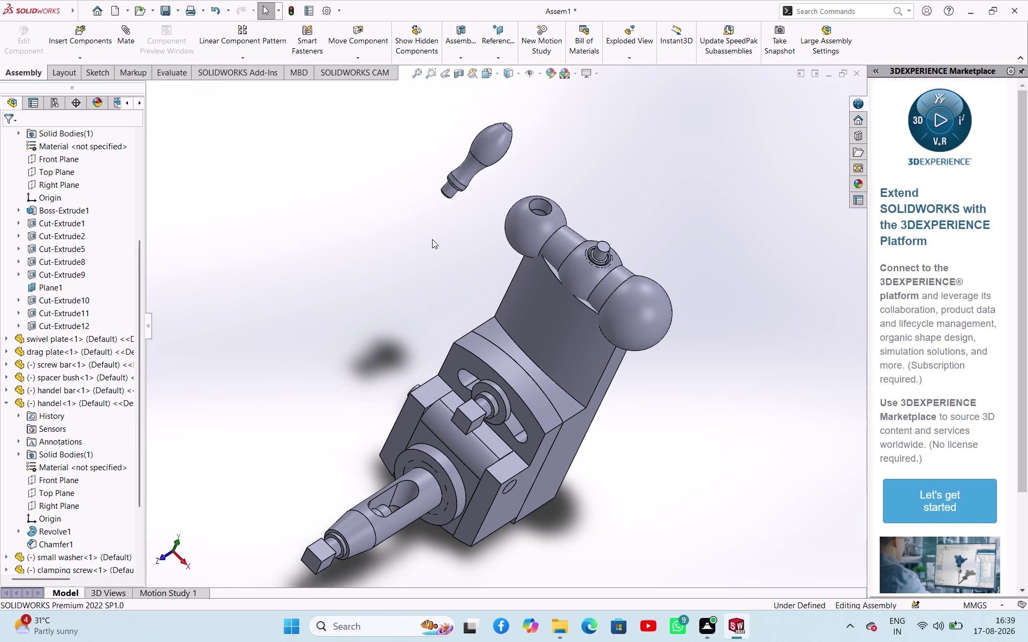
Mate the knob's shank concentric with the ball-end hole, then pull the knob back out.
click(386, 229)
click(453, 193)
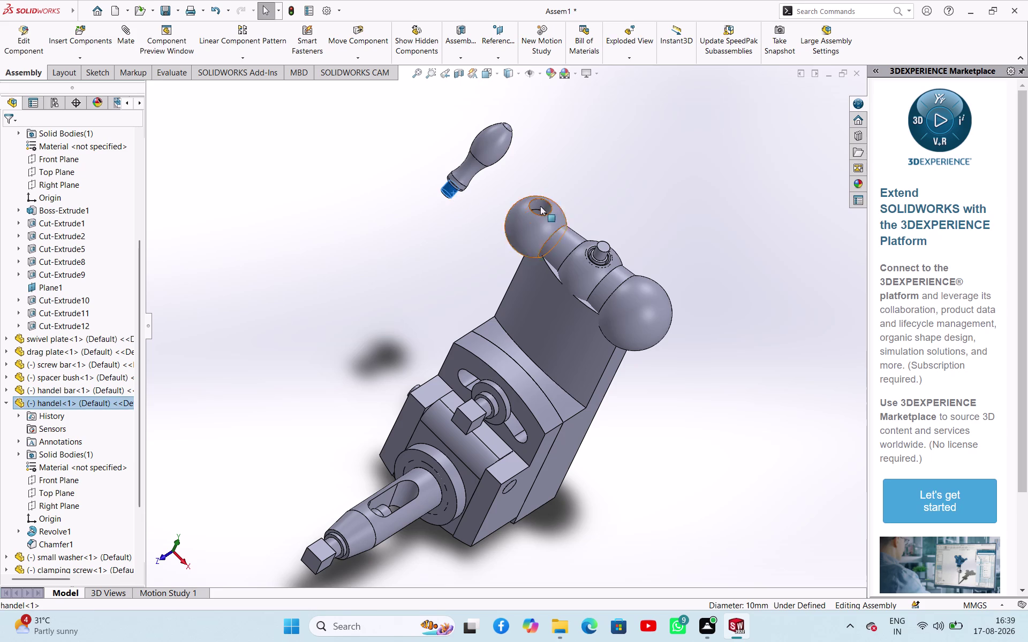
click(544, 209)
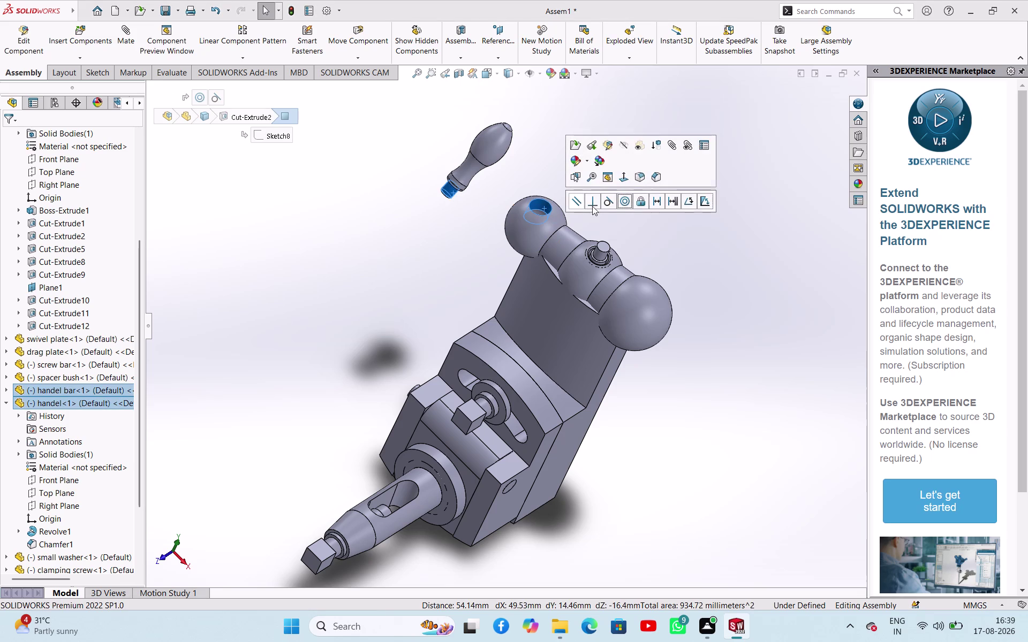
click(624, 201)
click(635, 219)
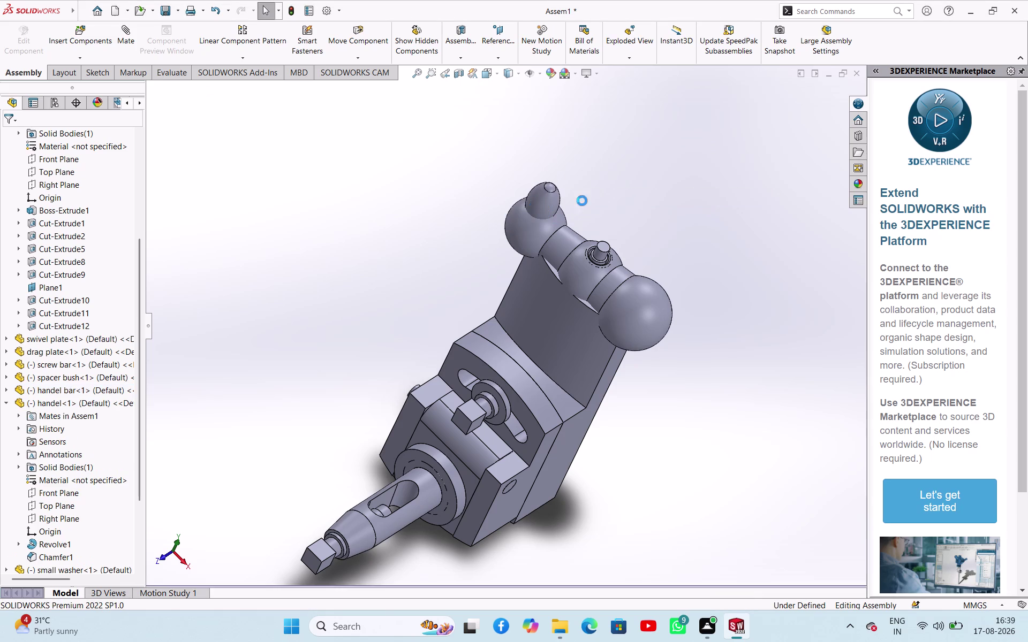
drag(543, 208, 612, 121)
click(642, 208)
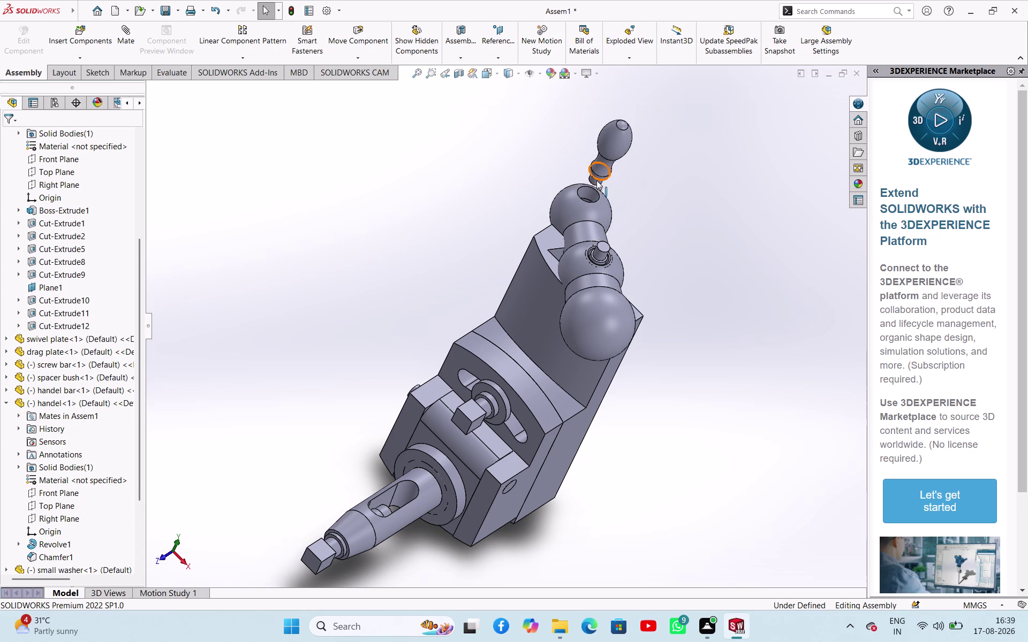
Select the ball hole's inner face and the knob shank and attempt a mate.
scroll(down, 3)
click(622, 287)
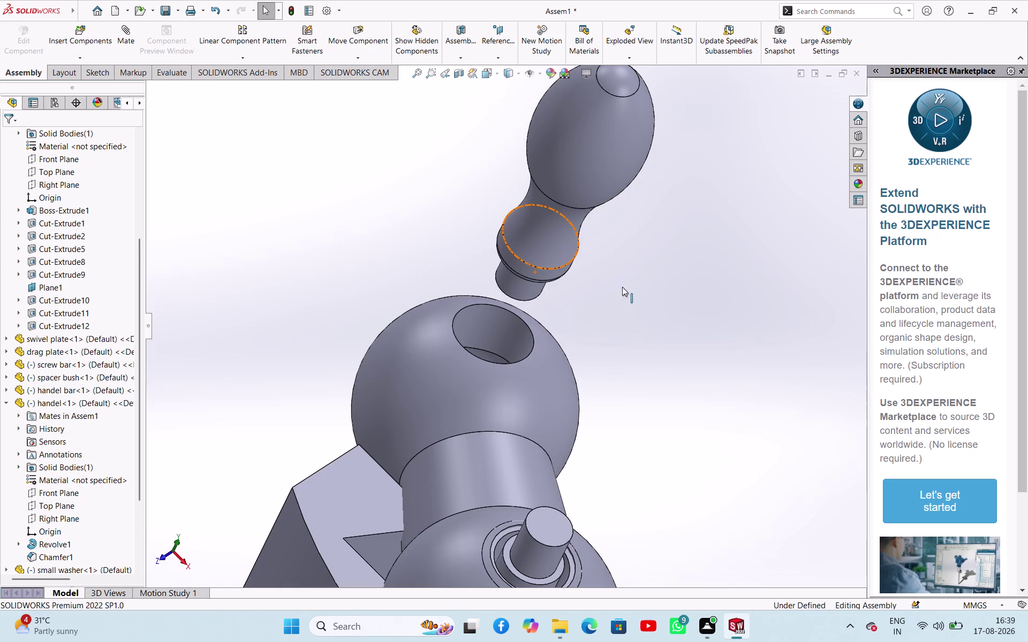
click(493, 319)
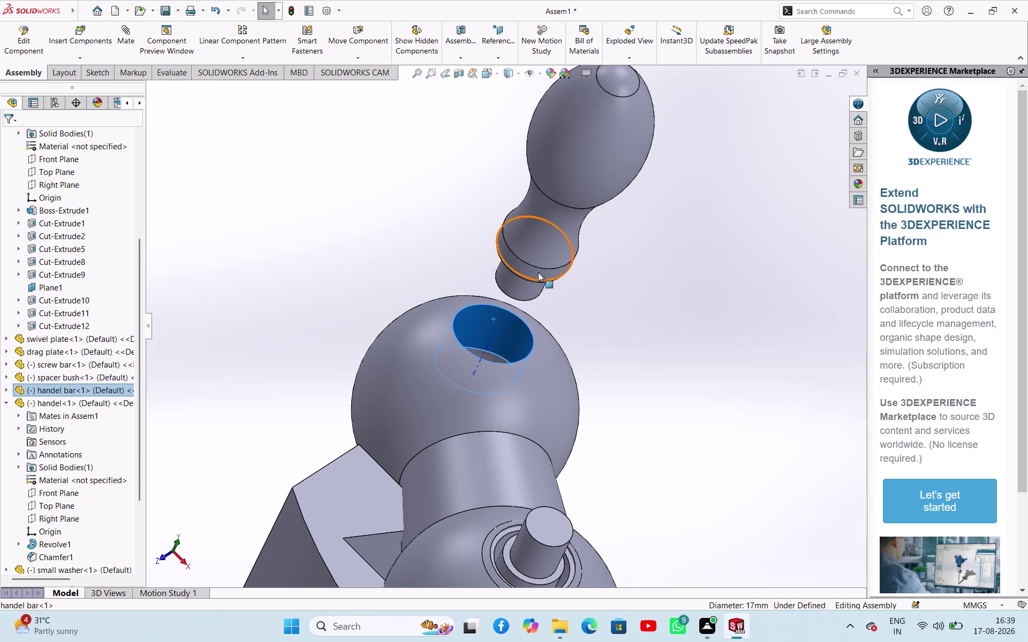
click(538, 272)
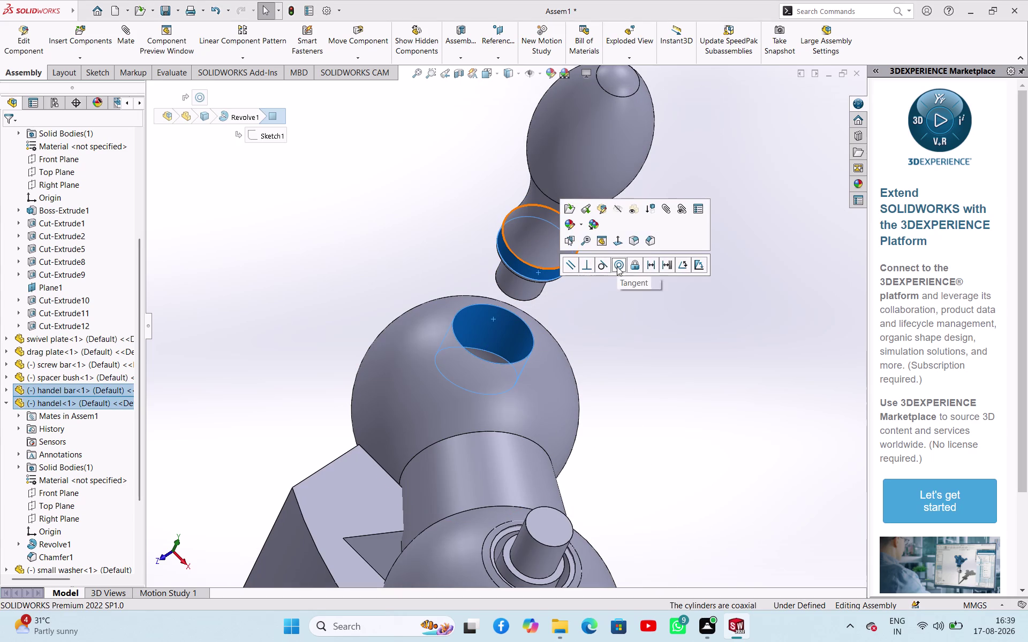
click(617, 267)
click(615, 327)
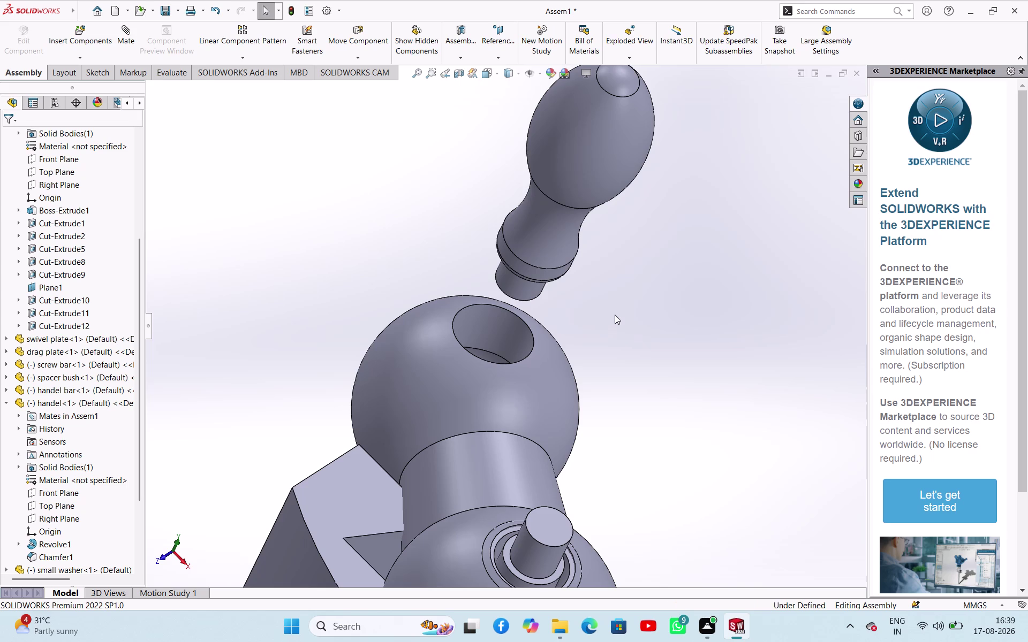
Mate the knob shank's end face into the inside of the ball hole.
scroll(up, 3)
scroll(down, 3)
middle_drag(566, 308, 558, 317)
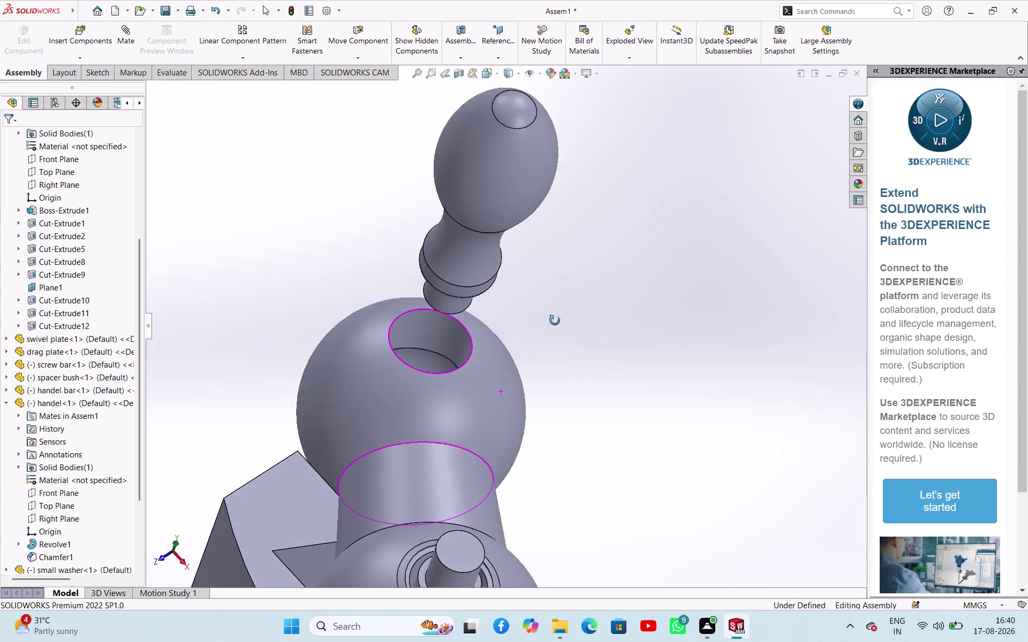
middle_drag(558, 317, 529, 372)
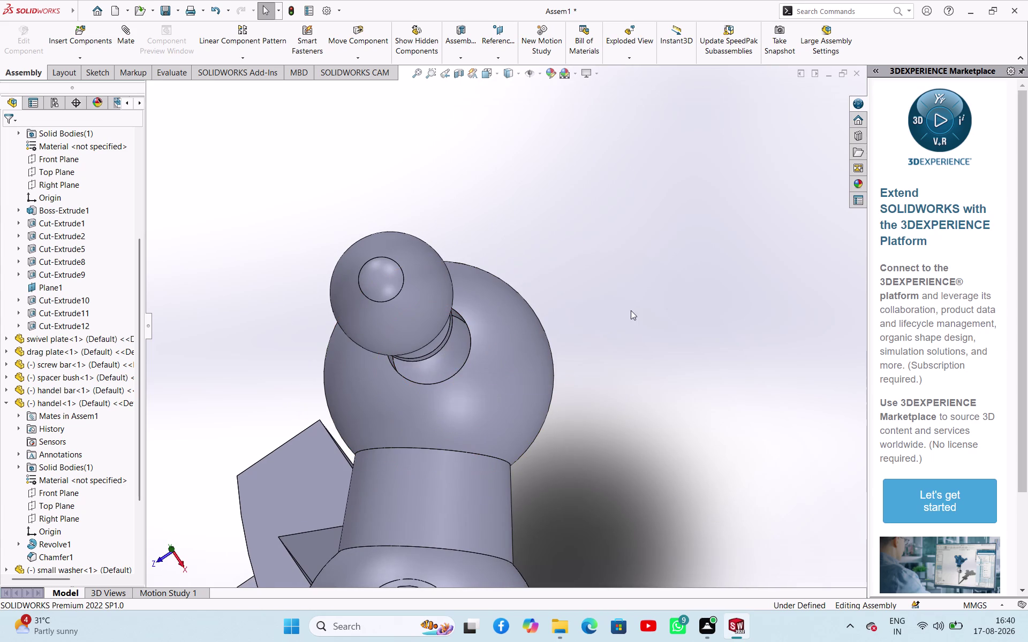
middle_drag(632, 310, 461, 305)
click(489, 325)
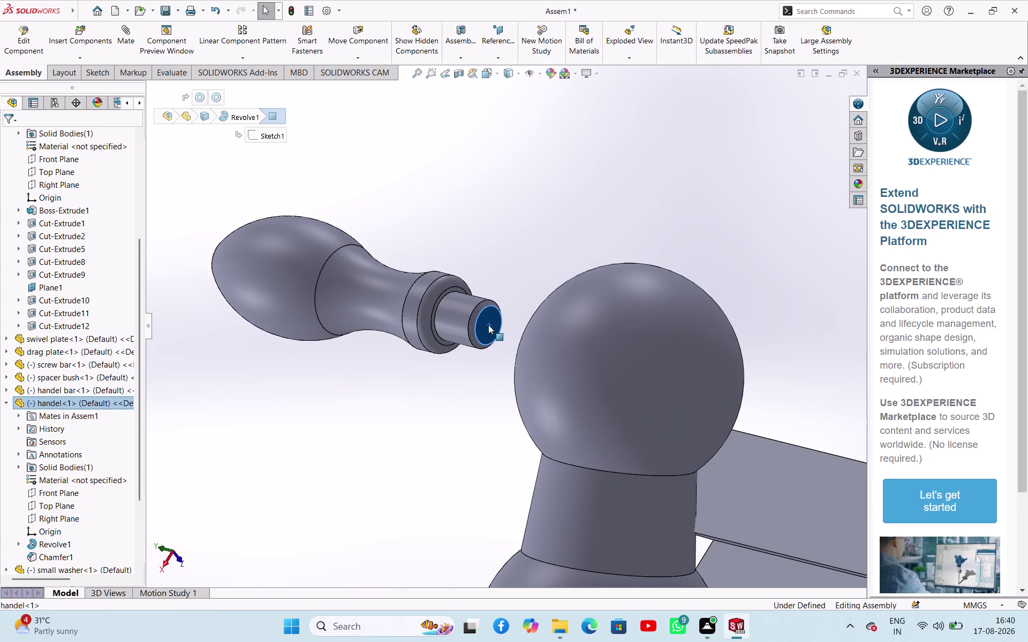
middle_drag(493, 173, 642, 220)
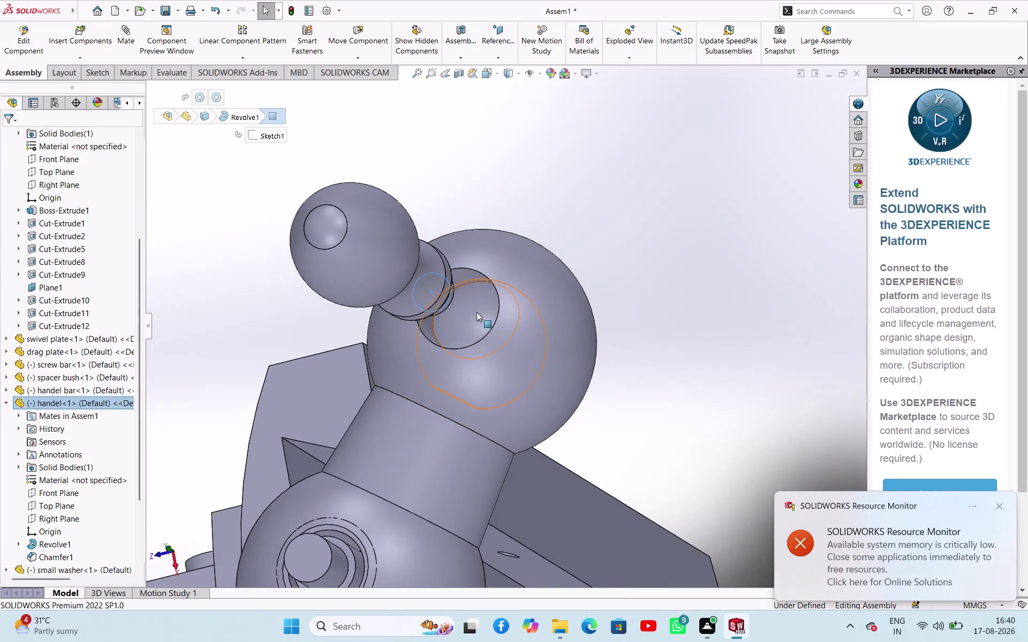
click(477, 312)
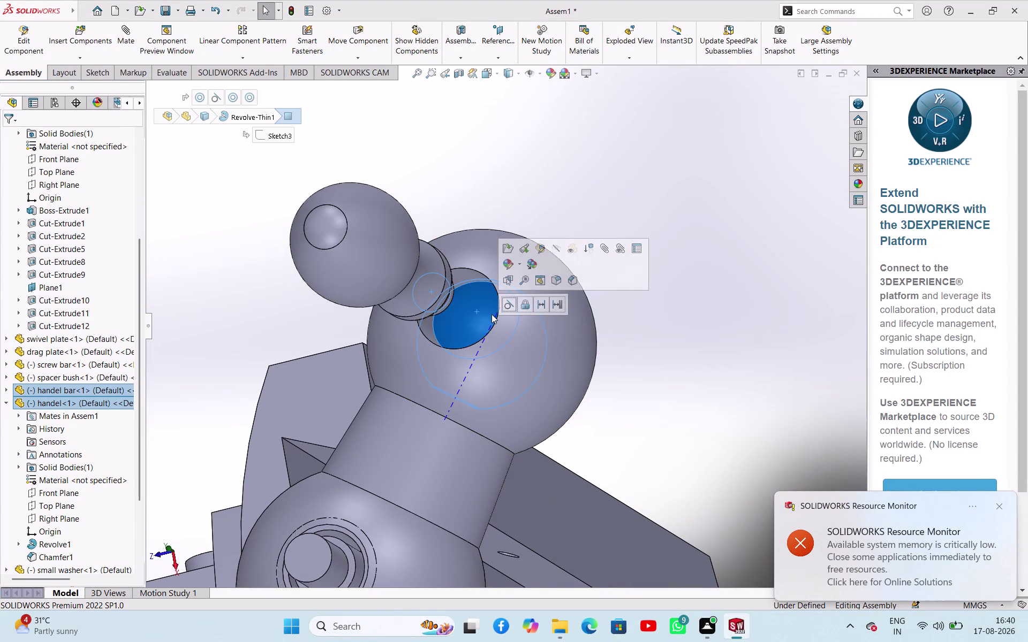
click(509, 305)
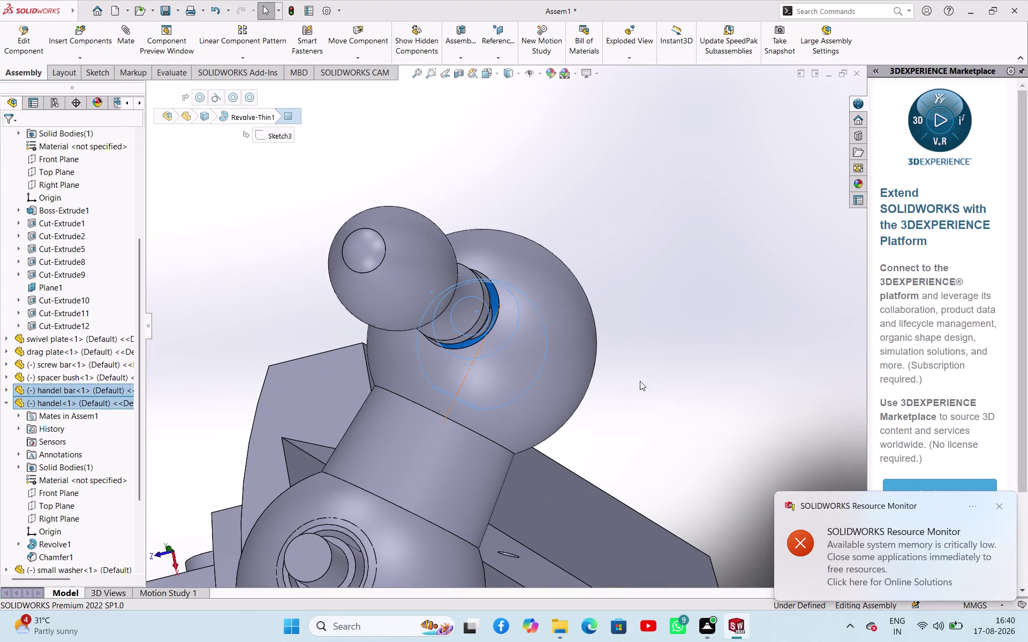
click(640, 381)
Shift the handle bar with its knob into place over the slide and collapse the handel feature list.
middle_drag(653, 367, 668, 312)
scroll(up, 3)
scroll(up, 3)
middle_drag(659, 331, 689, 321)
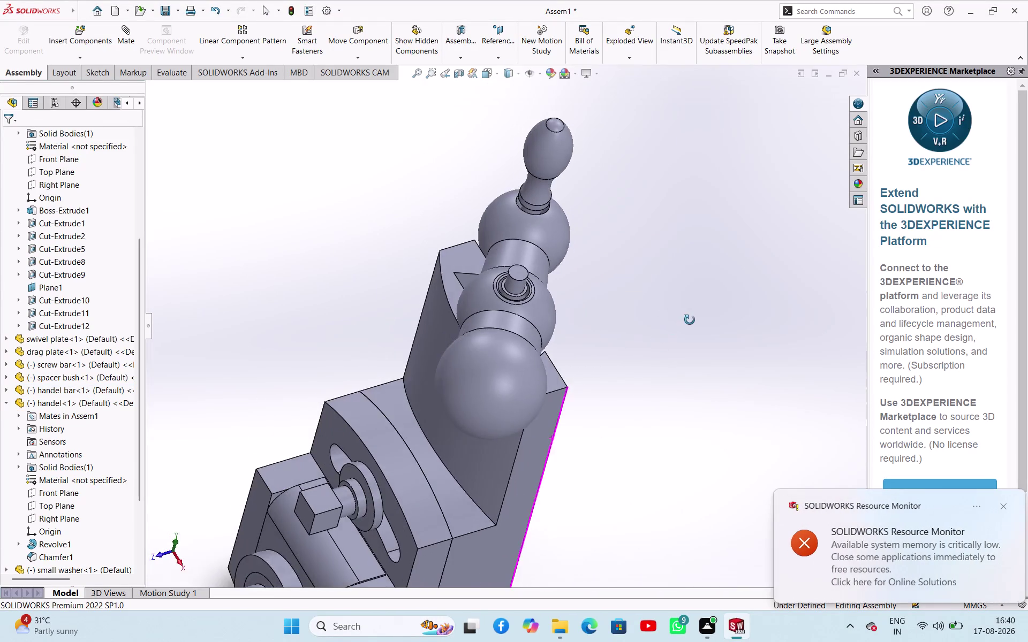
middle_drag(689, 320, 756, 304)
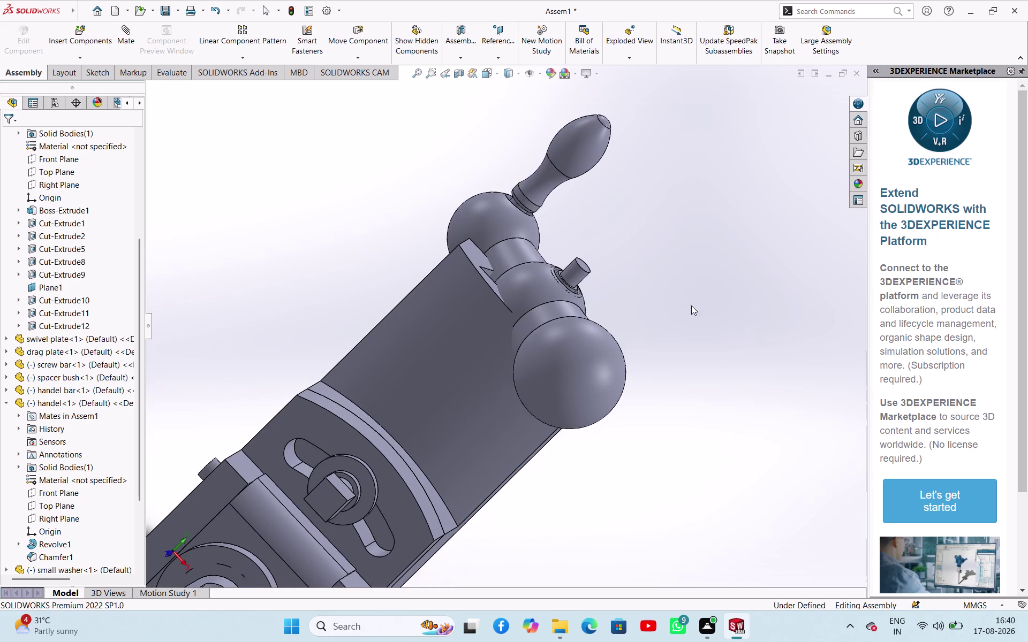
drag(584, 376, 619, 301)
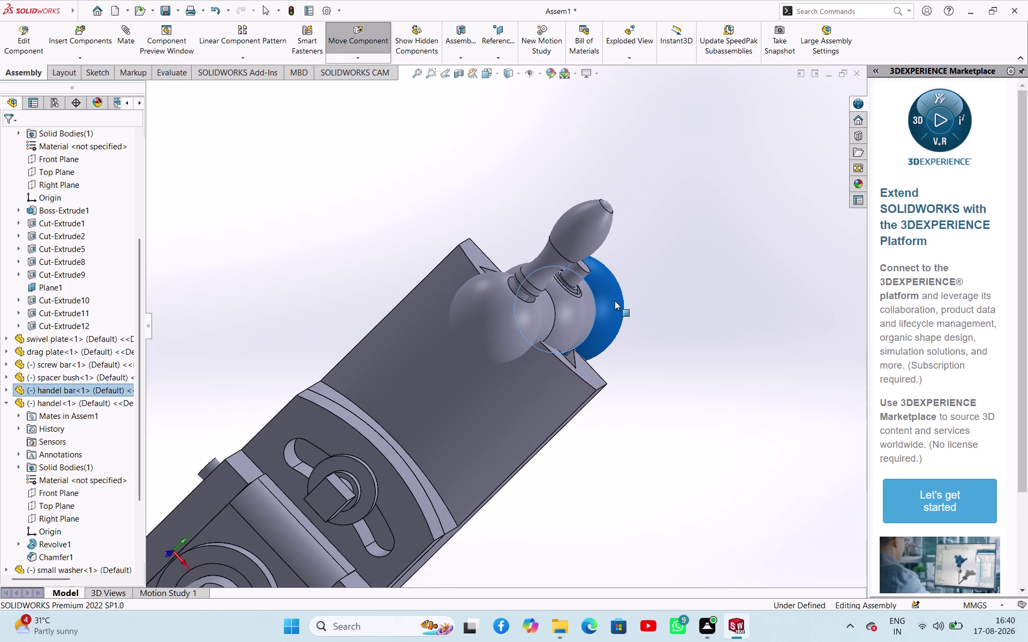
drag(619, 301, 613, 301)
click(268, 205)
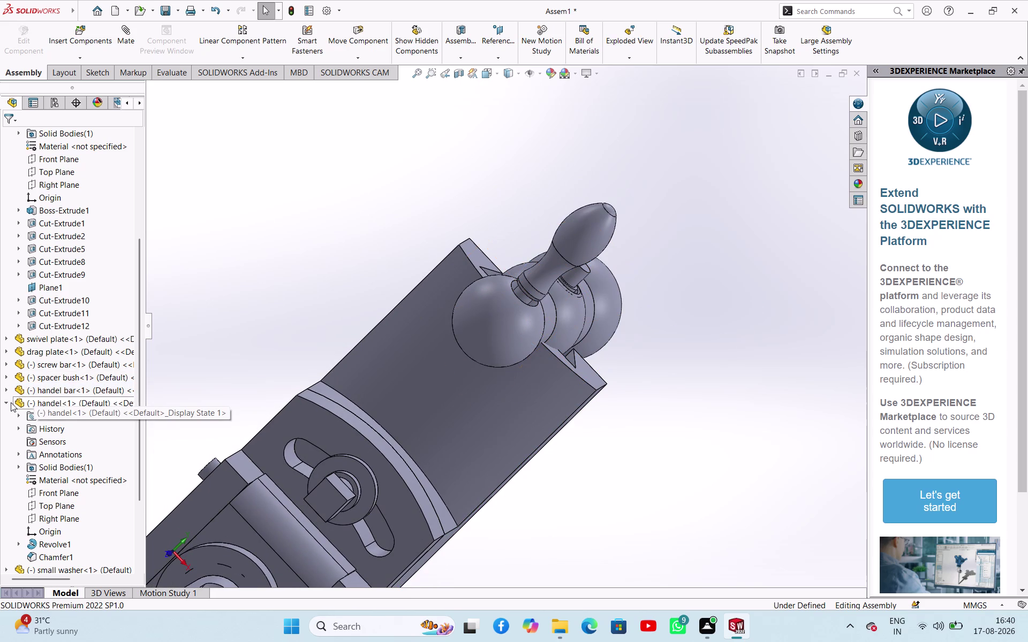
click(8, 402)
Delete the handel bar part along with its mates.
click(295, 228)
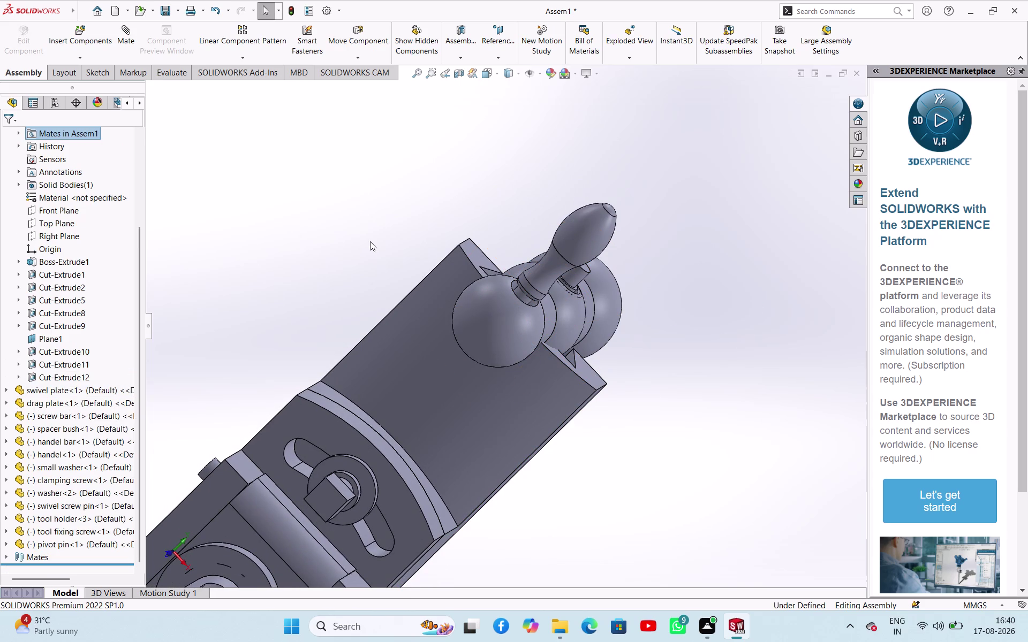
click(611, 293)
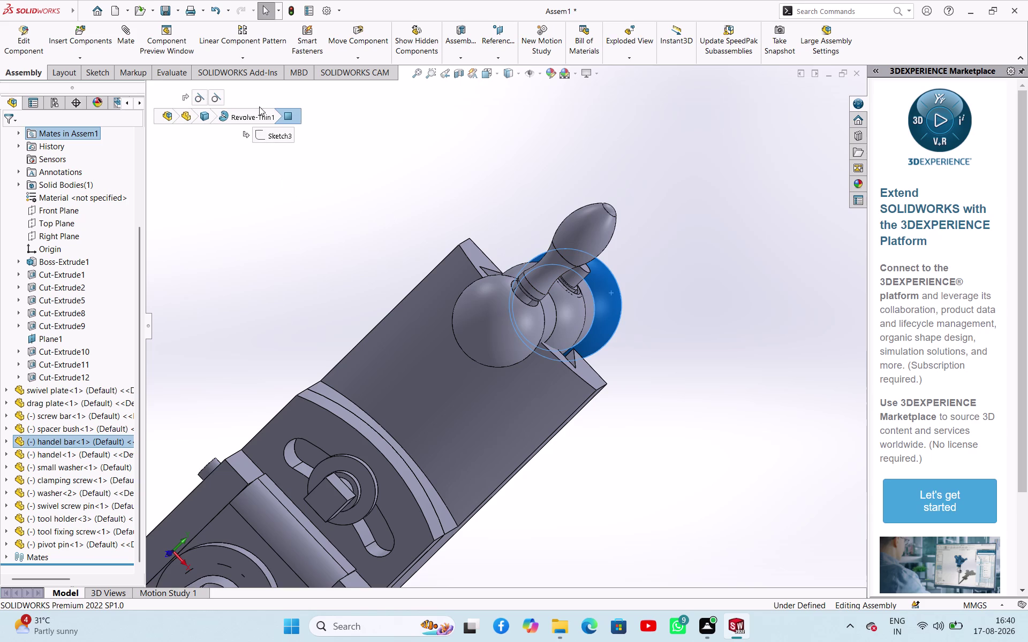
right_click(208, 97)
click(243, 306)
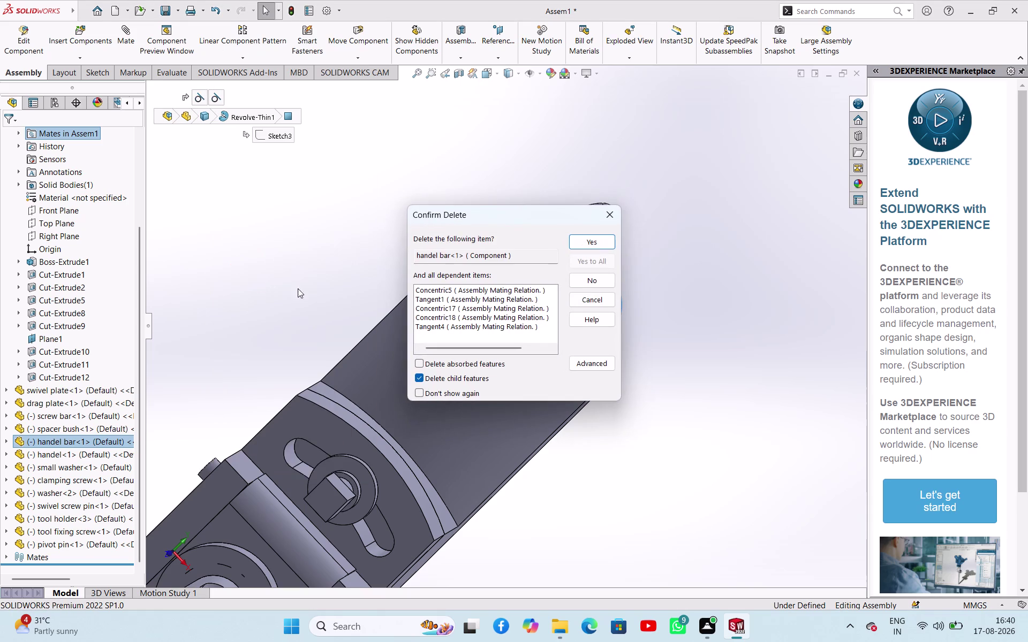
click(595, 241)
Orbit to view the vertical slide from the side.
click(729, 328)
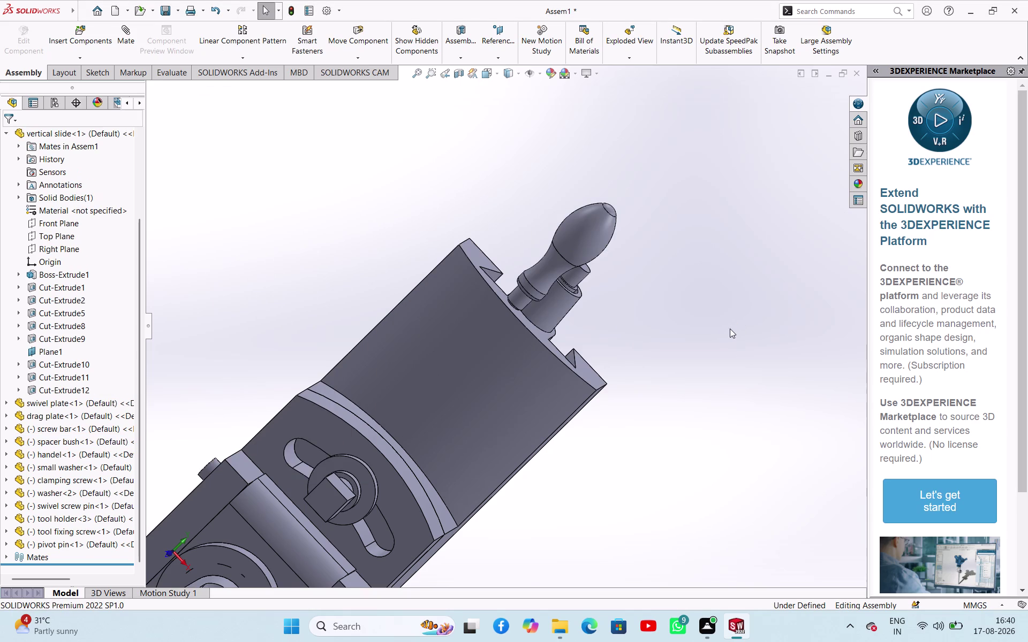
middle_drag(688, 346, 605, 311)
click(377, 341)
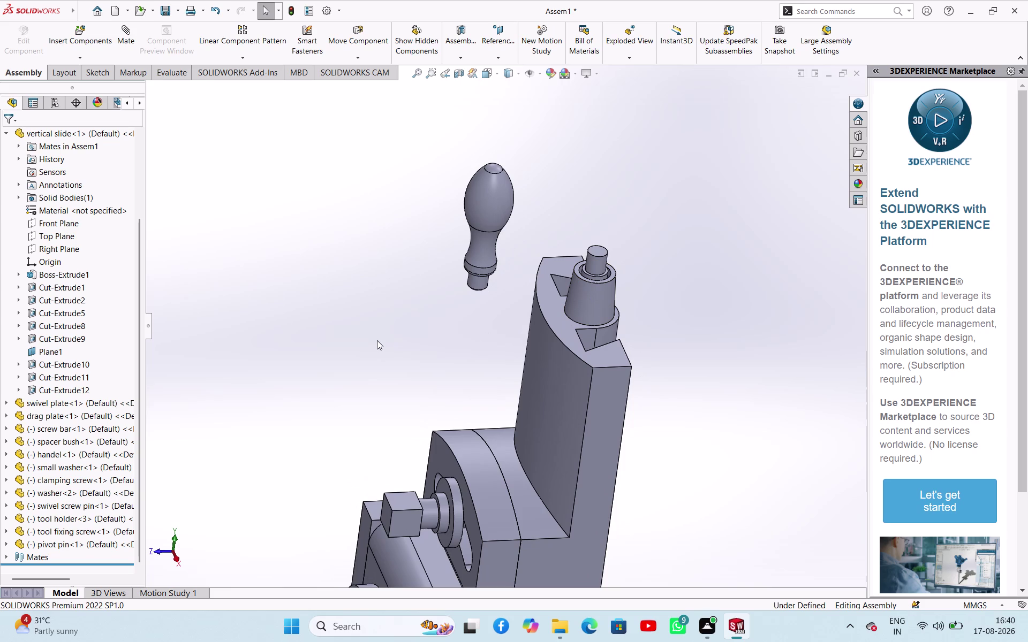
click(85, 59)
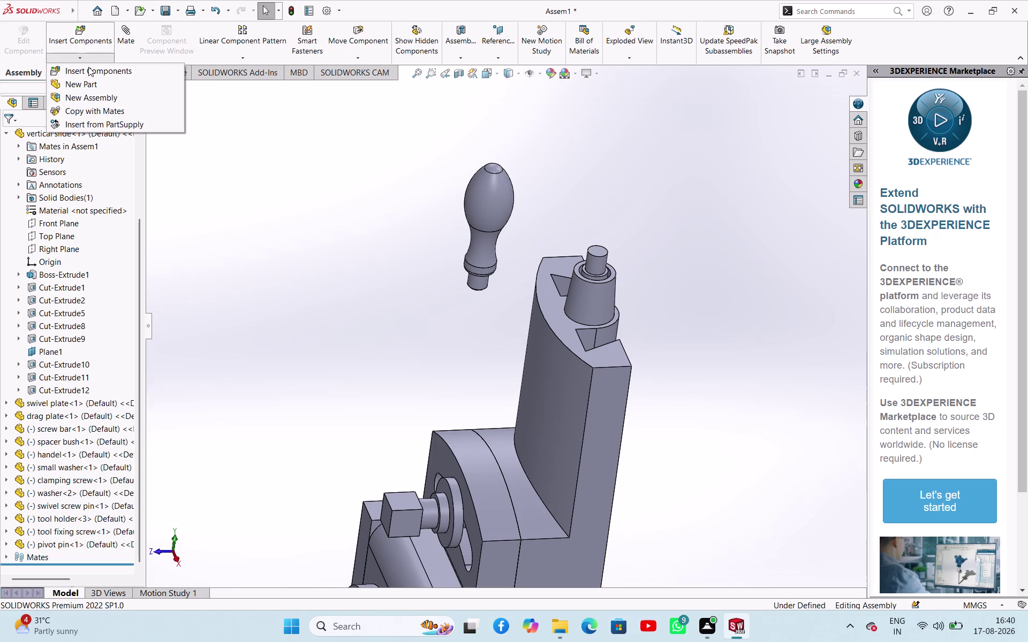
Start inserting the handel bar part and give its preview a first 90° turn.
click(90, 74)
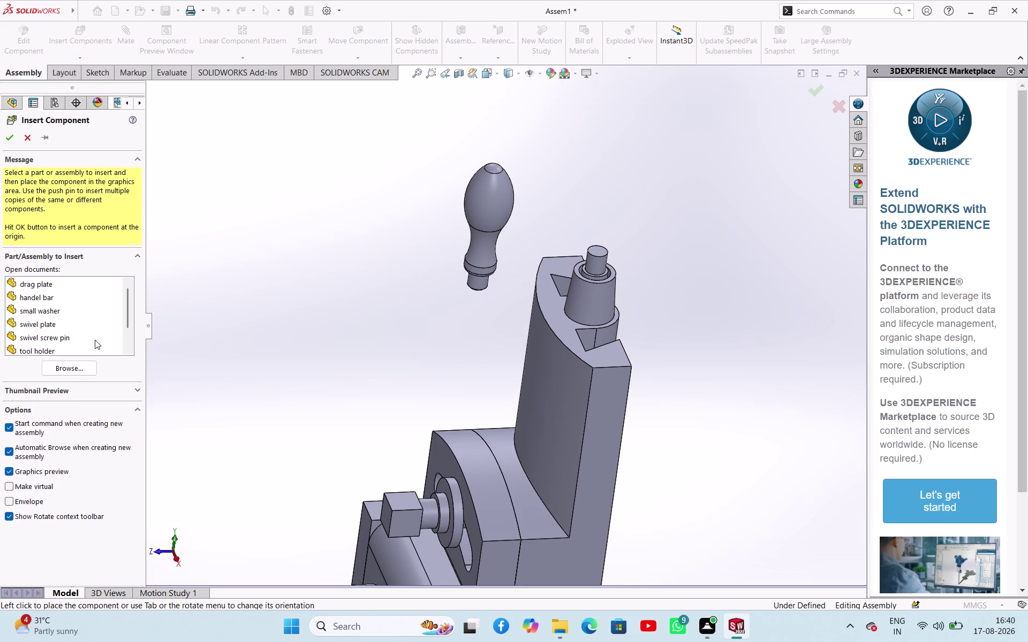
click(77, 370)
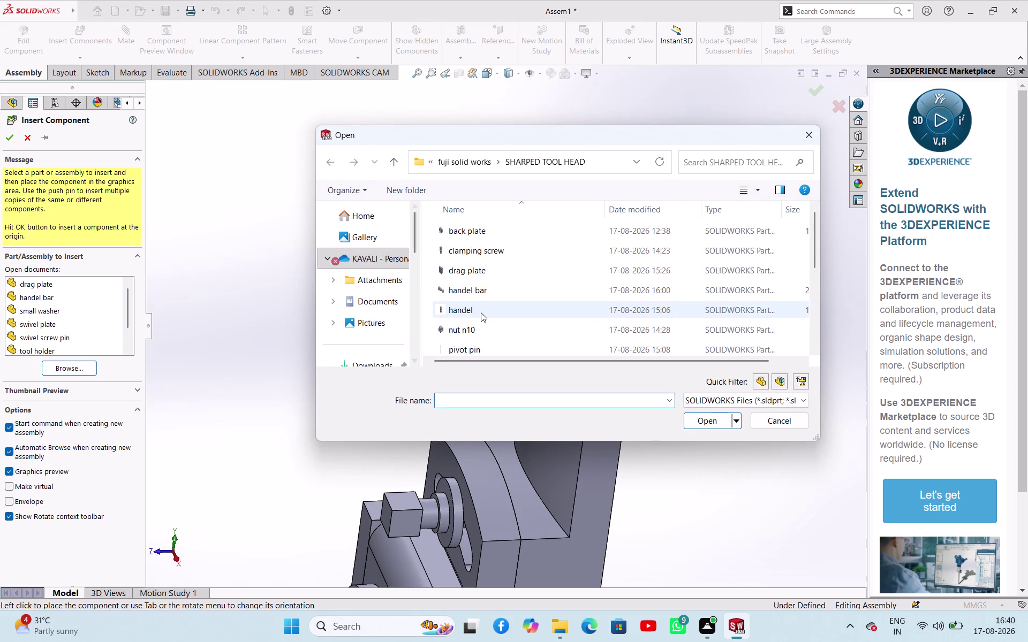
click(499, 292)
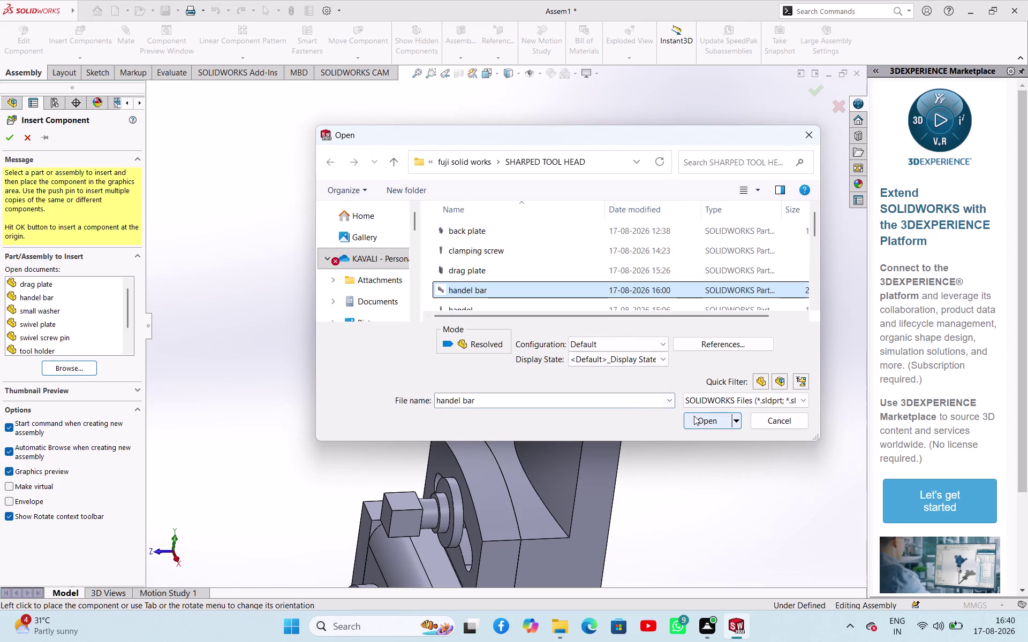
click(694, 416)
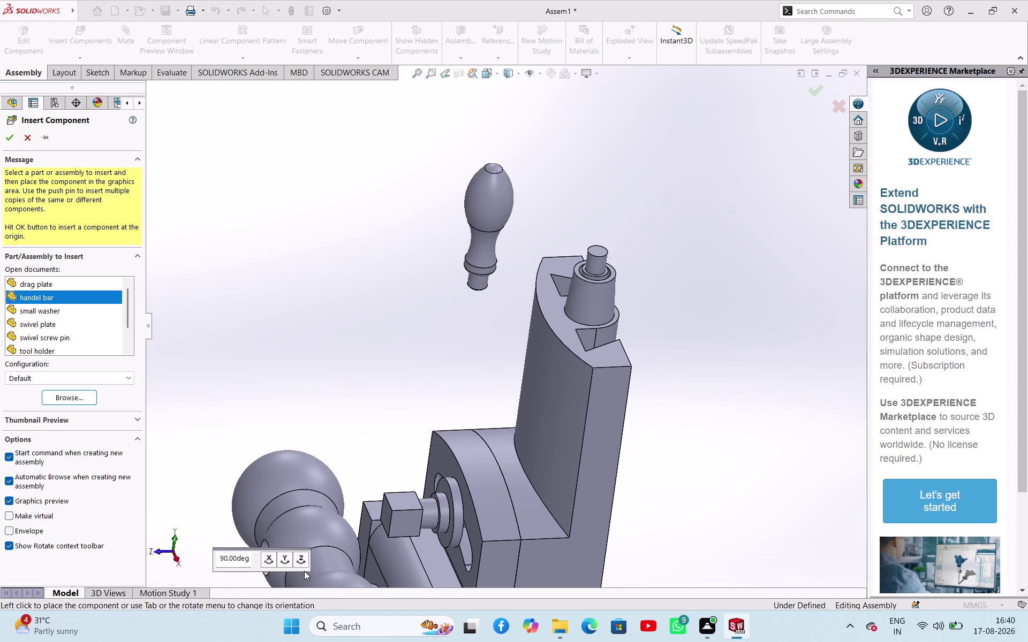
Rotate the handle bar preview until it lies horizontally, then place it in the assembly.
click(301, 562)
click(301, 562)
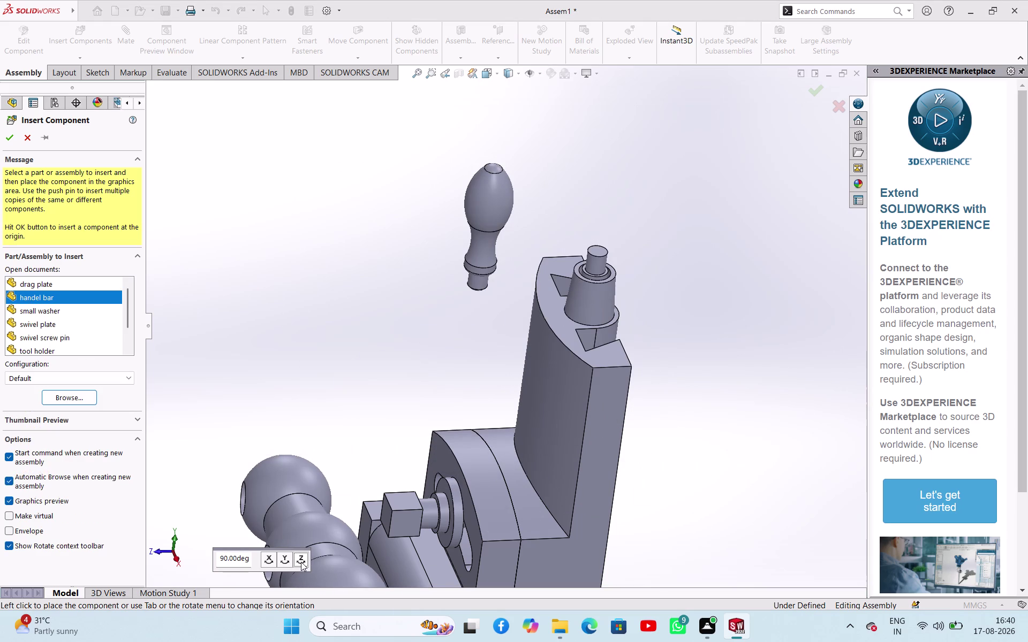
click(280, 556)
click(270, 560)
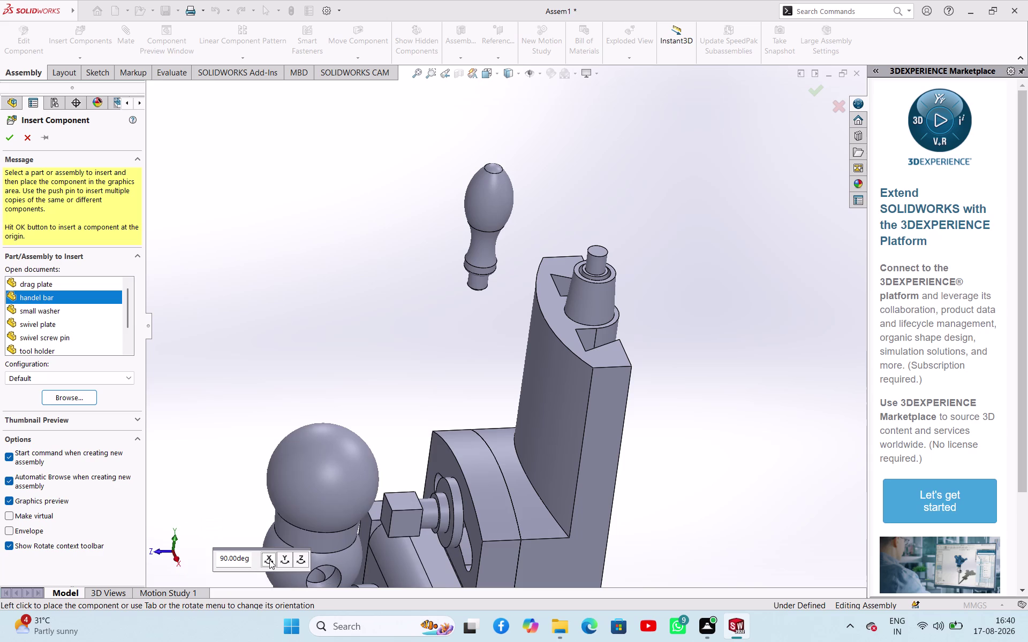
click(269, 560)
click(281, 559)
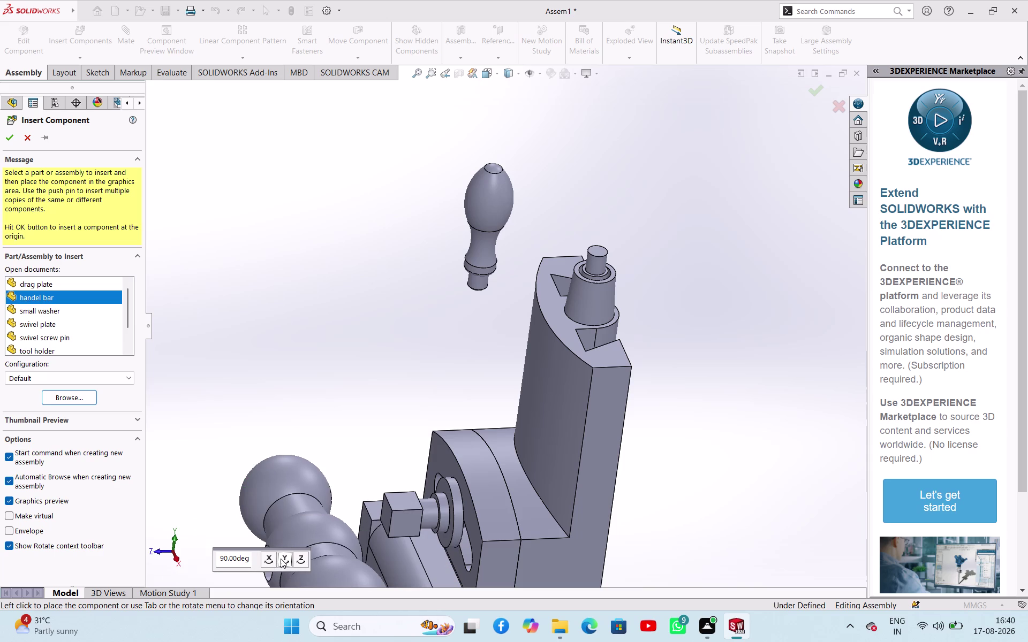
click(291, 564)
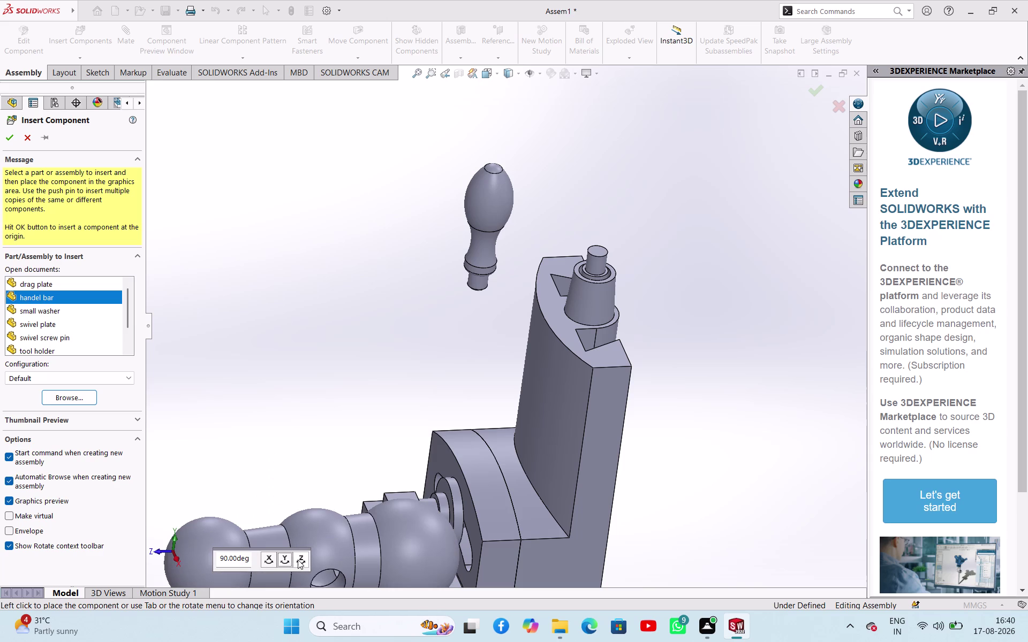
click(301, 560)
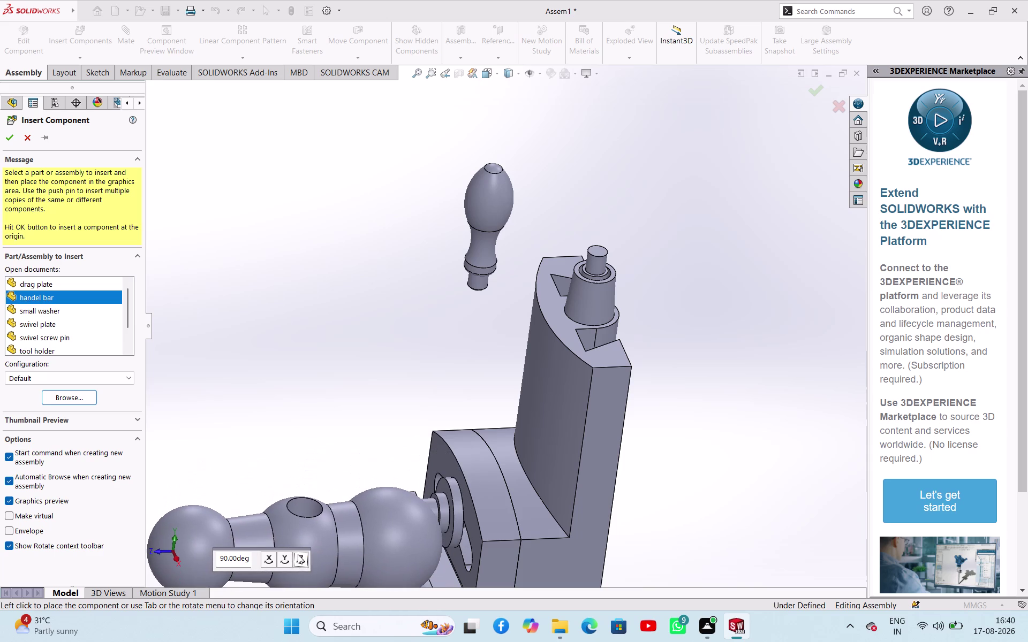
click(298, 555)
click(298, 555)
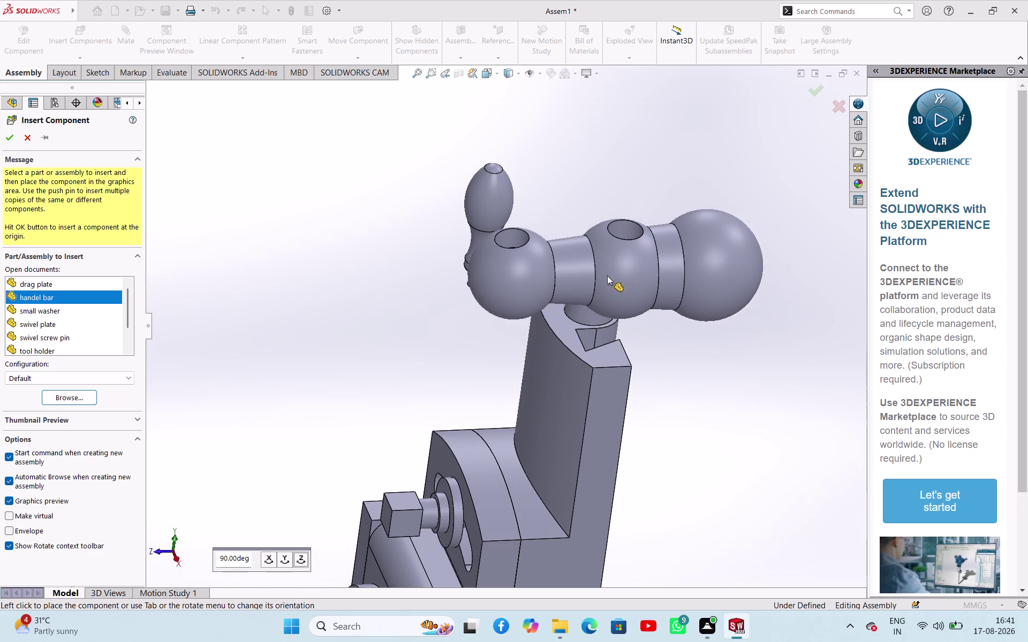
click(385, 343)
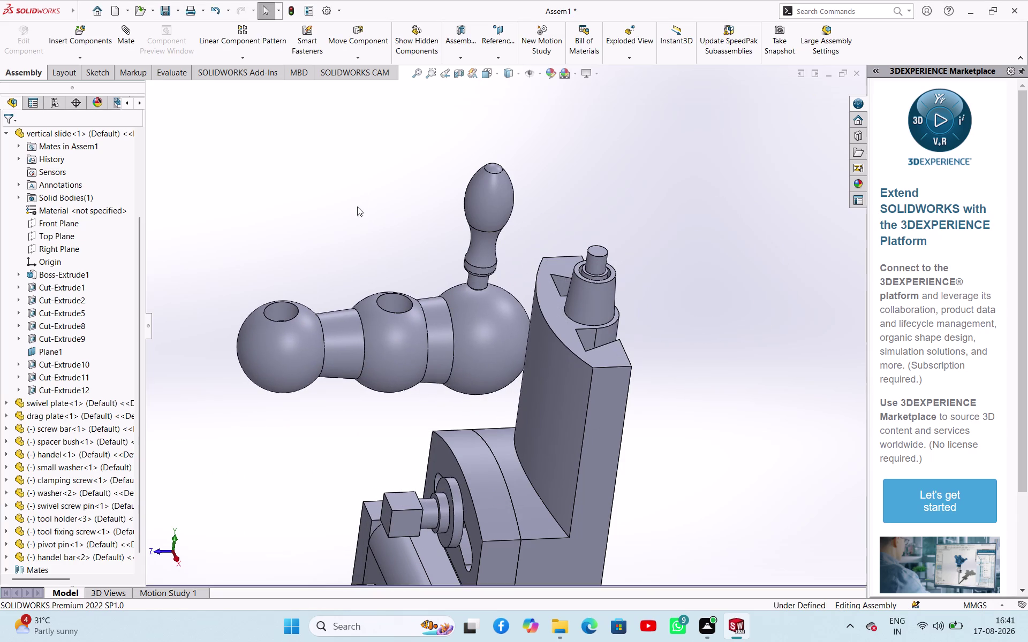
Make the handle bar's middle hole concentric with the screw bar pin and swing it around.
middle_drag(357, 207, 377, 293)
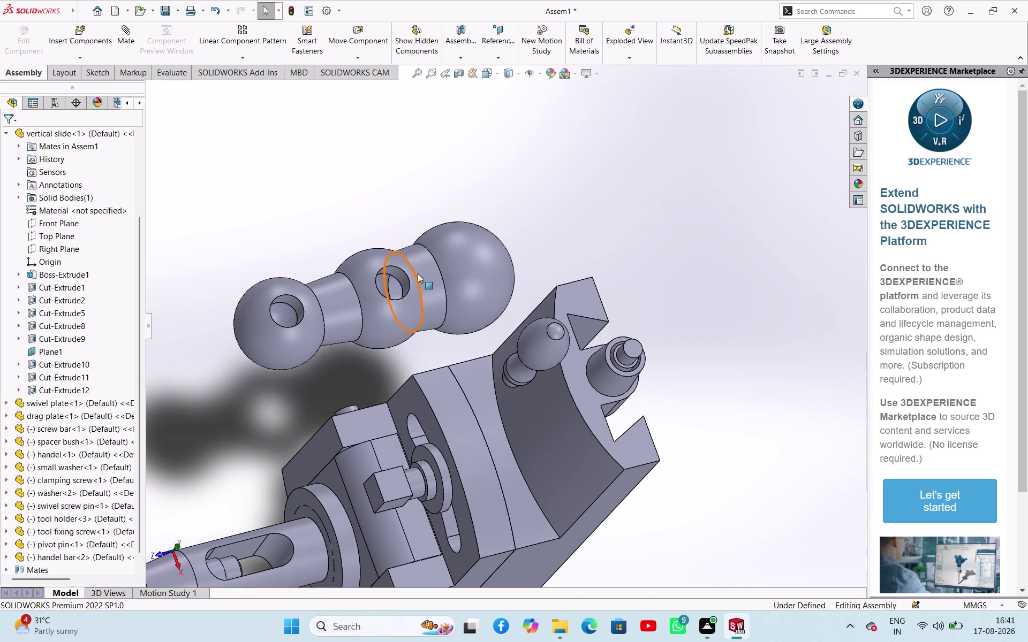
click(401, 275)
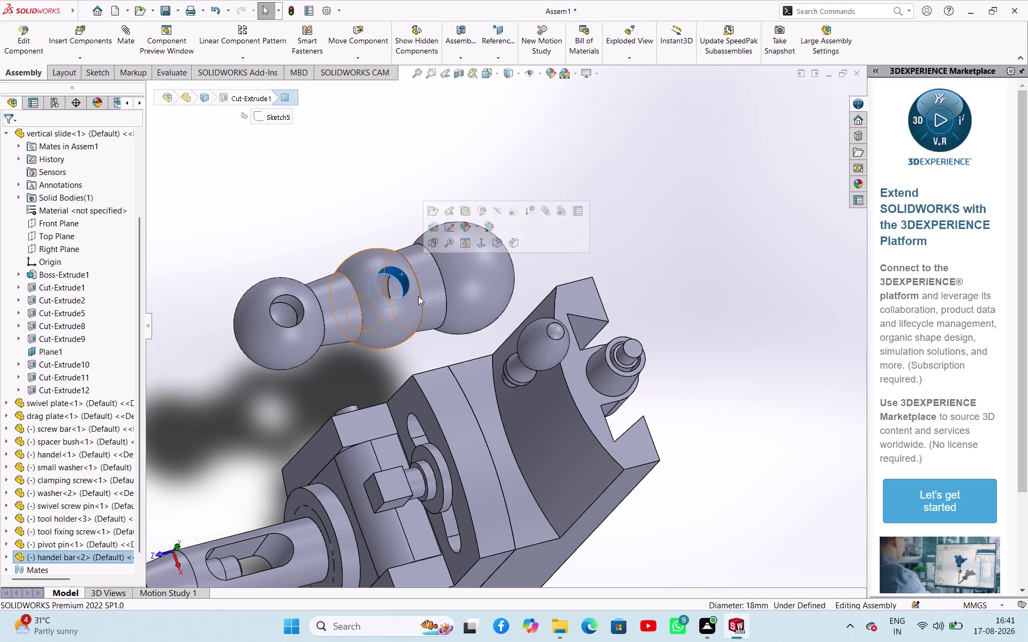
click(628, 362)
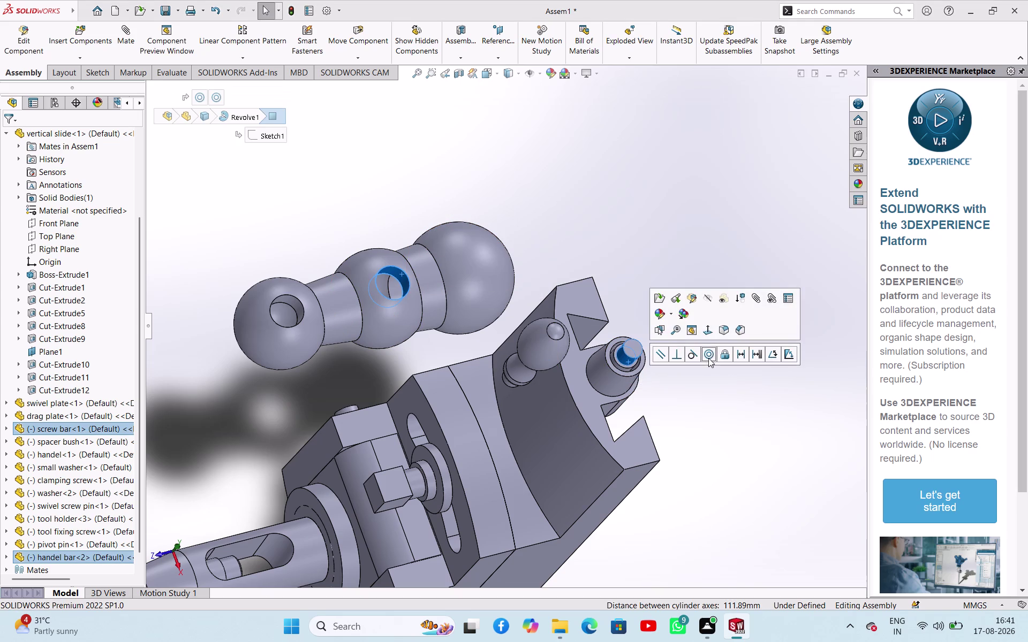
click(709, 358)
click(716, 423)
middle_drag(751, 434, 737, 405)
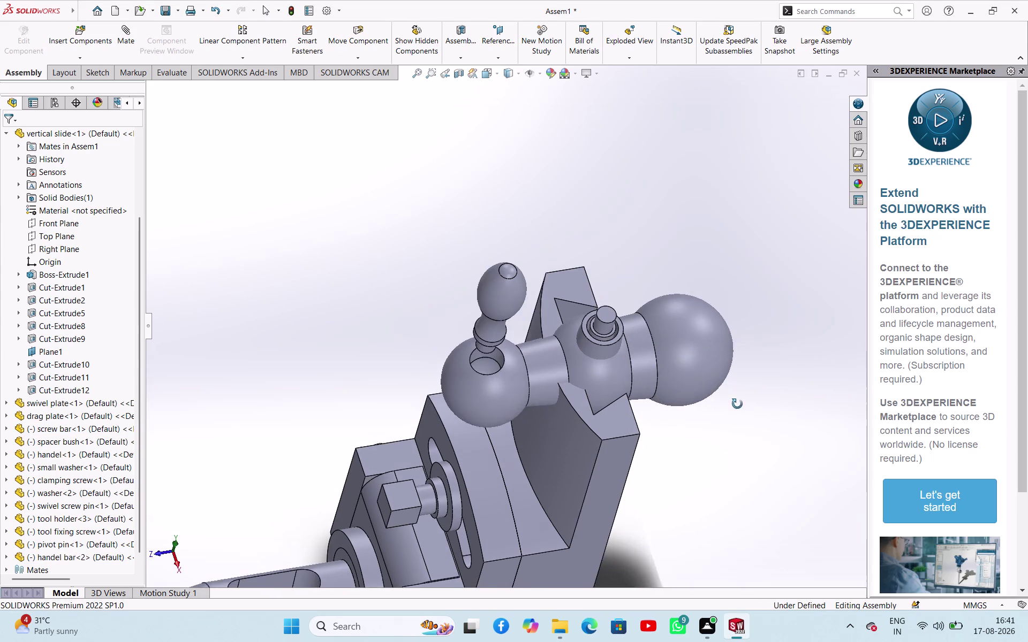
middle_drag(737, 405, 737, 395)
drag(698, 376, 706, 336)
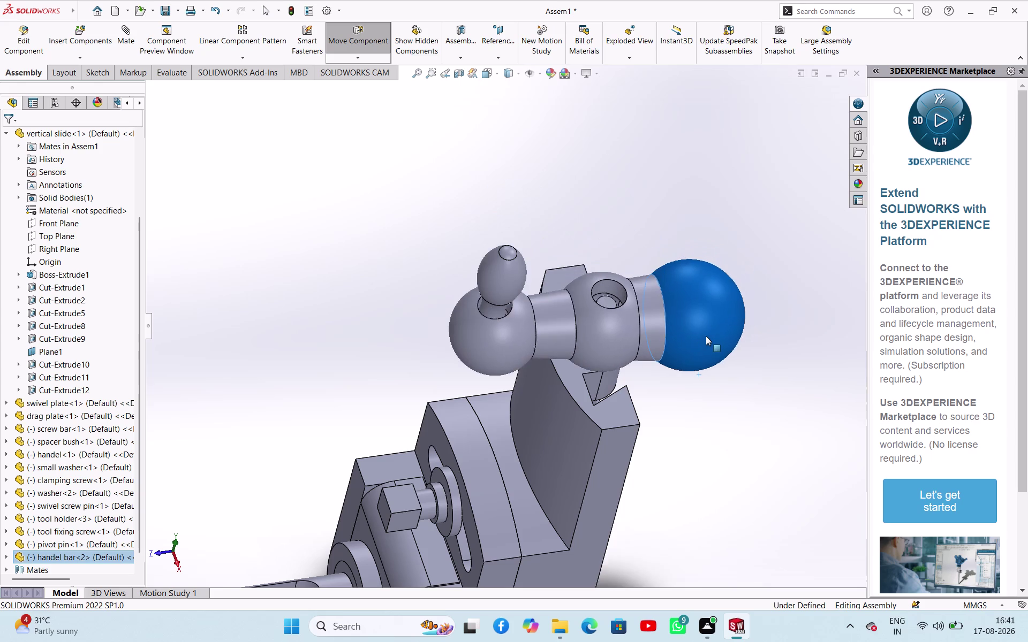
drag(706, 336, 699, 334)
Mate the handle bar's underside against the spacer bush's top face.
click(716, 394)
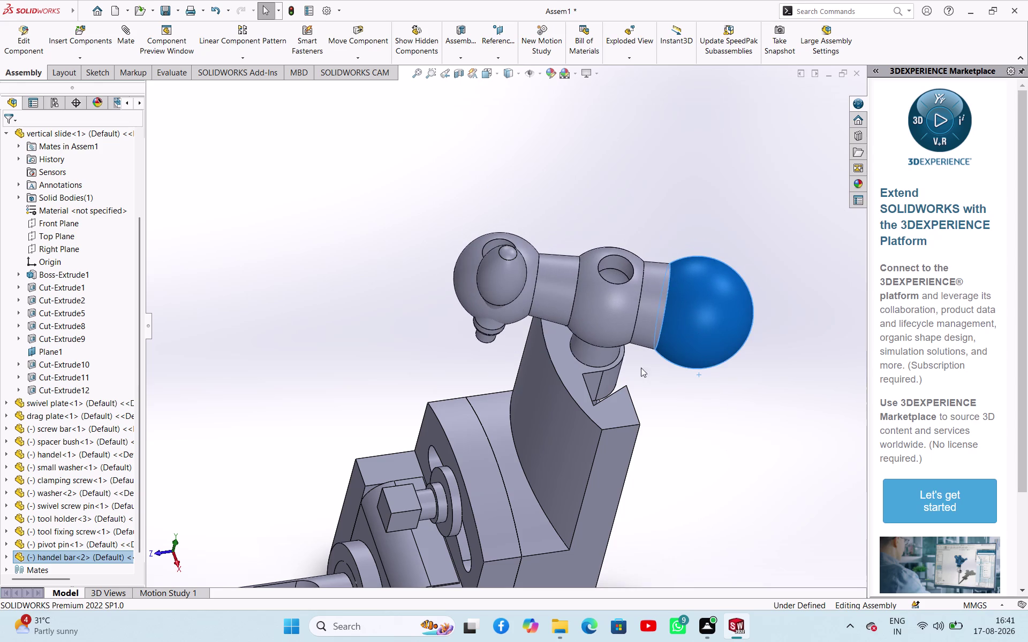
click(598, 357)
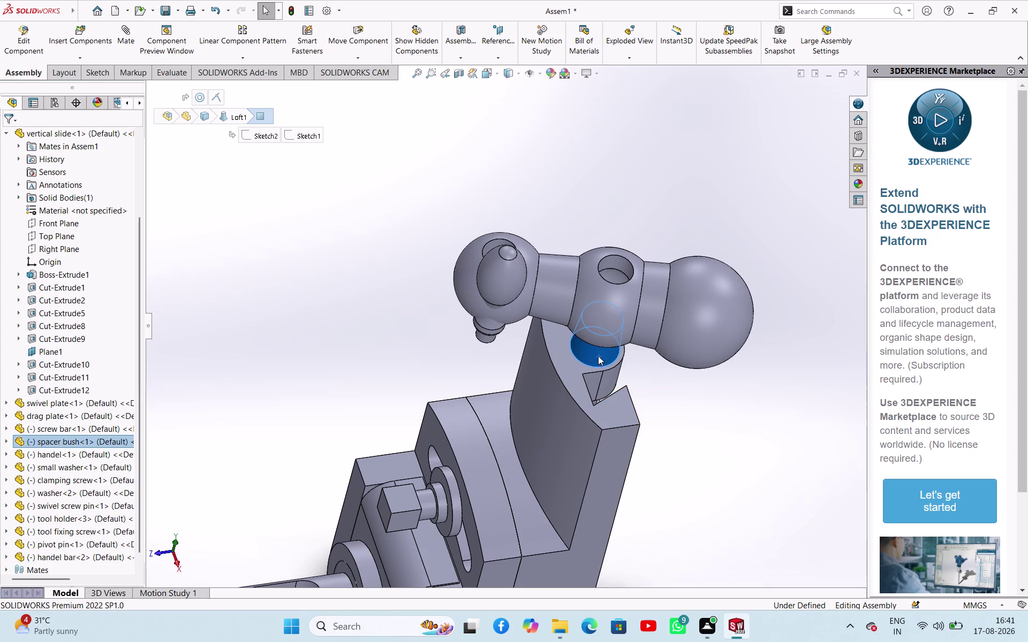
middle_drag(731, 400, 733, 383)
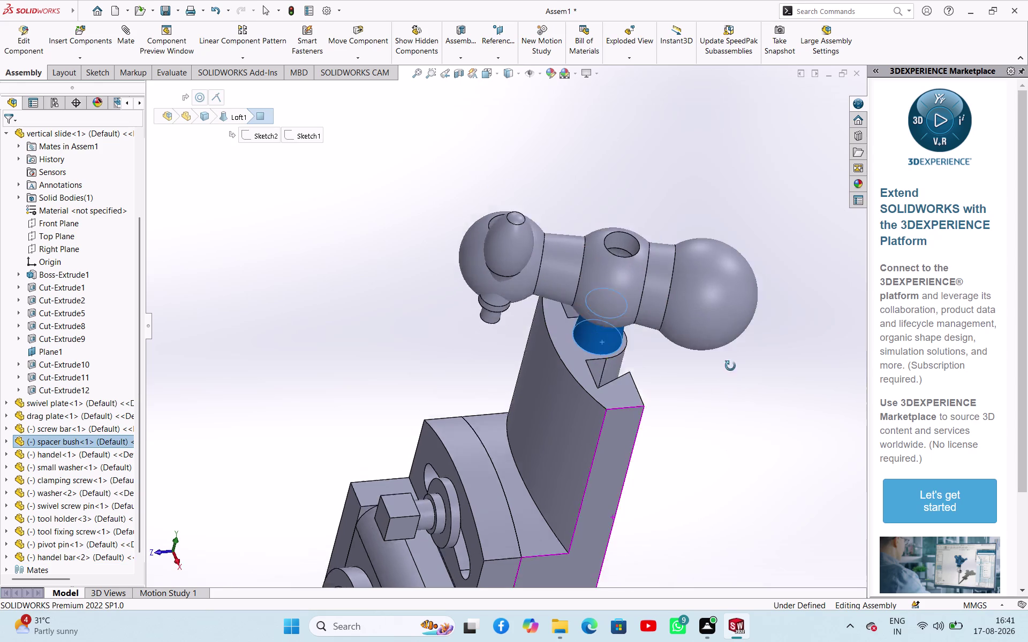
middle_drag(733, 383, 695, 341)
click(688, 381)
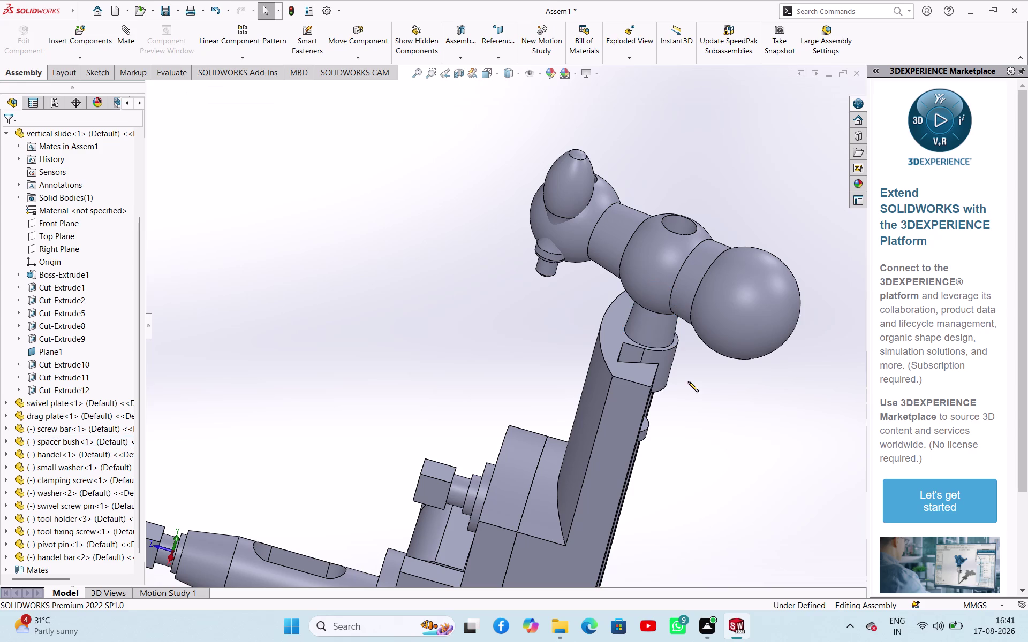
click(618, 328)
middle_drag(685, 362, 688, 271)
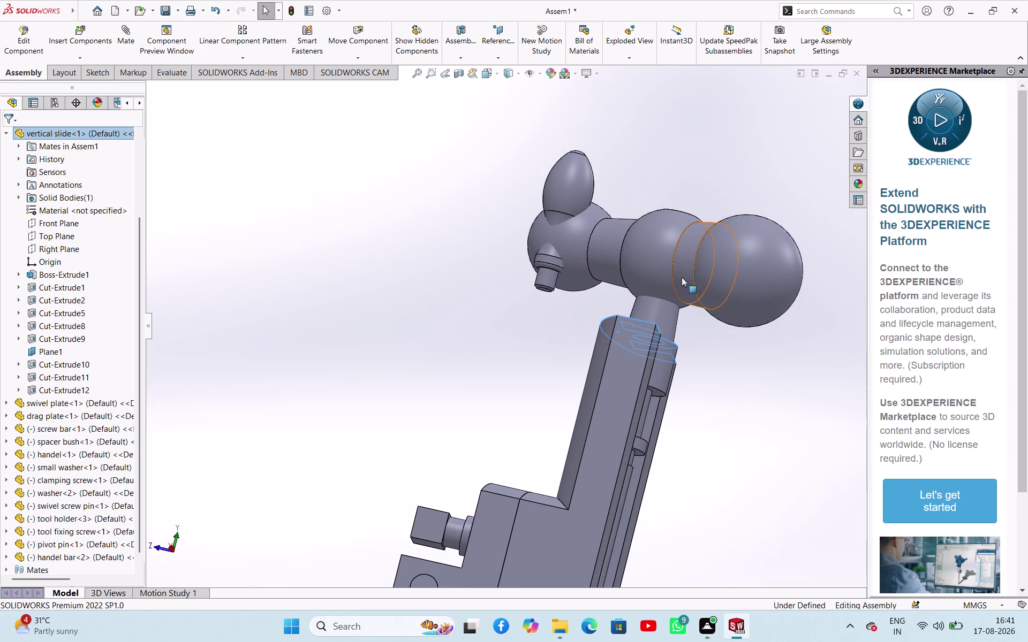
click(669, 298)
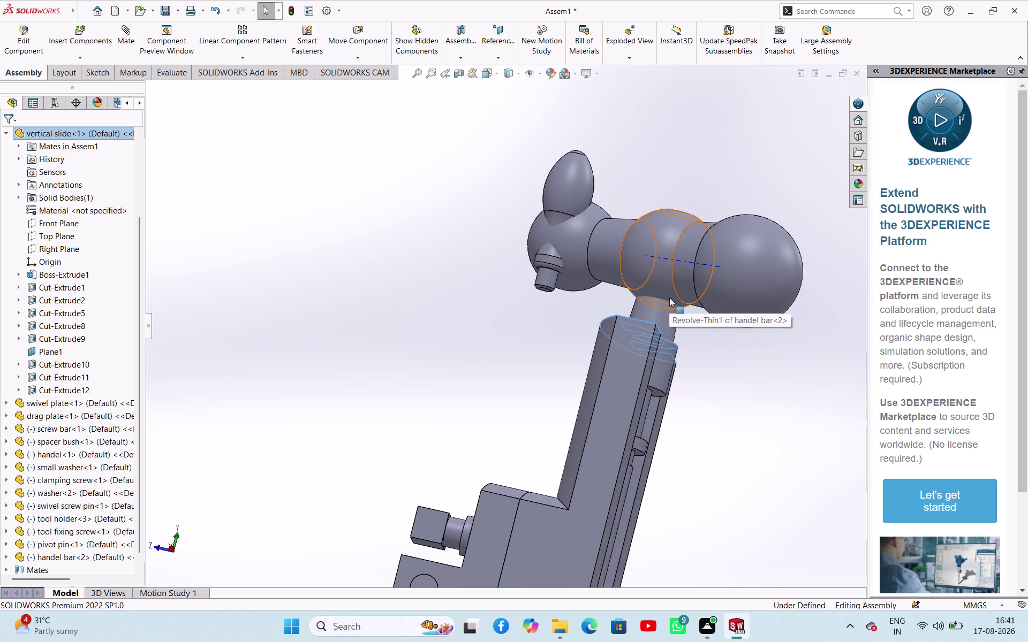
click(702, 289)
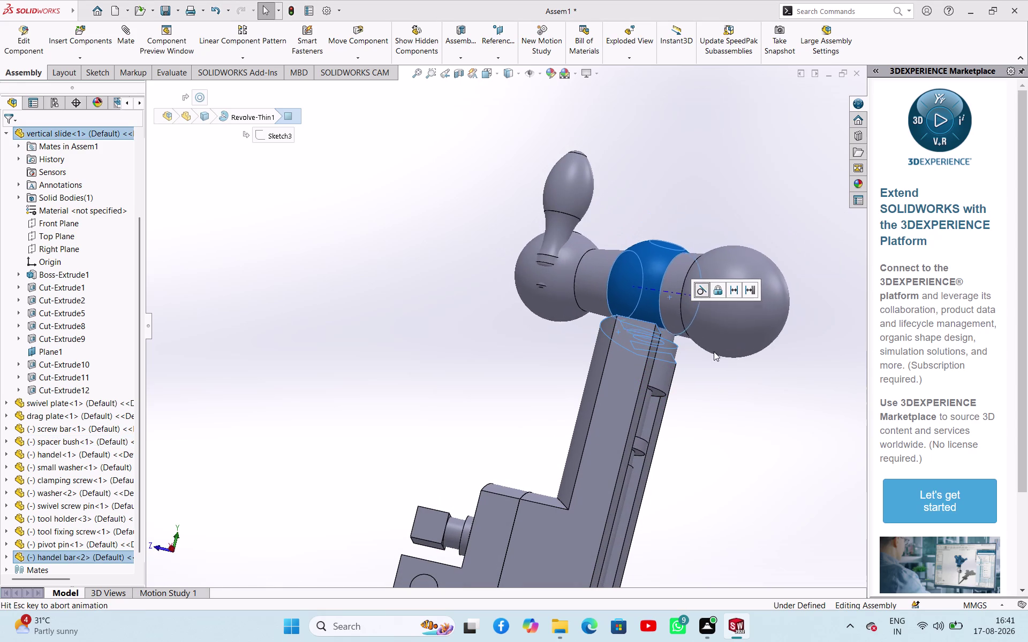
click(730, 371)
middle_drag(727, 374, 718, 523)
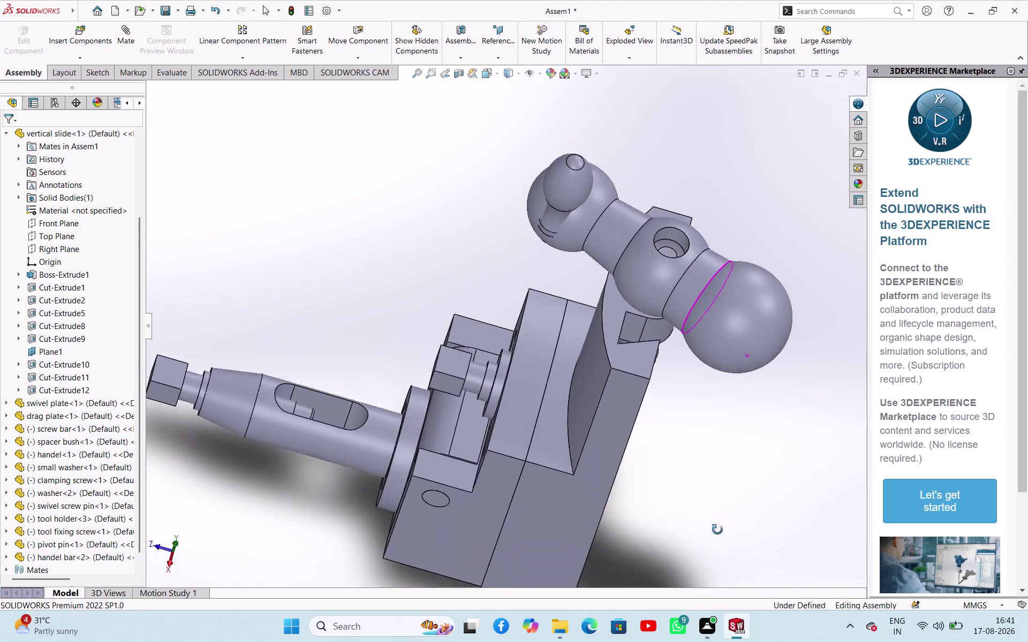
Make the handle knob's neck ring concentric with the hole in the handle bar's end ball.
middle_drag(717, 523, 774, 485)
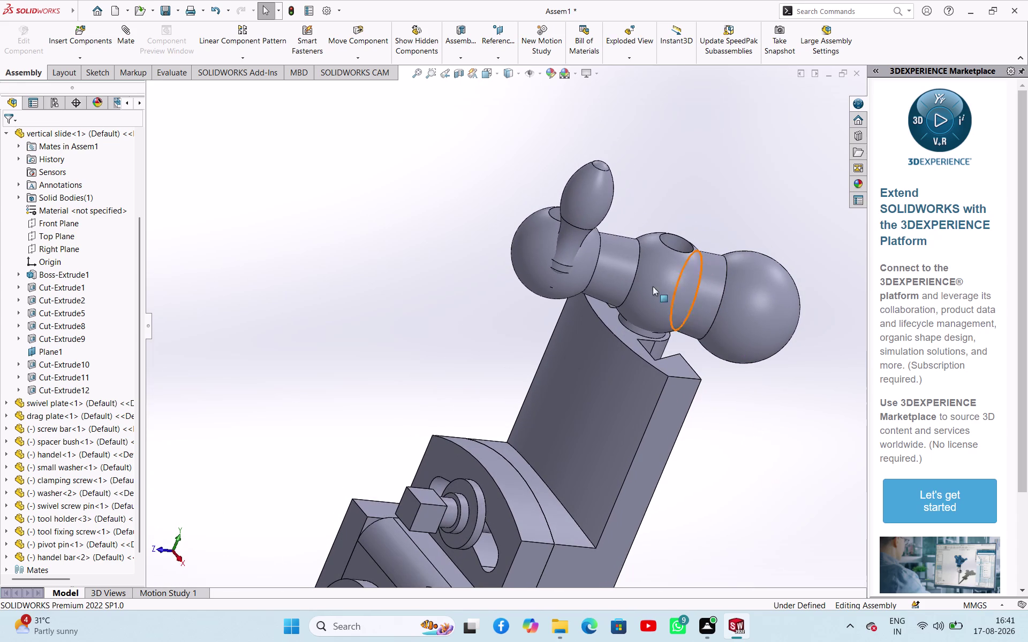
drag(586, 212, 609, 146)
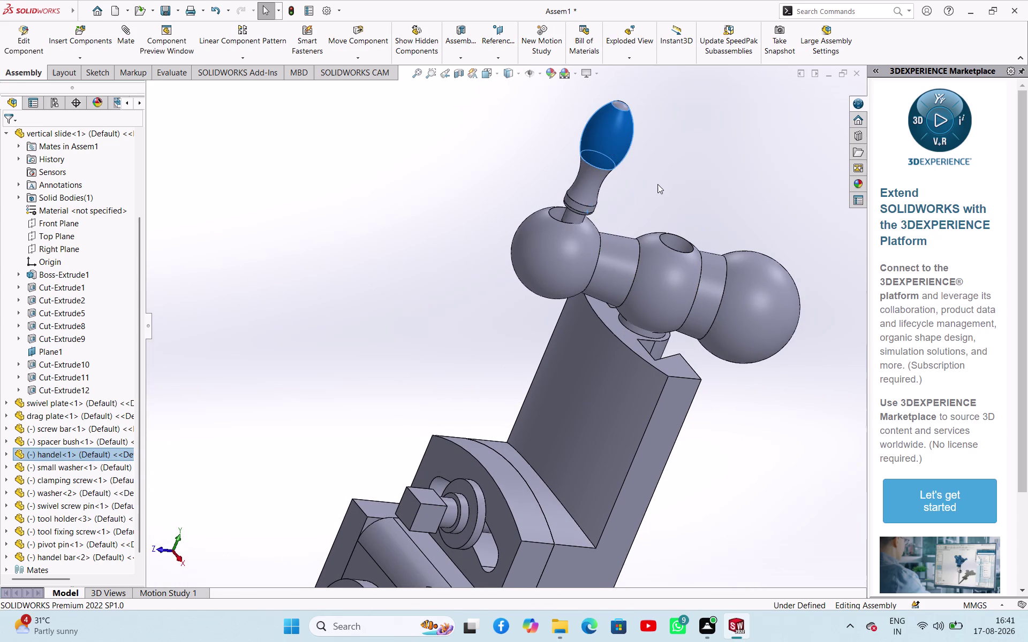
click(658, 185)
click(588, 211)
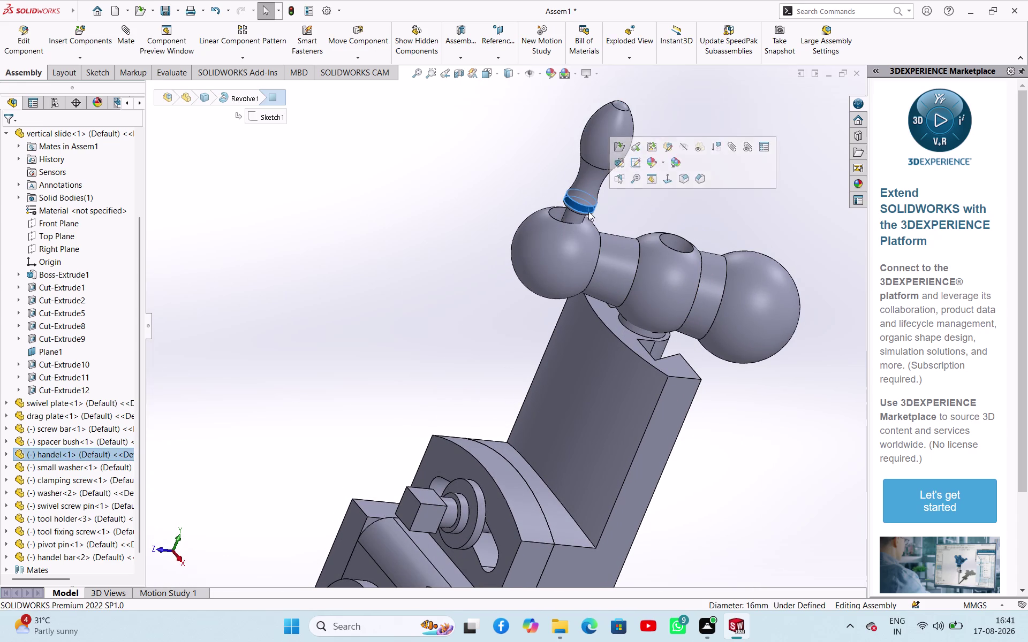
scroll(up, 3)
scroll(down, 3)
click(495, 295)
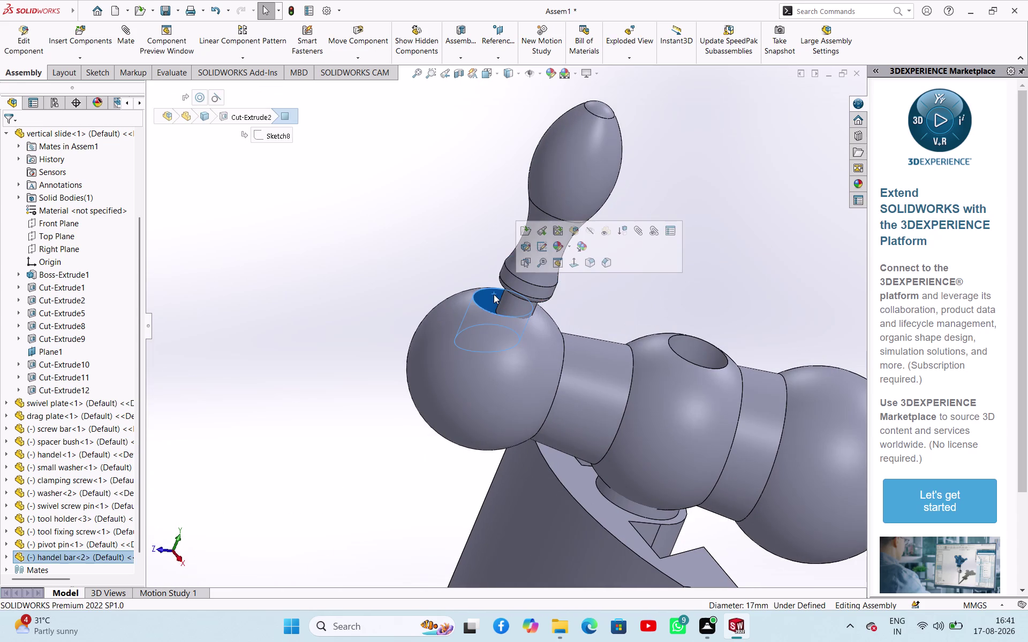
click(531, 290)
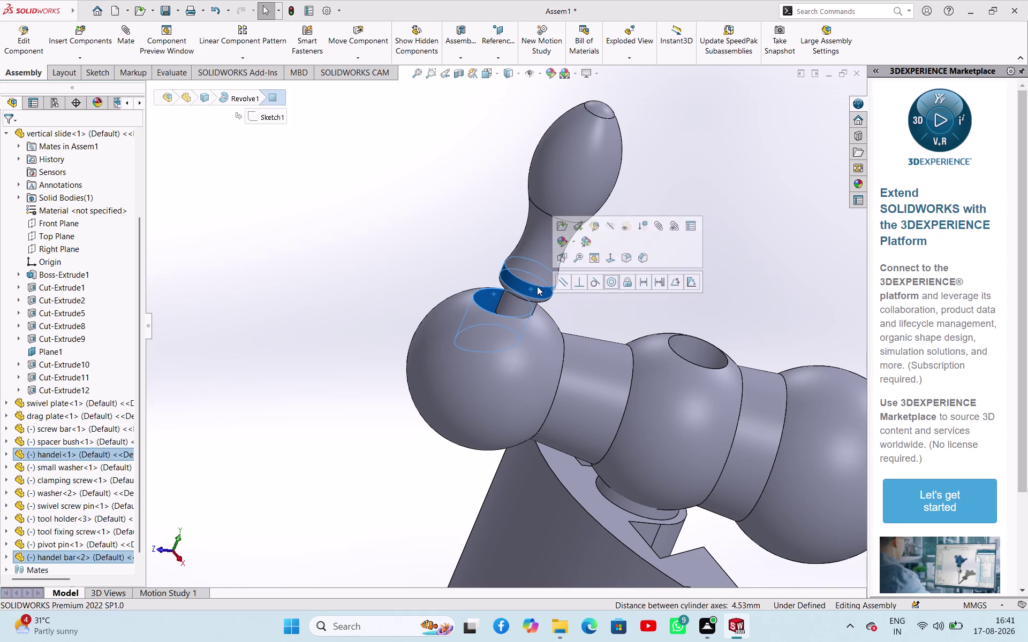
click(612, 282)
click(623, 202)
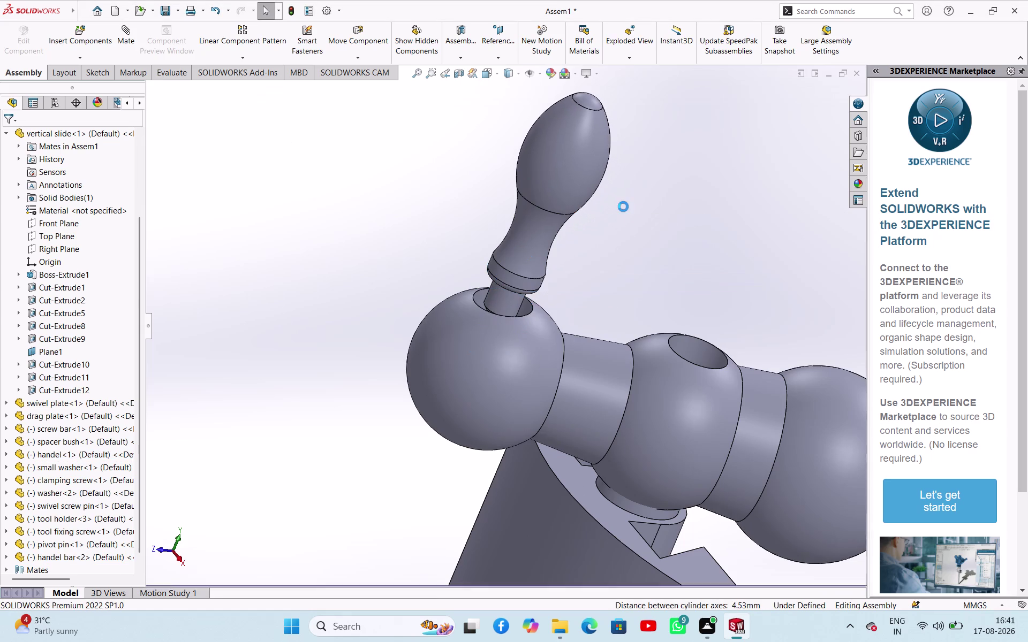
Pick the knob's shoulder face and the hole rim, checking the knob's seating.
scroll(down, 3)
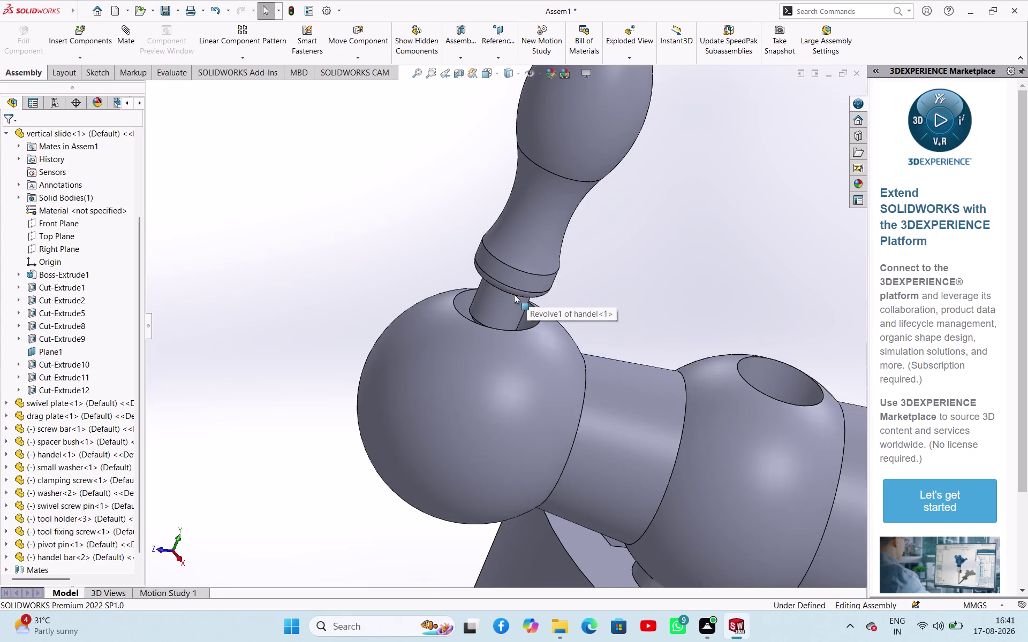
click(516, 285)
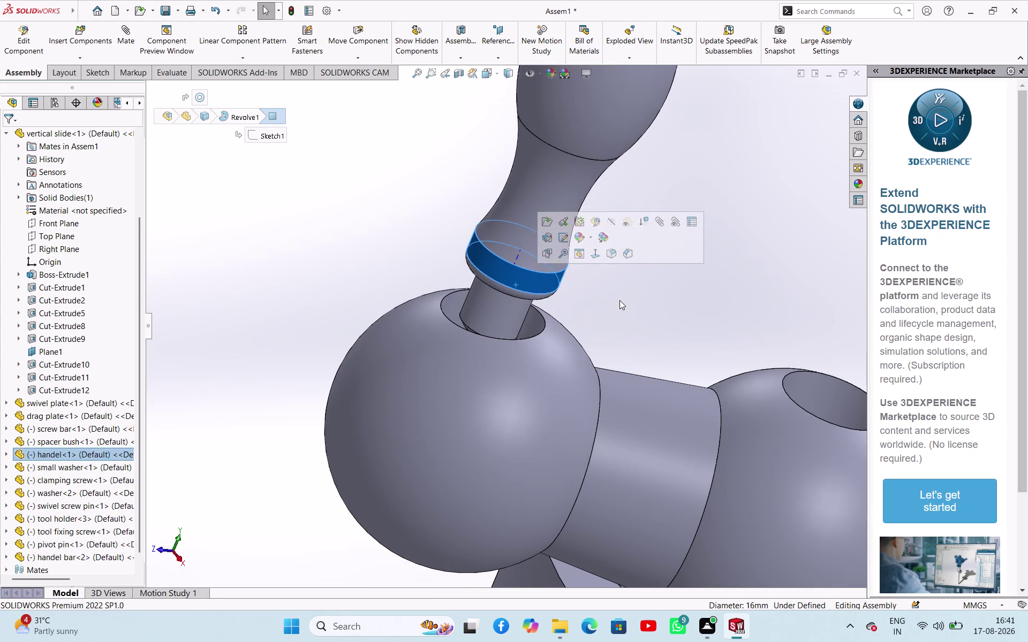
middle_drag(620, 300, 604, 344)
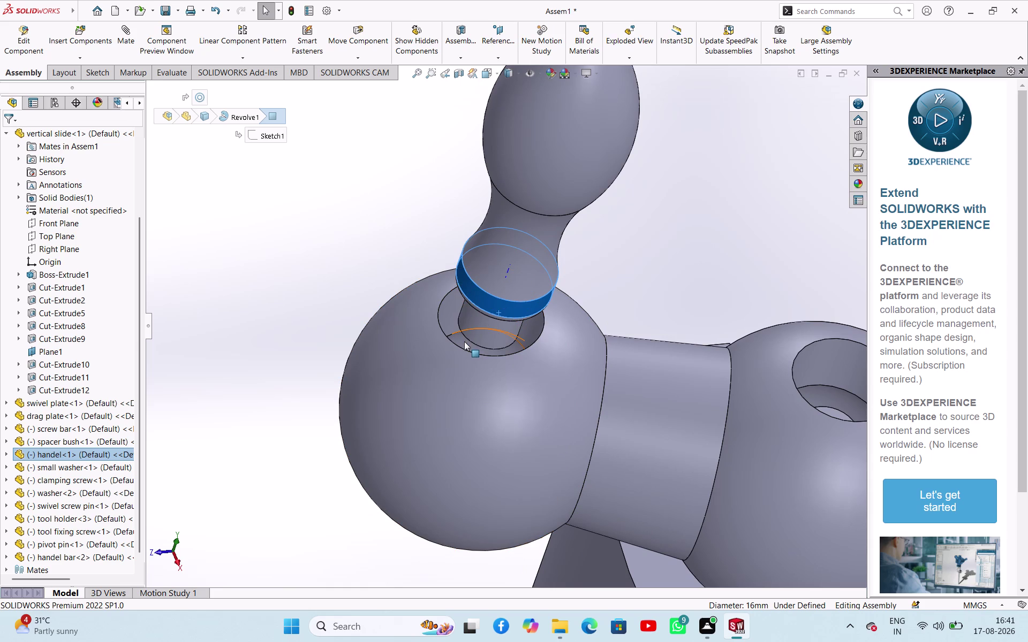
click(464, 341)
middle_drag(659, 223, 713, 230)
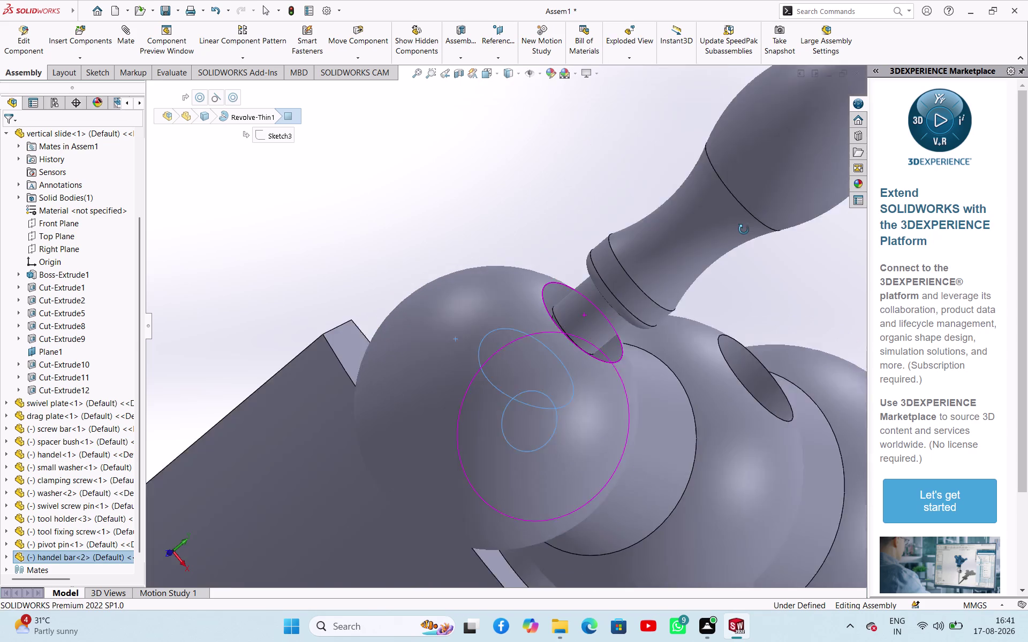
middle_drag(713, 231, 746, 215)
Drag the handle knob into the ball's hole, check the fit, then clear the selection.
drag(699, 251, 768, 197)
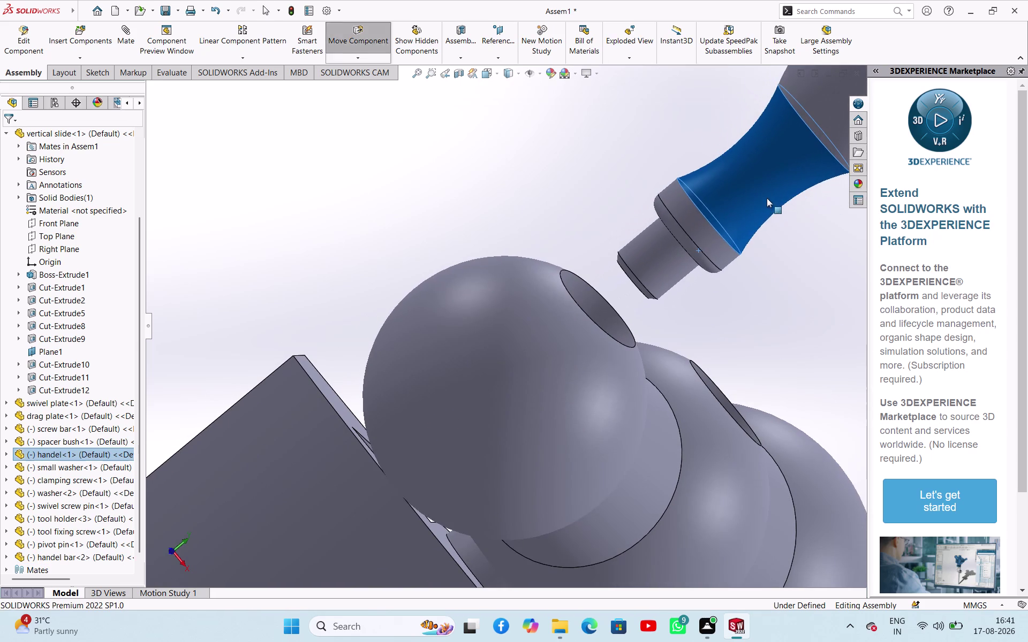
click(589, 199)
middle_drag(587, 260, 625, 235)
click(622, 276)
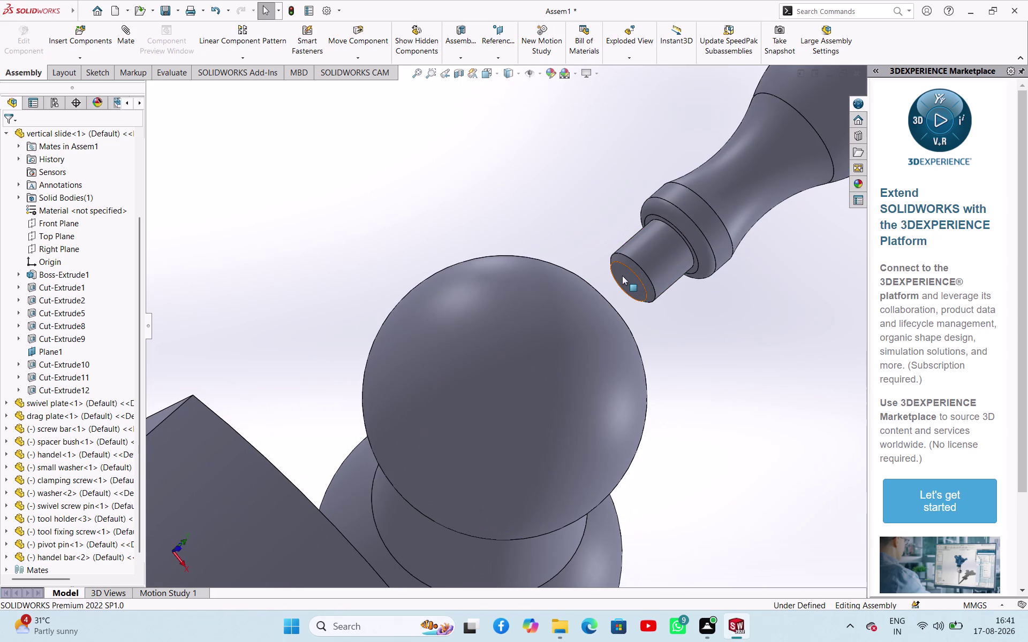
middle_drag(656, 307, 525, 381)
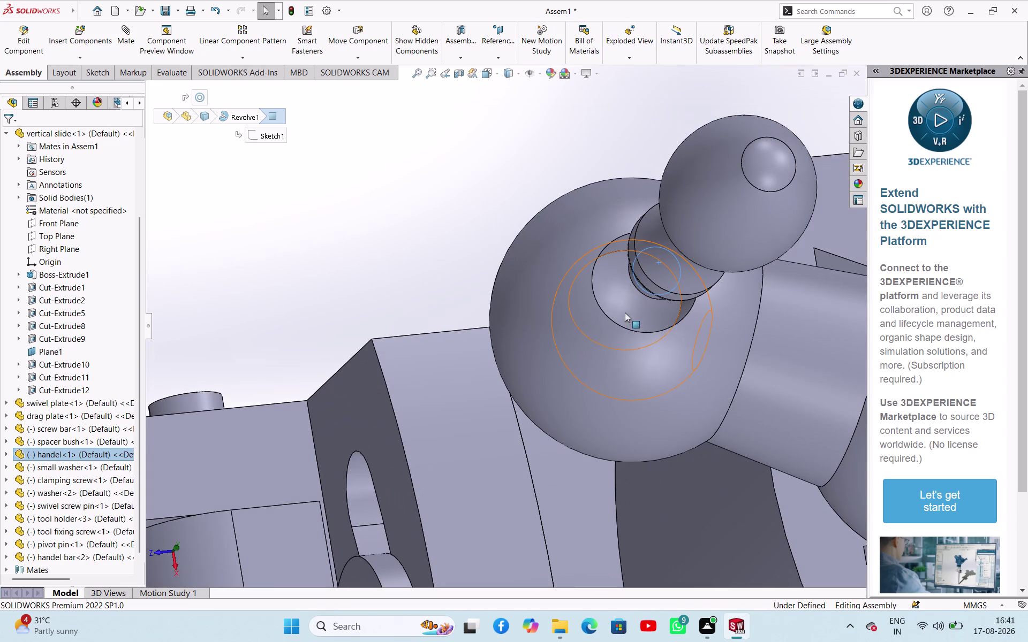
click(627, 298)
click(663, 291)
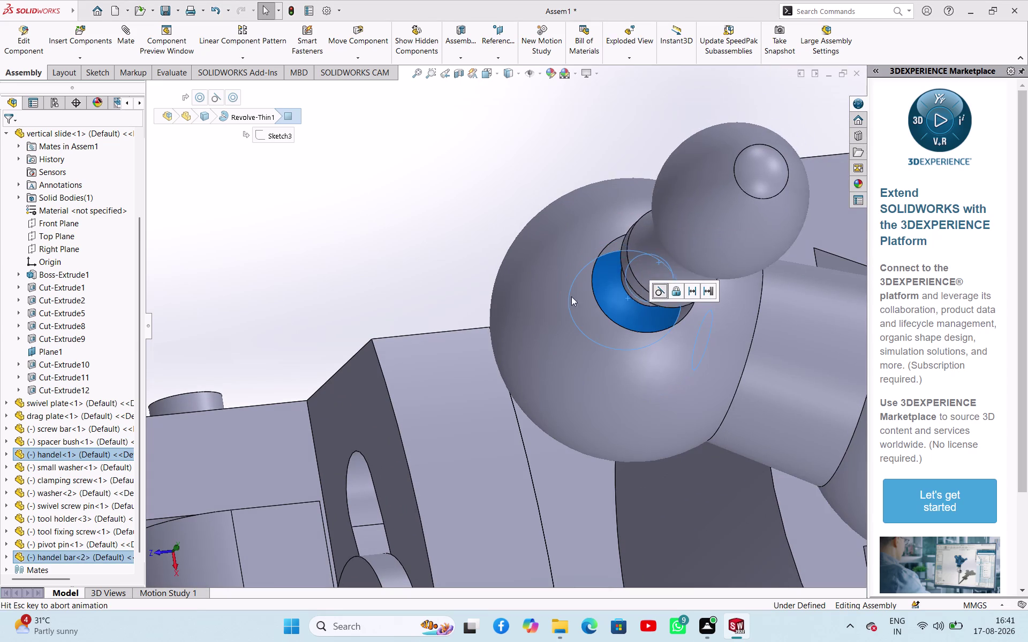
click(406, 246)
scroll(up, 3)
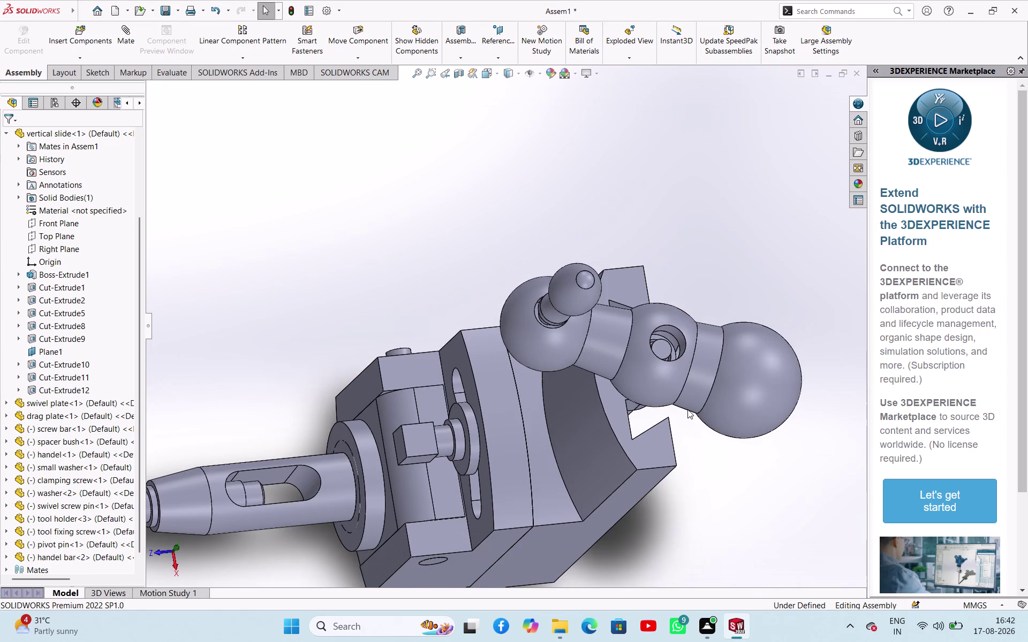
middle_drag(688, 410, 668, 421)
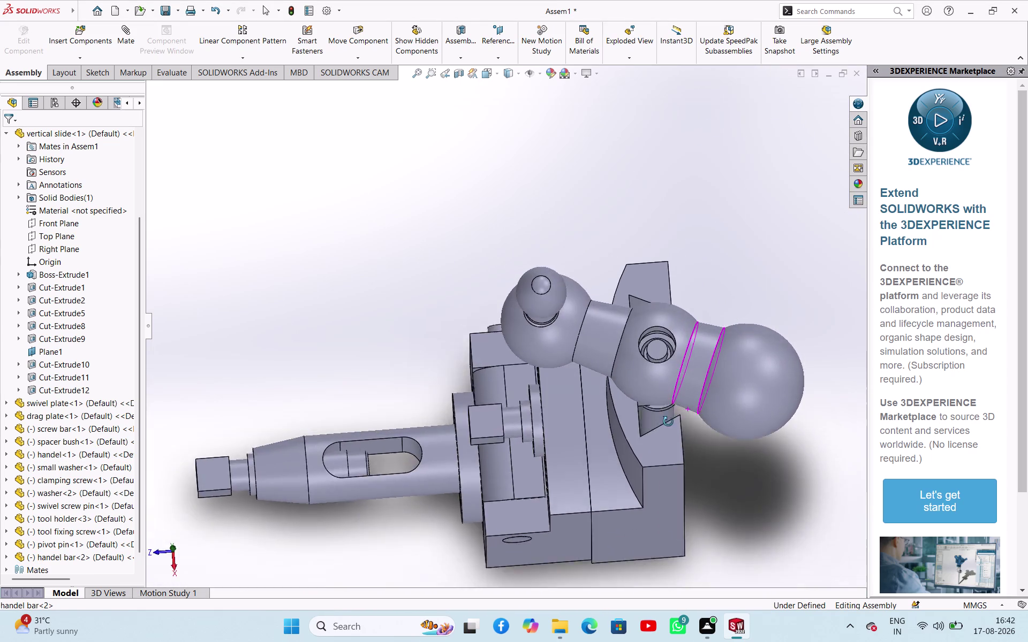
middle_drag(668, 421, 689, 321)
scroll(up, 3)
scroll(up, 3)
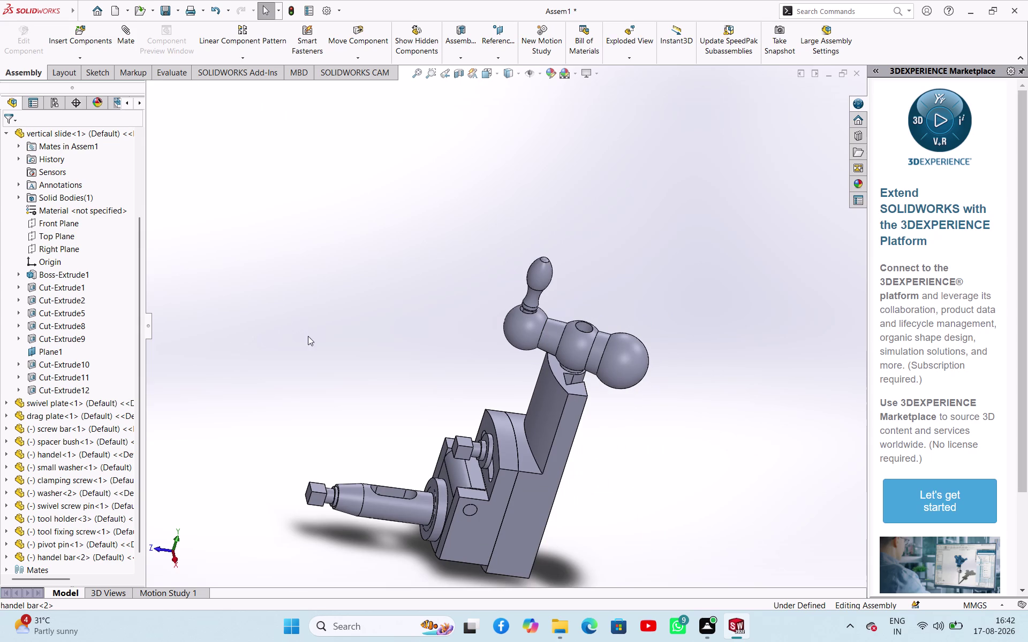
scroll(down, 3)
scroll(up, 3)
scroll(up, 3)
middle_drag(459, 447, 538, 492)
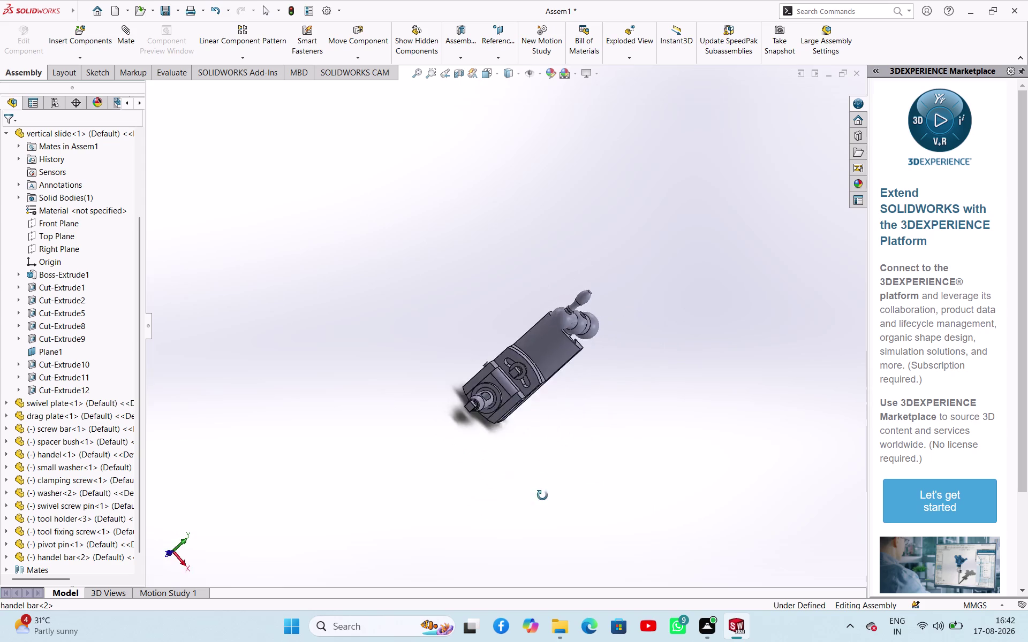
middle_drag(538, 492, 511, 465)
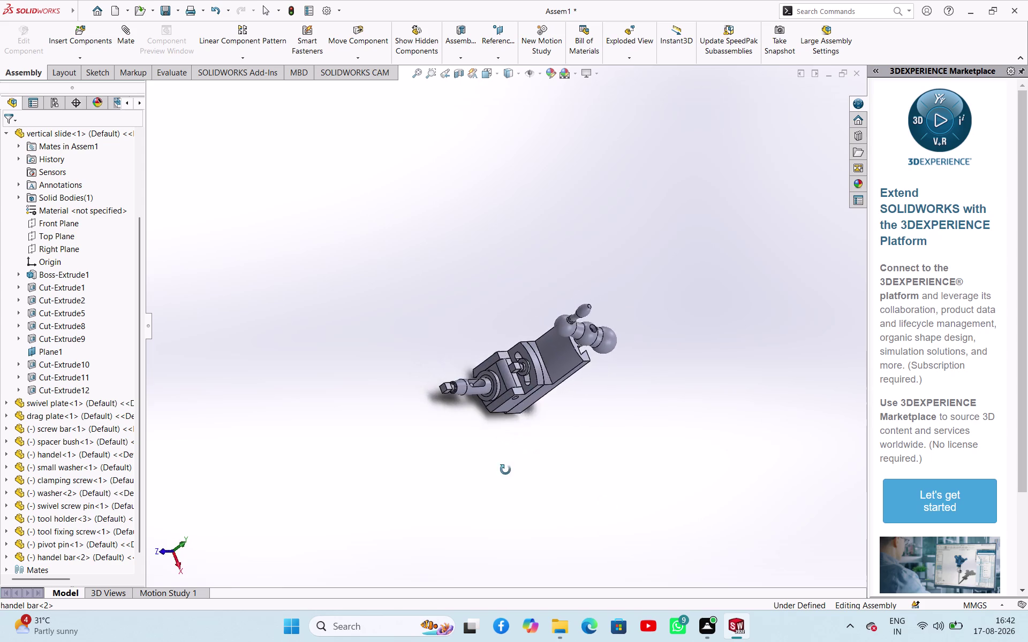
middle_drag(511, 466, 487, 481)
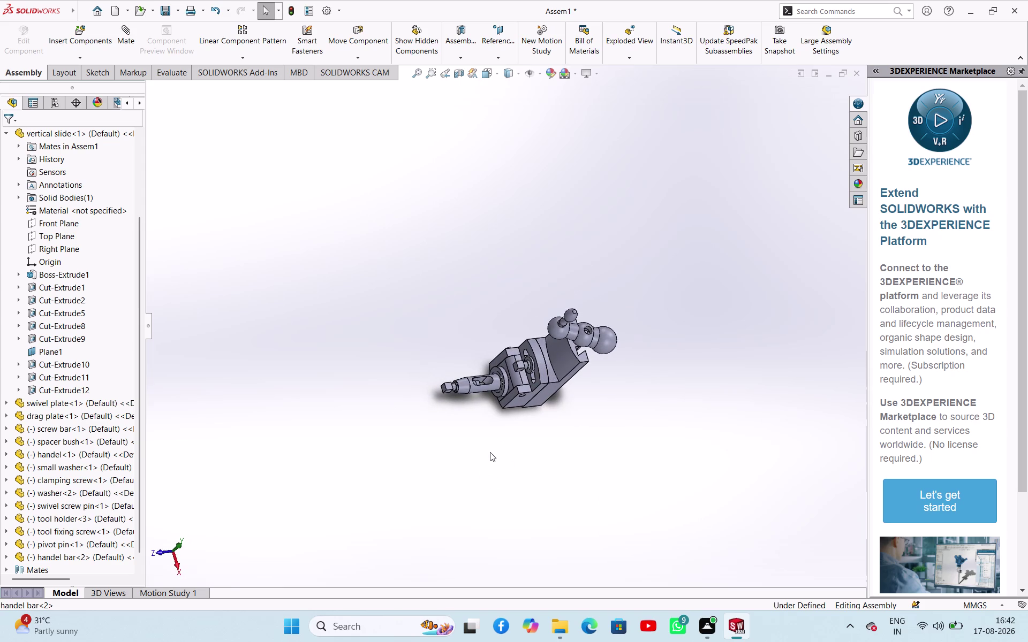
scroll(down, 3)
scroll(up, 3)
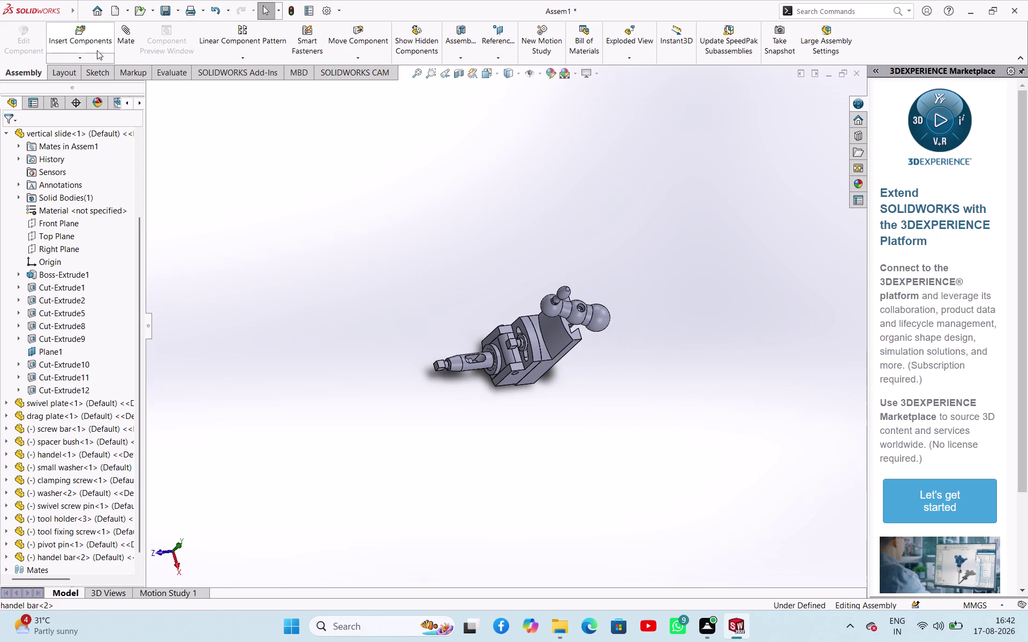
Insert nut n10 from the open documents, rotate it 90°, and place it beside the assembly.
click(93, 56)
click(111, 71)
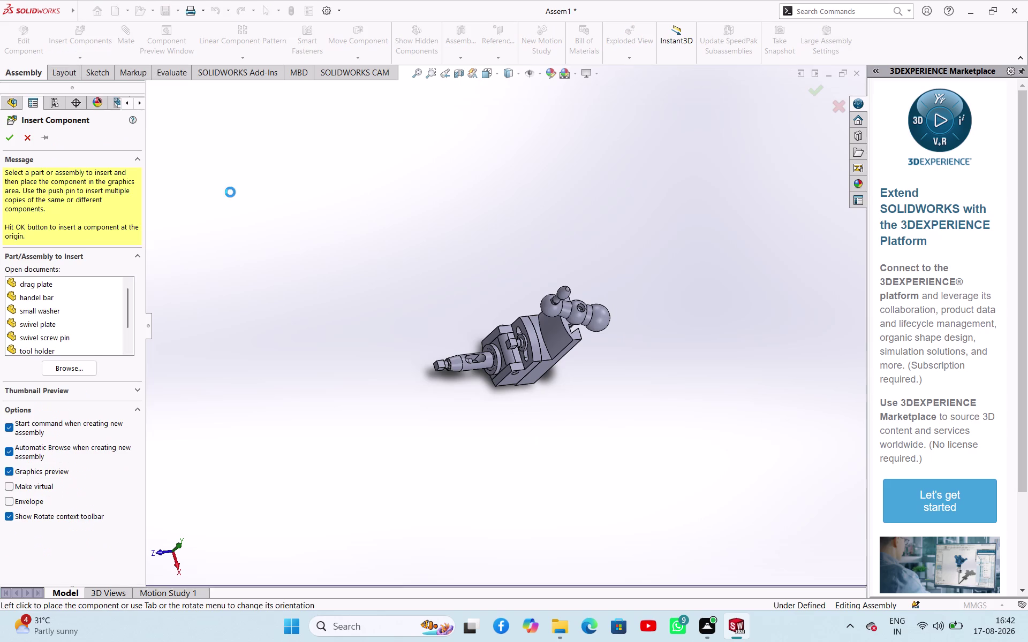
click(77, 371)
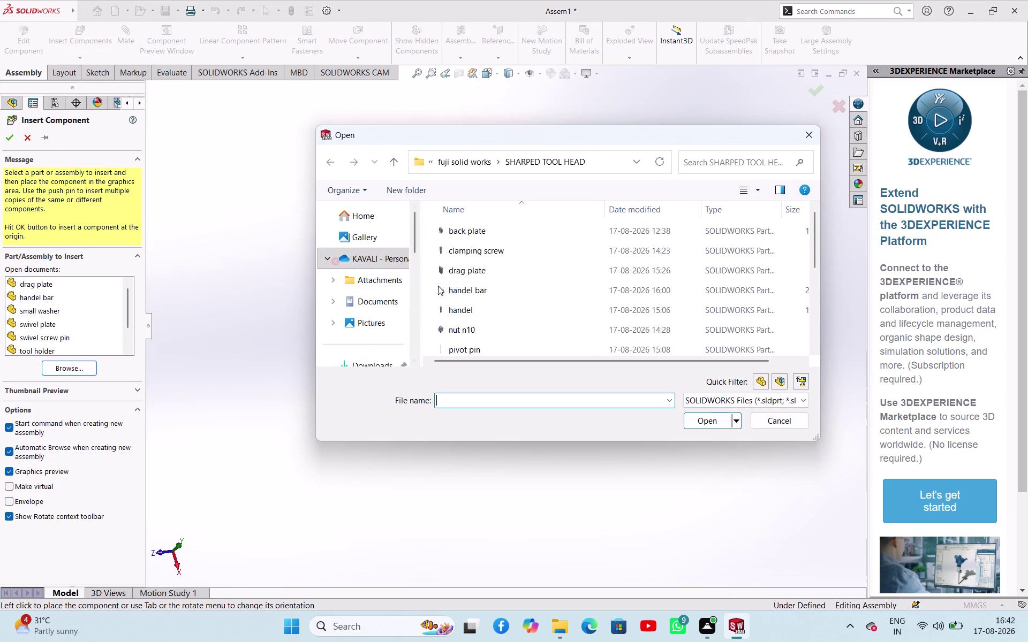
click(476, 335)
click(703, 424)
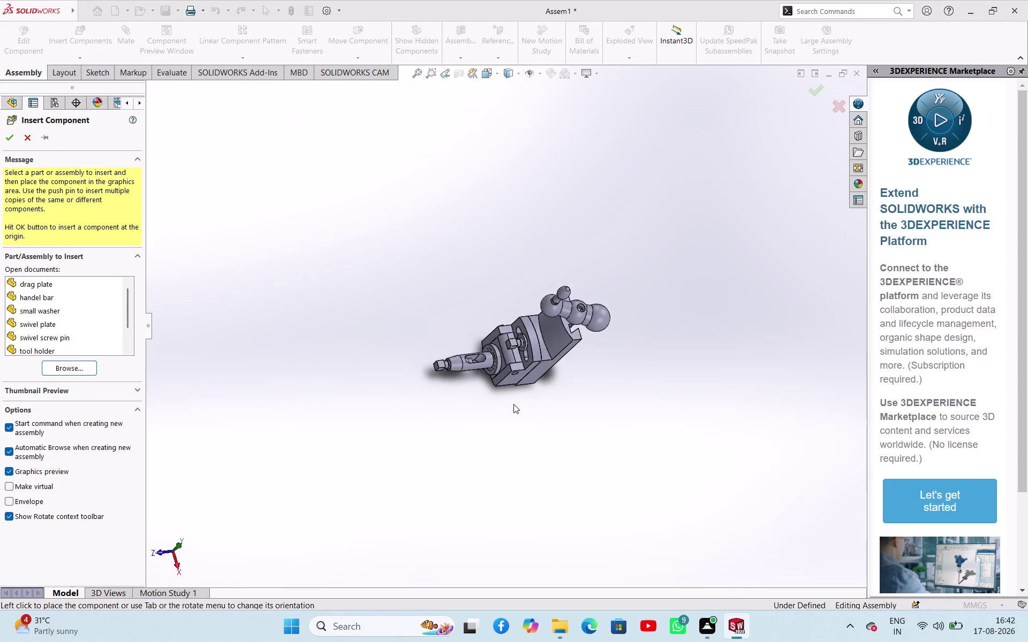
click(288, 566)
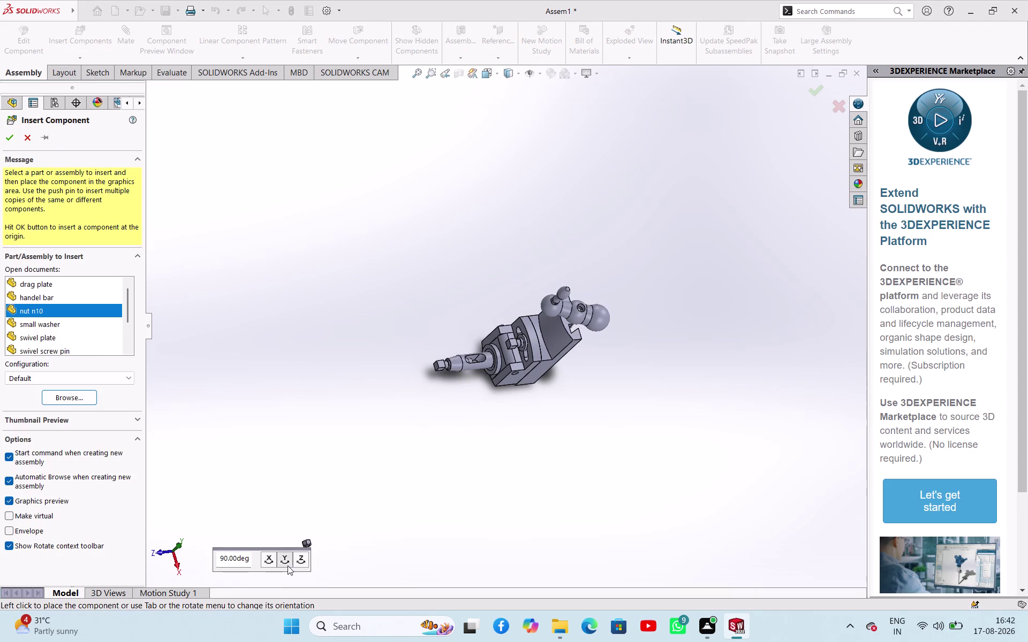
click(304, 562)
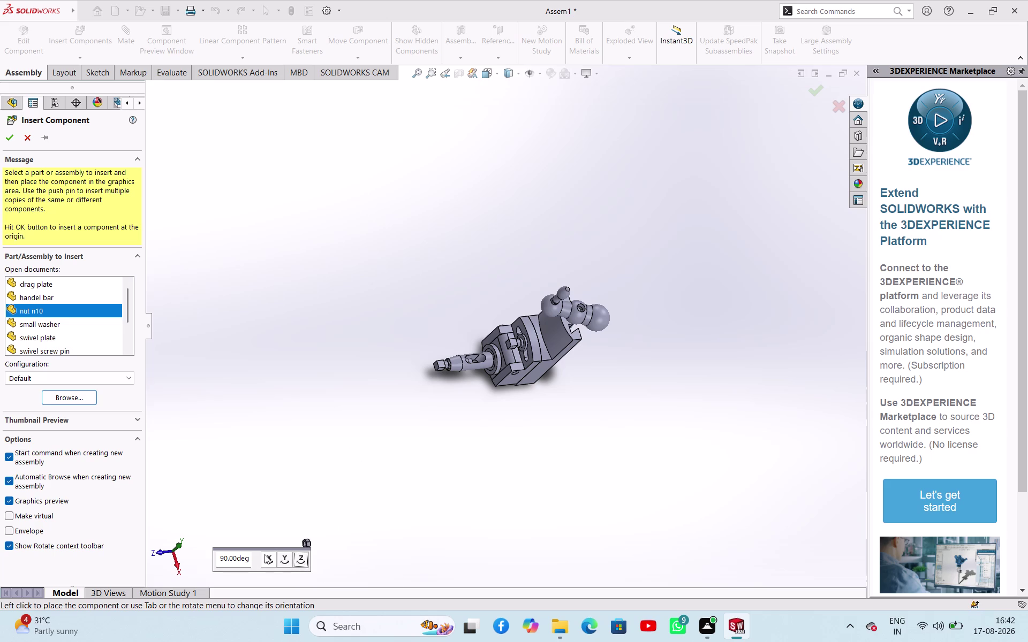
click(266, 559)
scroll(down, 3)
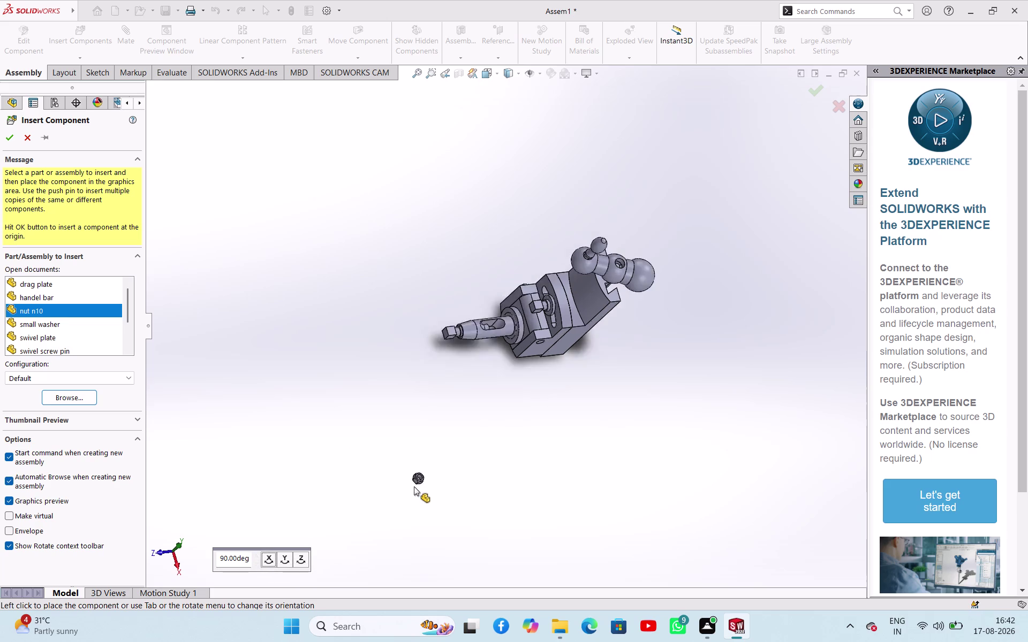
scroll(down, 3)
scroll(down, 3)
scroll(up, 3)
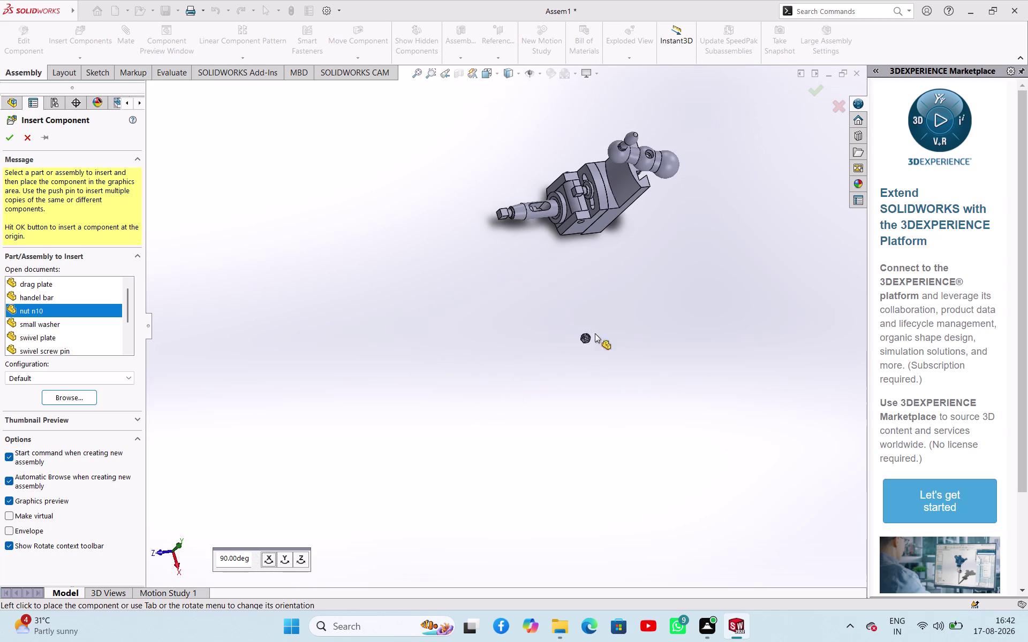
click(680, 233)
Orbit the assembly to bring the new nut n10 into view and select it.
middle_drag(647, 283, 578, 186)
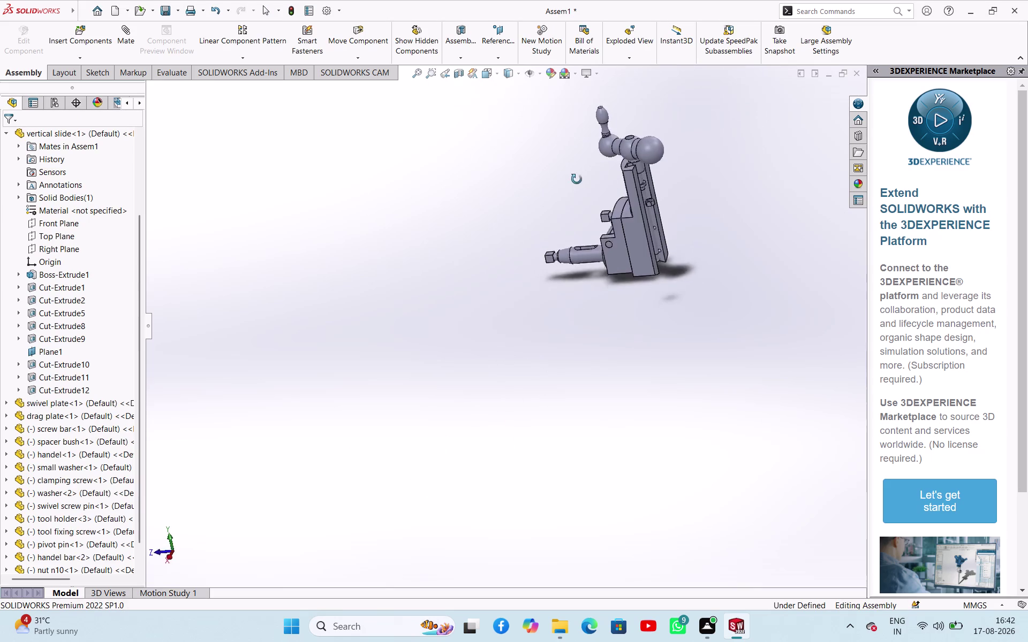
middle_drag(578, 185, 653, 152)
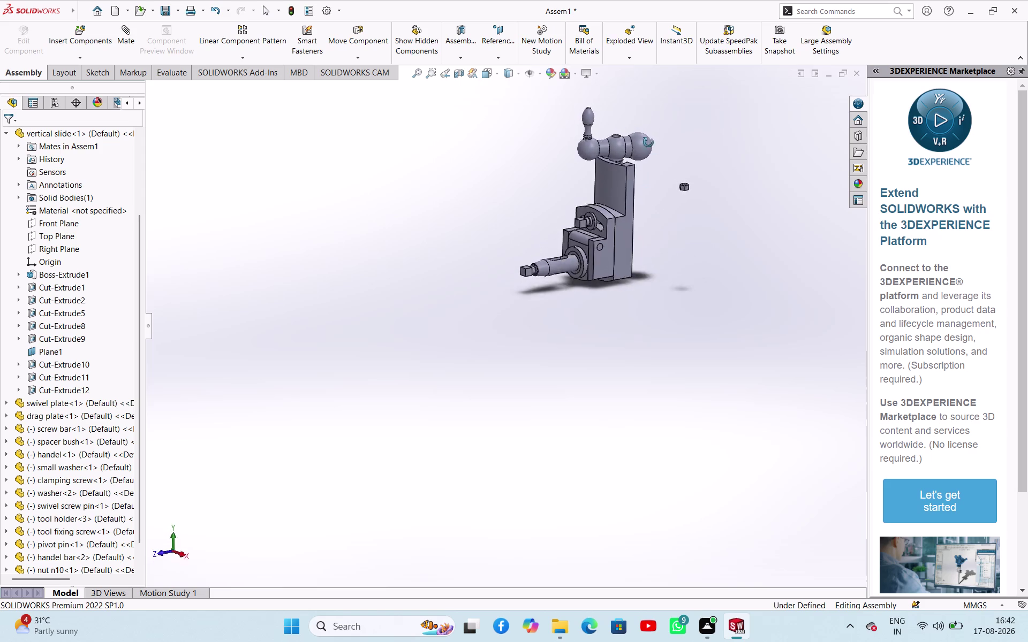
middle_drag(653, 153, 597, 109)
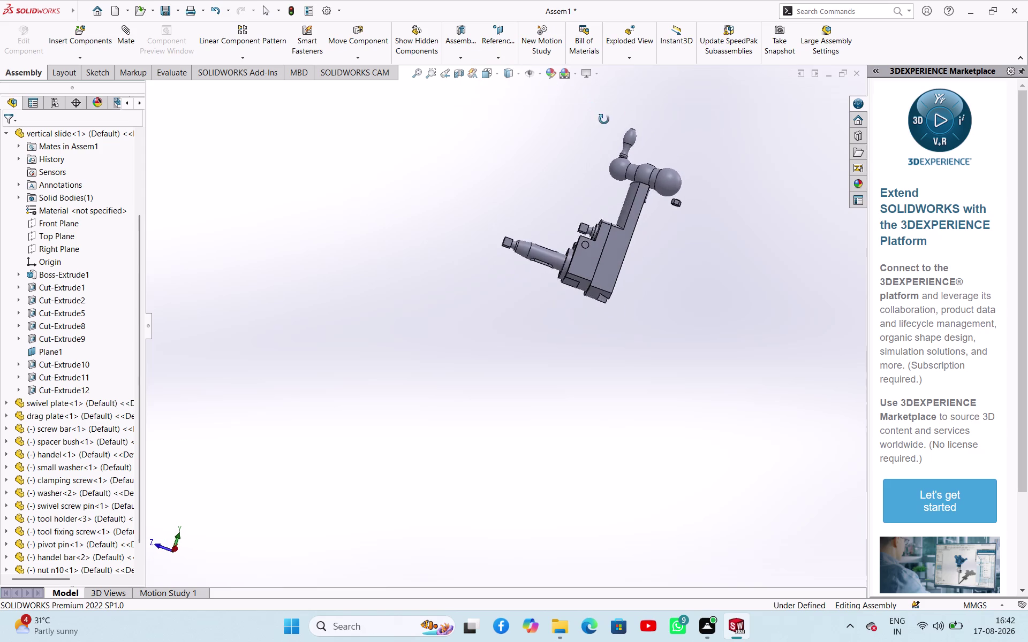
middle_drag(597, 109, 604, 149)
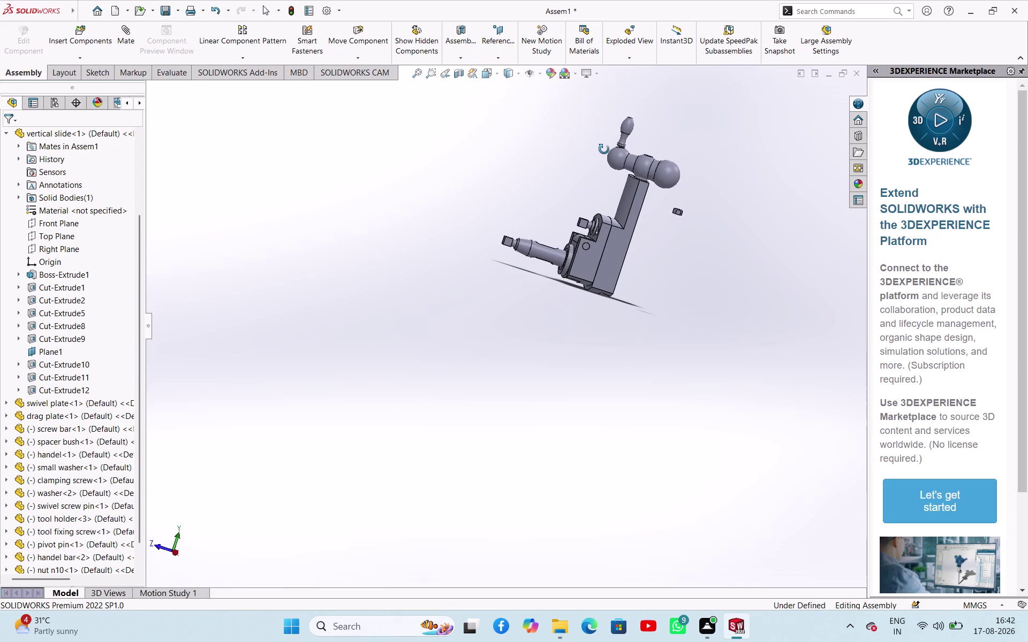
middle_drag(604, 150, 632, 70)
scroll(down, 3)
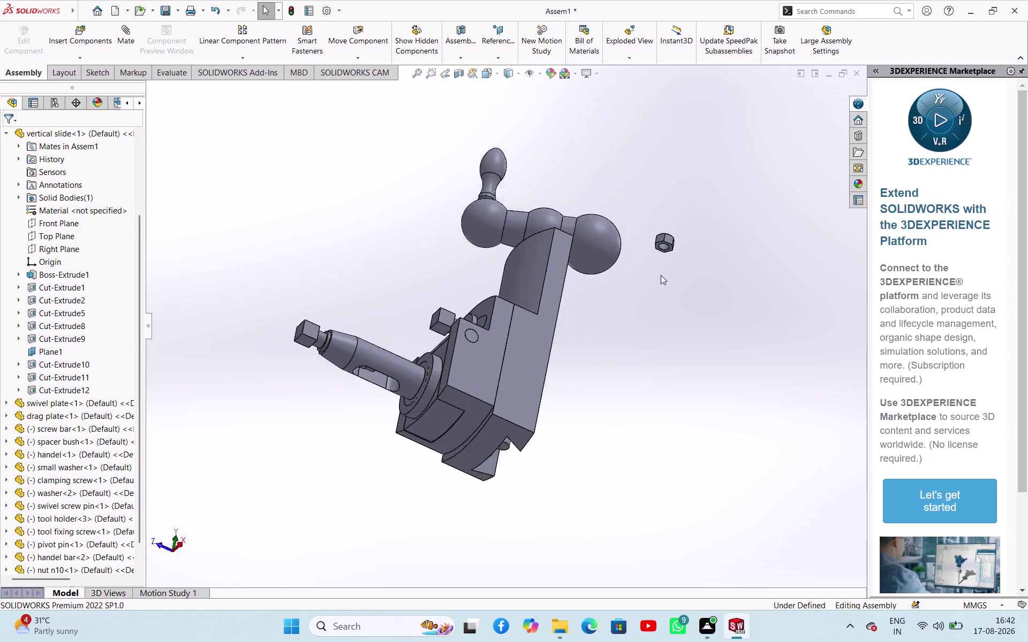
scroll(down, 3)
click(615, 233)
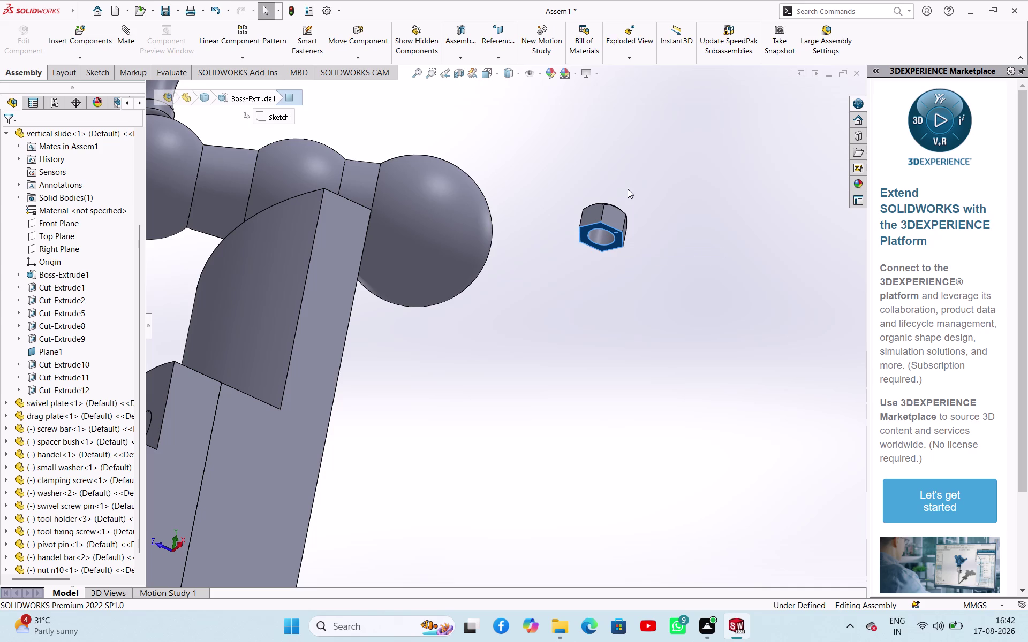
scroll(up, 3)
scroll(up, 3)
Drag the nut n10 up onto handel bar<2>, resting over its central hole.
middle_drag(553, 143, 463, 315)
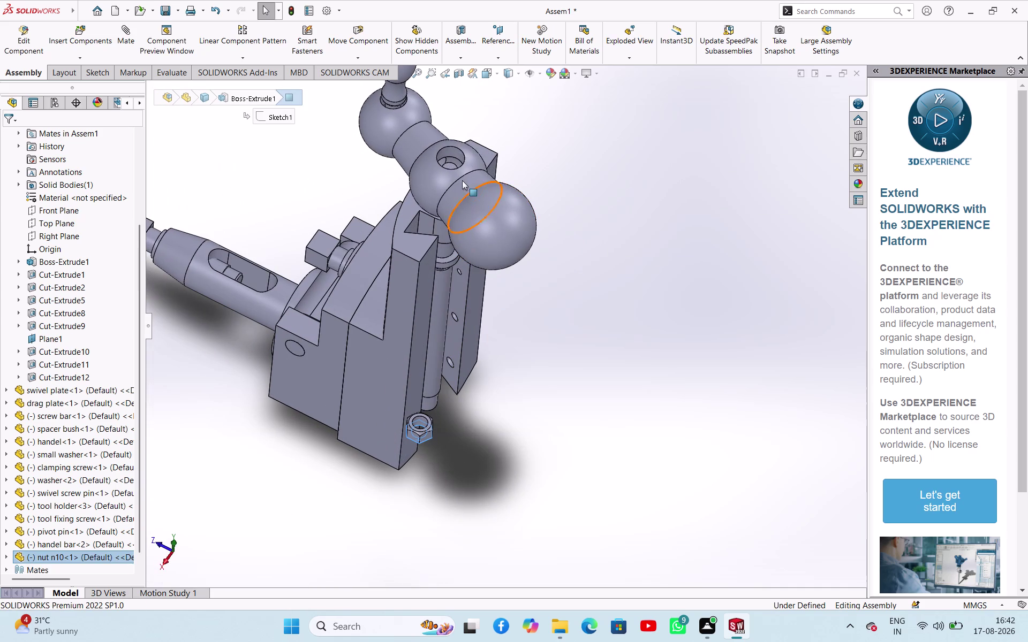
click(471, 152)
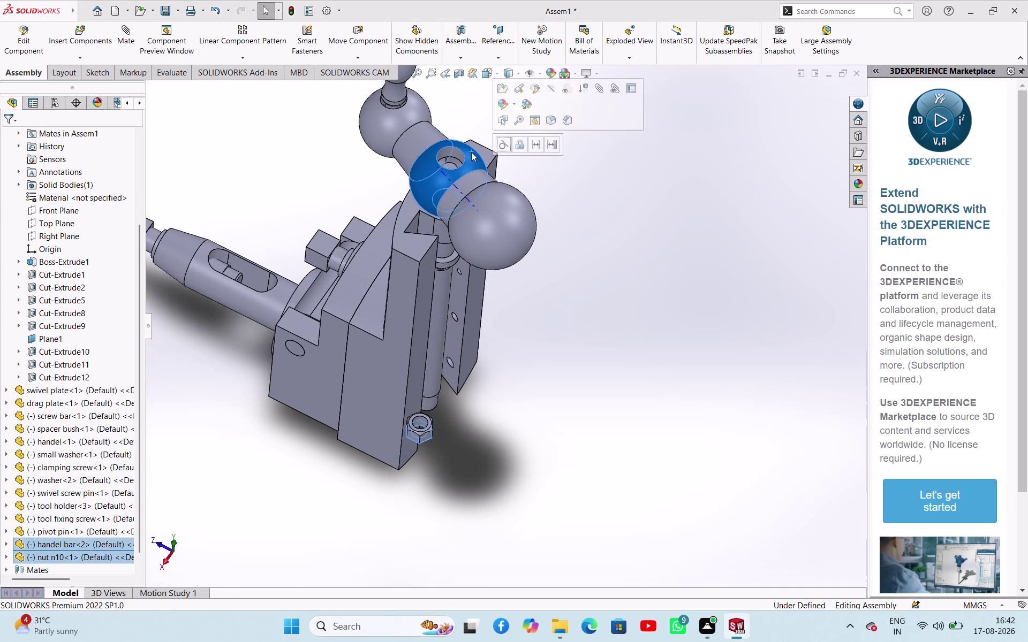
click(504, 148)
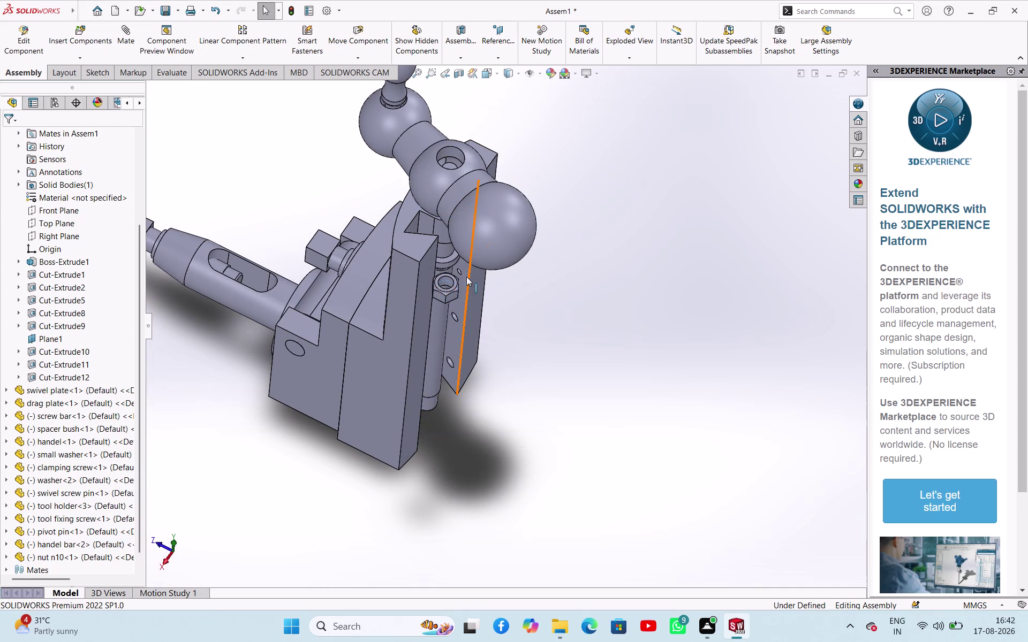
drag(453, 298, 448, 116)
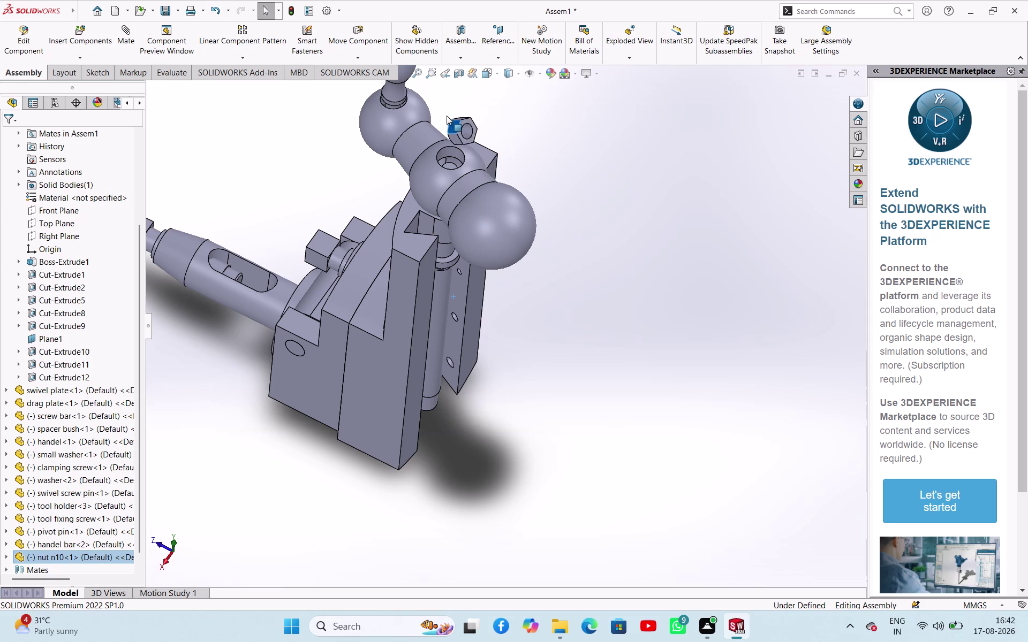
drag(449, 115, 491, 205)
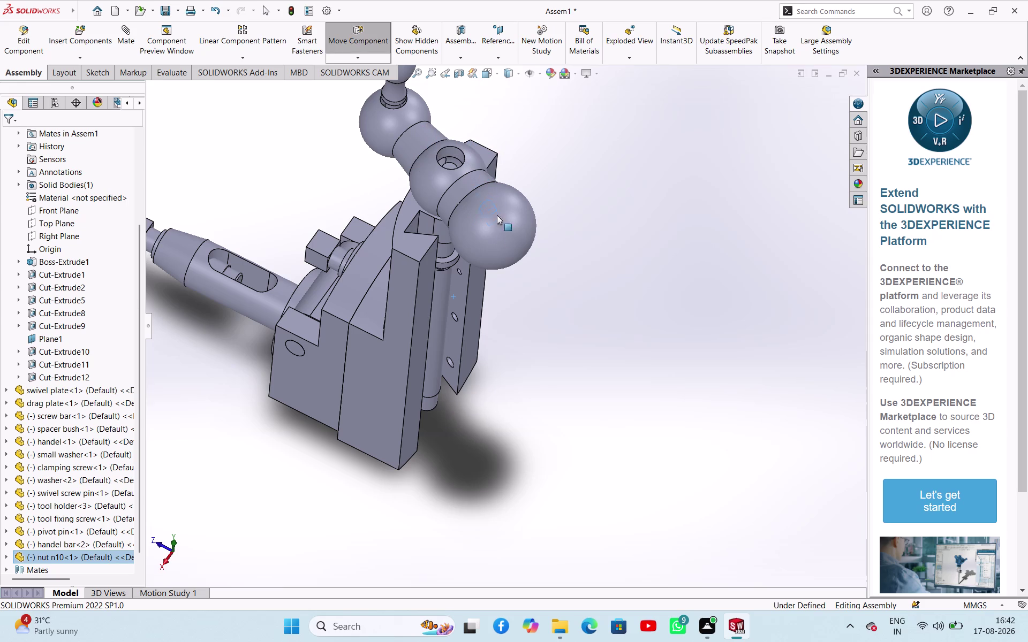
drag(491, 205, 484, 314)
key(ctrl+z)
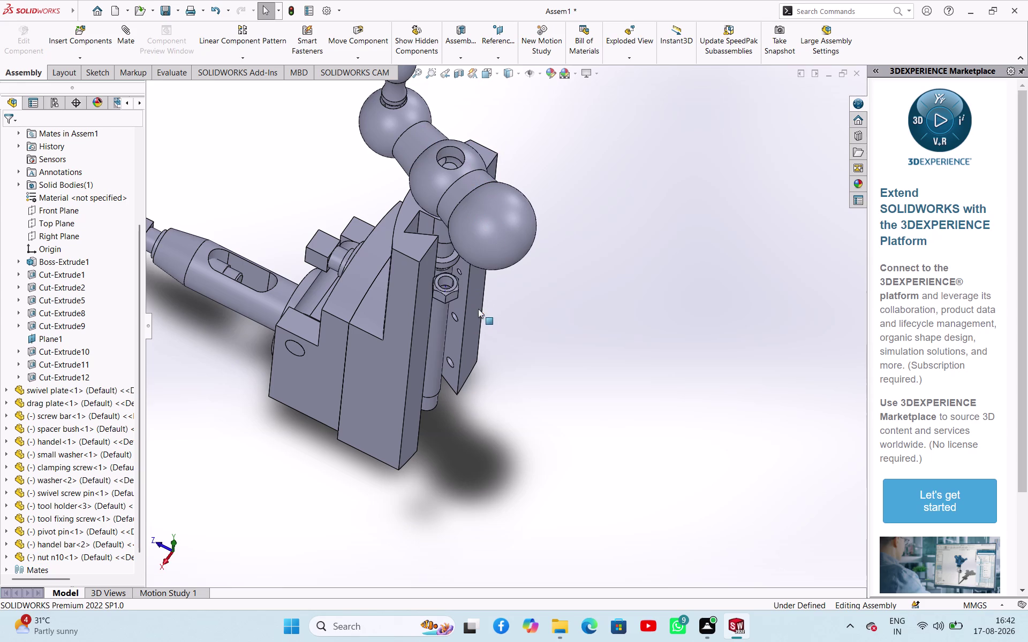
scroll(down, 3)
scroll(up, 3)
drag(448, 301, 466, 199)
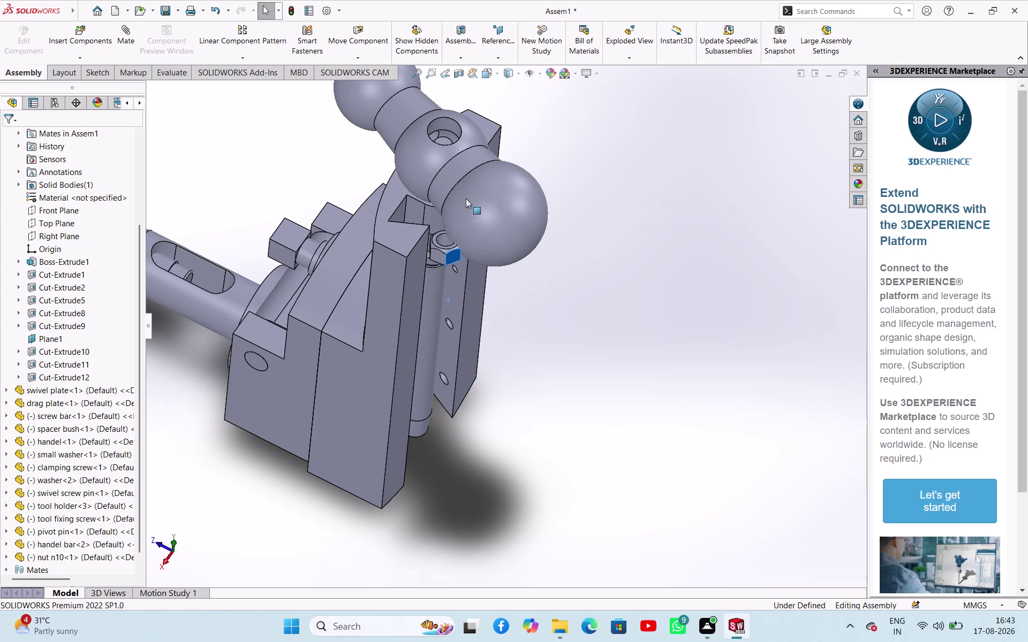
drag(466, 199, 460, 52)
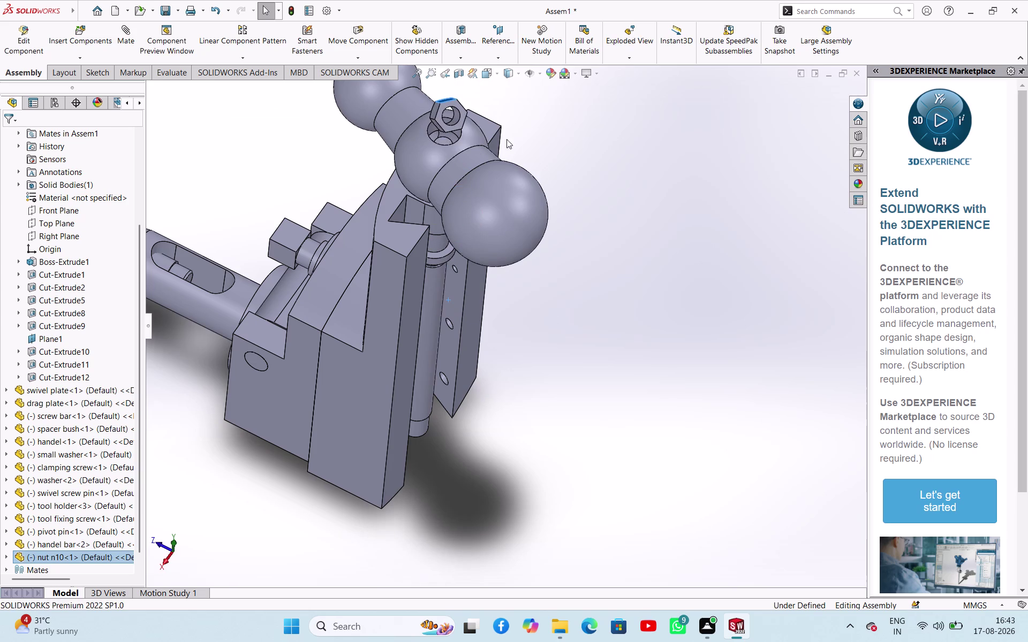
scroll(down, 3)
scroll(up, 3)
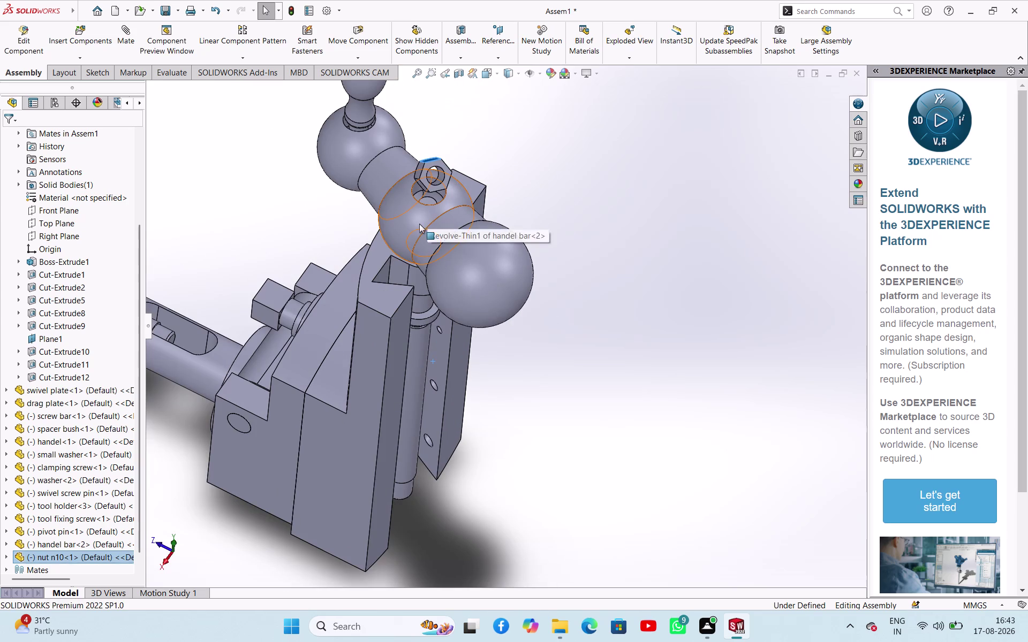
drag(460, 266, 563, 154)
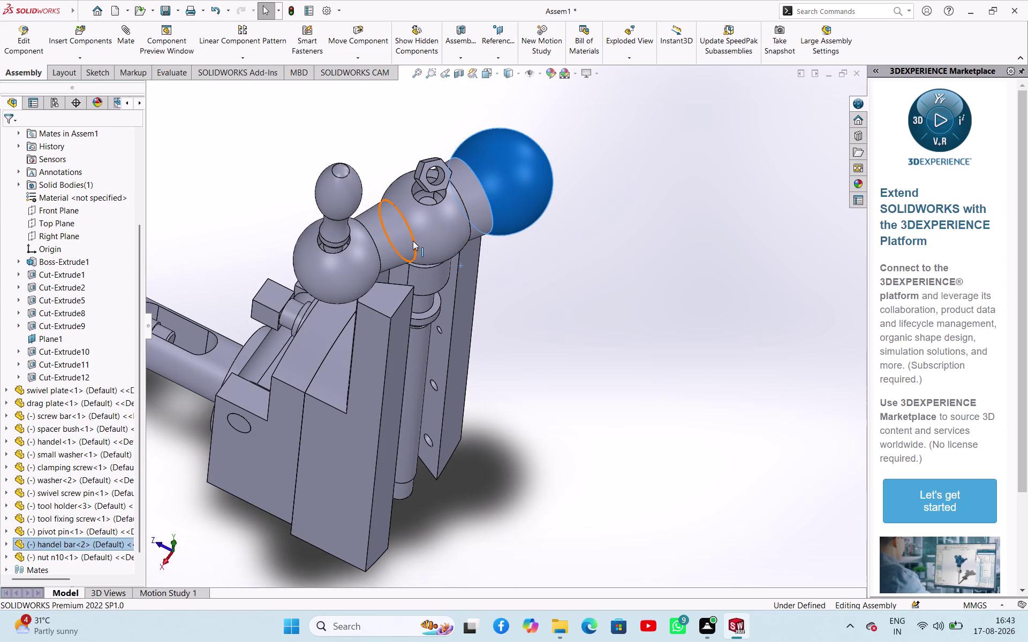
After a failed cut attempt, delete the nut n10 component.
key(ctrl+x)
key(ctrl+x)
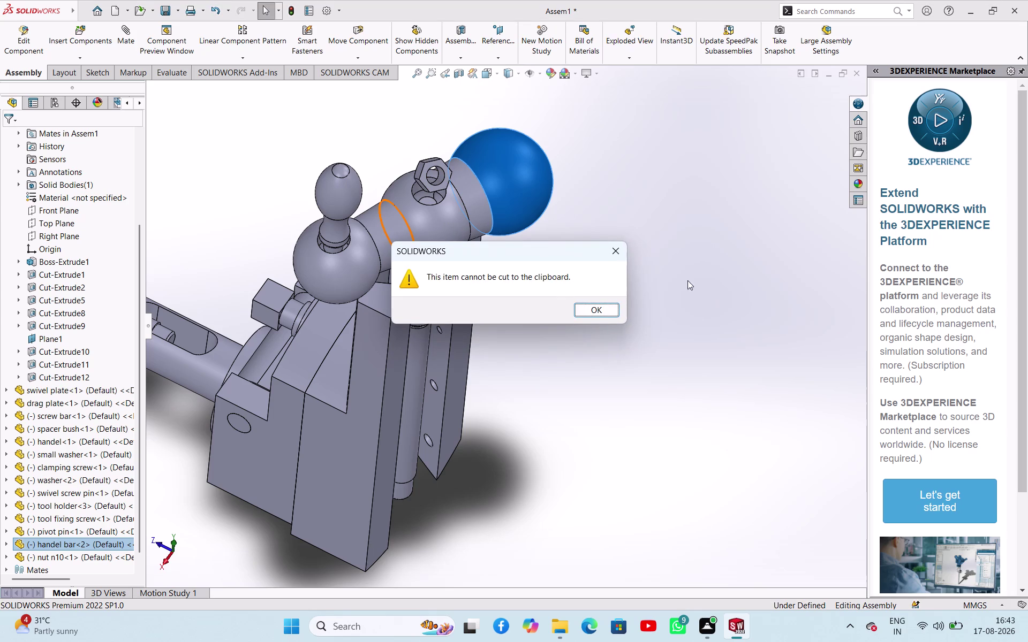
click(619, 252)
click(617, 285)
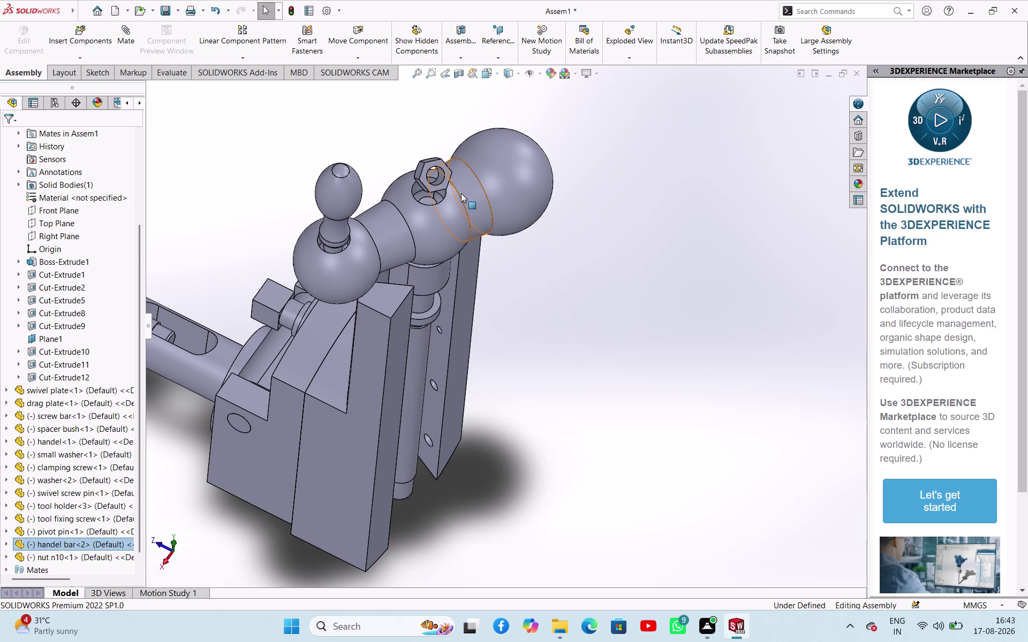
click(446, 180)
key(Delete)
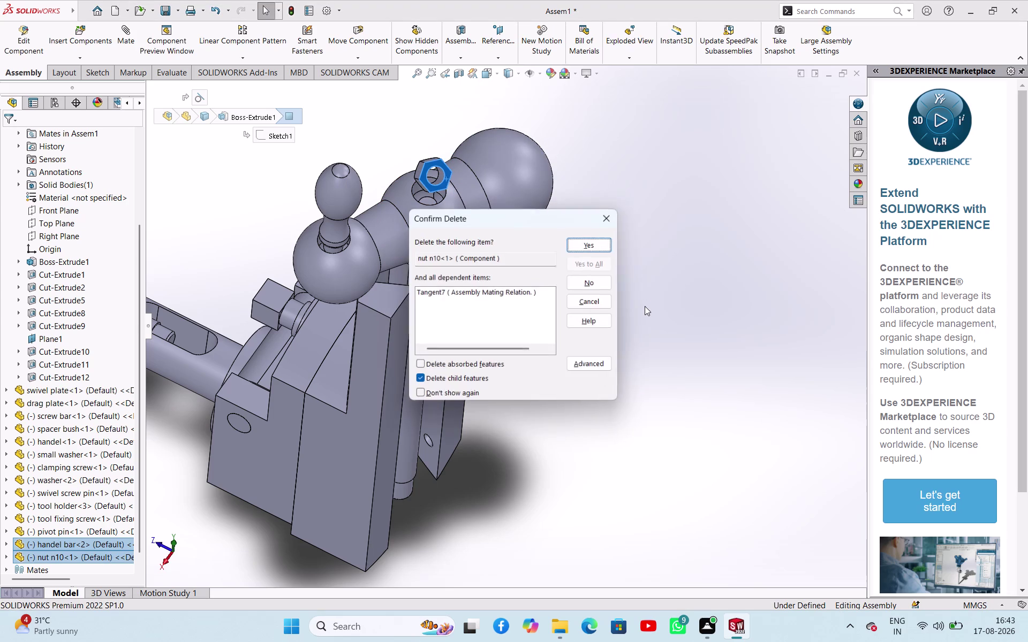
key(Return)
Delete the handel bar<2> and handel<1> components.
click(512, 199)
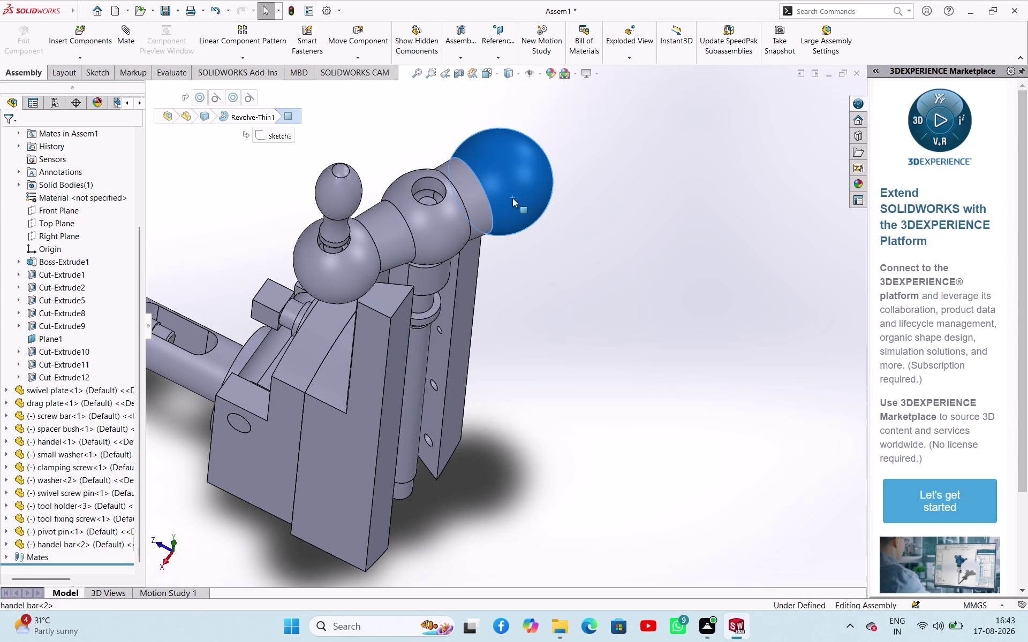
key(Delete)
key(Return)
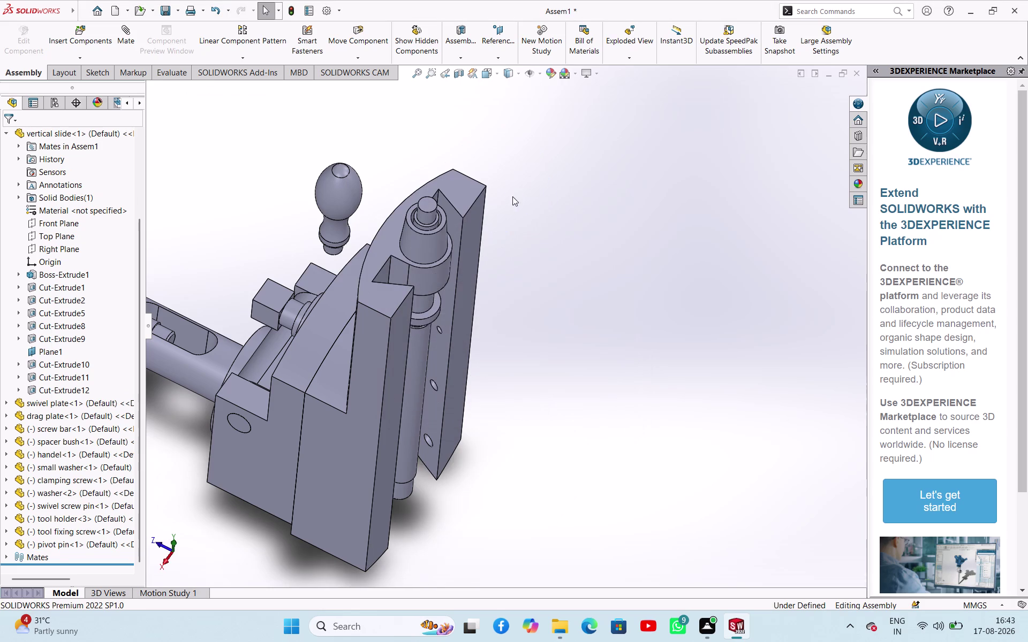
click(337, 211)
key(Delete)
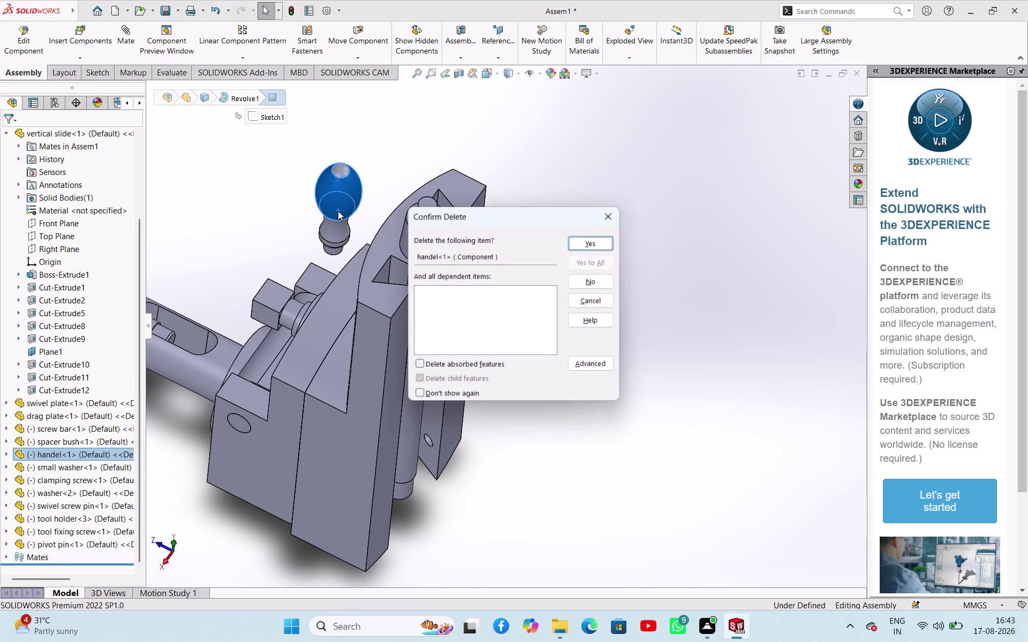
key(Return)
click(560, 271)
Inspect the remaining vertical slide and screw bar, then start inserting a new component.
scroll(up, 3)
middle_drag(537, 305, 600, 323)
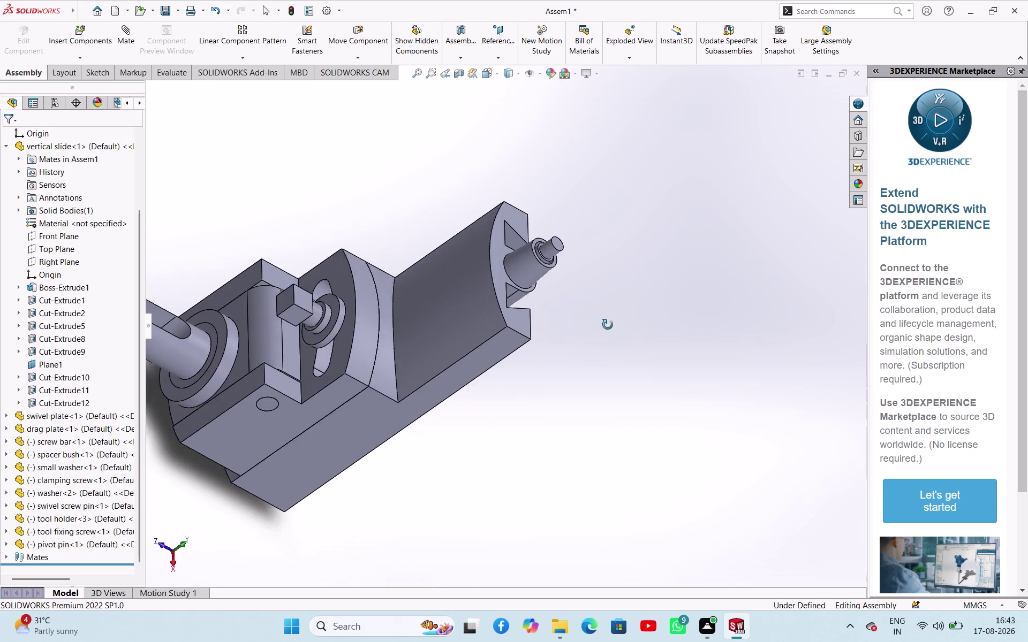
middle_drag(600, 323, 579, 250)
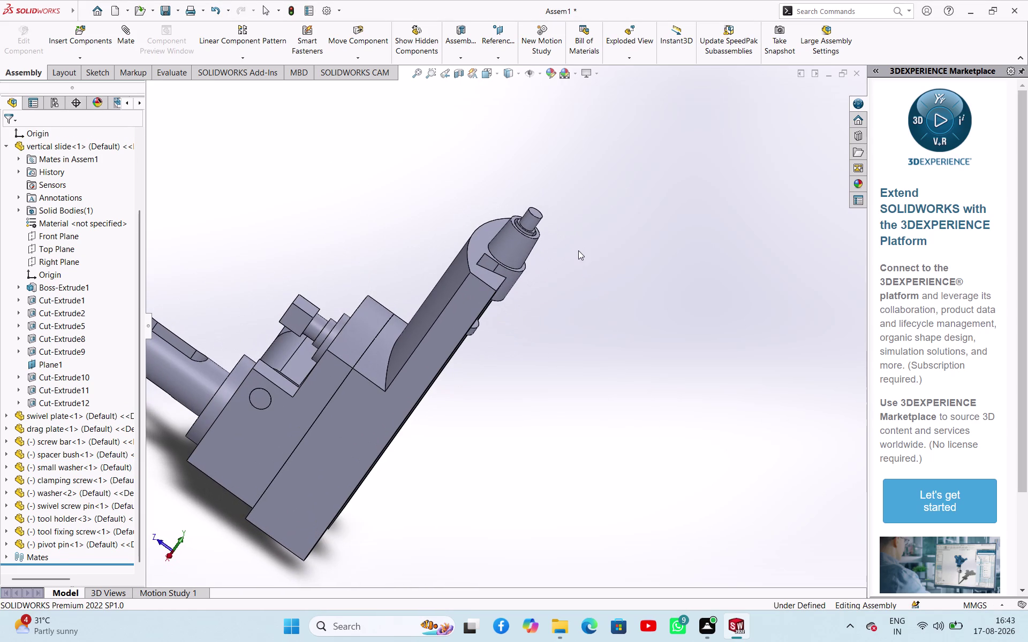
key(ctrl+d)
key(ctrl+F5)
click(295, 145)
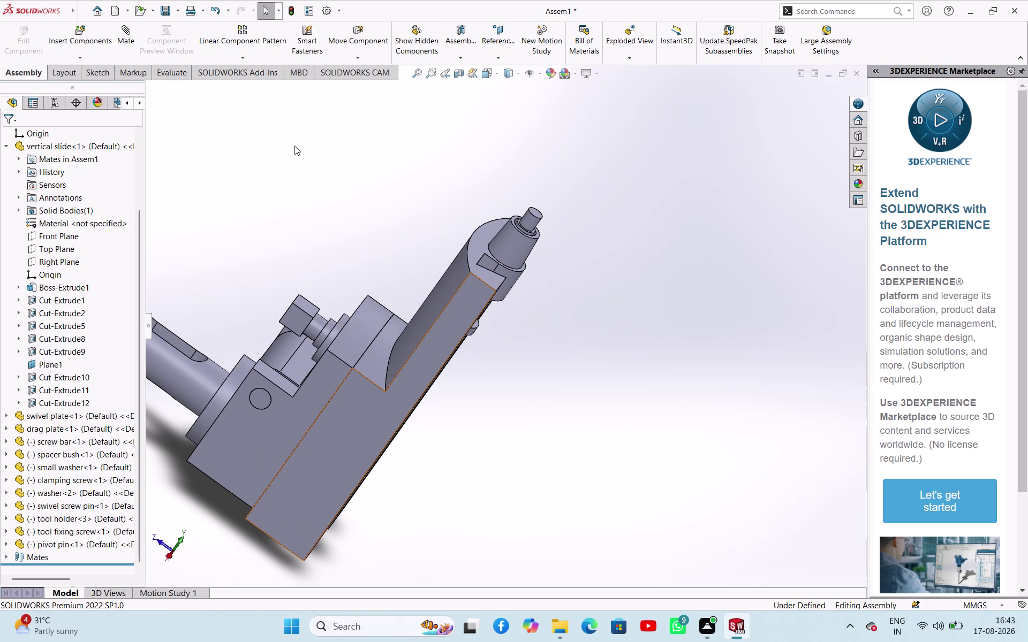
scroll(up, 3)
scroll(up, 3)
middle_drag(335, 196, 356, 150)
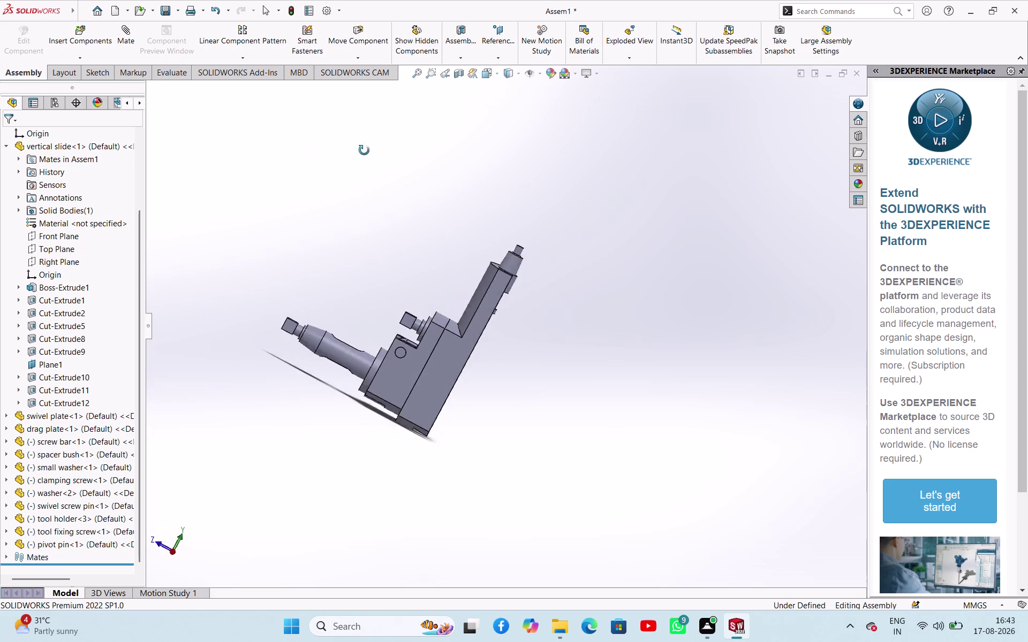
middle_drag(357, 151, 451, 318)
scroll(up, 3)
middle_drag(511, 395, 495, 387)
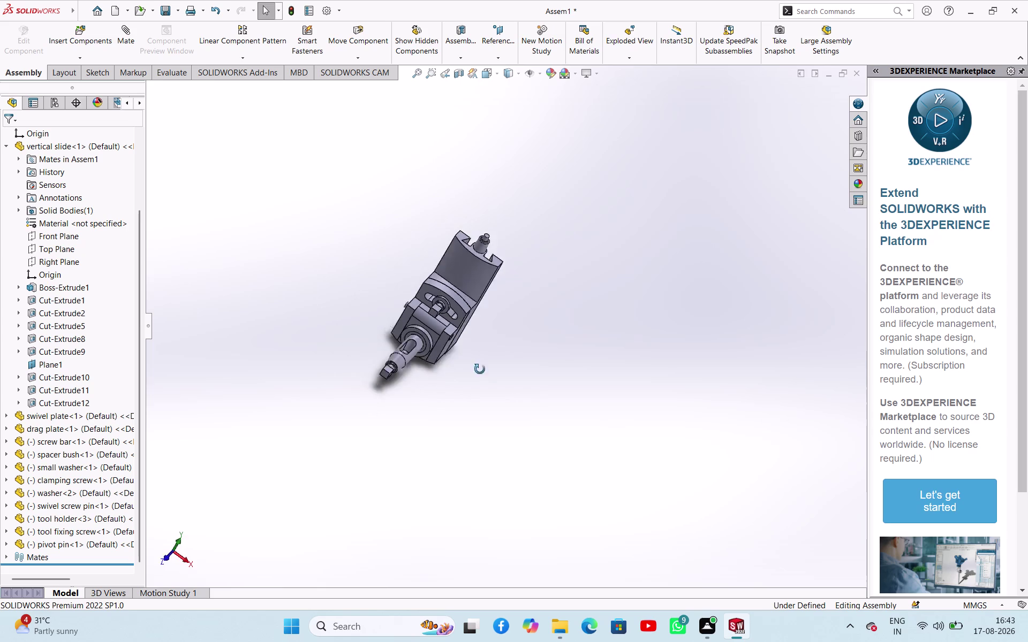
middle_drag(495, 387, 491, 345)
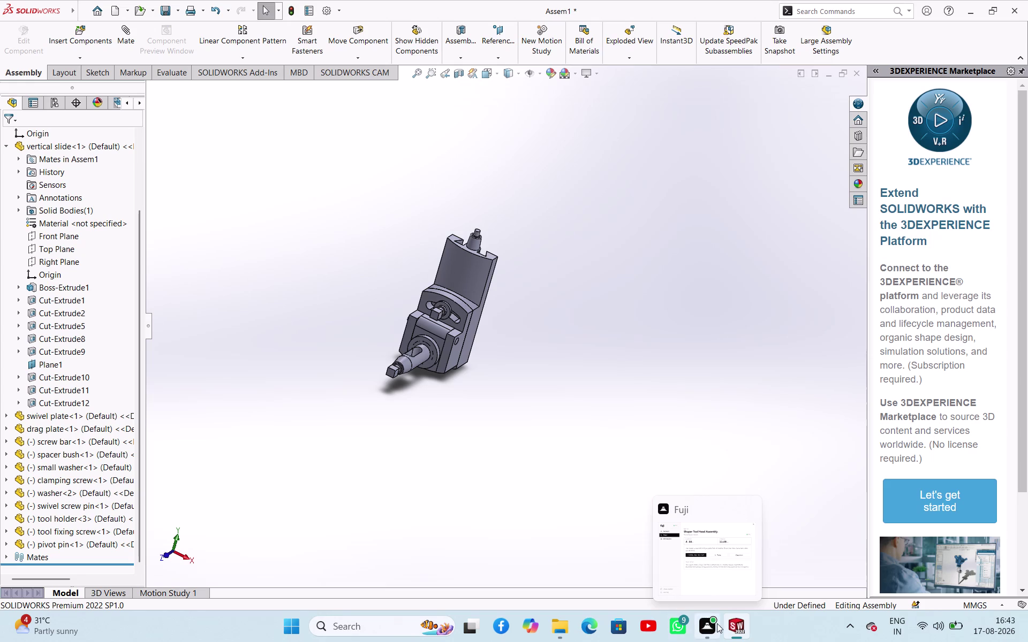
click(584, 475)
scroll(down, 3)
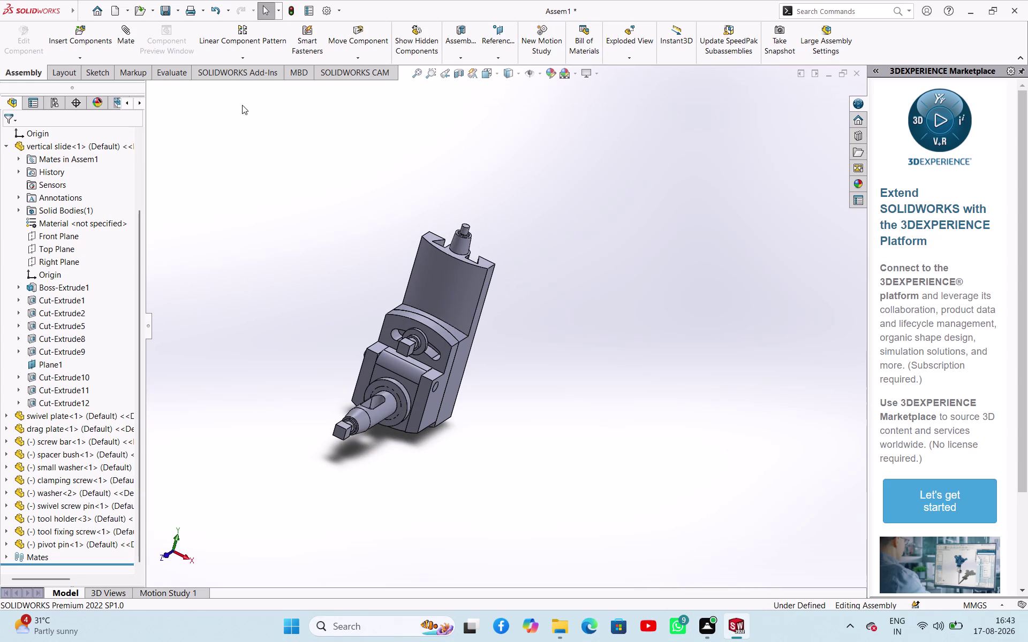
click(74, 54)
Open the part browser from Insert Component and close it without choosing a file.
click(79, 76)
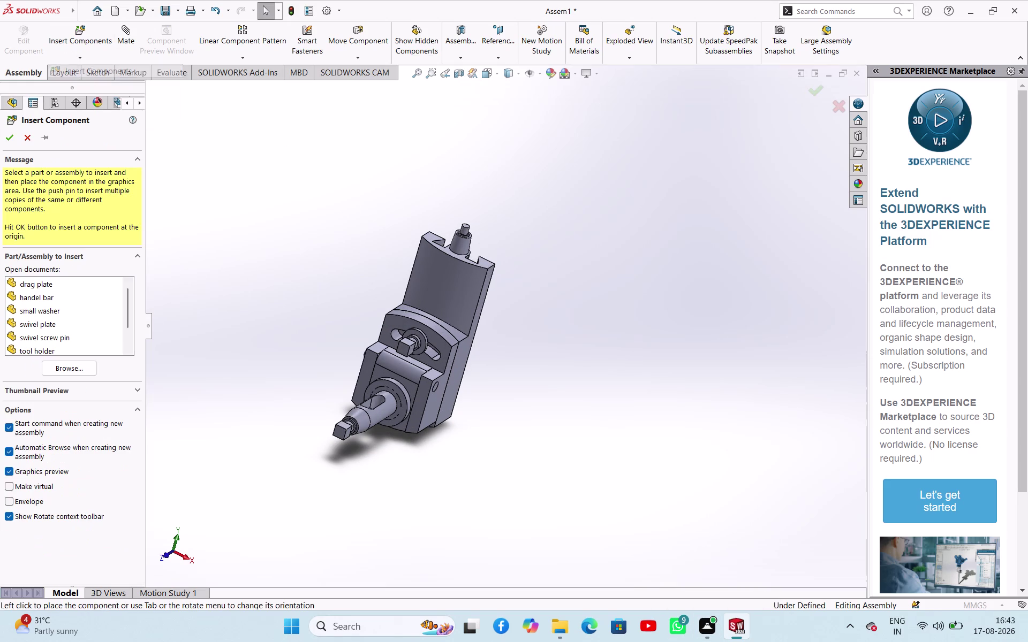
click(57, 364)
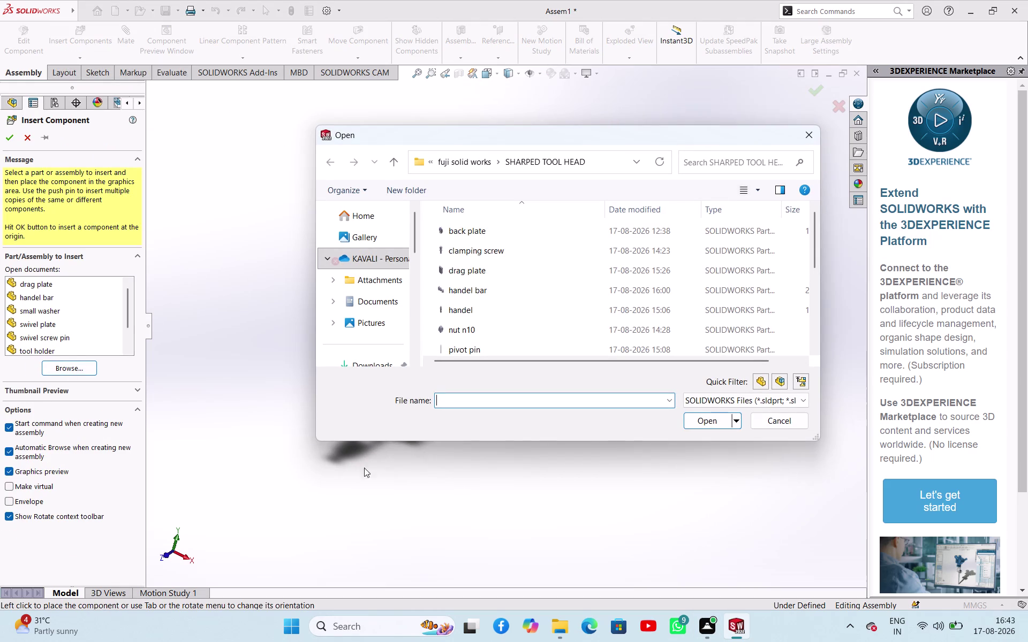
click(352, 500)
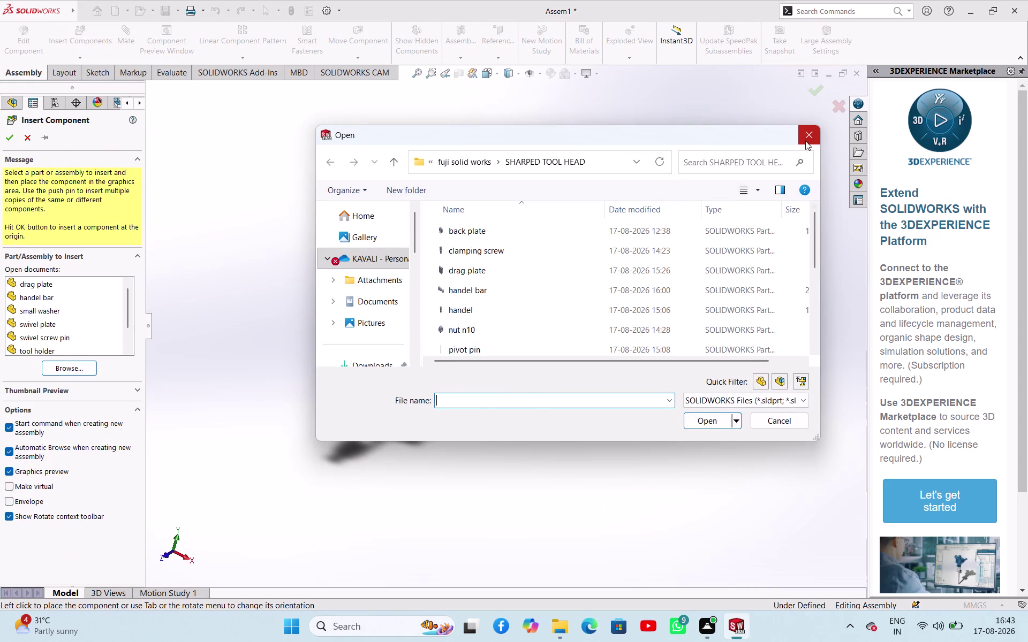
click(805, 141)
Zoom in on the screw bar and cancel Insert Component with the red X.
middle_drag(680, 458, 538, 497)
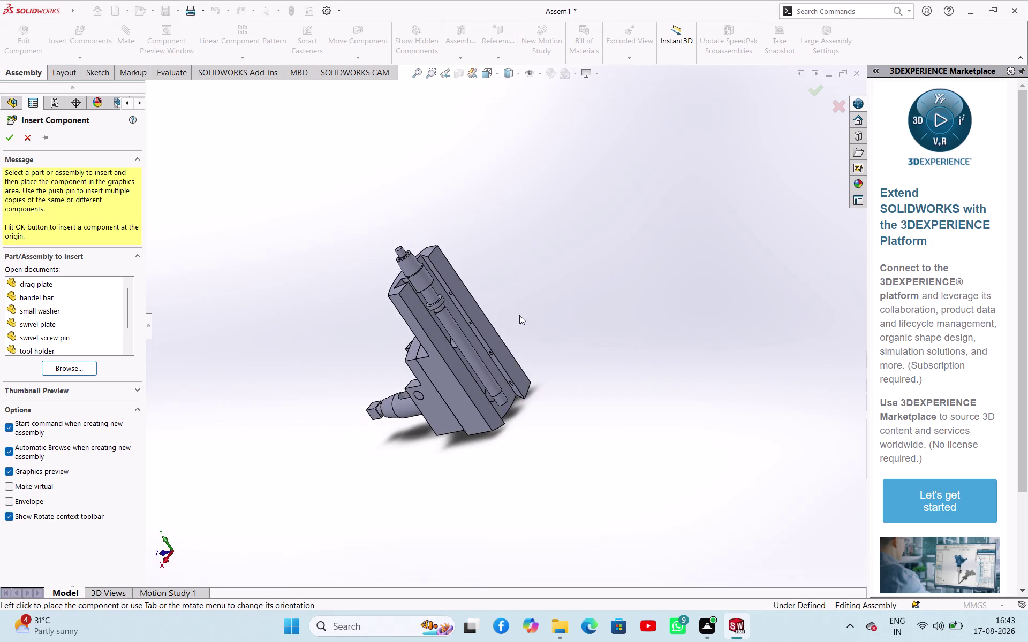
scroll(down, 3)
scroll(down, 3)
scroll(down, 3)
scroll(down, 3)
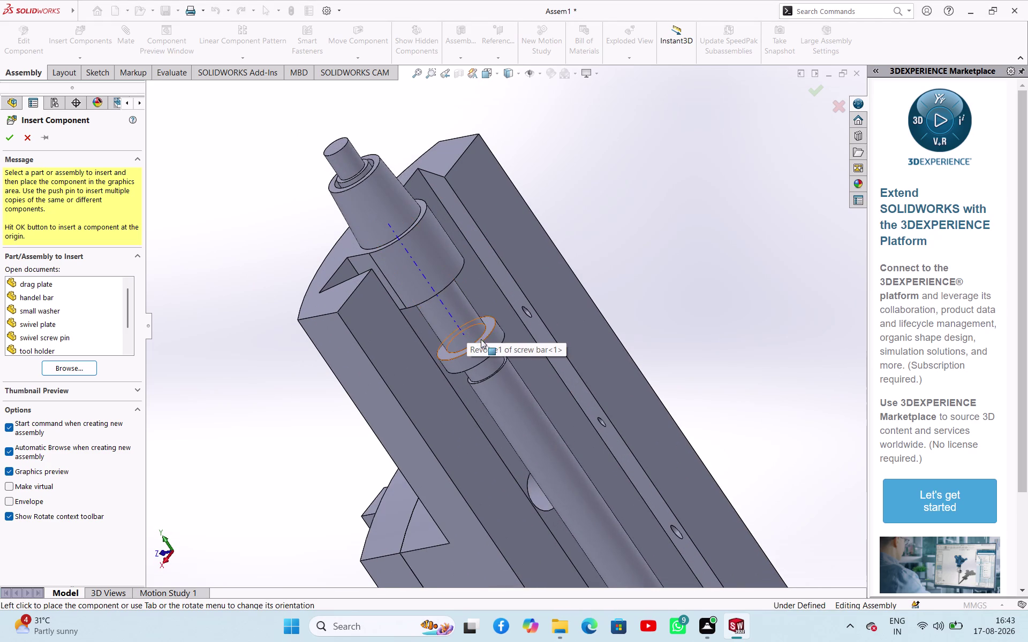
click(657, 245)
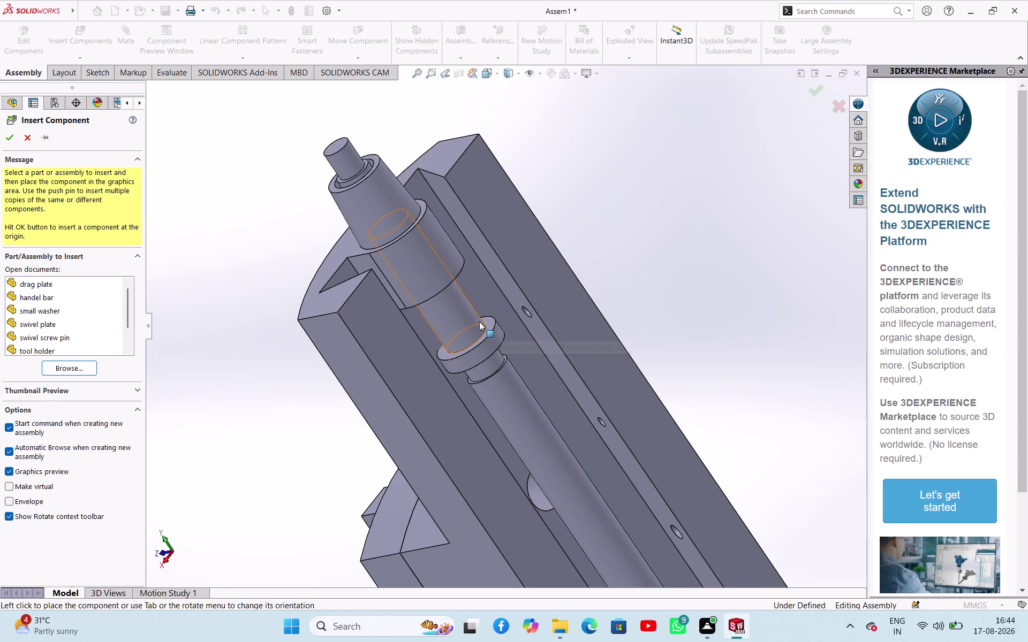
click(27, 142)
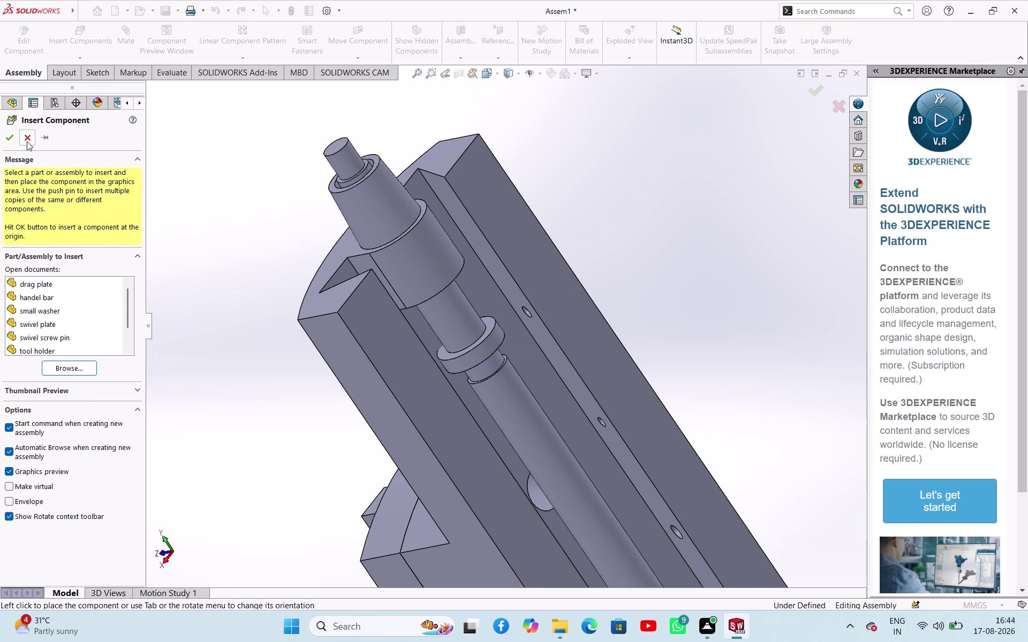
click(219, 210)
Select the screw bar's ring edge and the vertical slide's curved face to inspect them.
click(527, 412)
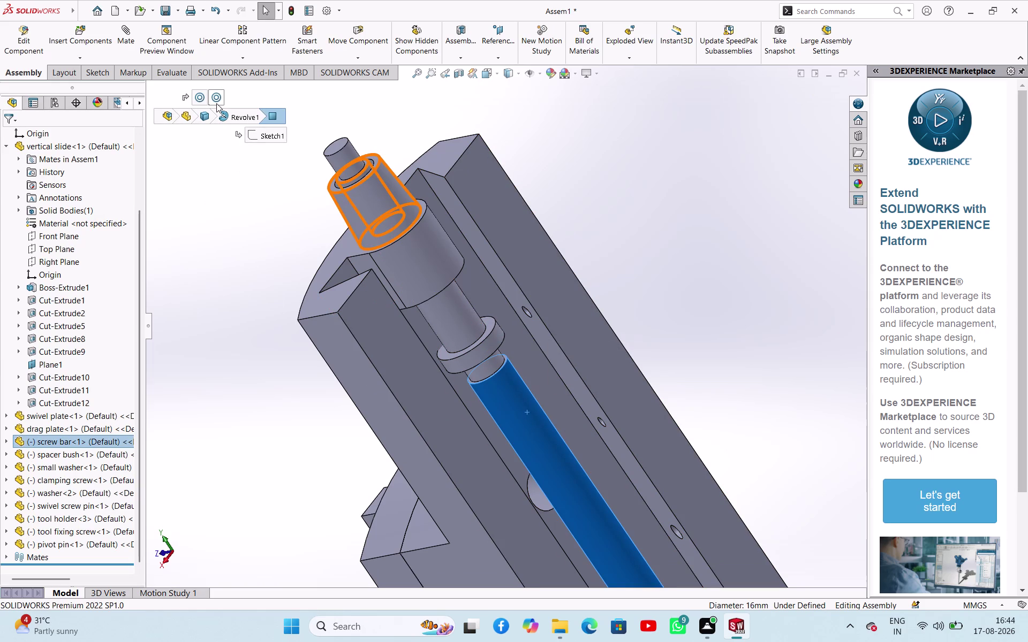
click(201, 99)
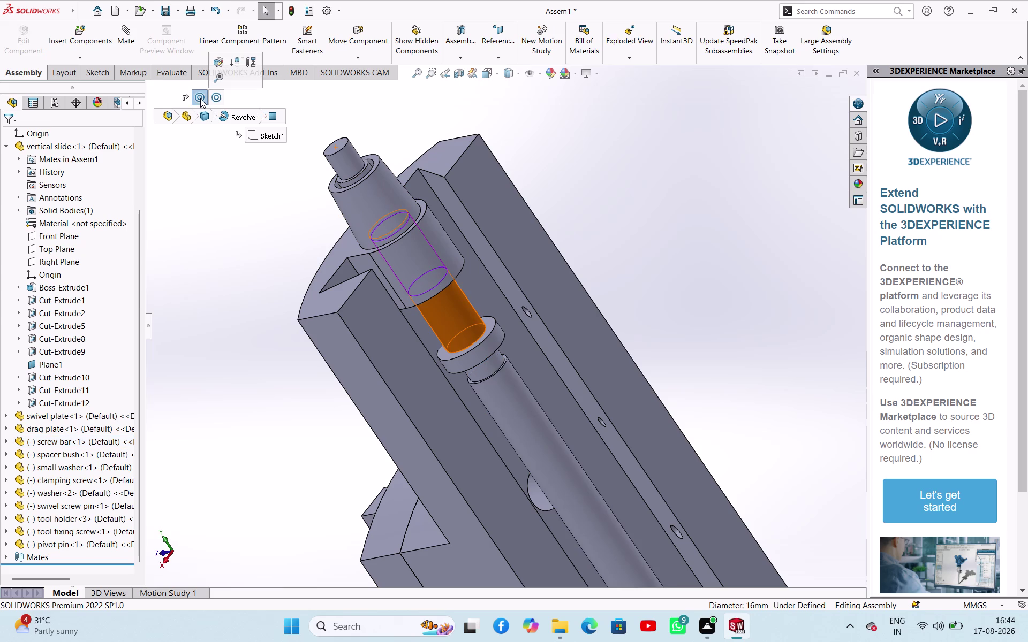
click(186, 191)
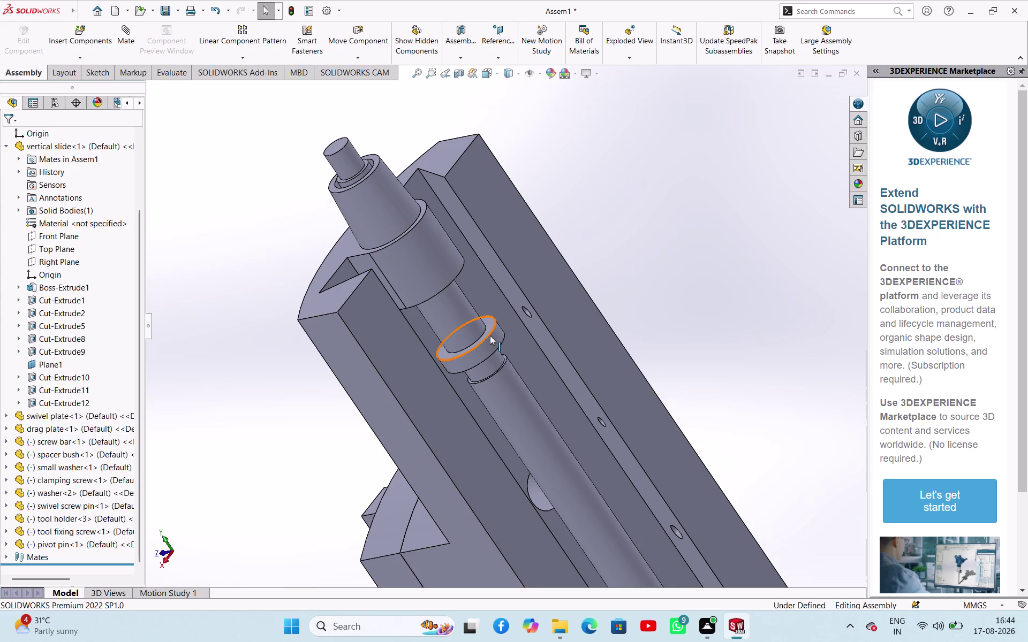
click(488, 325)
middle_drag(647, 326, 569, 262)
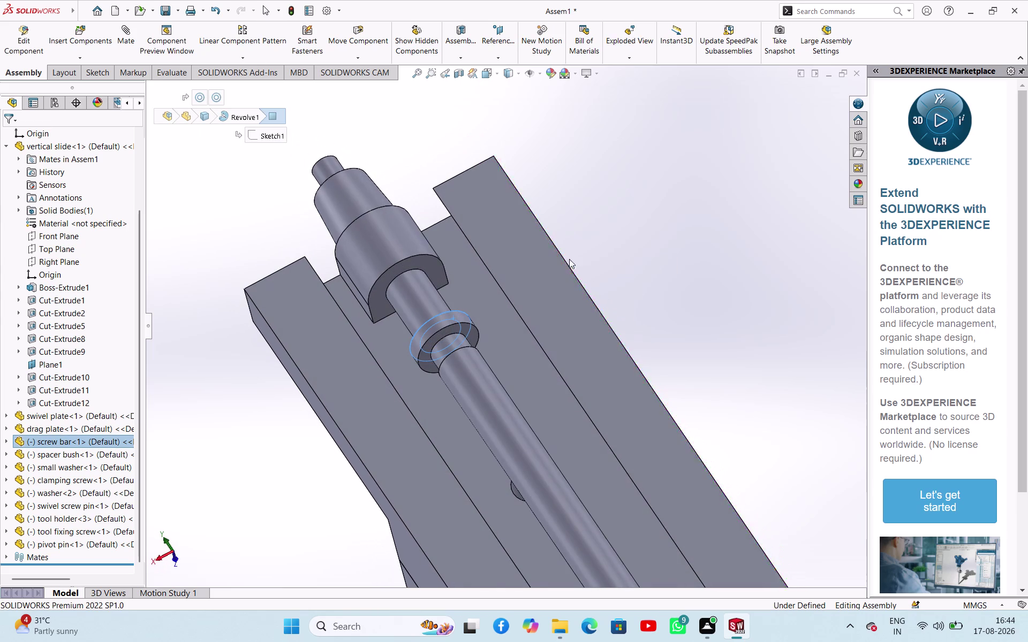
click(434, 266)
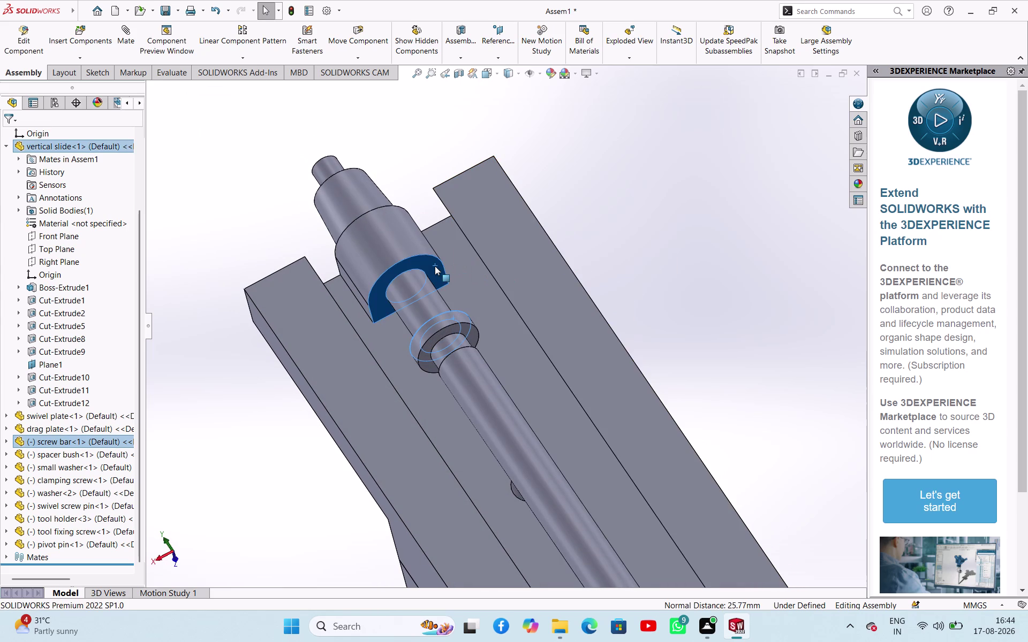
View the slide's top, then open Insert Components listing drag plate, handel bar, tool holder.
click(468, 259)
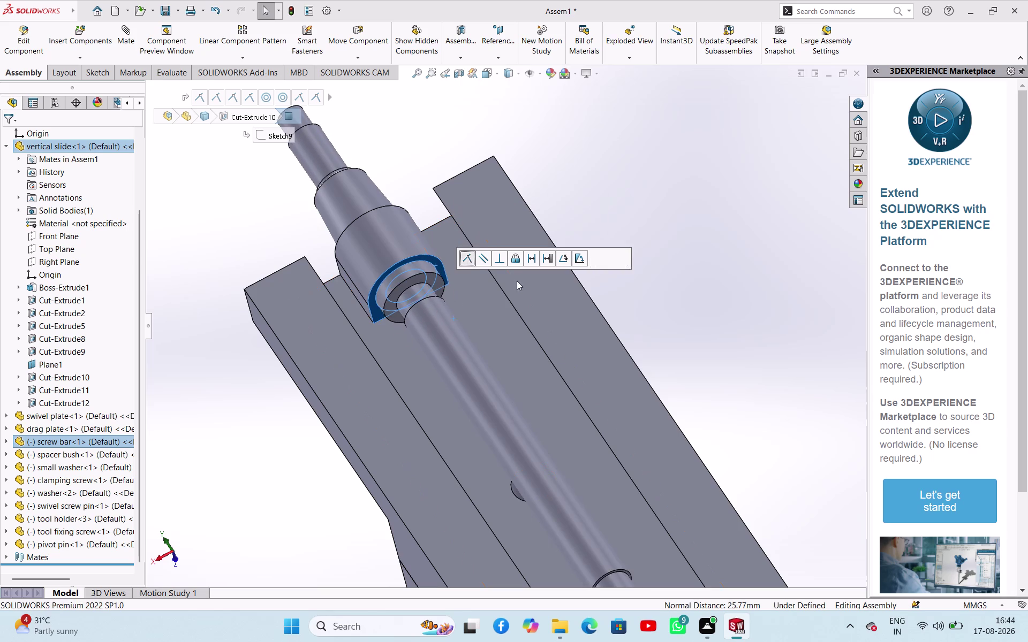
click(693, 314)
middle_drag(658, 291, 804, 312)
scroll(up, 3)
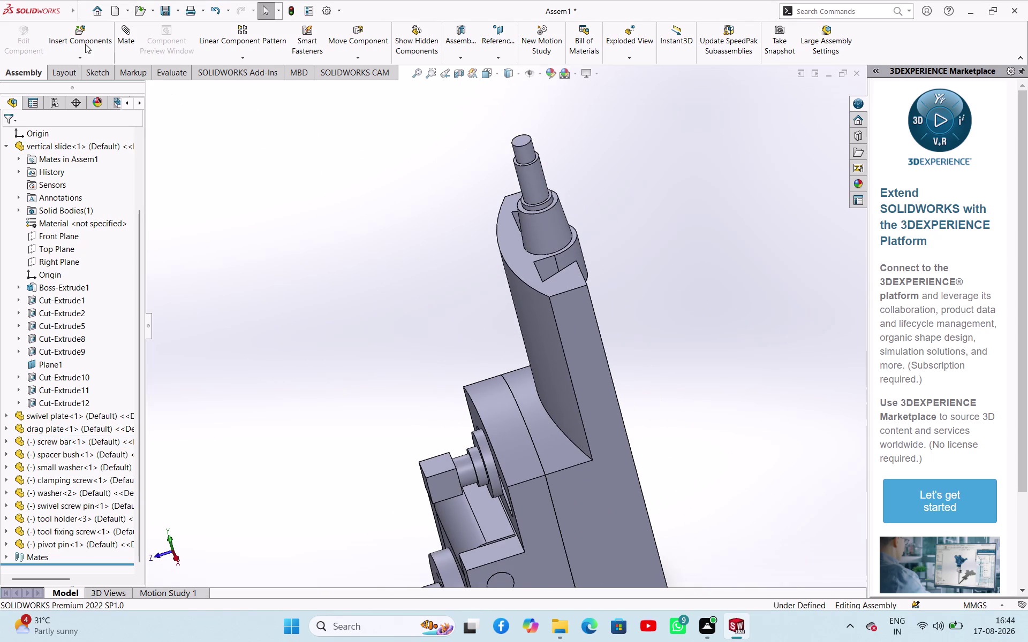
click(79, 57)
click(86, 69)
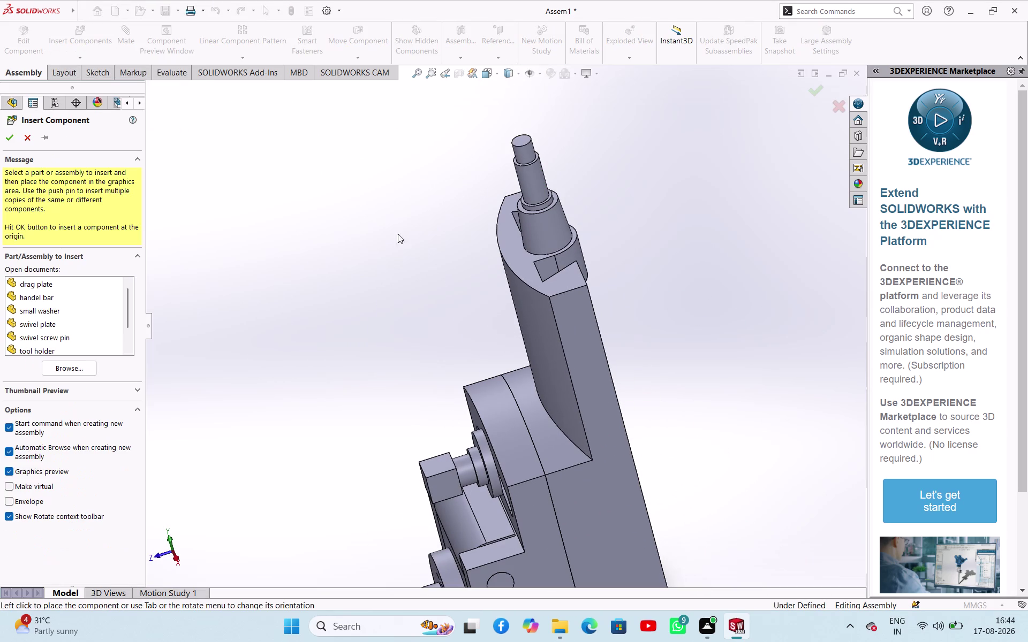